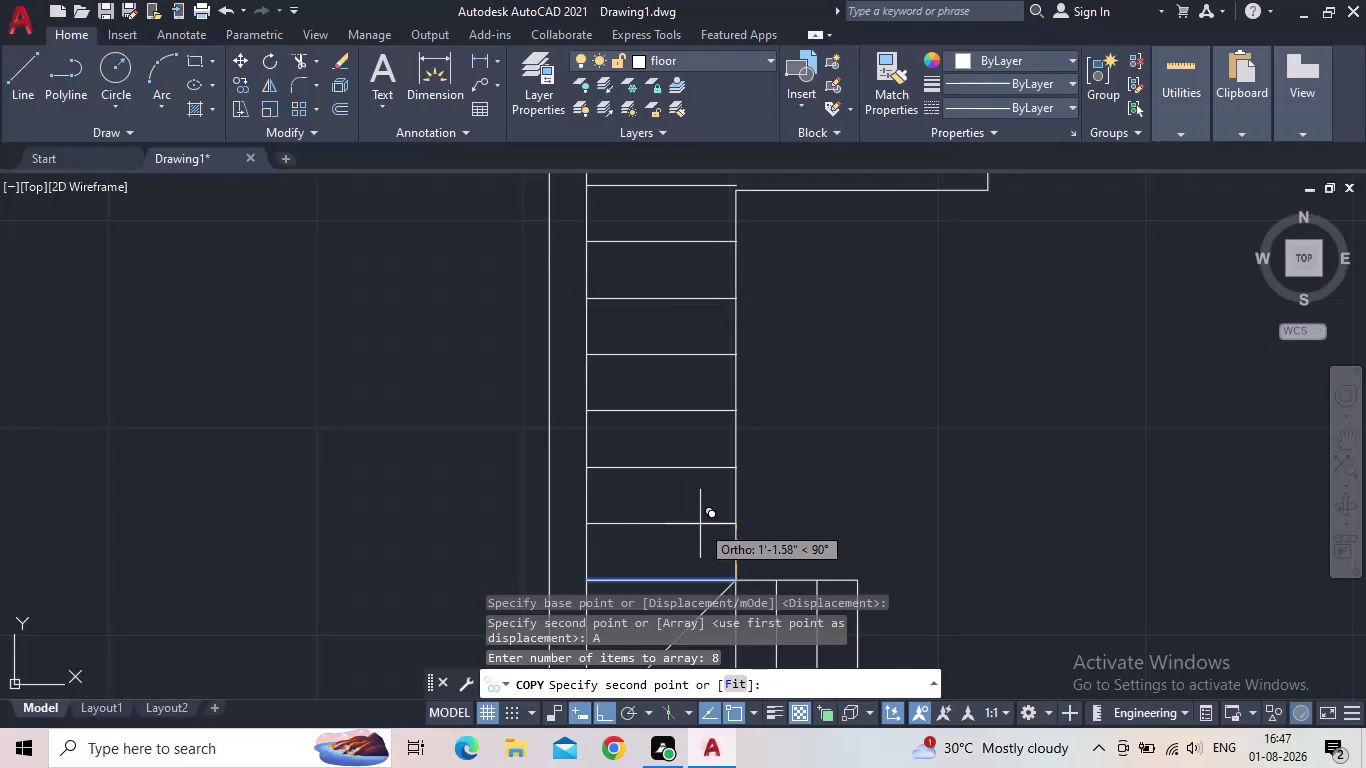
Array-copy the stair tread line into eight evenly spaced treads up the lower flight.
scroll(up, 3)
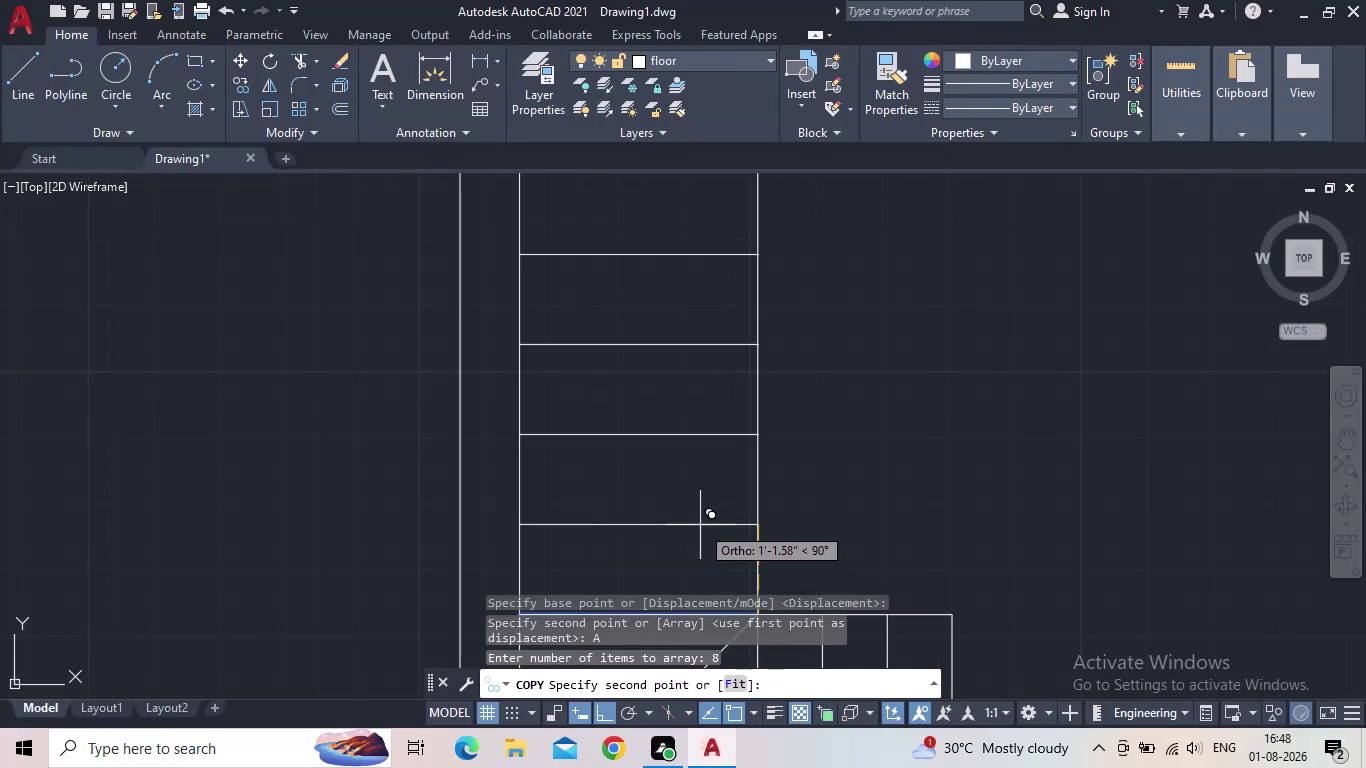
middle_drag(700, 533, 684, 597)
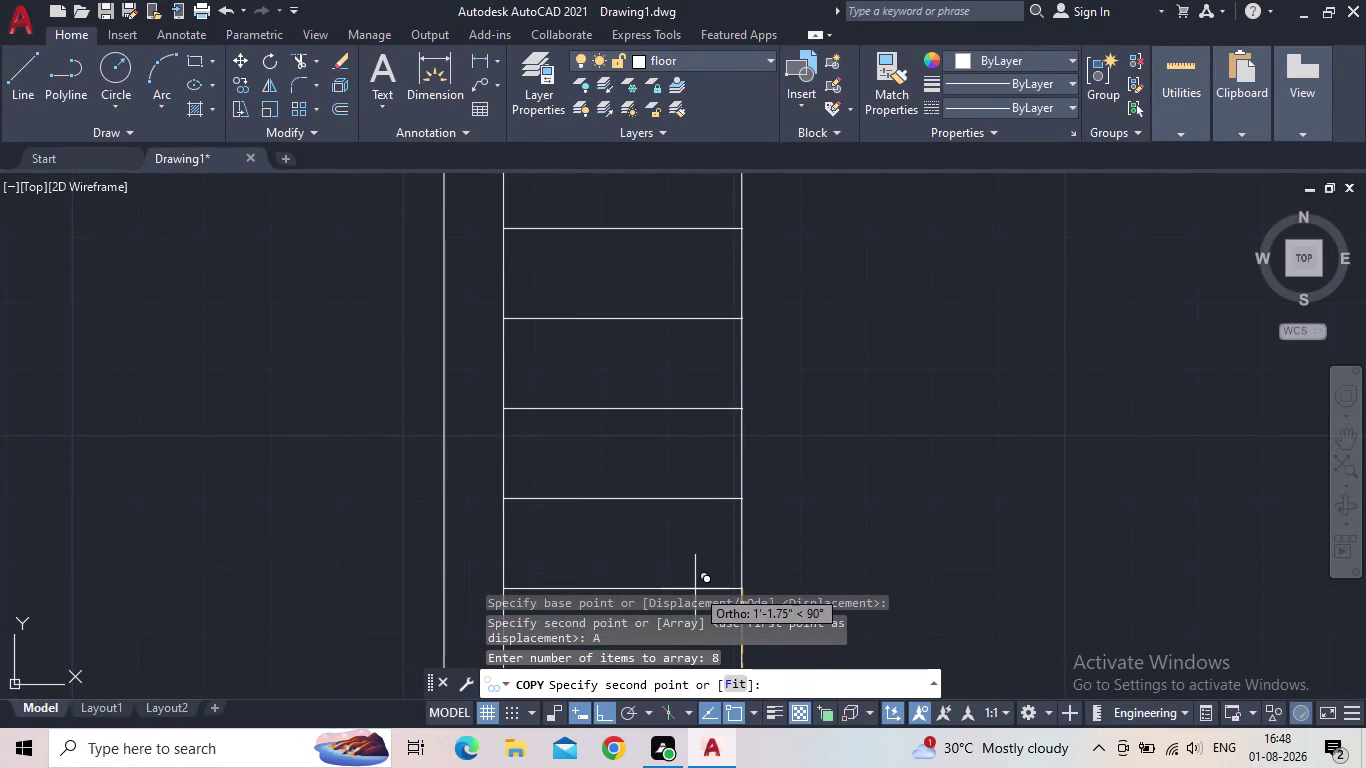
scroll(down, 3)
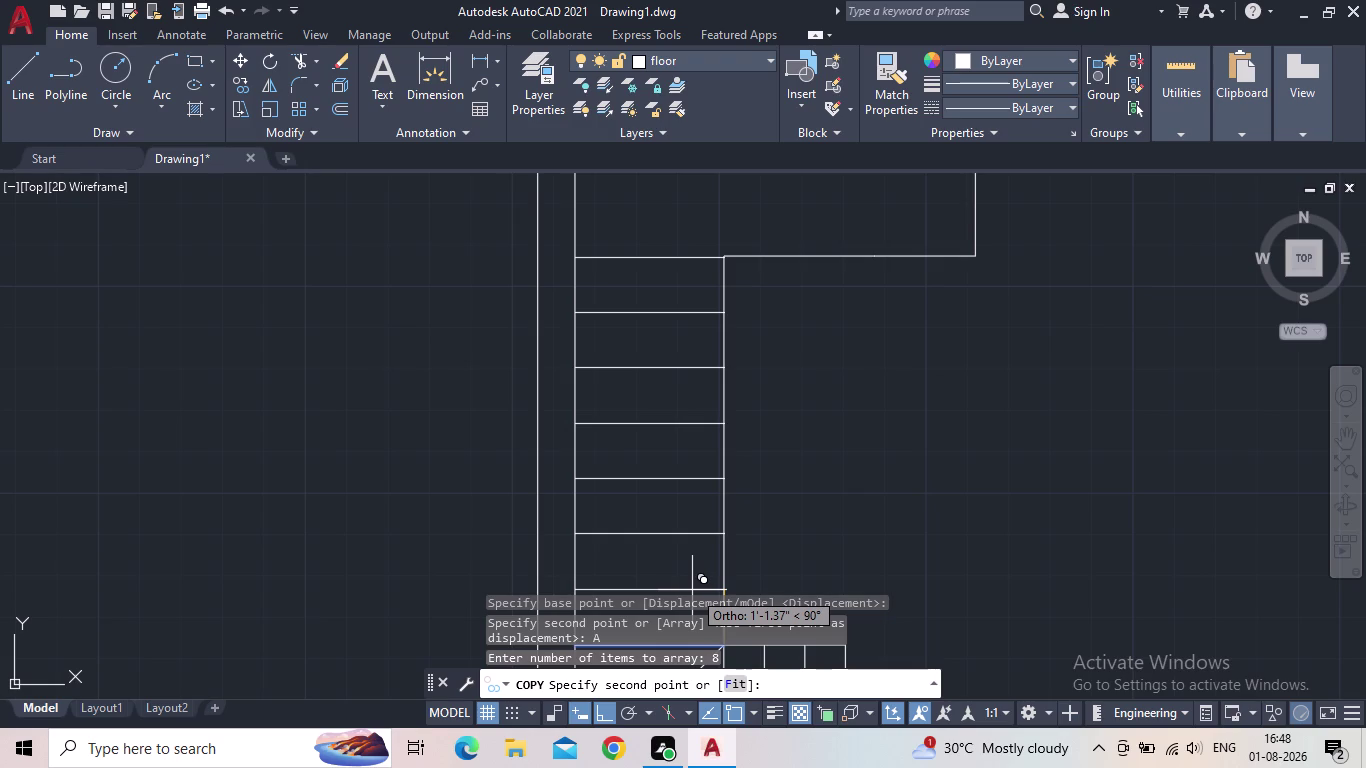
click(691, 590)
scroll(down, 3)
middle_drag(885, 448, 890, 382)
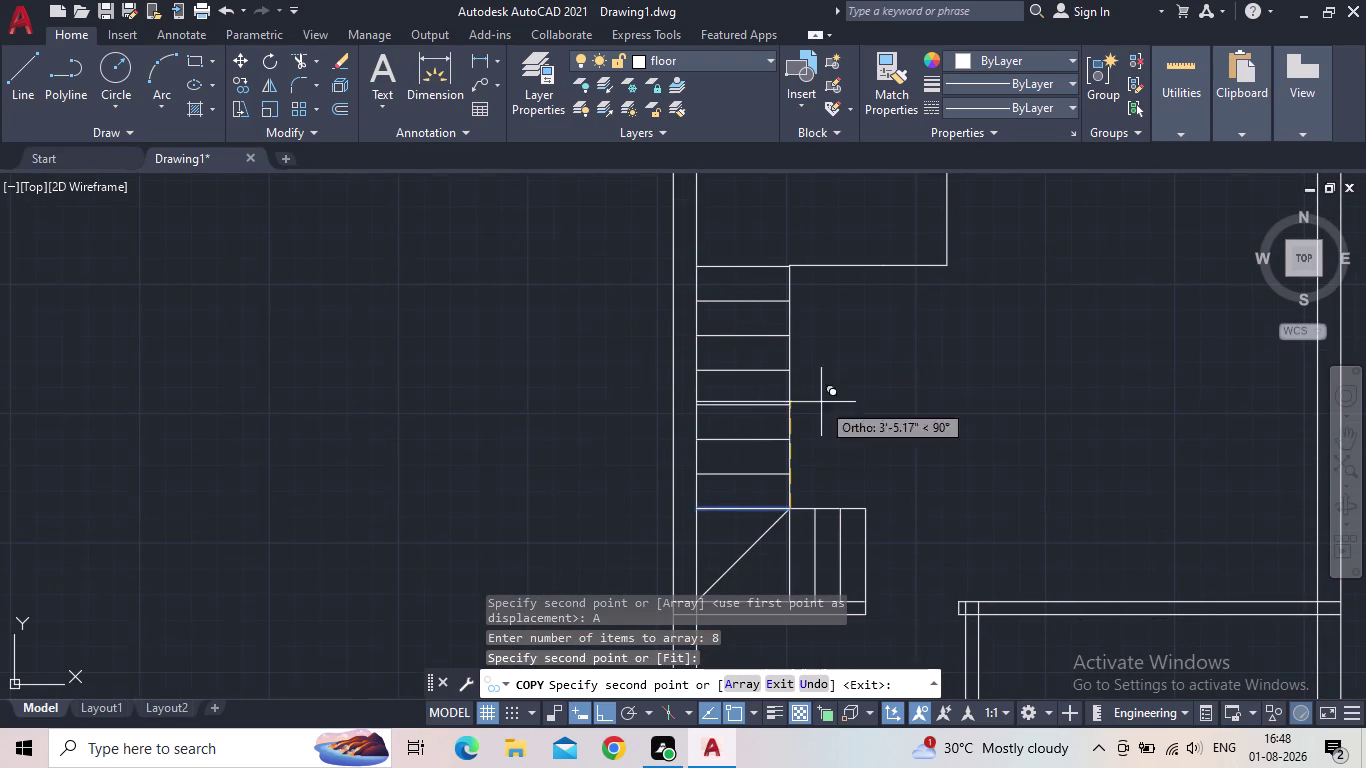
key(Escape)
Window-select the eight new stair tread lines.
scroll(down, 3)
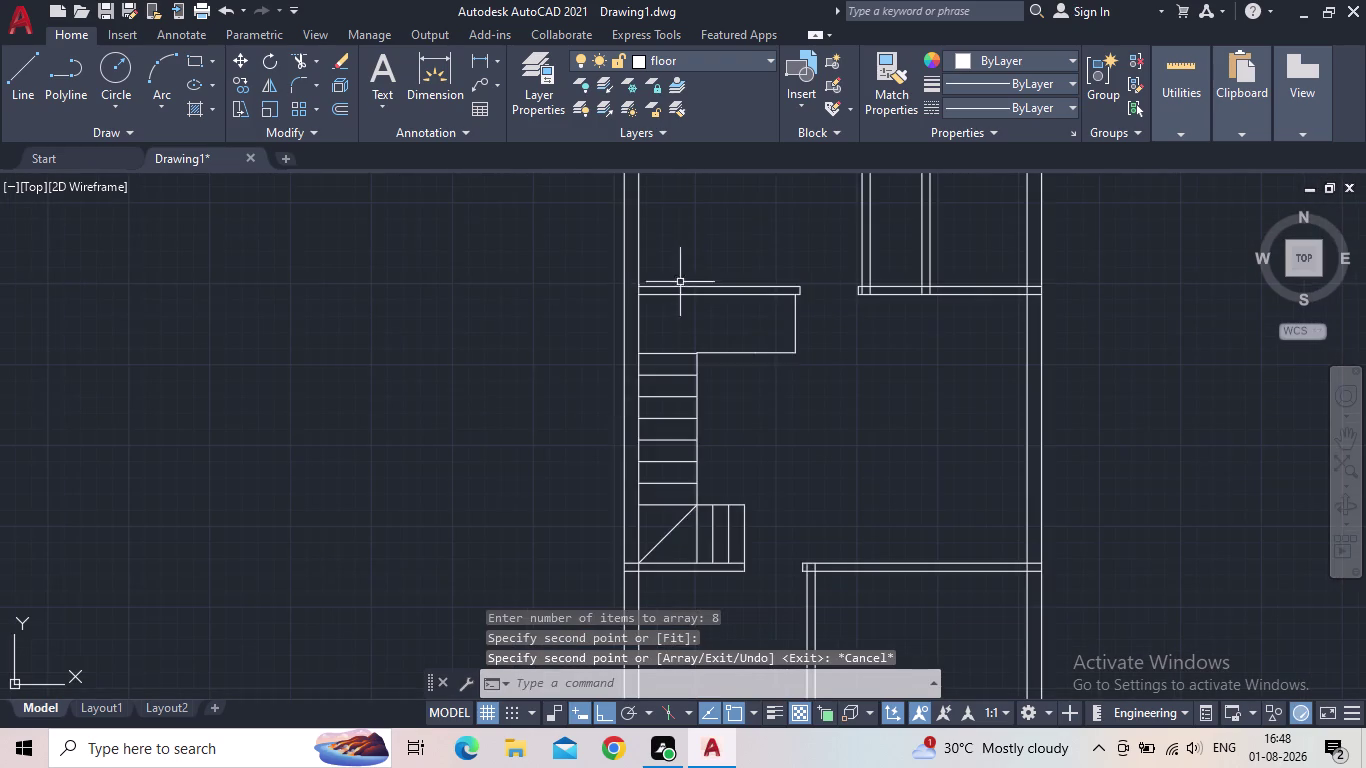
scroll(up, 3)
scroll(up, 3)
scroll(down, 3)
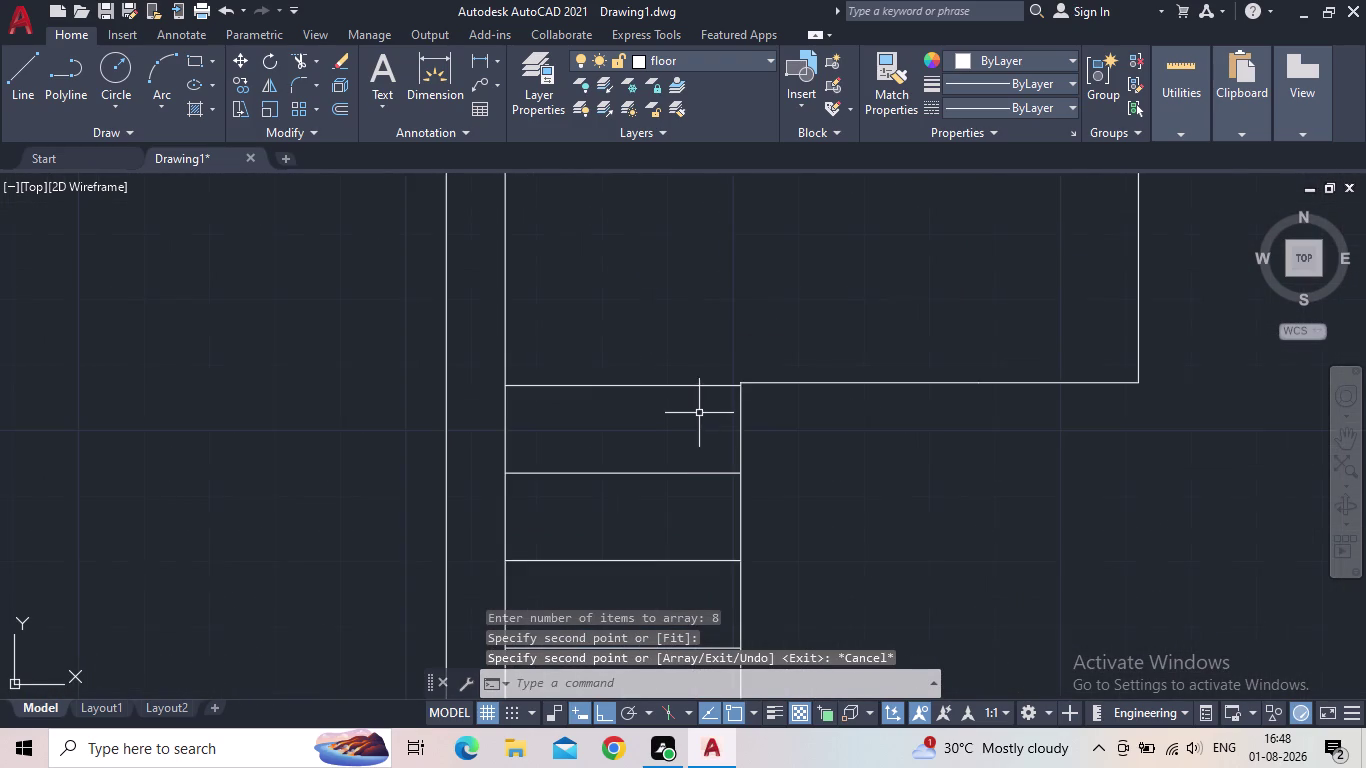
middle_drag(721, 379, 792, 182)
scroll(down, 3)
click(758, 443)
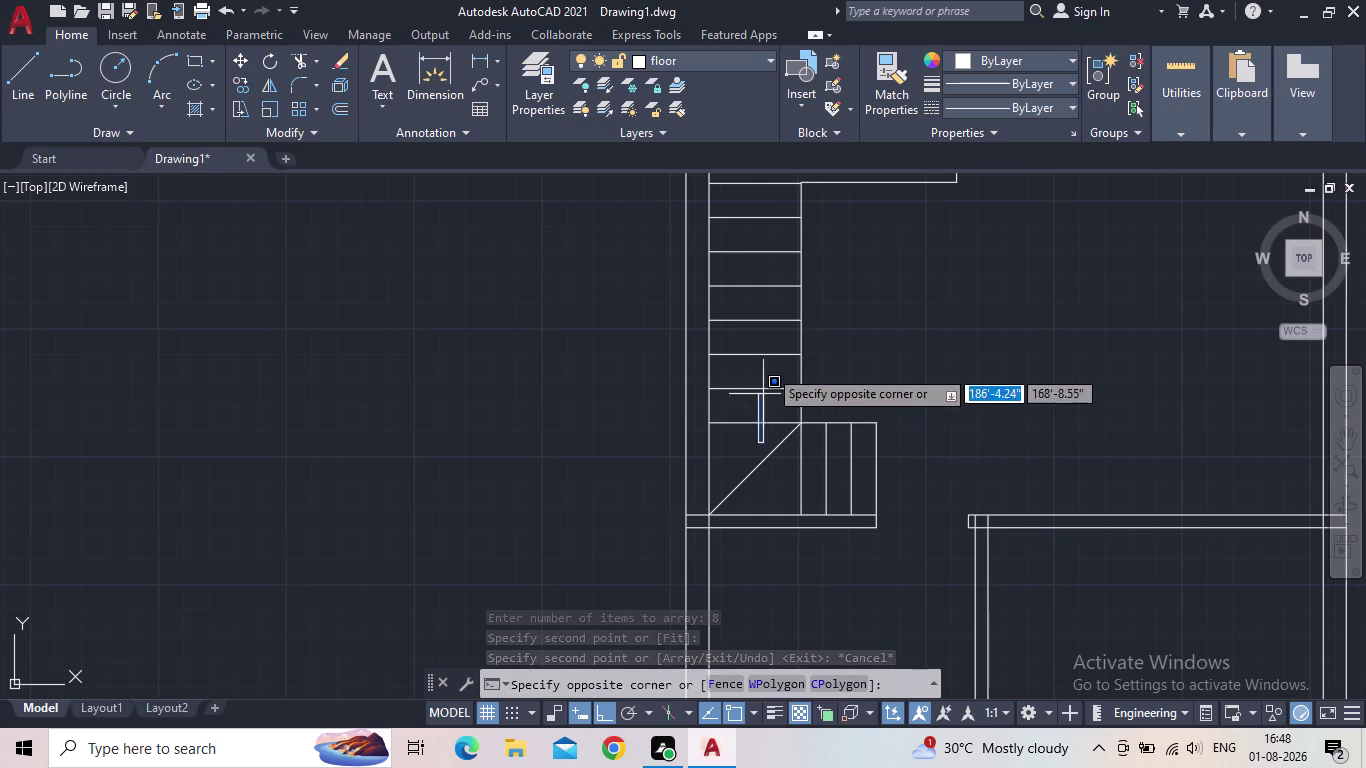
middle_drag(758, 267, 744, 331)
click(724, 234)
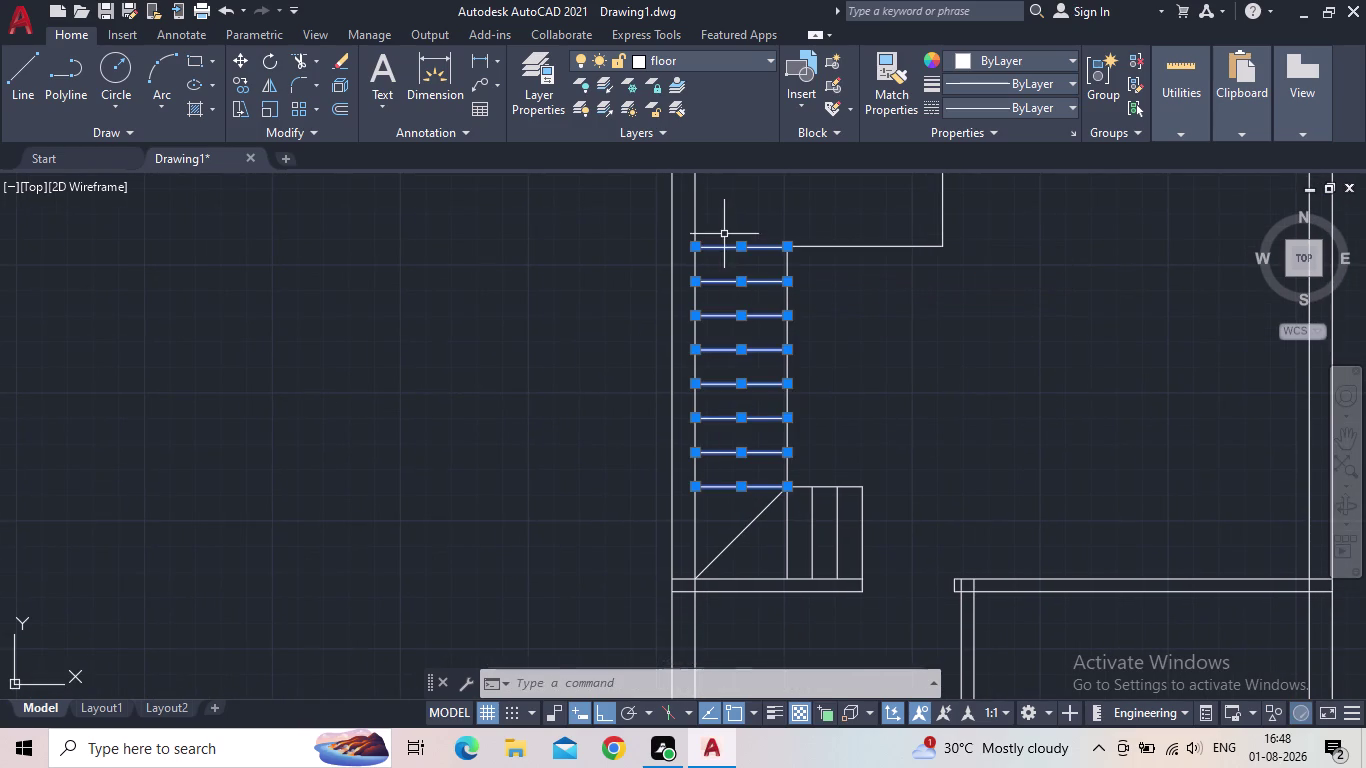
click(237, 58)
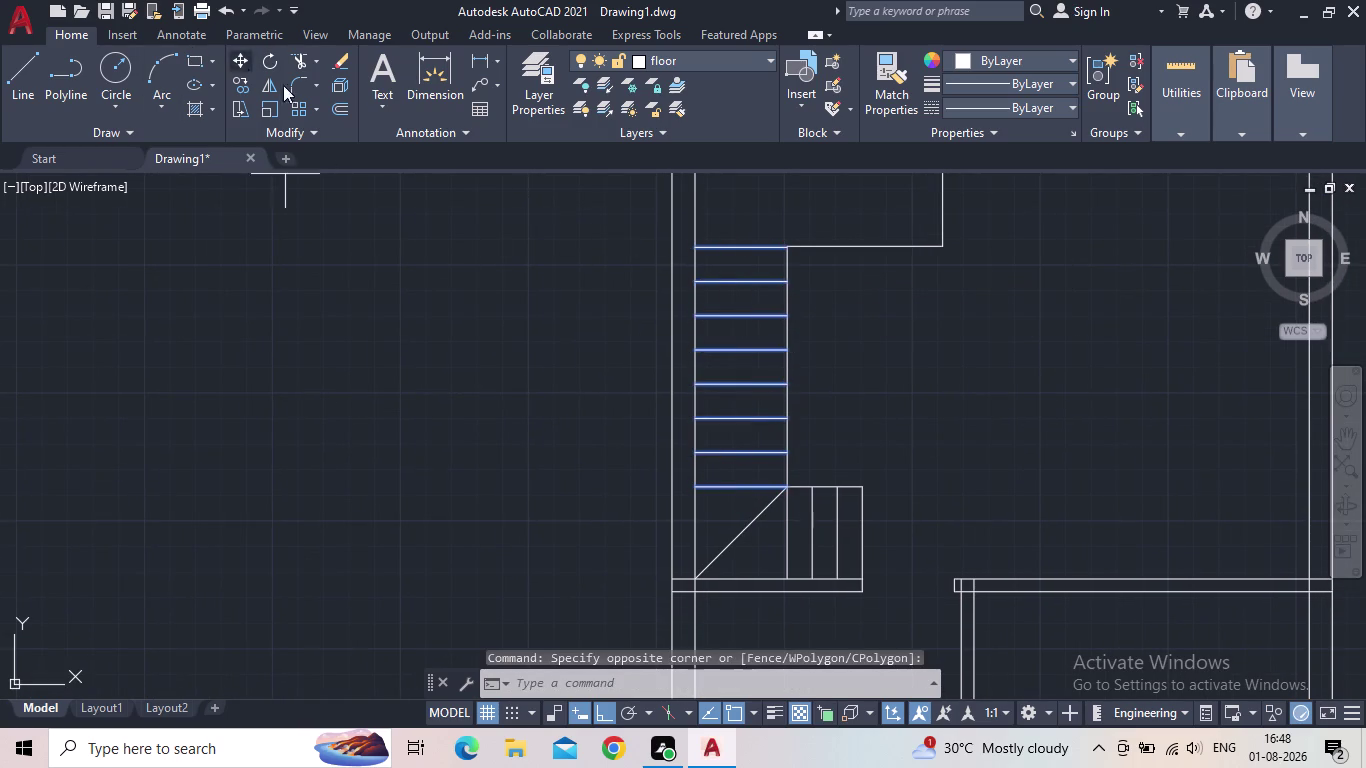
Move the selected stair treads slightly upward into place.
scroll(up, 3)
middle_drag(763, 266, 638, 466)
scroll(up, 3)
click(663, 404)
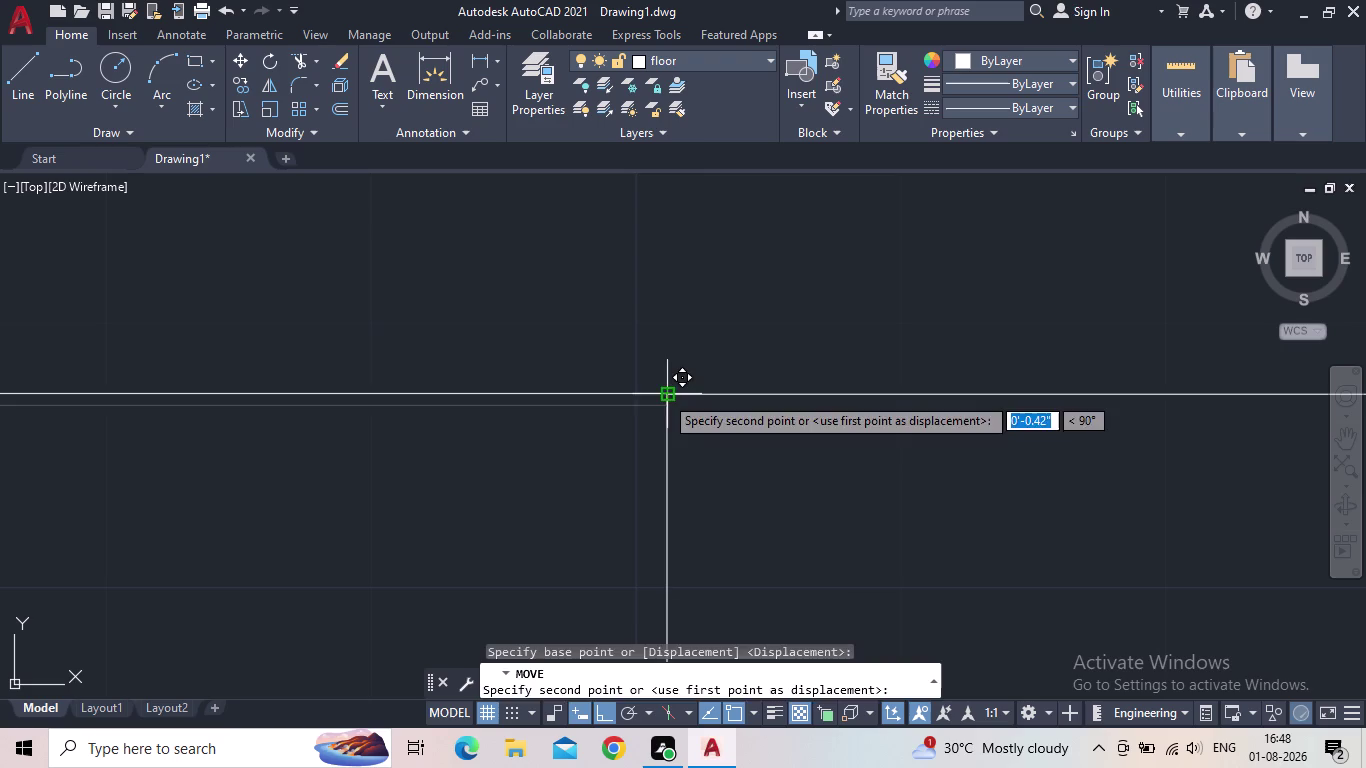
click(664, 395)
scroll(down, 3)
middle_drag(785, 471, 761, 261)
scroll(down, 3)
middle_drag(811, 494, 827, 387)
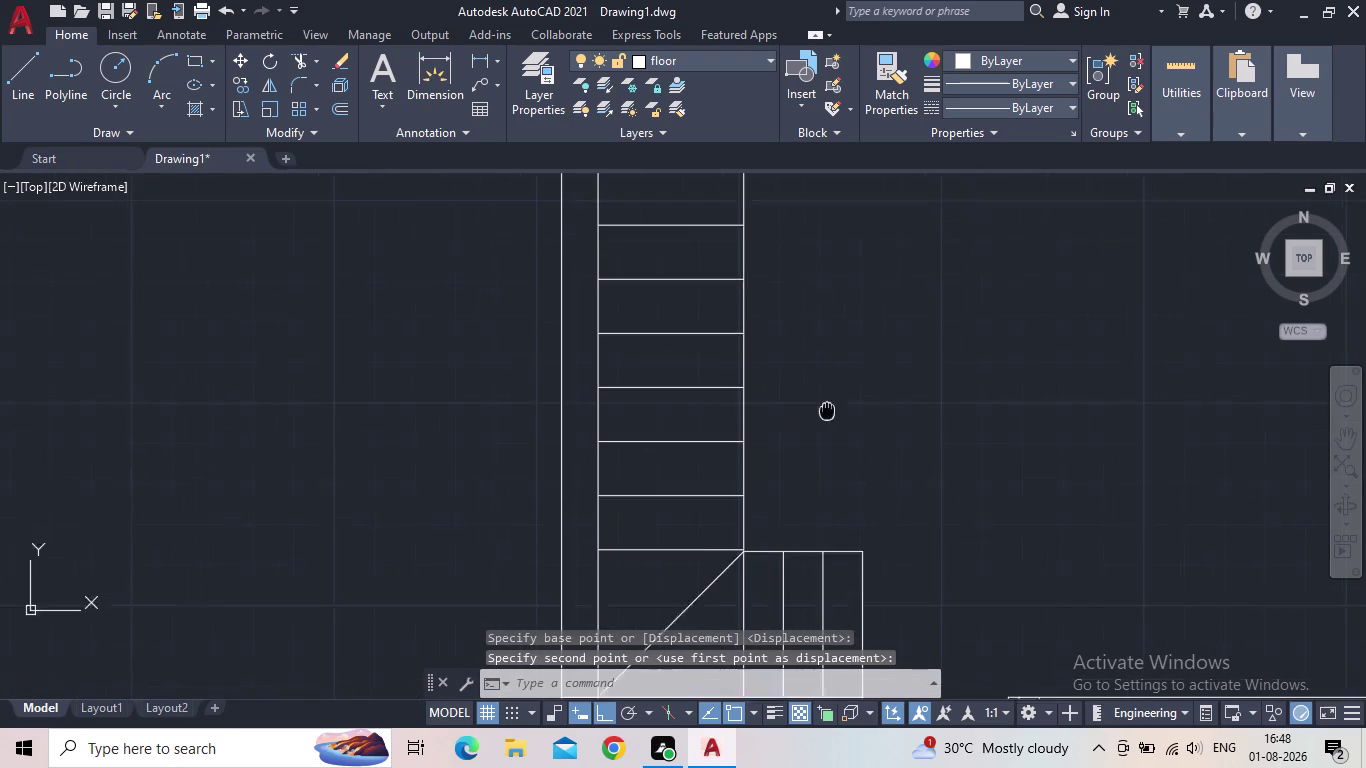
middle_drag(827, 387, 827, 357)
scroll(up, 3)
scroll(down, 3)
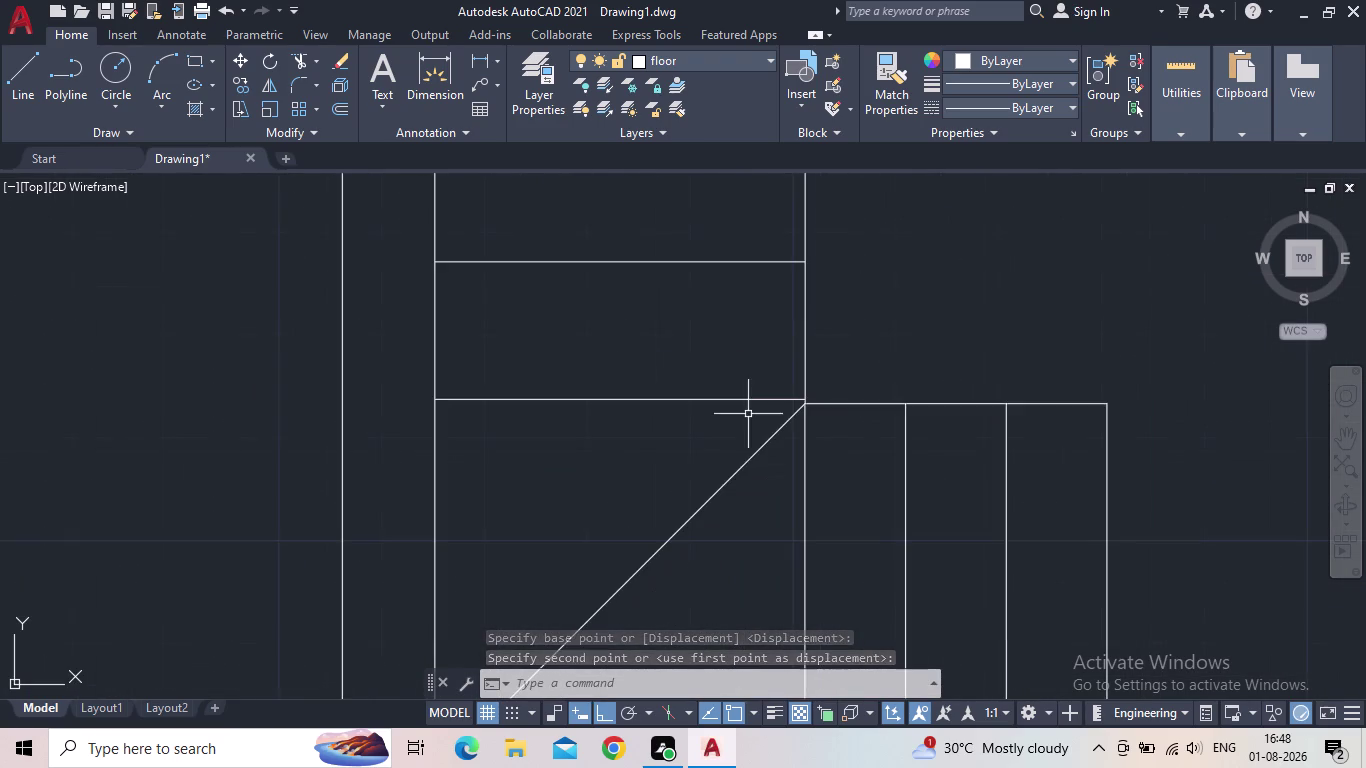
scroll(down, 3)
scroll(down, 3)
scroll(down, 3)
key(Escape)
Draw a vertical line across the landing in line with the flight's inner edge.
middle_drag(778, 381, 714, 440)
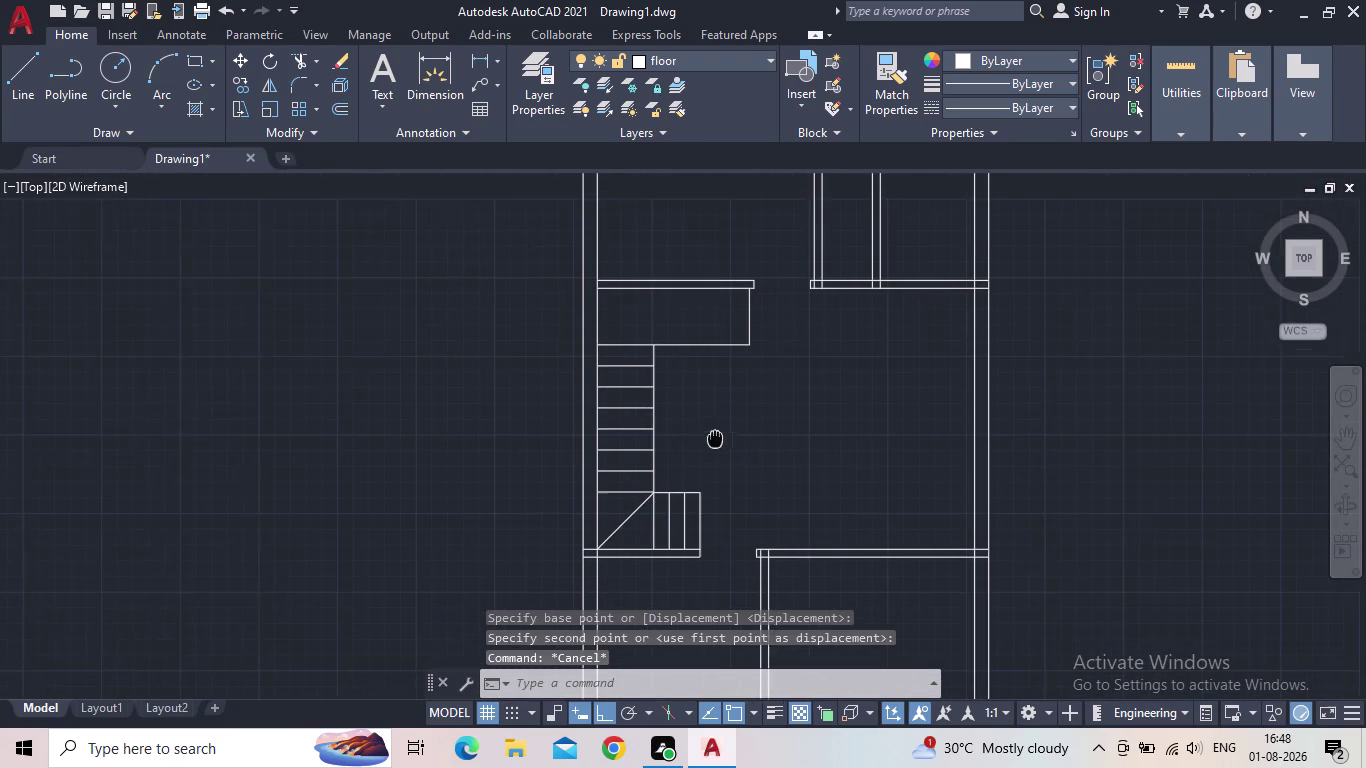
middle_drag(714, 440, 709, 443)
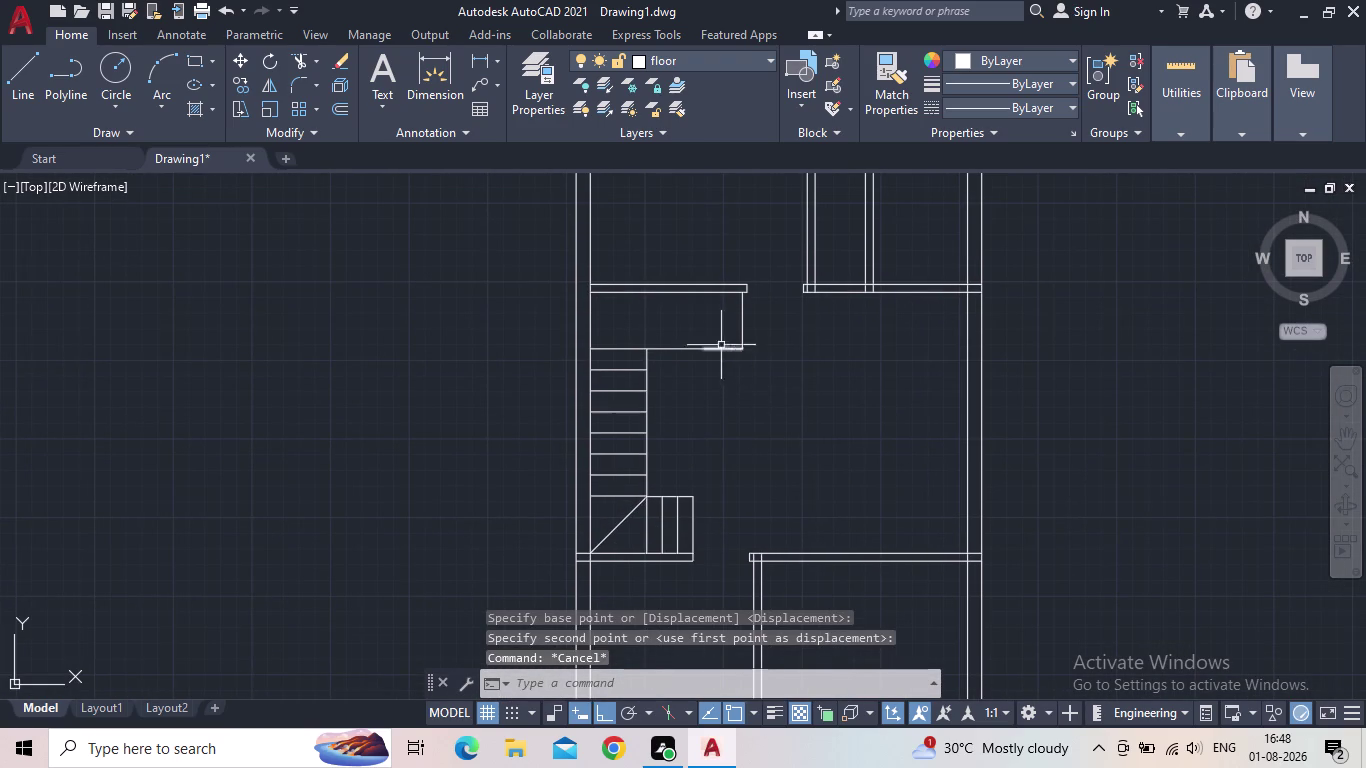
key(space)
scroll(up, 3)
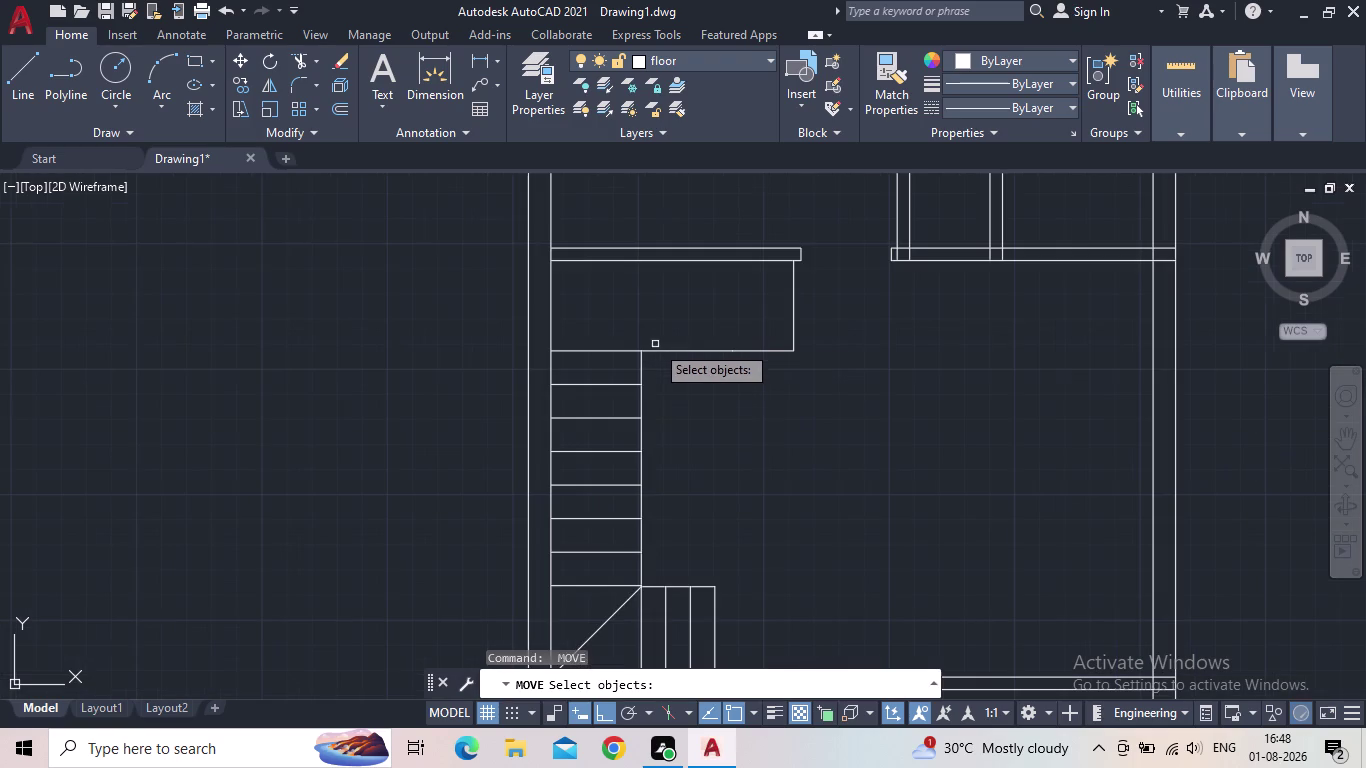
key(Escape)
key(l)
key(space)
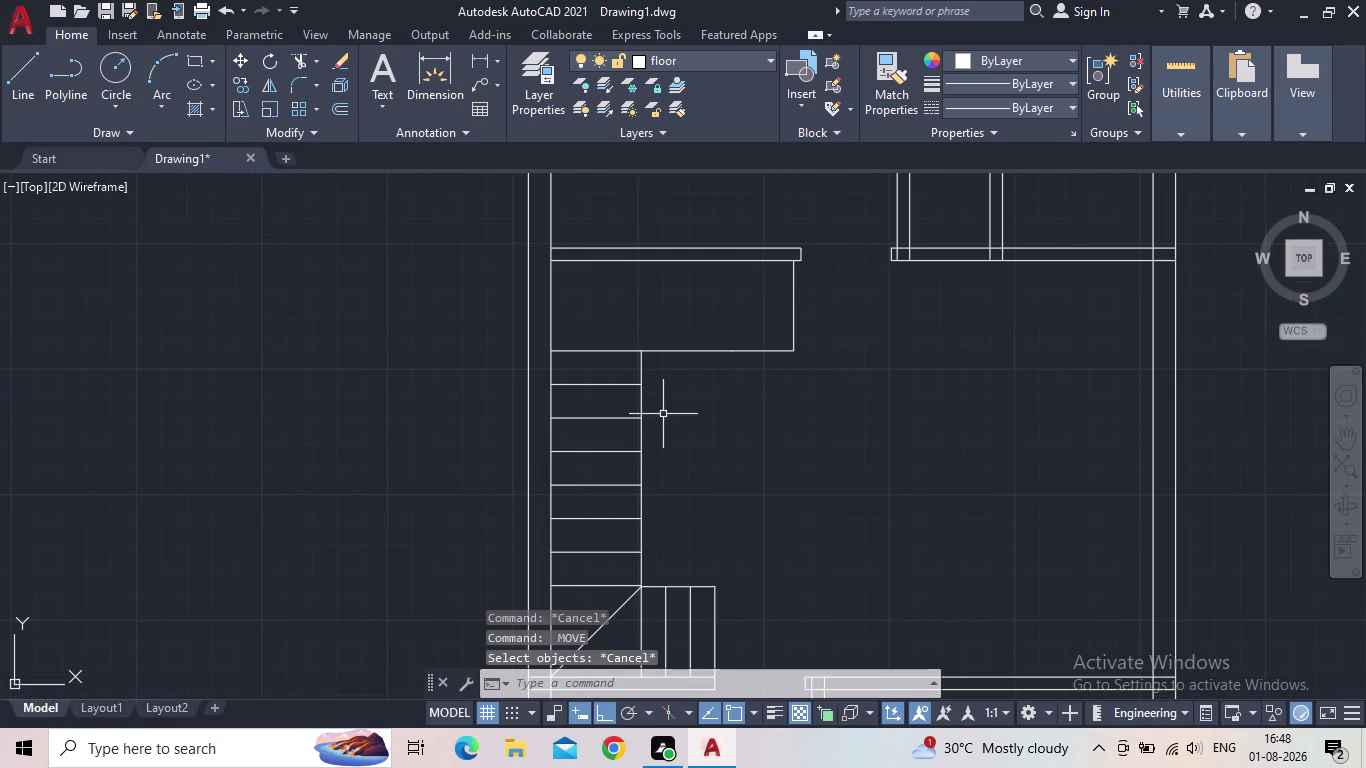
click(640, 357)
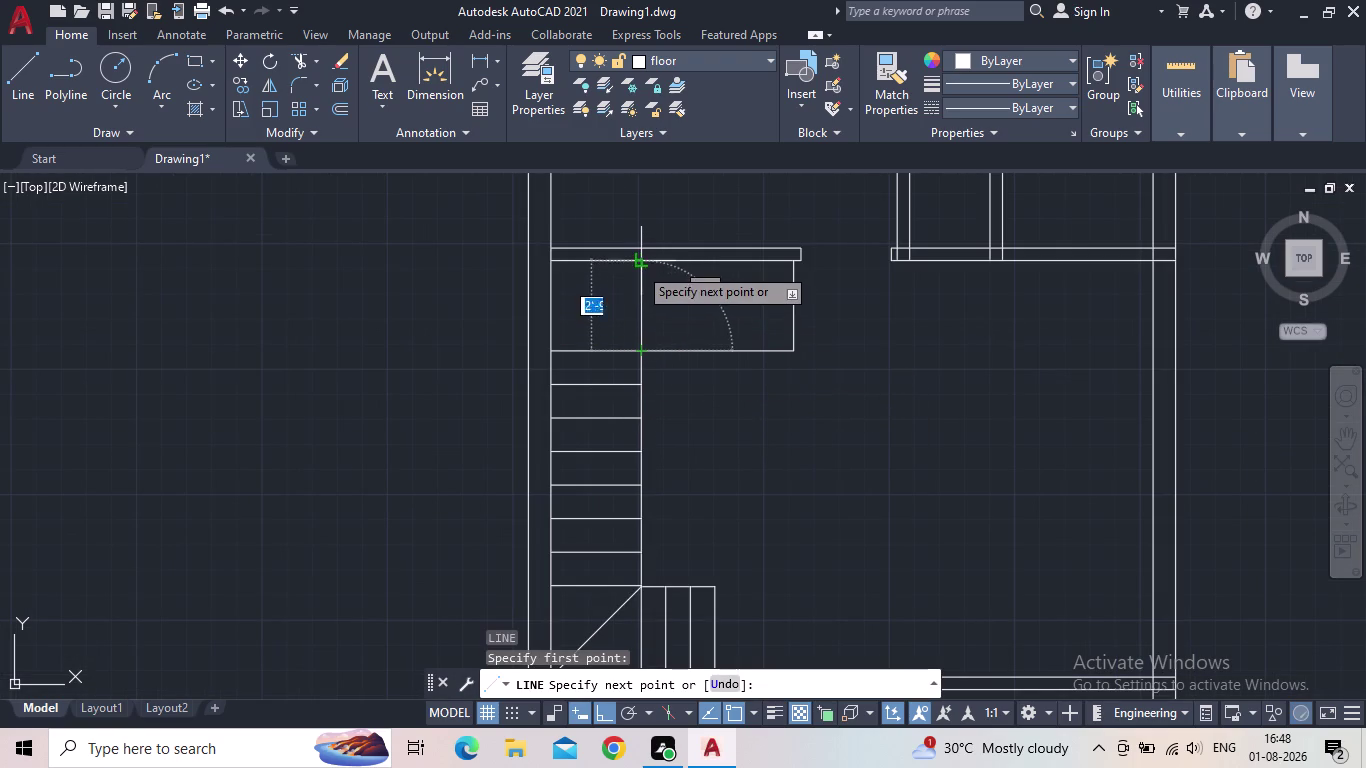
click(638, 265)
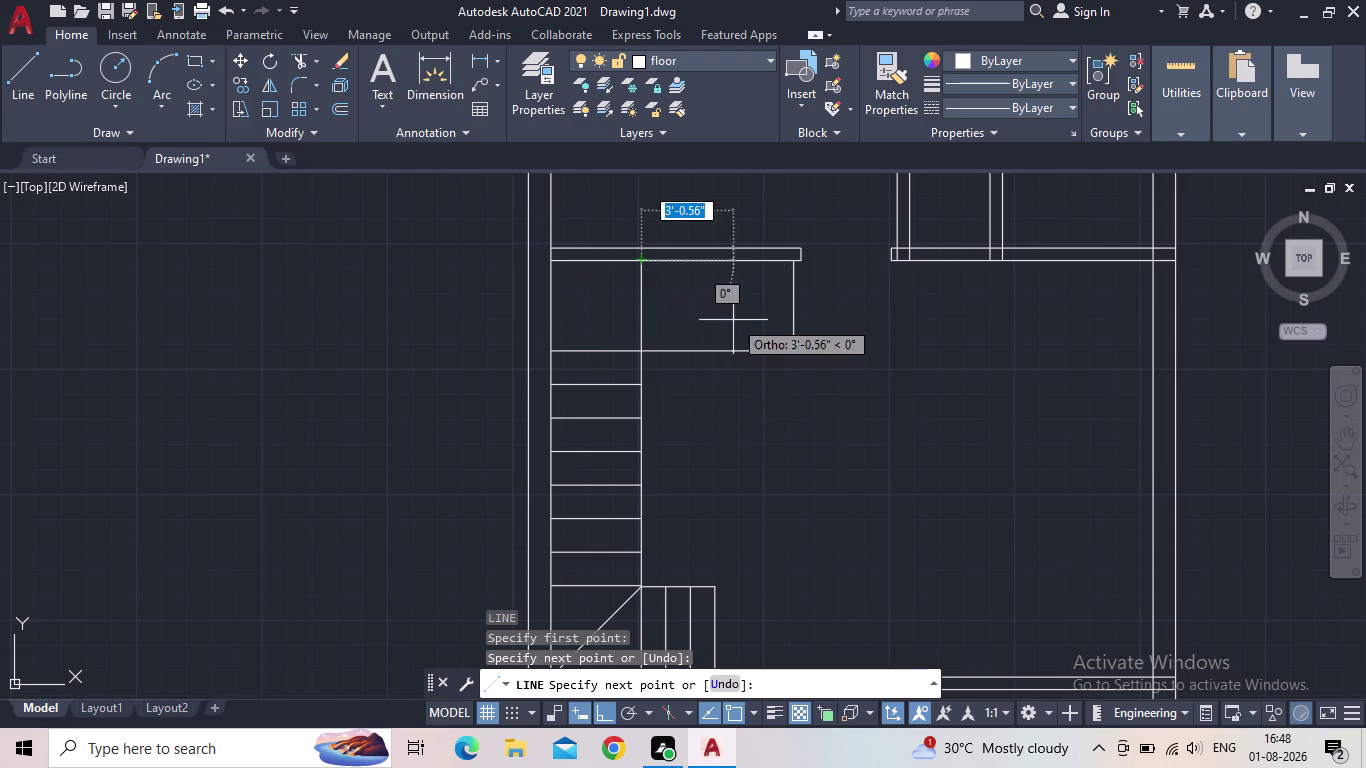
key(Escape)
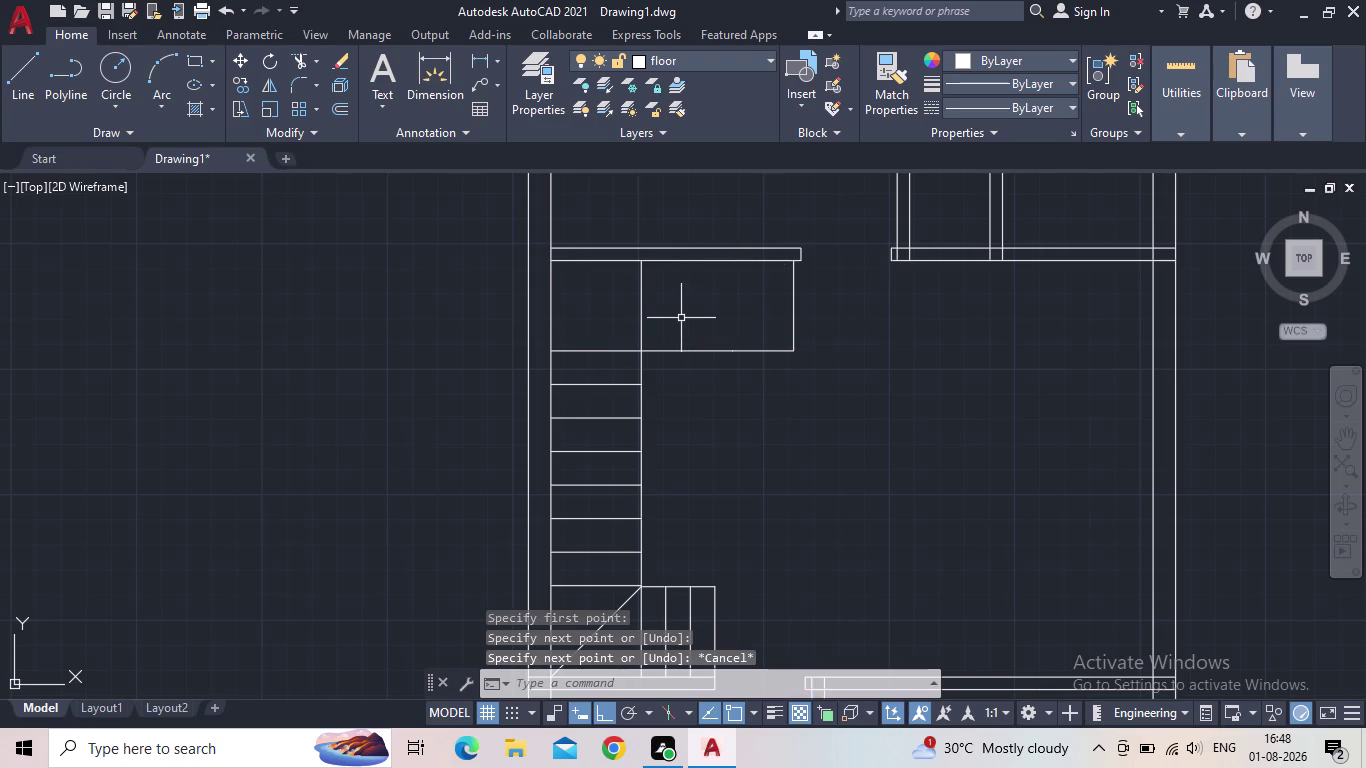
Centre the view on the landing and start the COPY command.
scroll(up, 3)
scroll(up, 3)
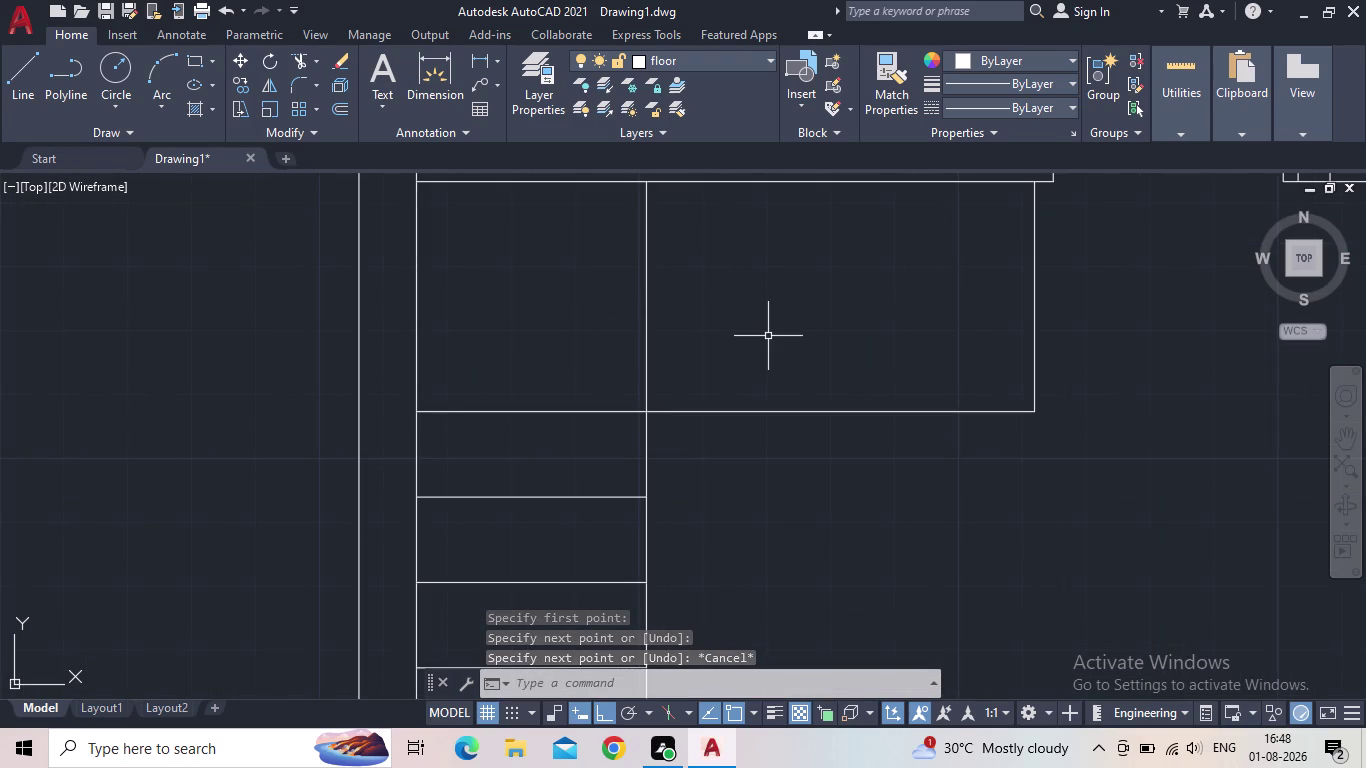
scroll(down, 3)
middle_drag(775, 335, 684, 350)
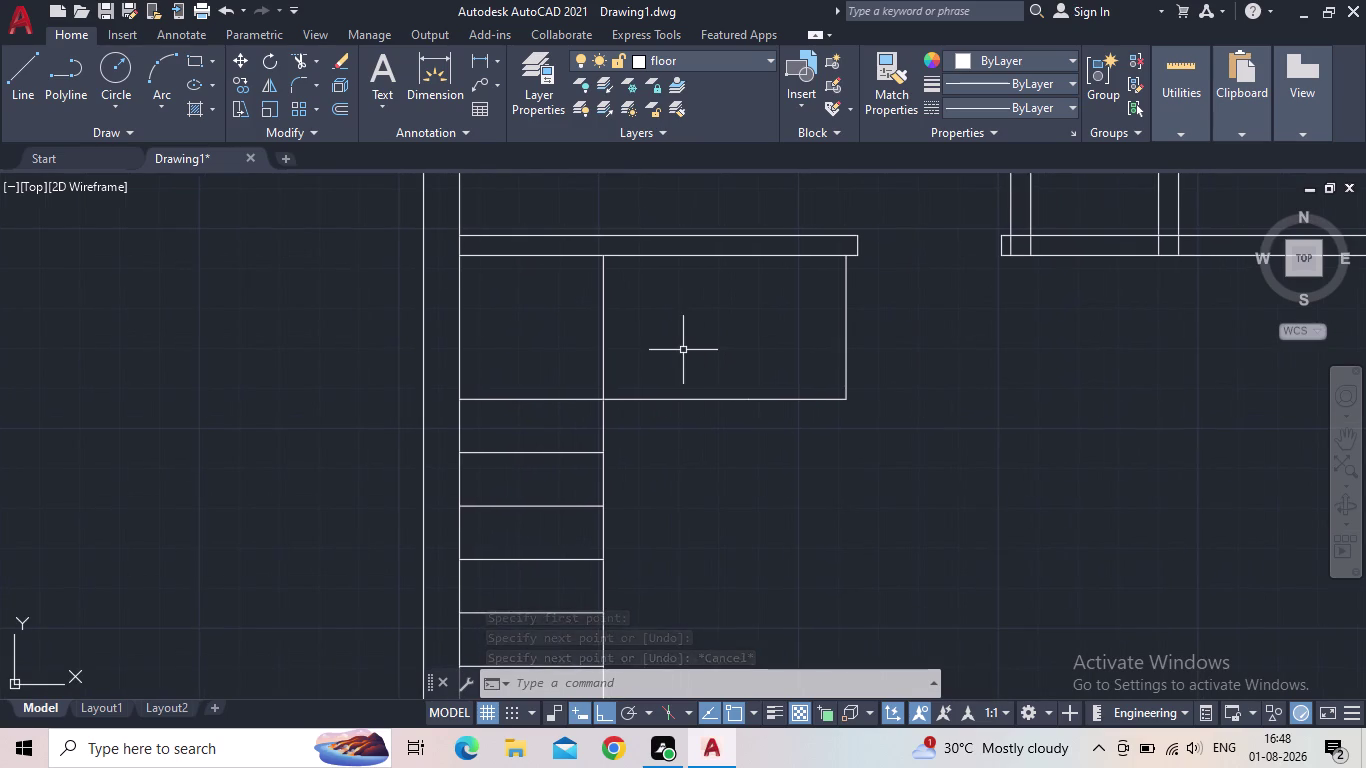
key(c)
key(o)
key(Return)
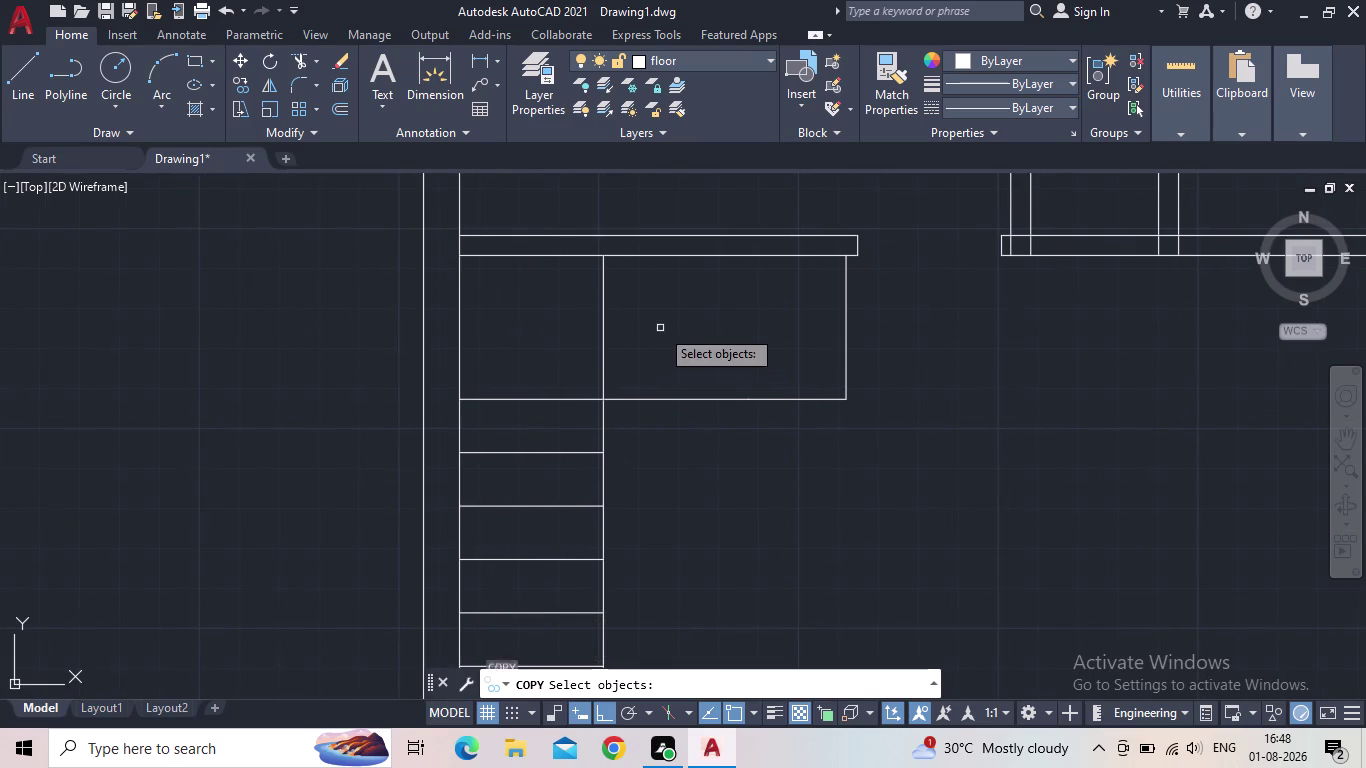
click(603, 369)
key(space)
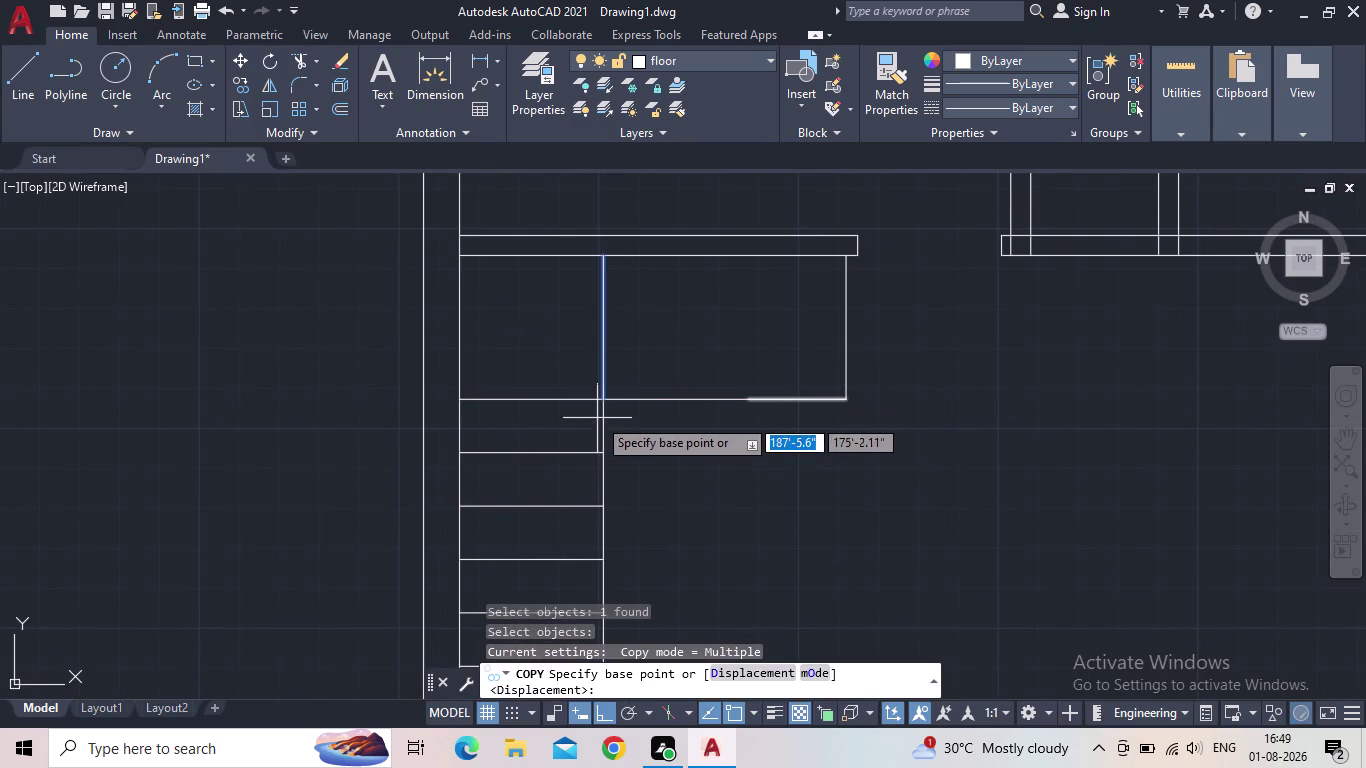
click(605, 404)
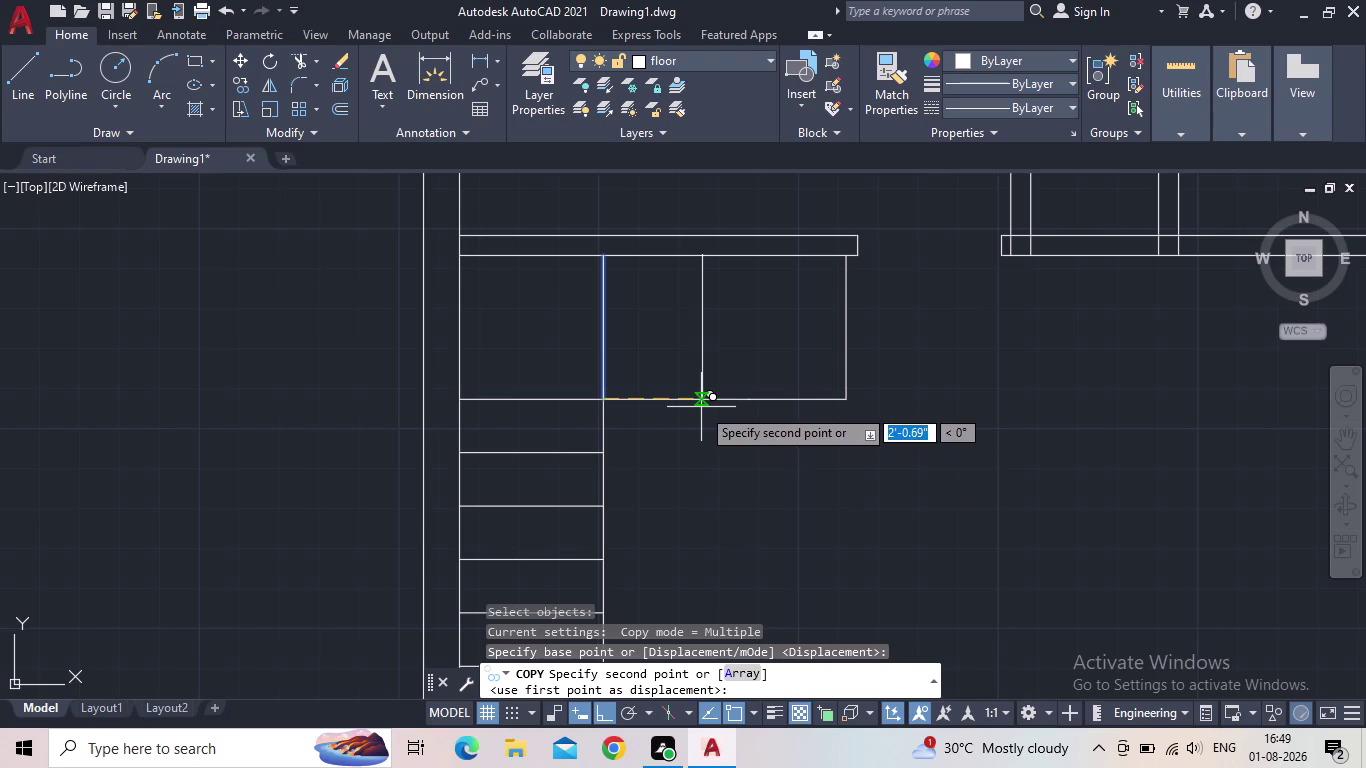
click(743, 672)
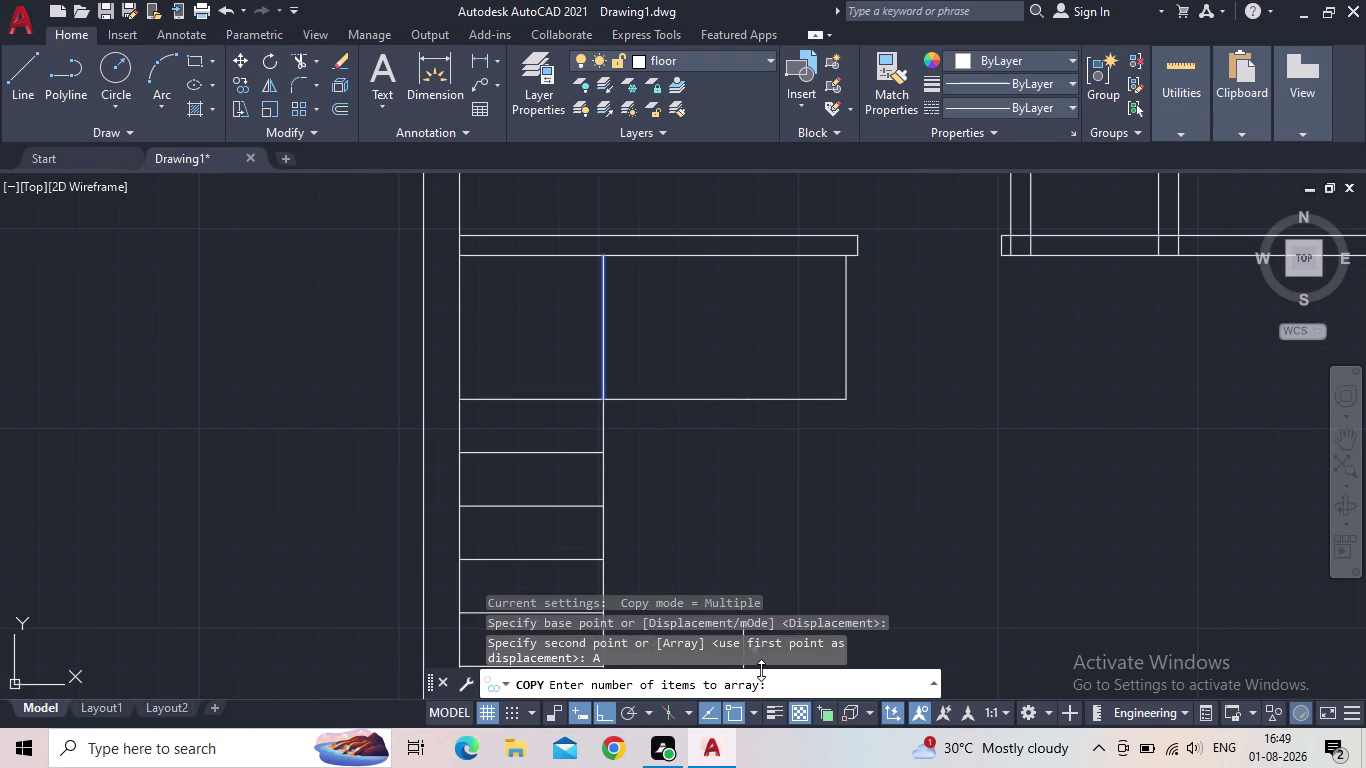
key(5)
key(Return)
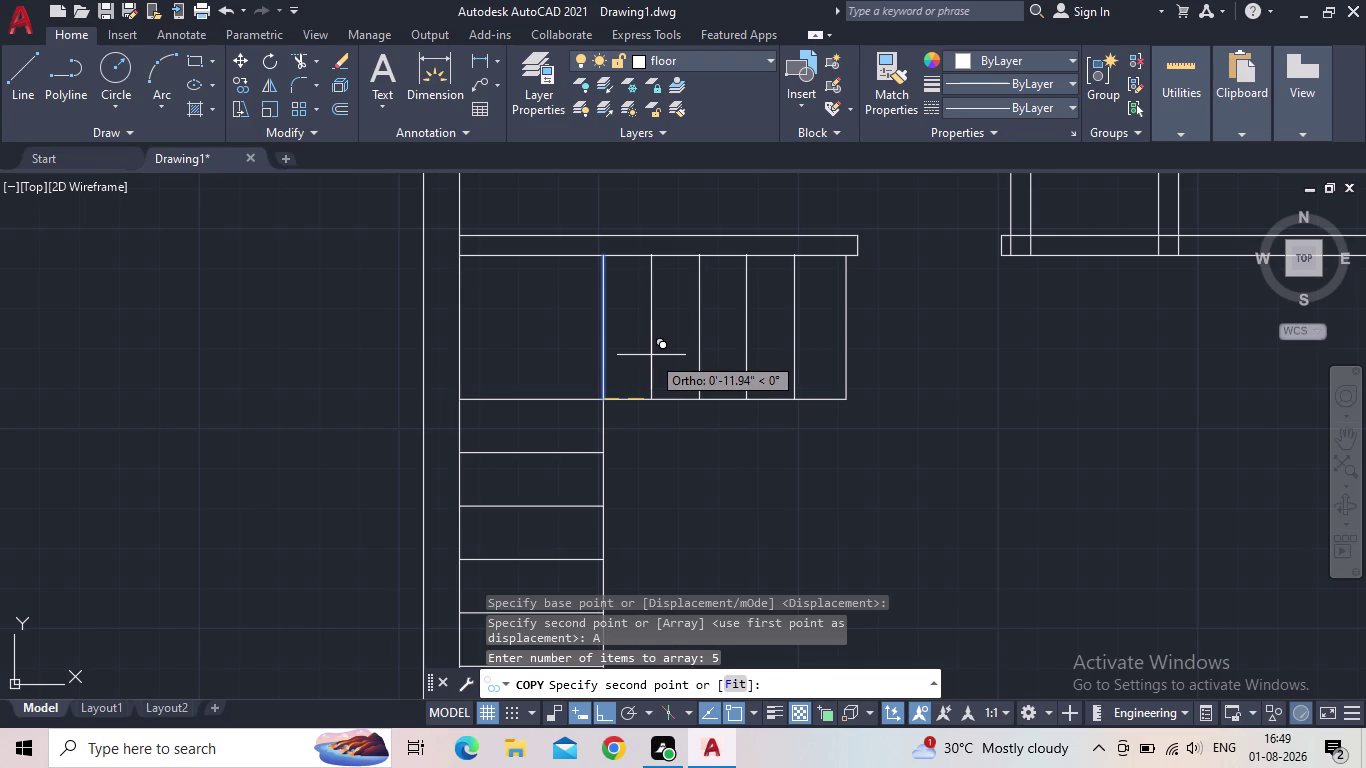
click(651, 355)
key(Escape)
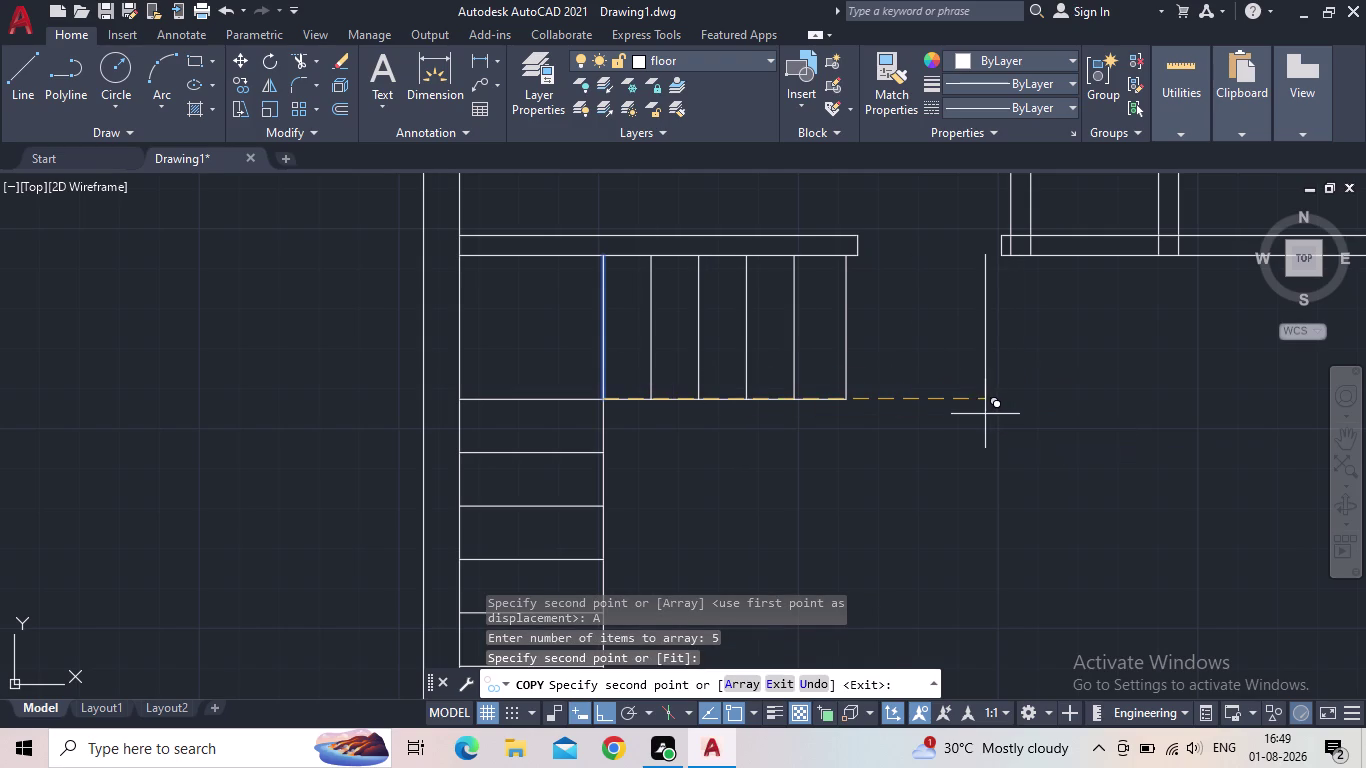
scroll(down, 3)
middle_click(921, 407)
scroll(up, 3)
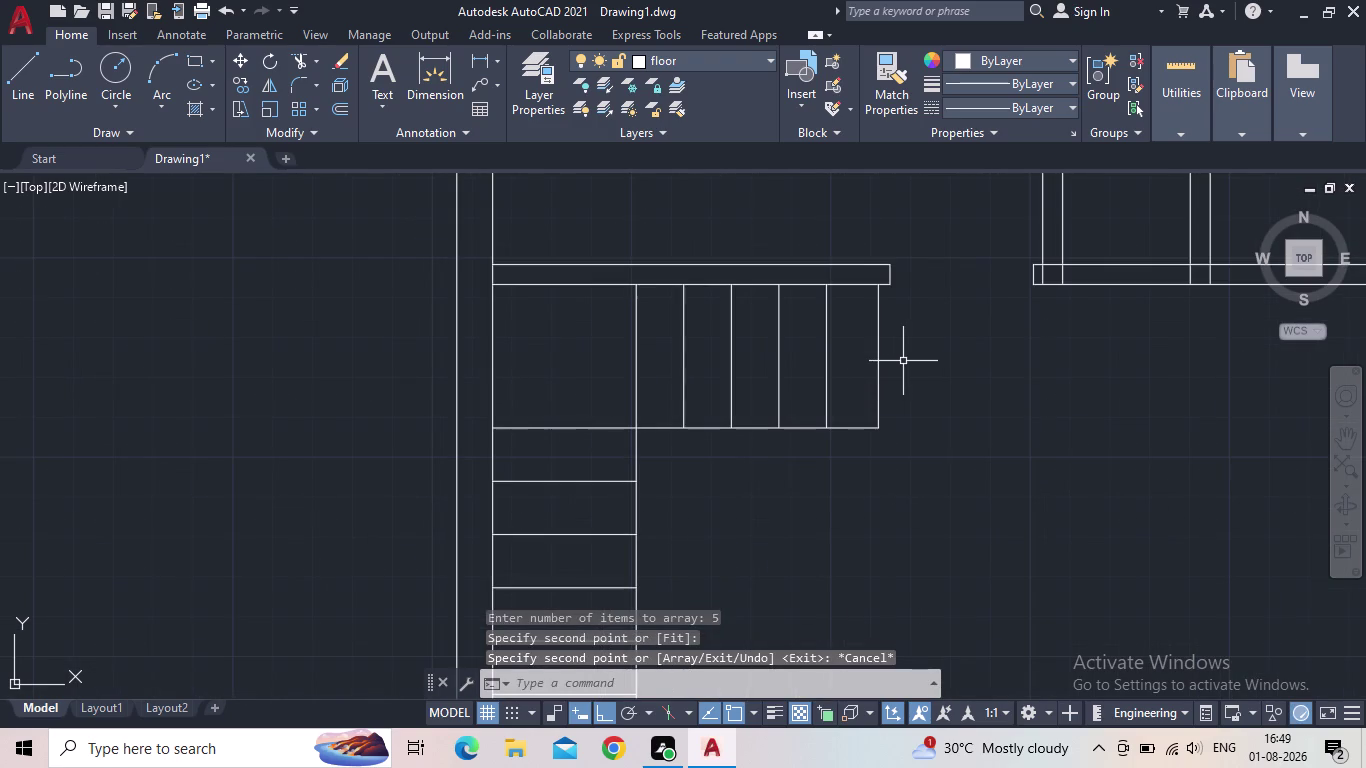
scroll(up, 3)
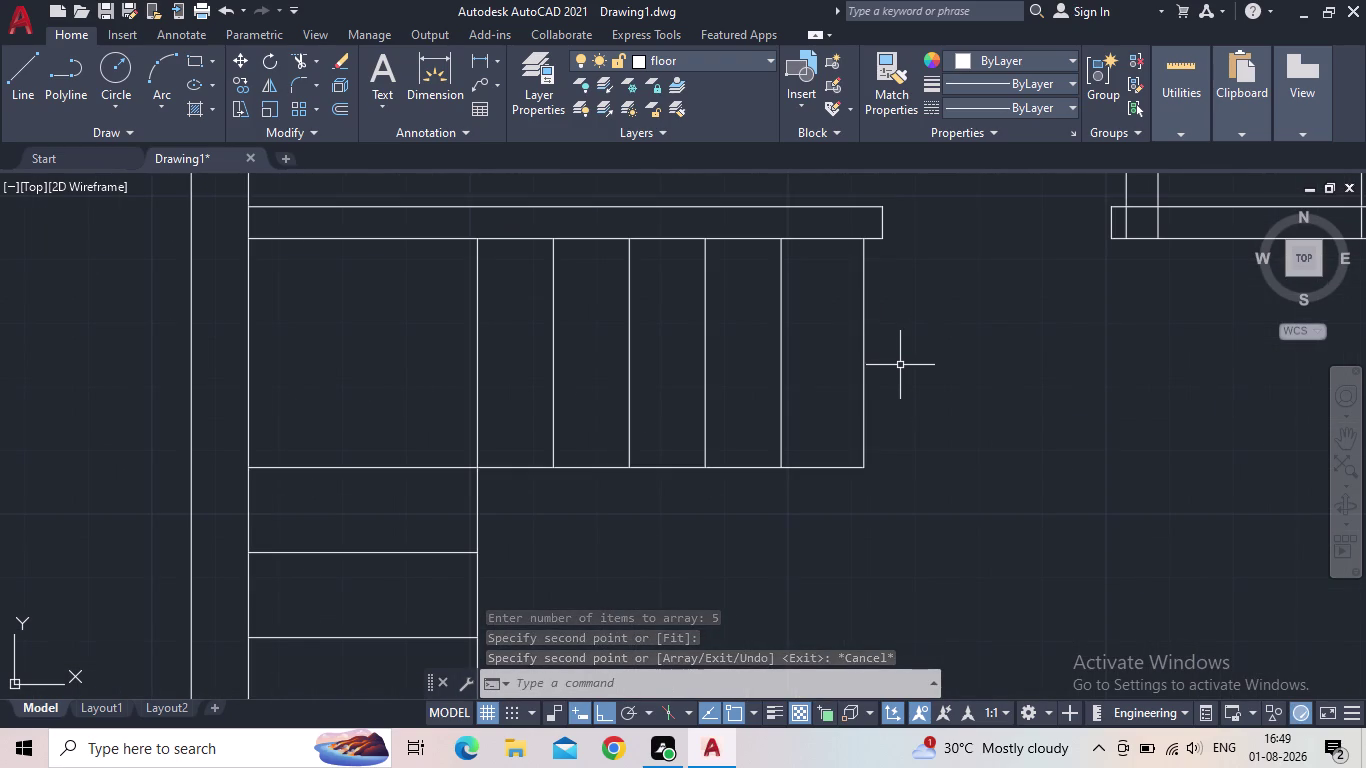
drag(902, 365, 873, 358)
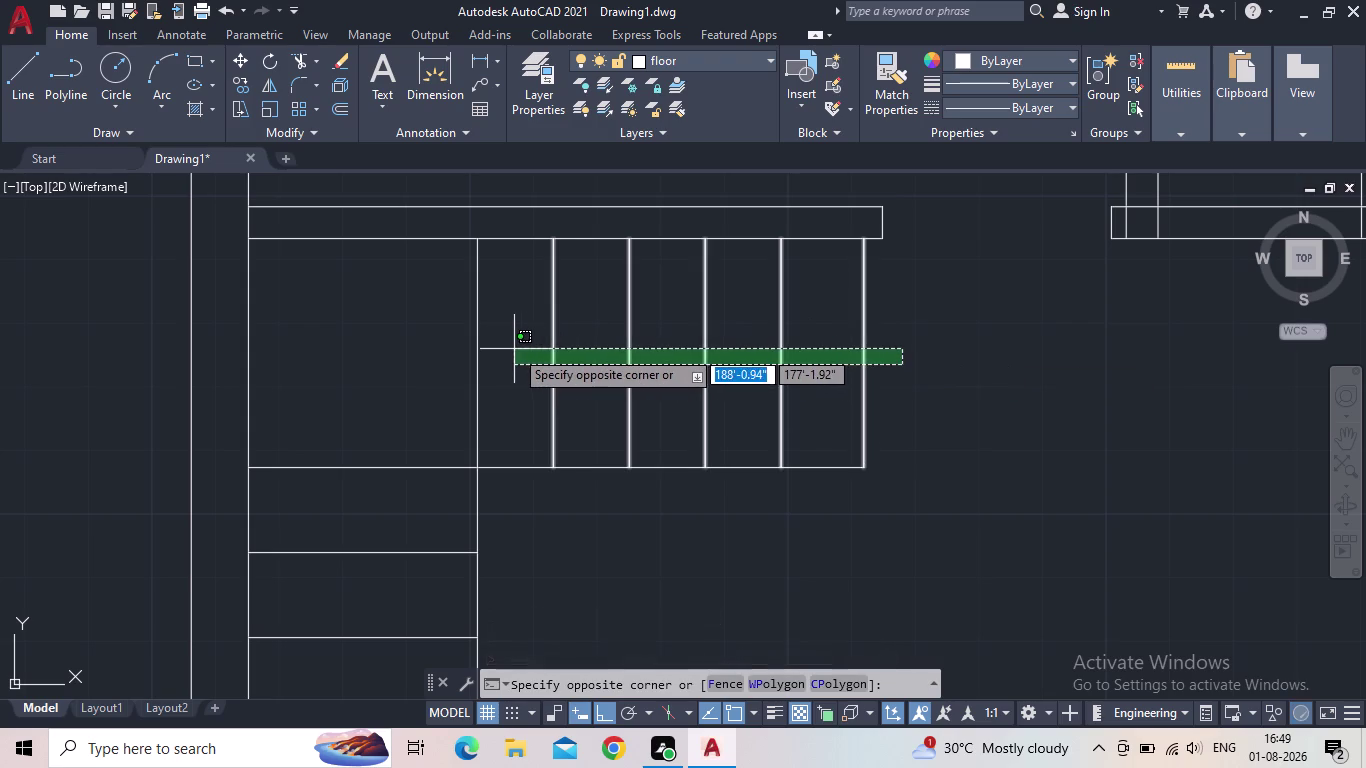
click(514, 349)
scroll(down, 3)
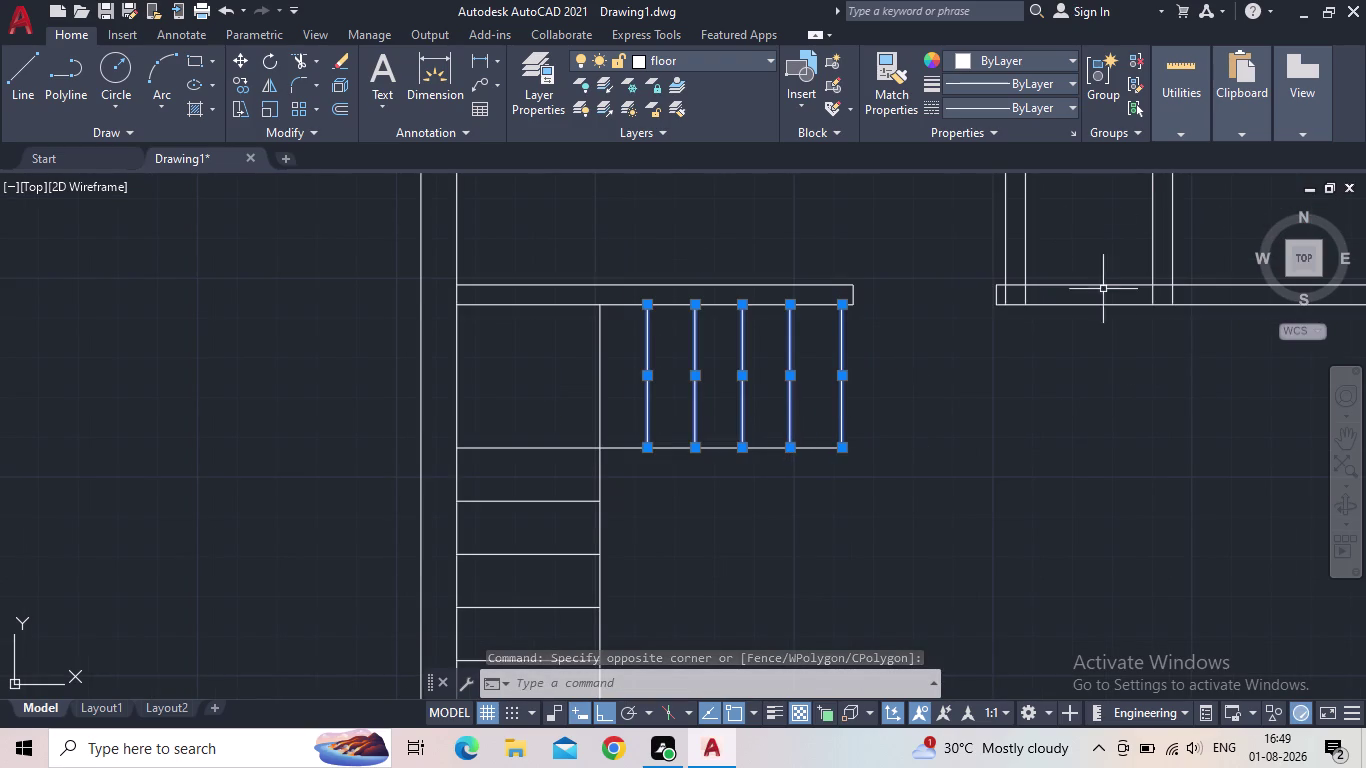
key(Escape)
Load the ACAD_ISO02W100 dash linetype through the Linetype Manager.
click(1062, 108)
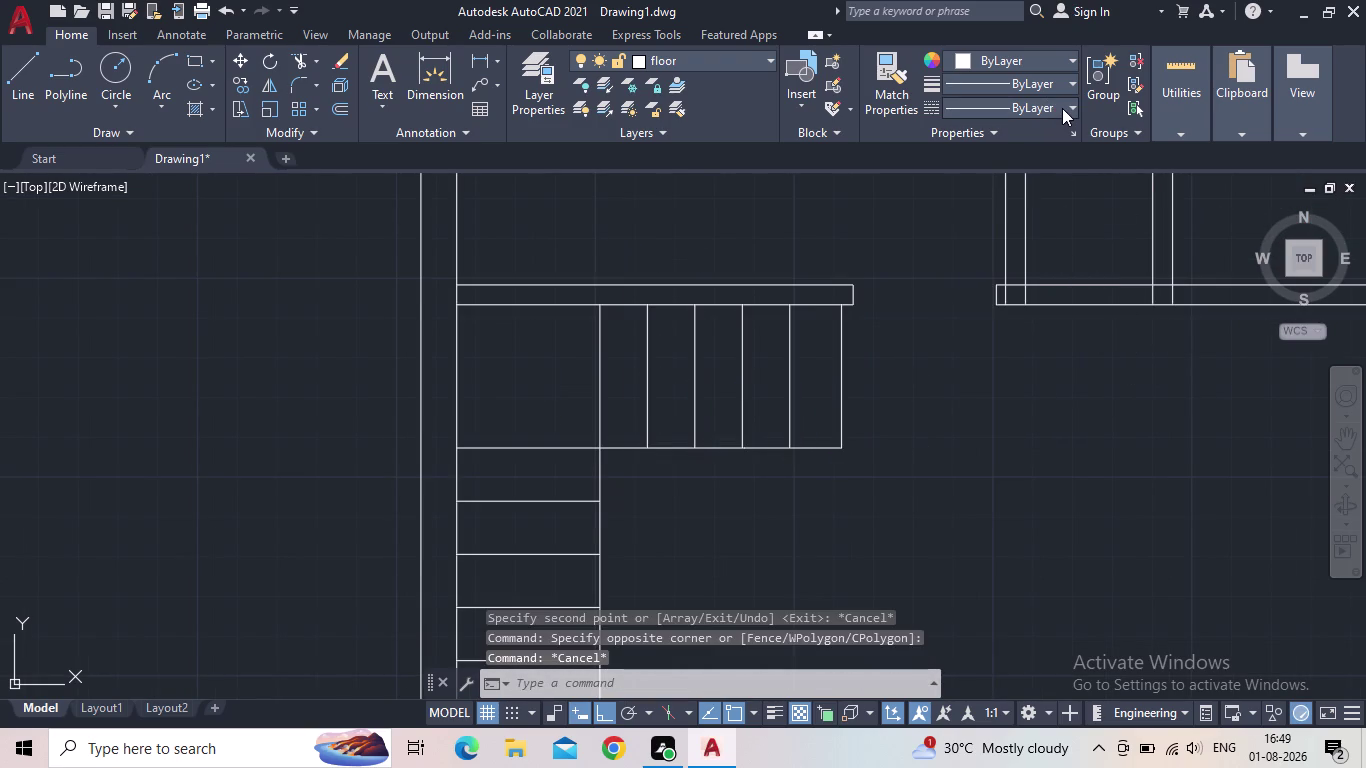
click(998, 208)
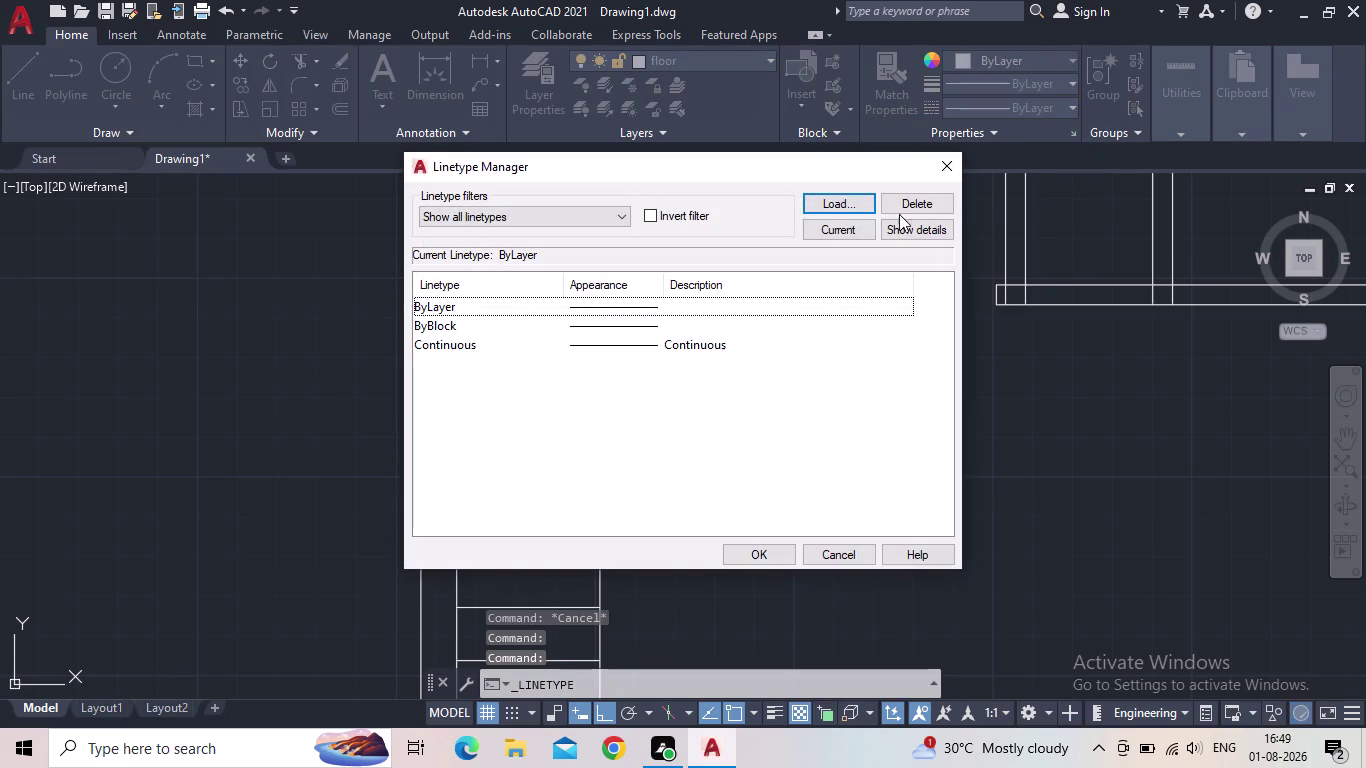
click(829, 200)
click(658, 330)
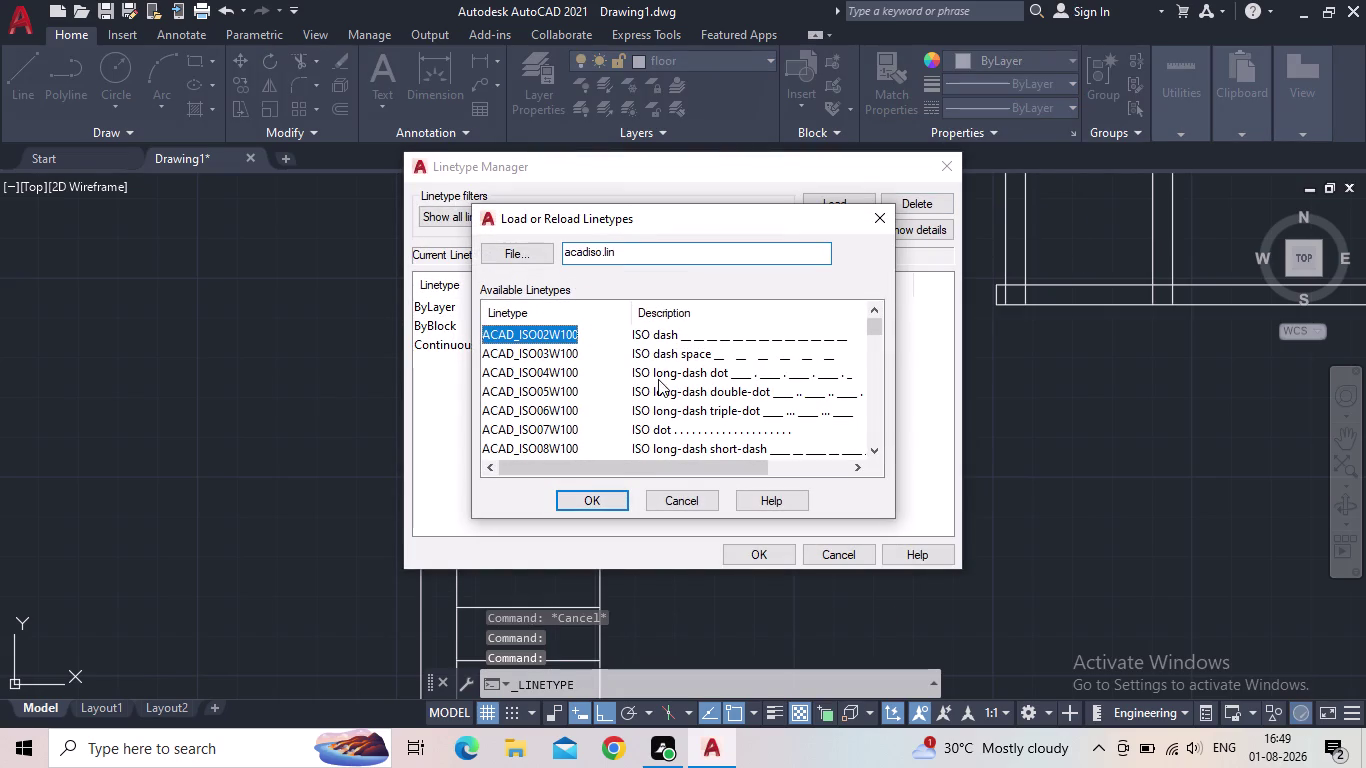
click(598, 498)
click(755, 547)
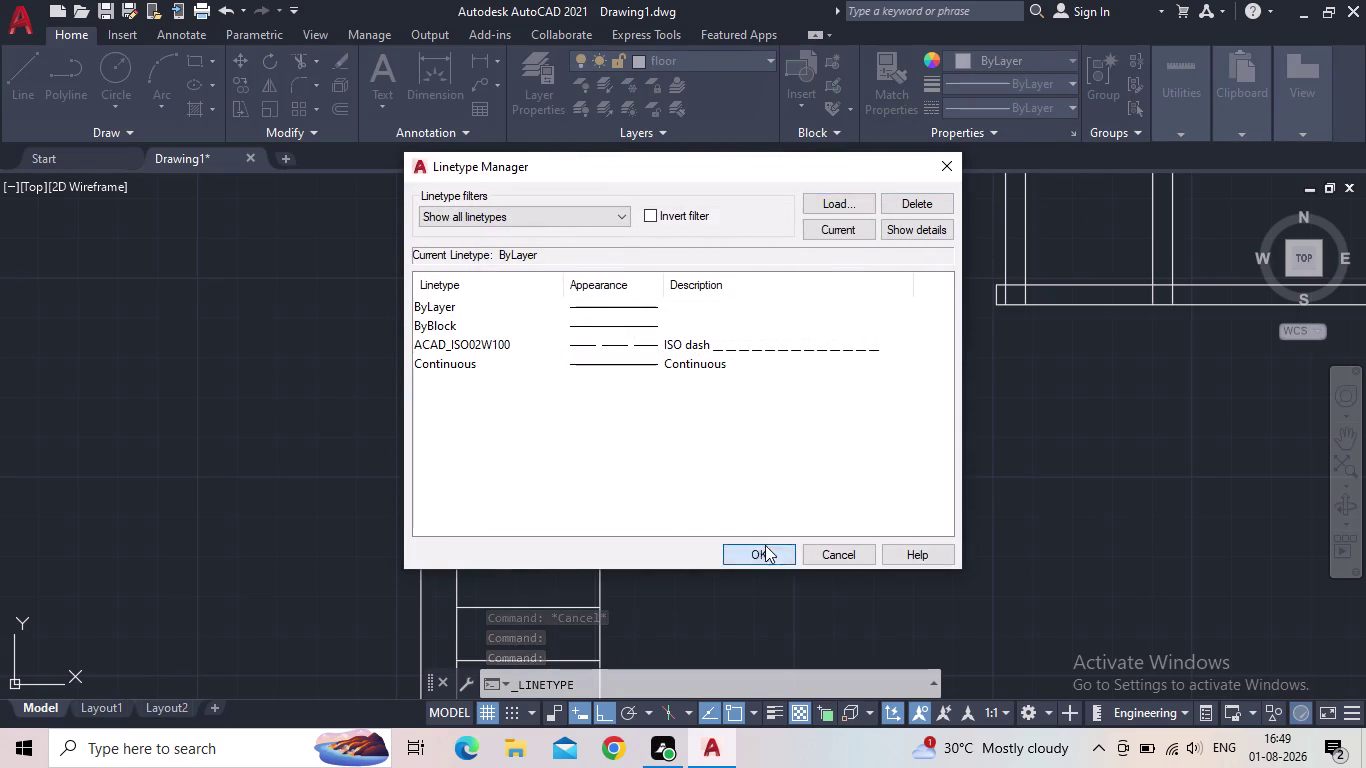
click(893, 399)
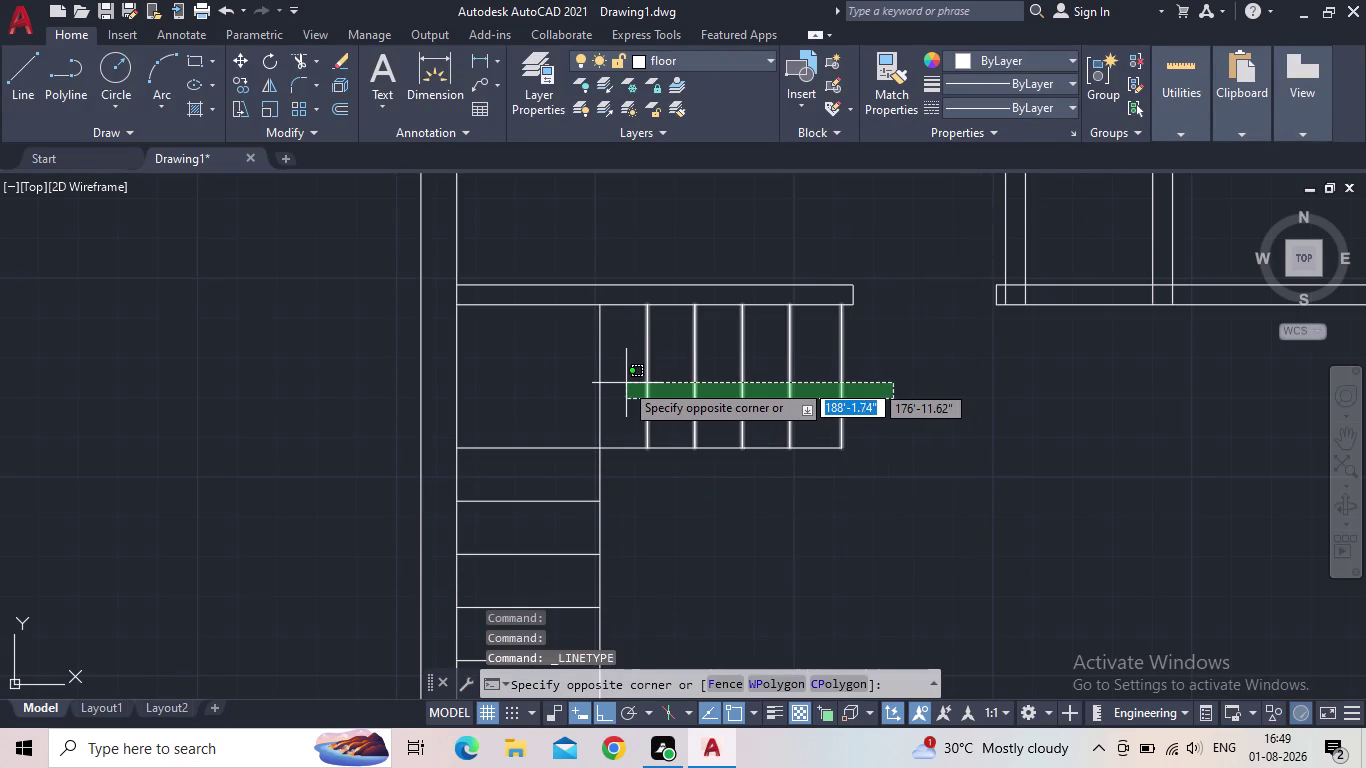
Select the upper stair tread lines, look over the stairs, then clear the selection.
click(624, 382)
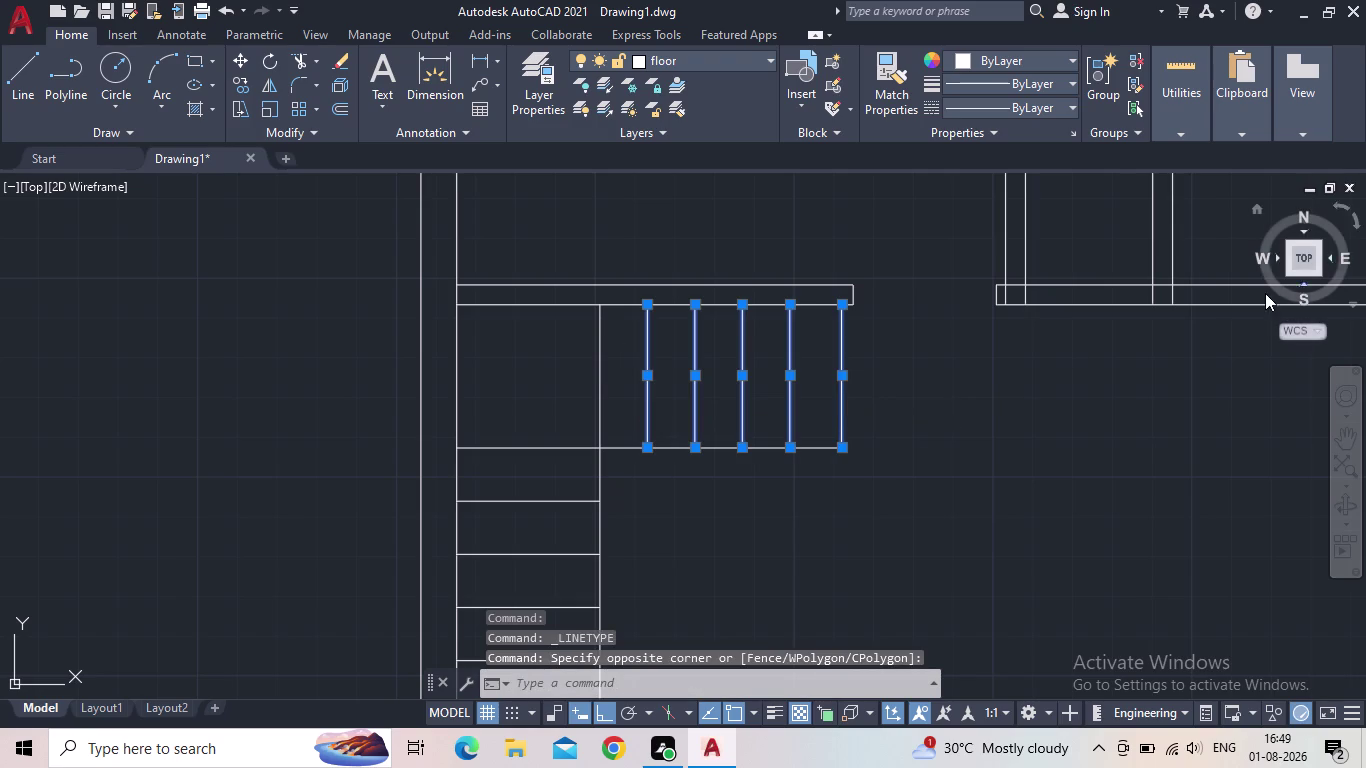
middle_drag(894, 453, 916, 425)
scroll(down, 3)
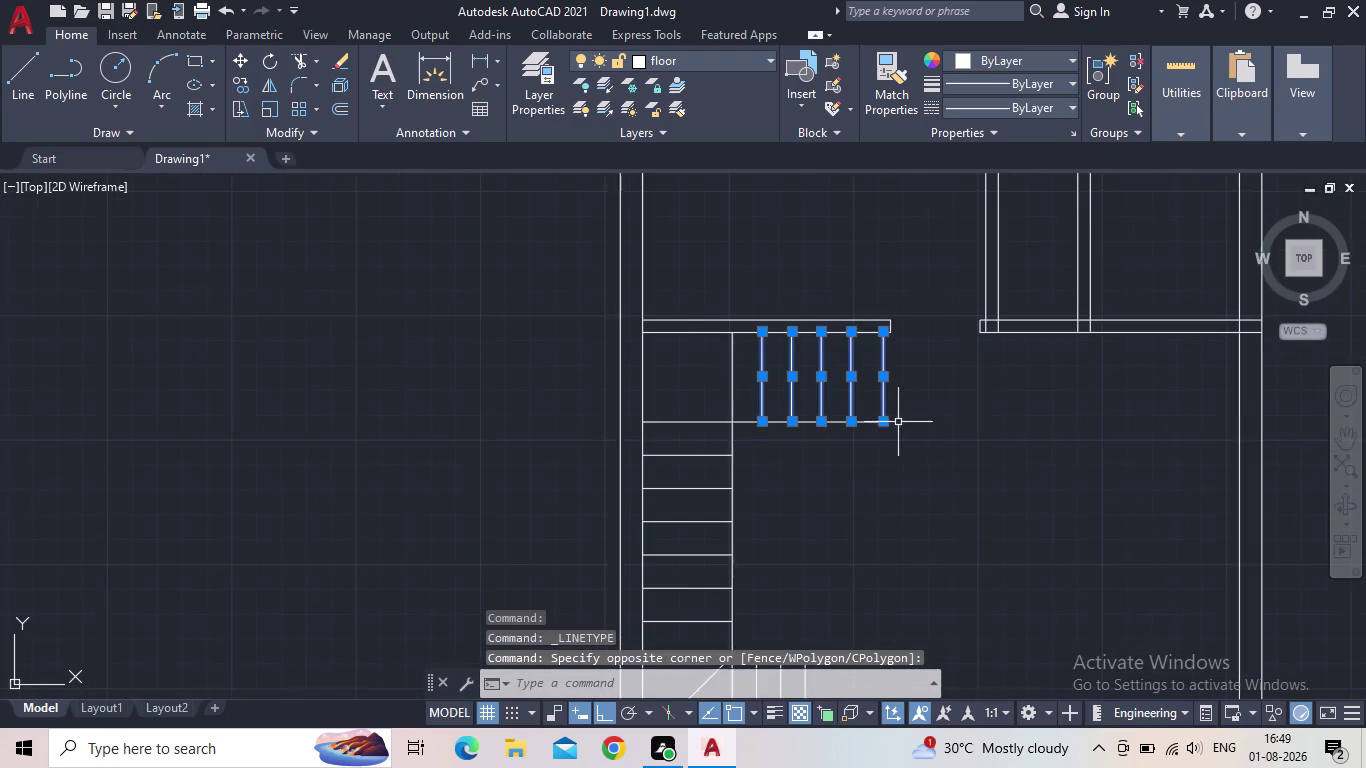
scroll(up, 3)
middle_drag(975, 418, 907, 353)
scroll(down, 3)
middle_drag(874, 451, 885, 346)
middle_drag(868, 362, 829, 476)
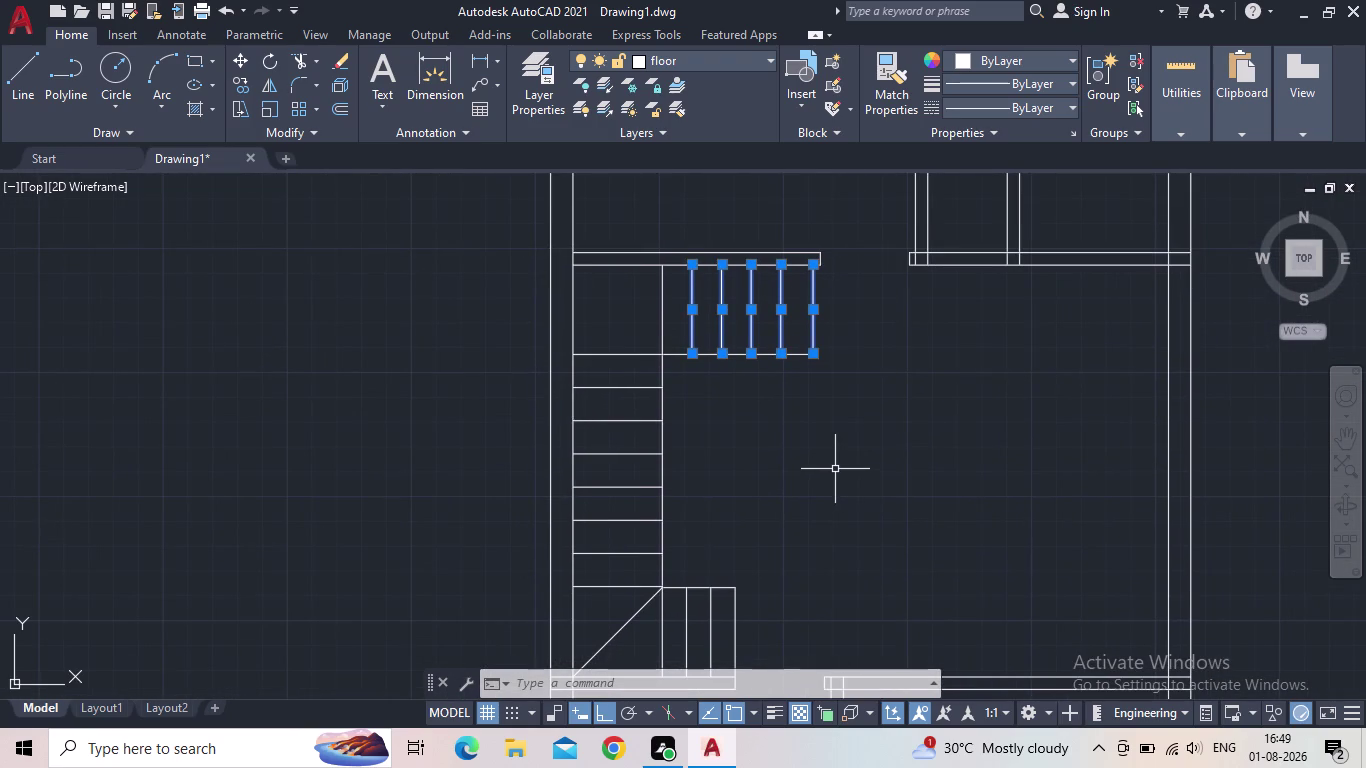
middle_drag(835, 469, 869, 427)
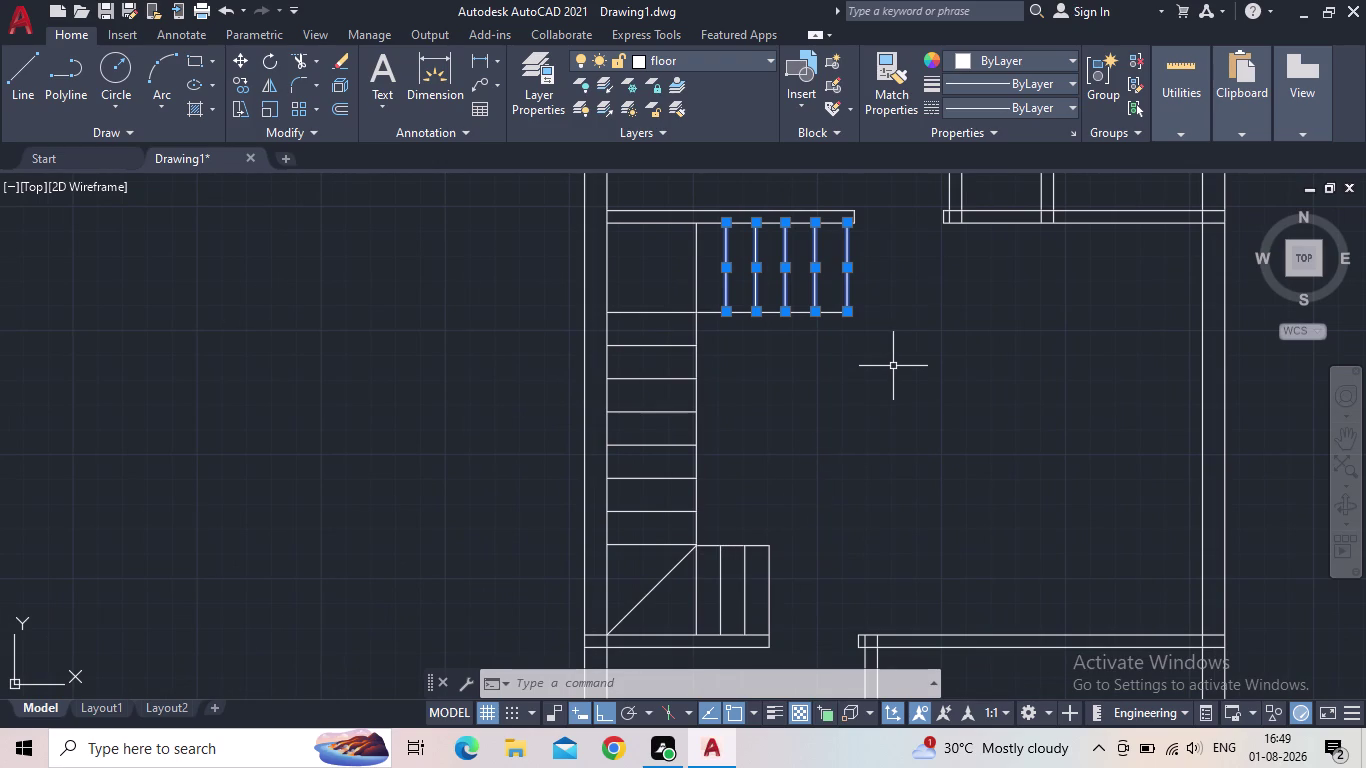
key(Escape)
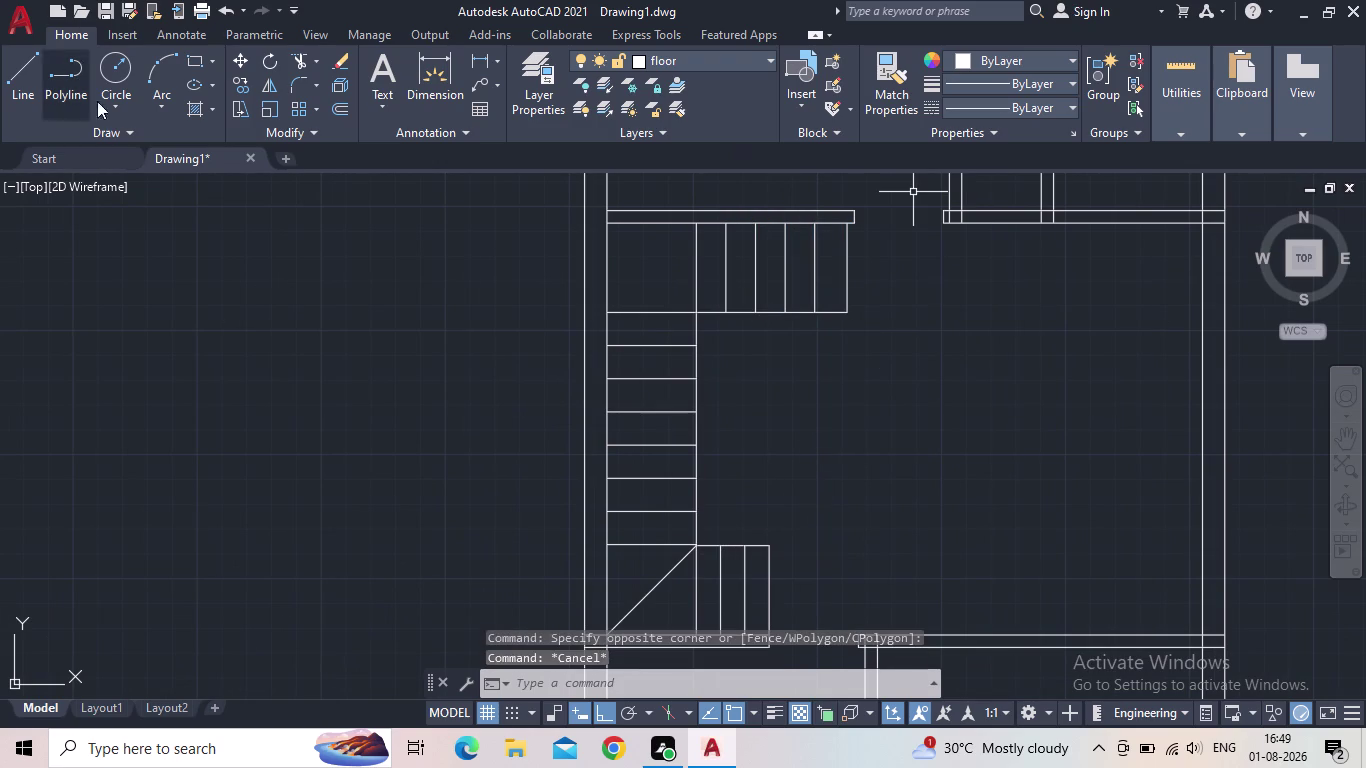
click(487, 65)
middle_drag(575, 391, 649, 215)
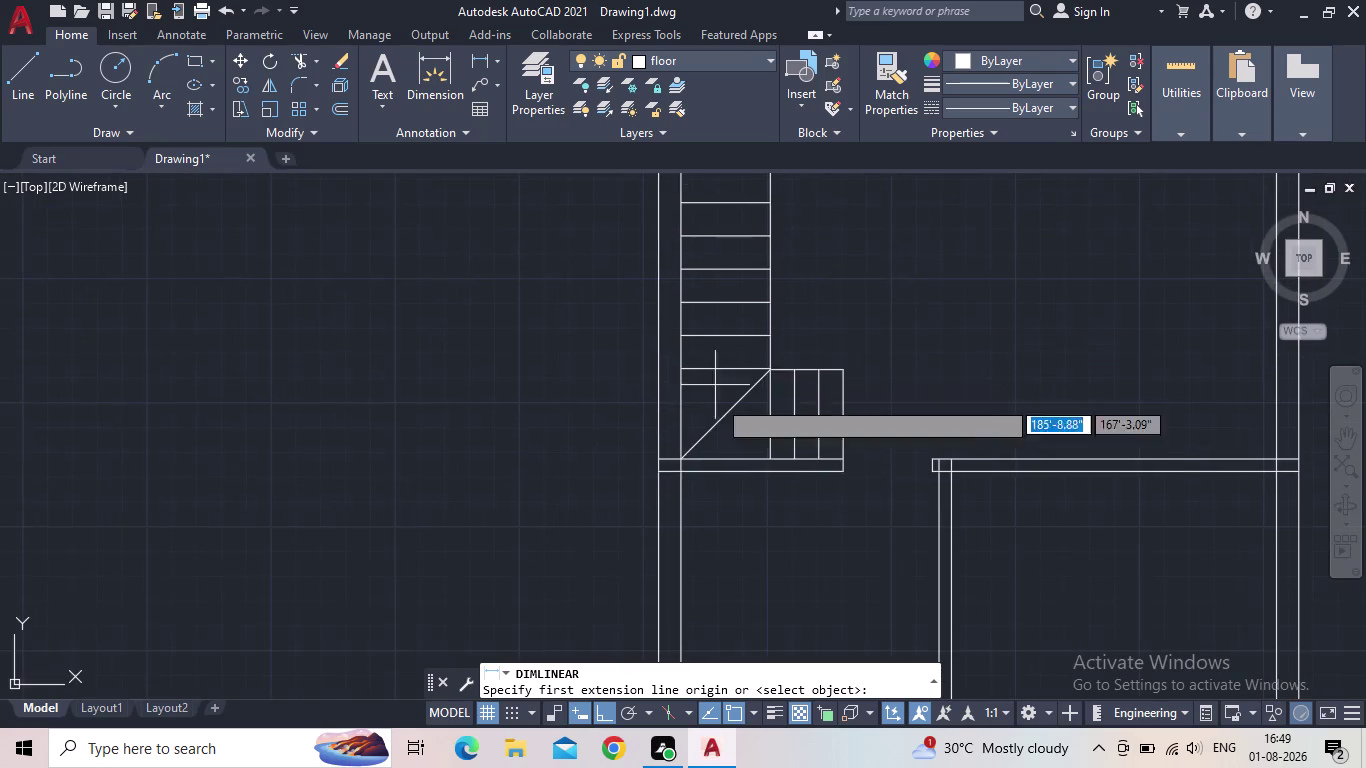
scroll(up, 3)
click(642, 486)
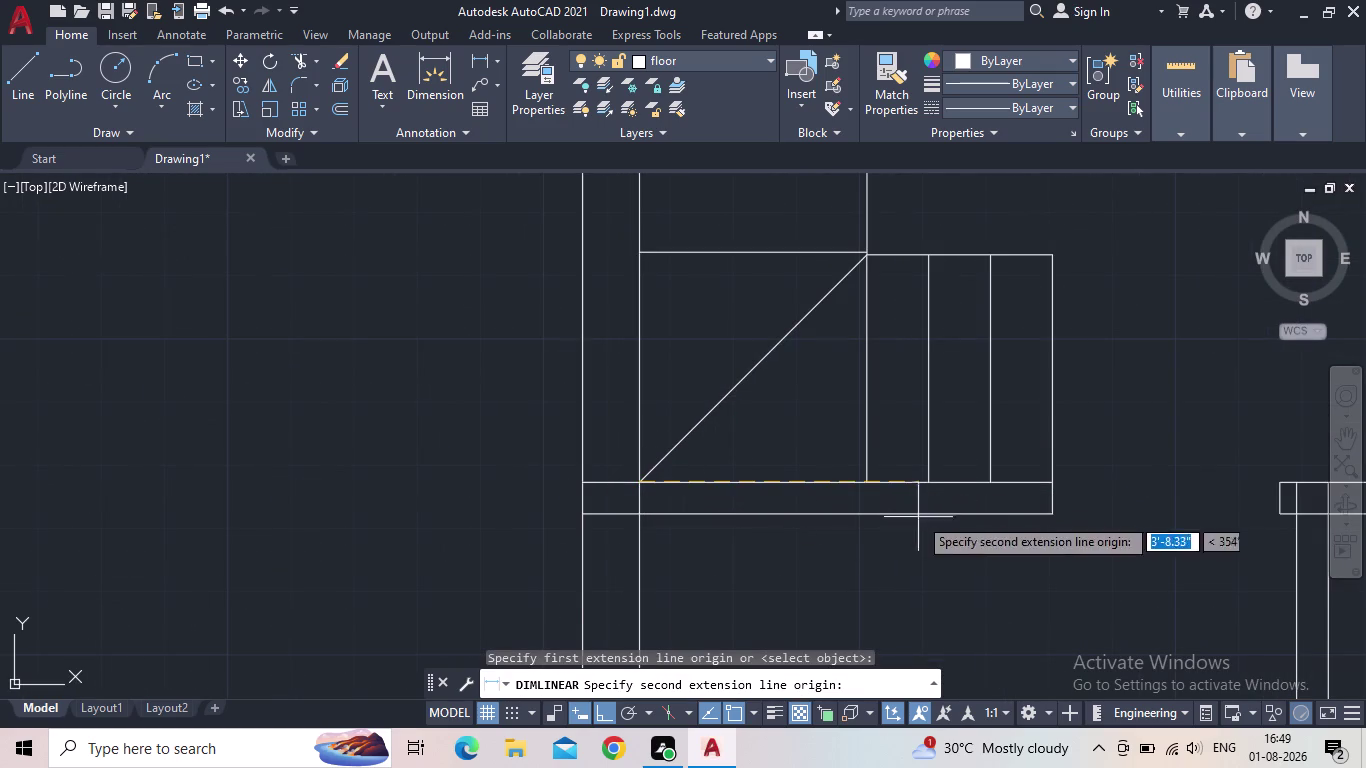
click(864, 487)
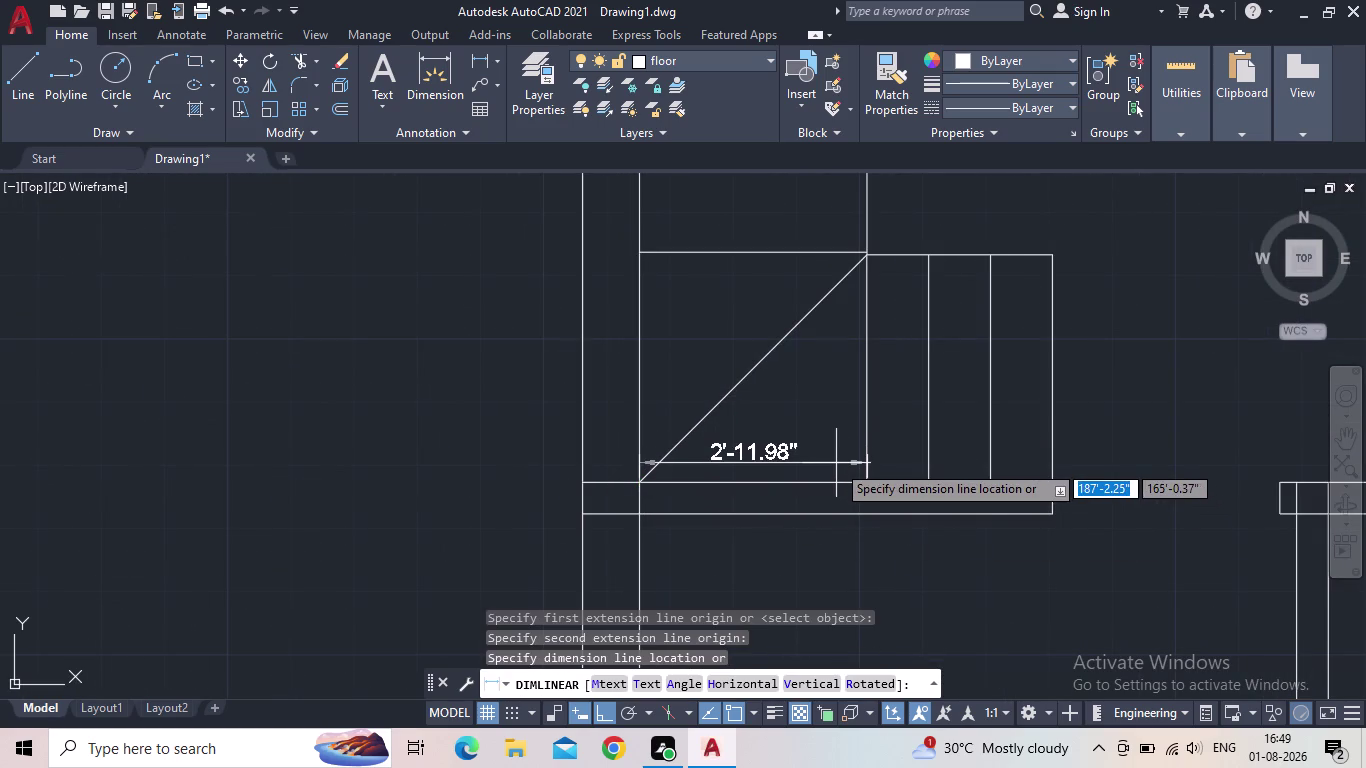
key(Escape)
scroll(down, 3)
middle_drag(682, 397, 522, 439)
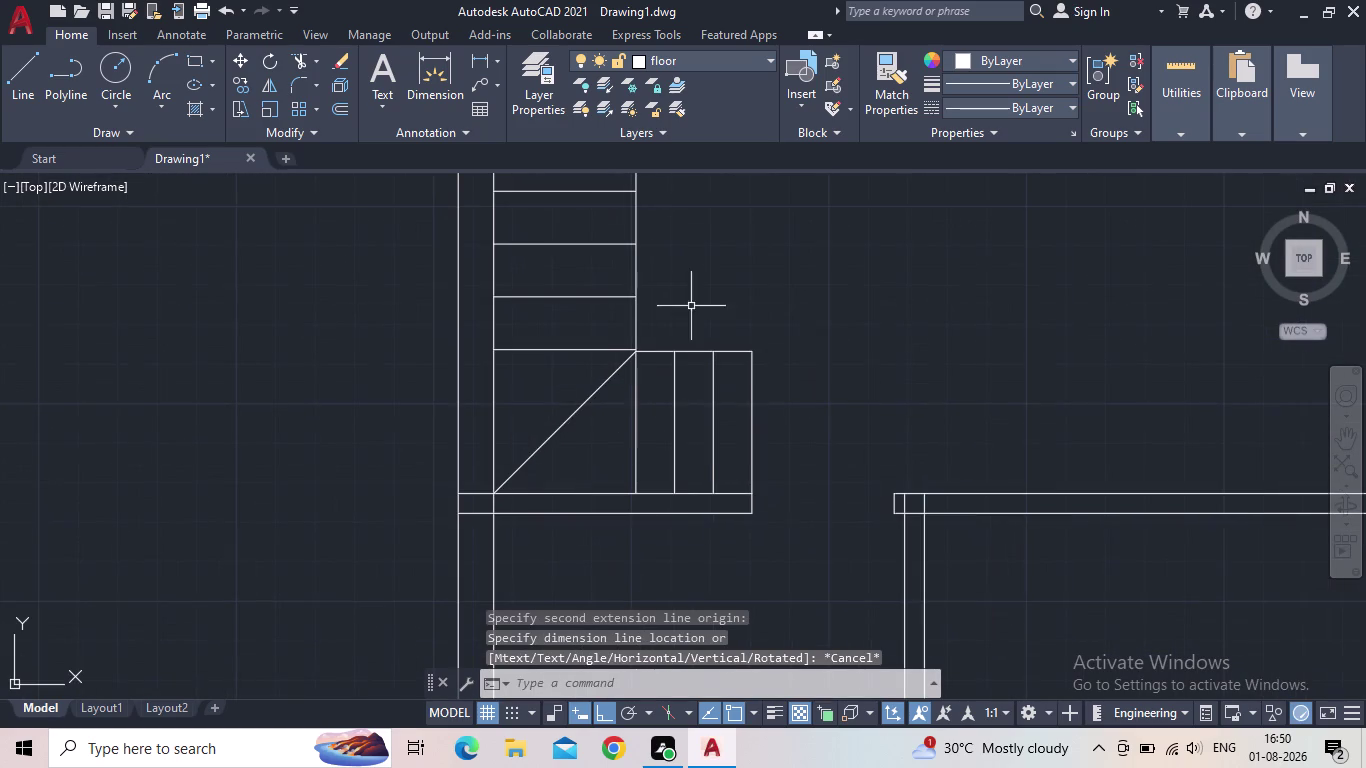
scroll(up, 3)
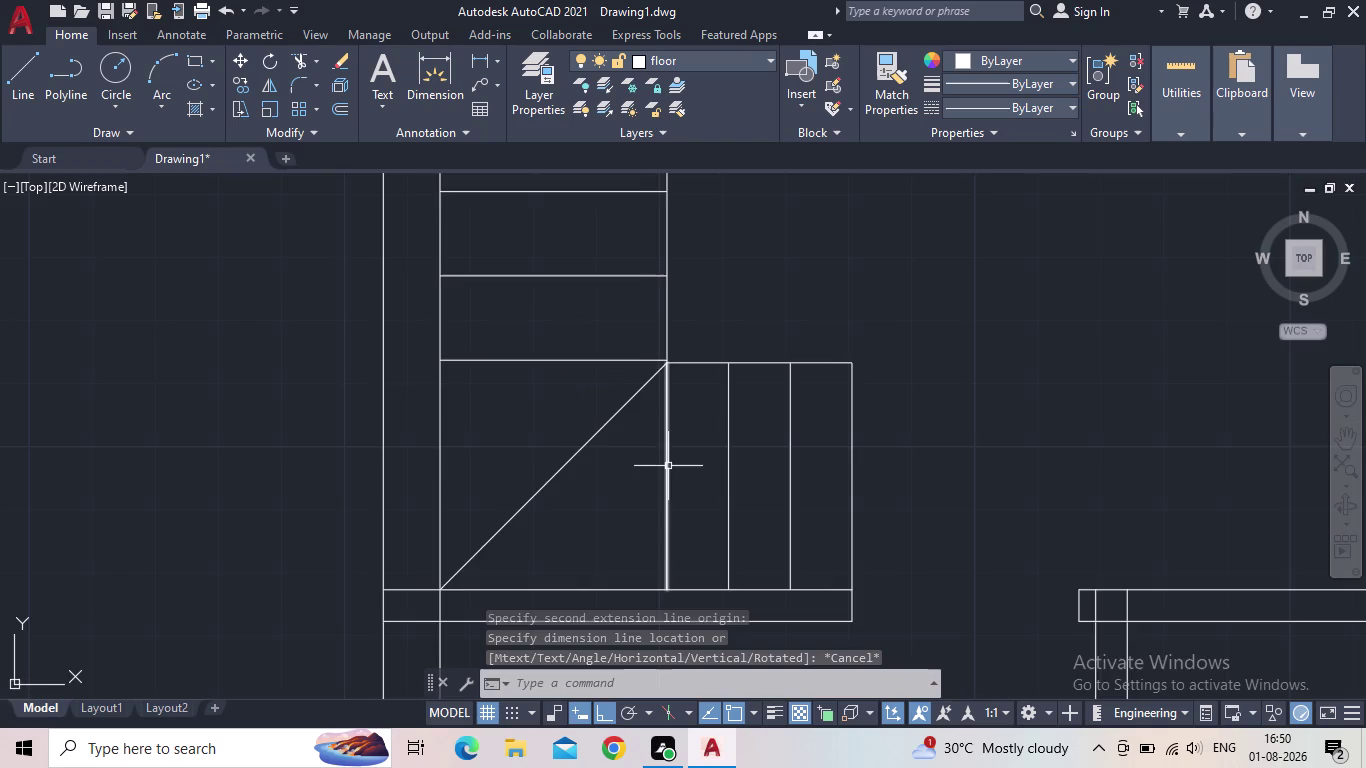
middle_drag(668, 466, 741, 402)
scroll(down, 3)
scroll(down, 3)
middle_drag(859, 303, 720, 370)
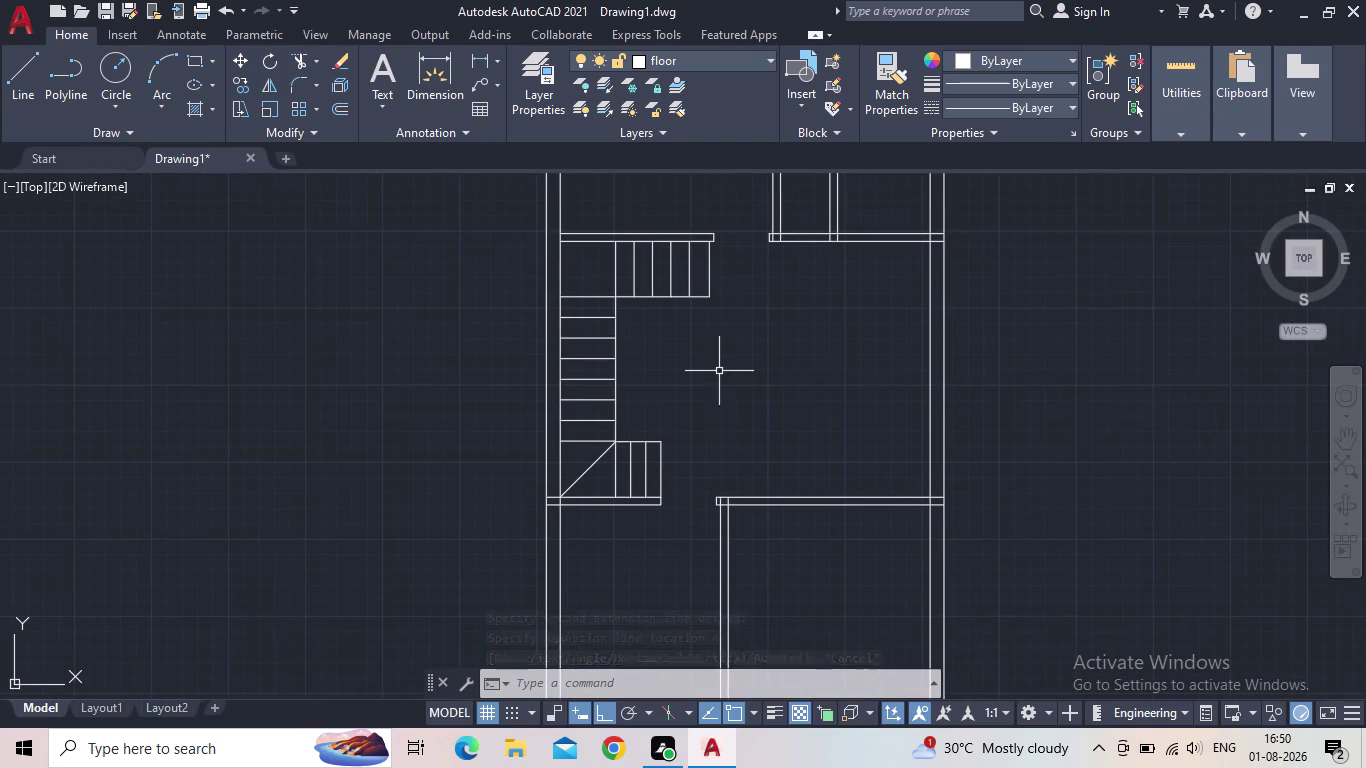
scroll(down, 3)
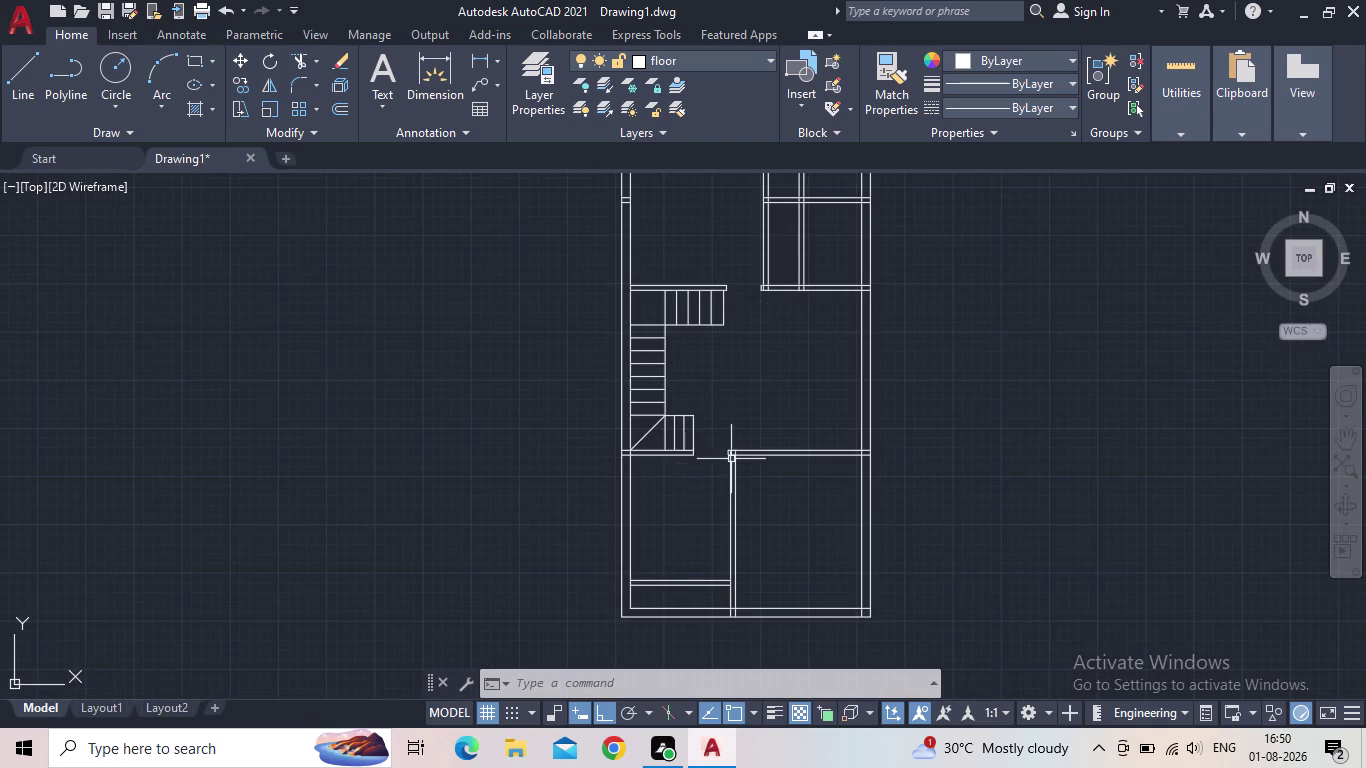
scroll(up, 3)
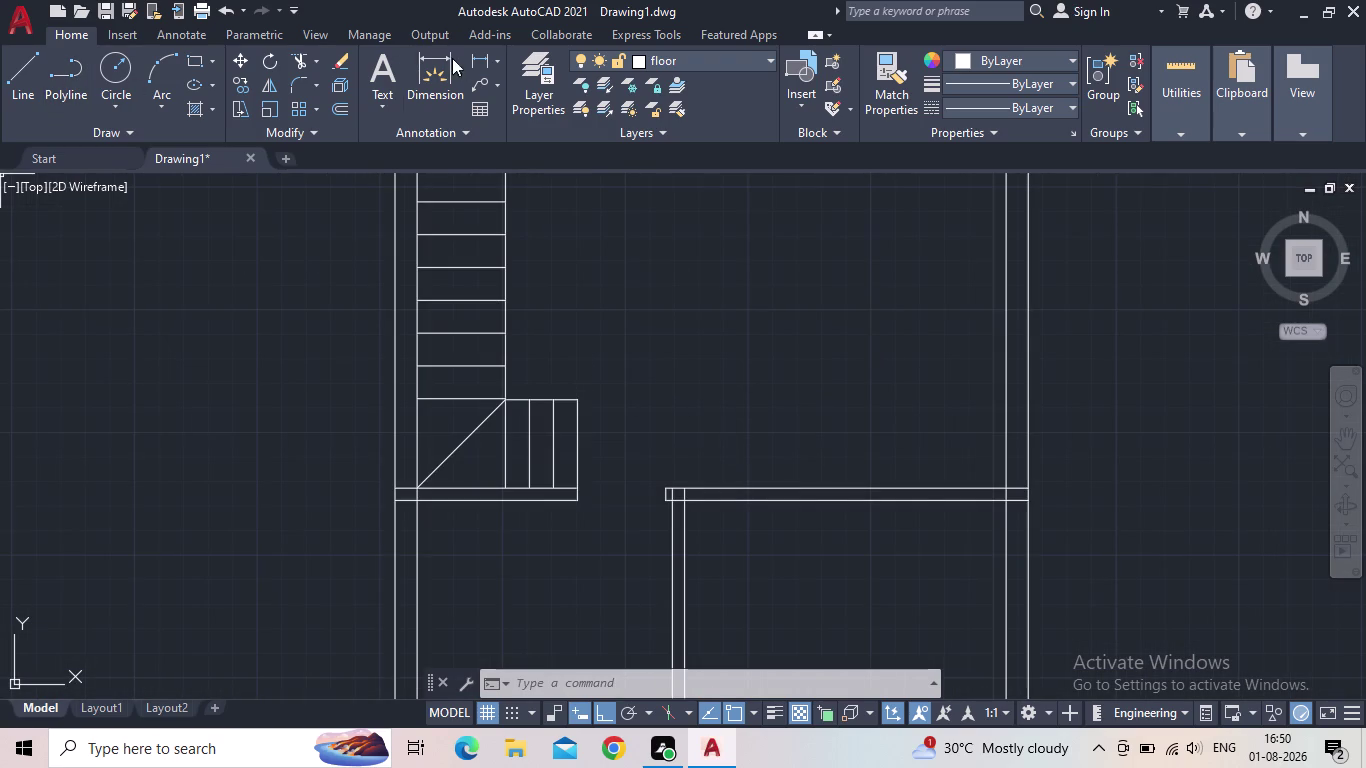
click(471, 64)
click(417, 487)
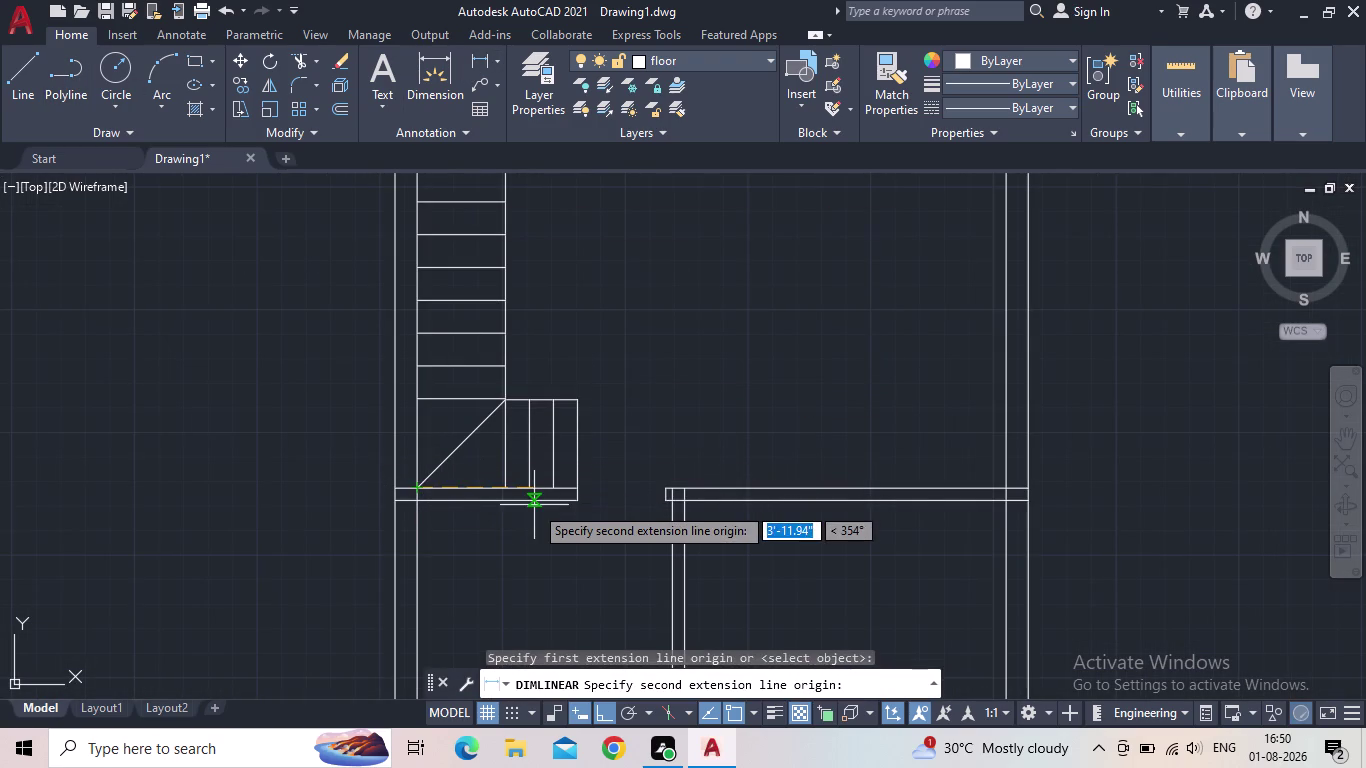
scroll(up, 3)
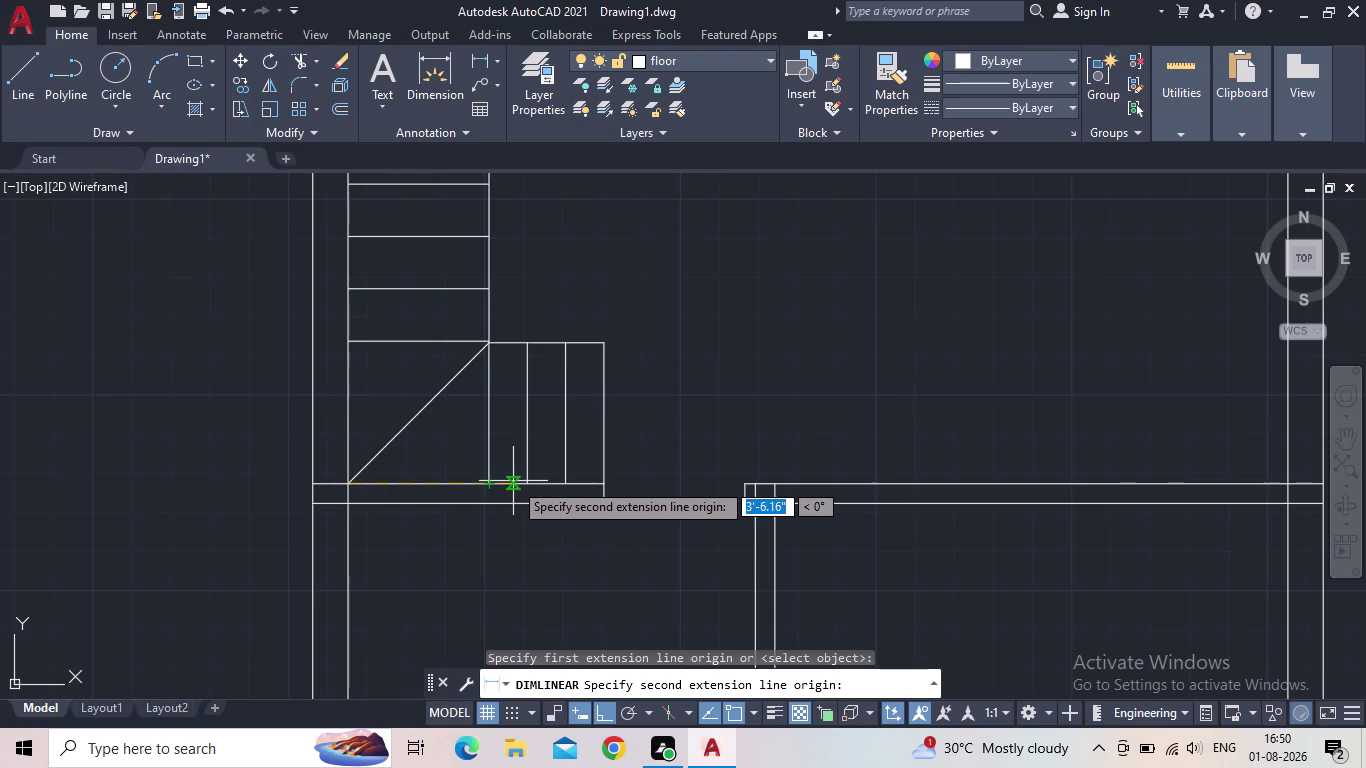
click(515, 481)
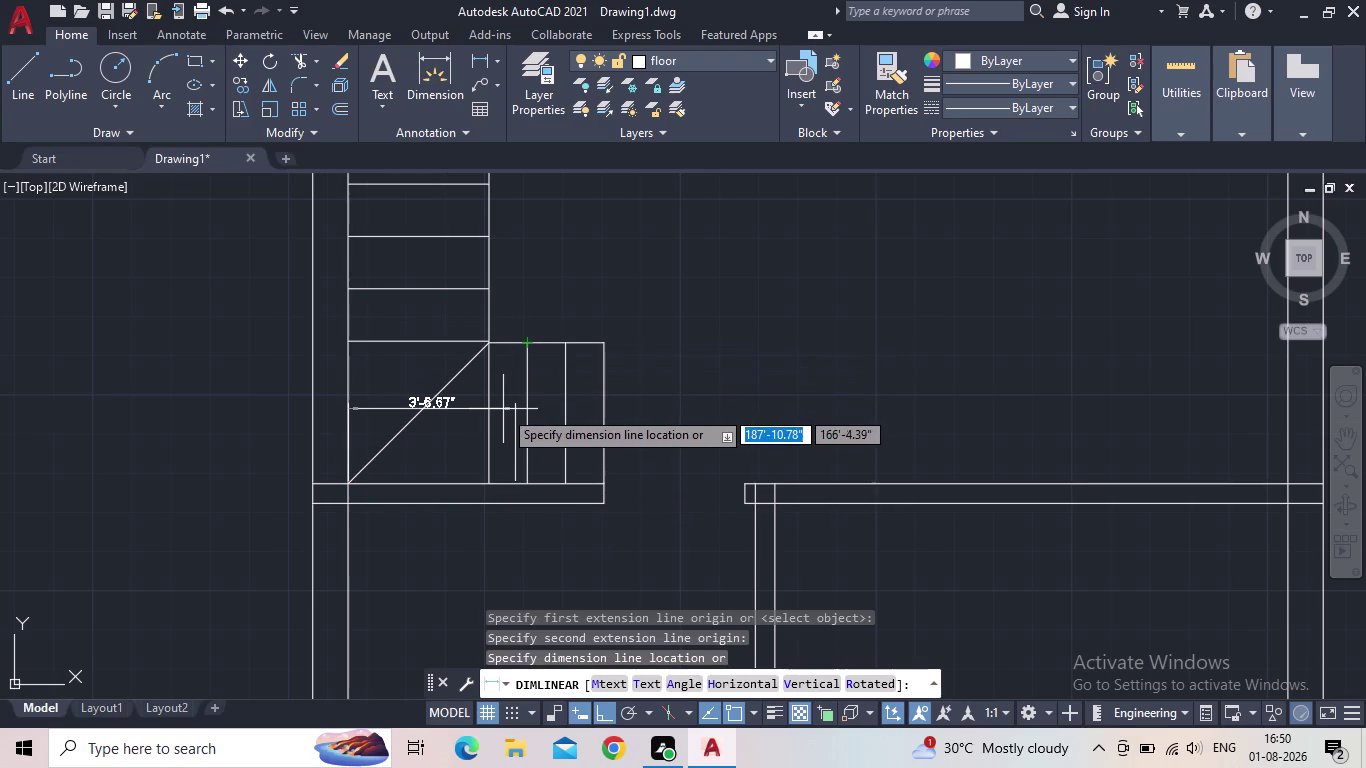
key(Escape)
scroll(down, 3)
middle_click(463, 418)
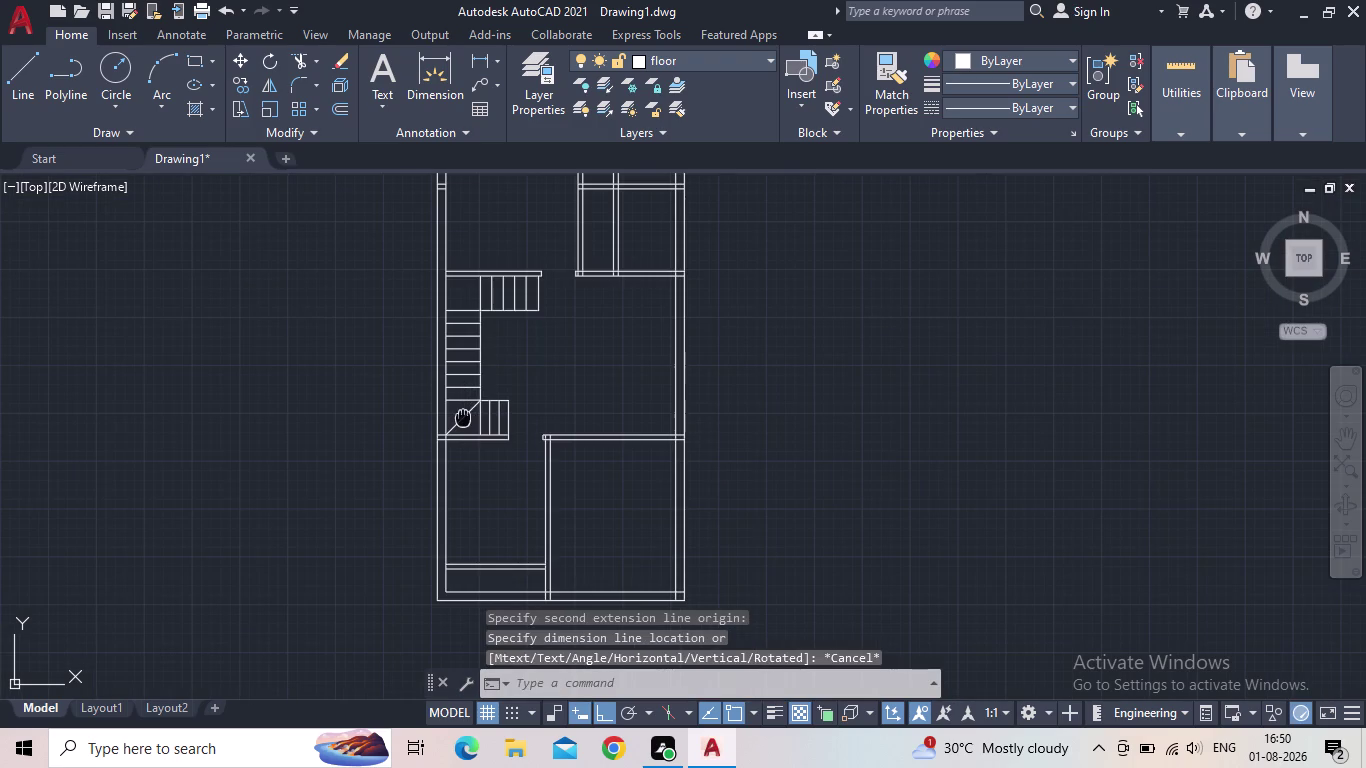
middle_drag(588, 361, 556, 369)
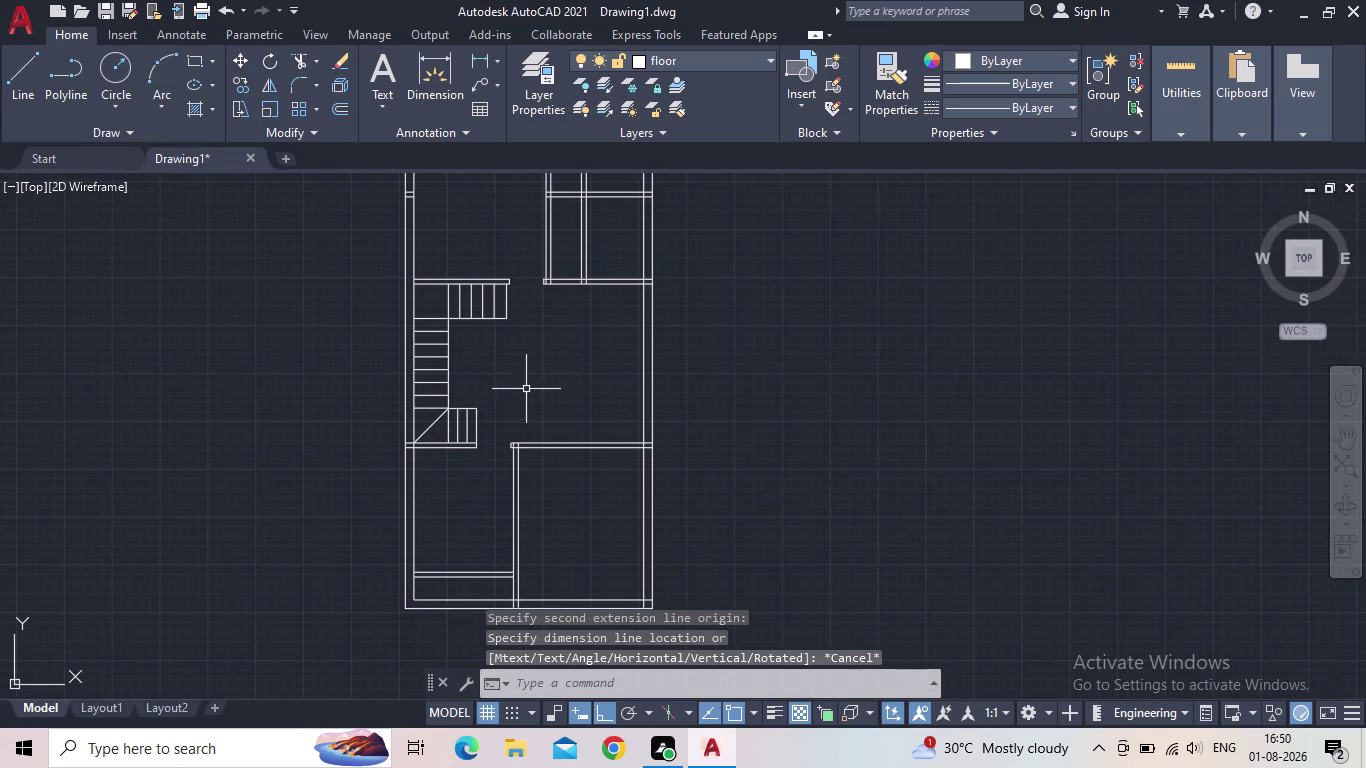
scroll(down, 3)
middle_drag(374, 386, 315, 378)
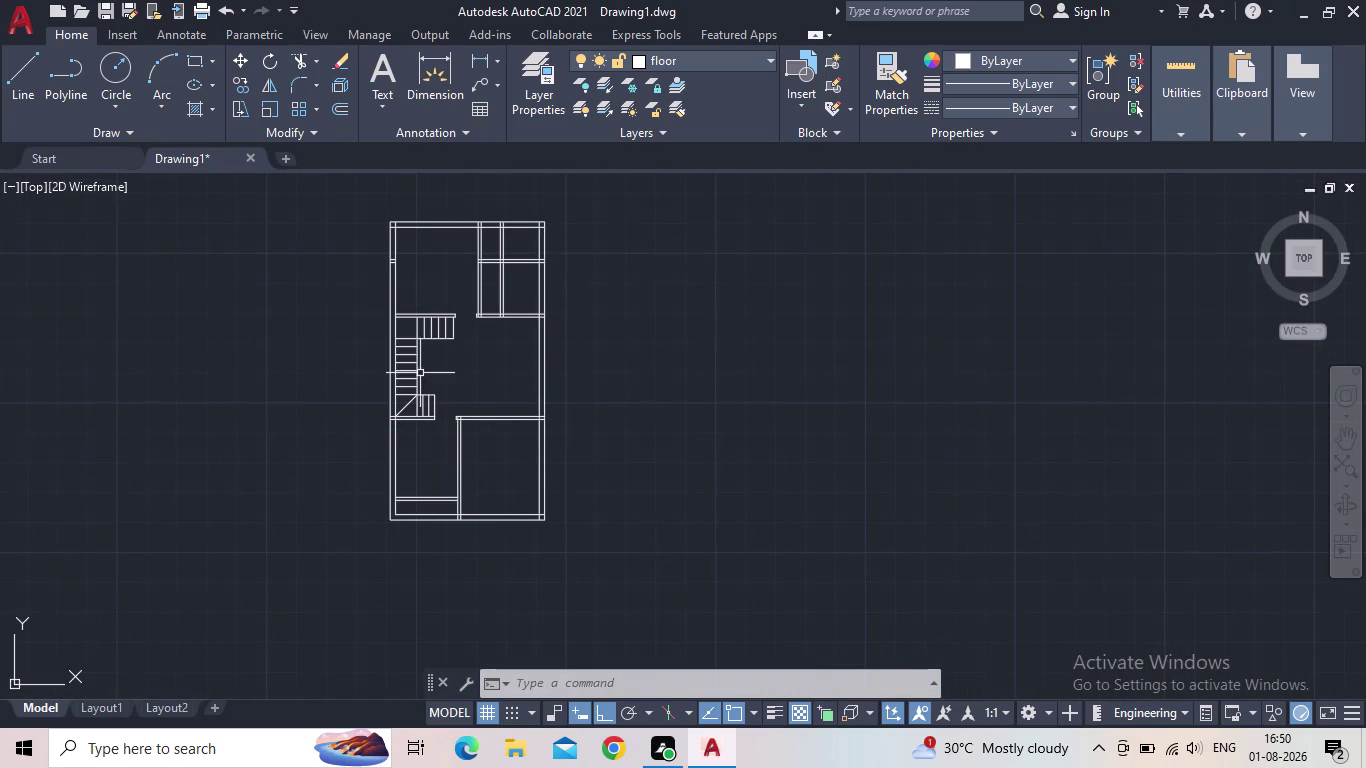
scroll(up, 3)
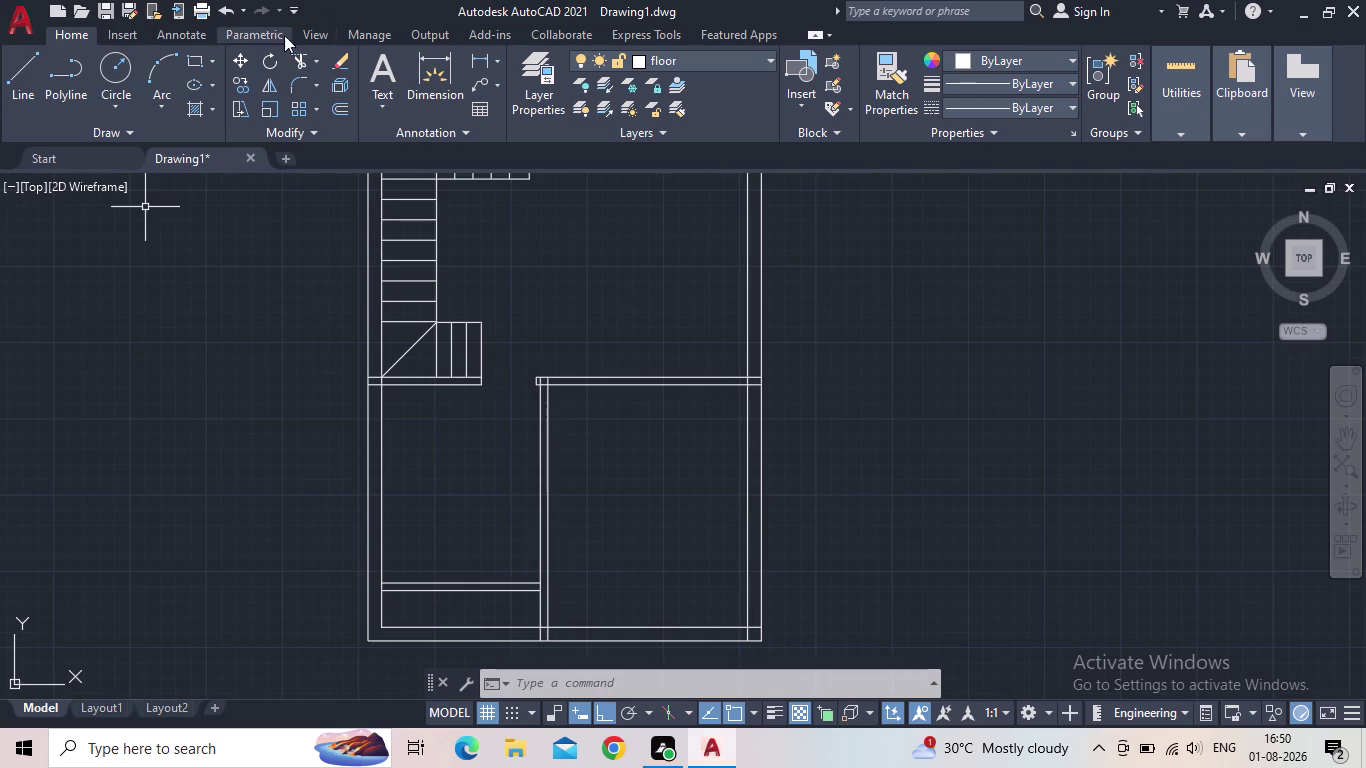
click(471, 66)
scroll(up, 3)
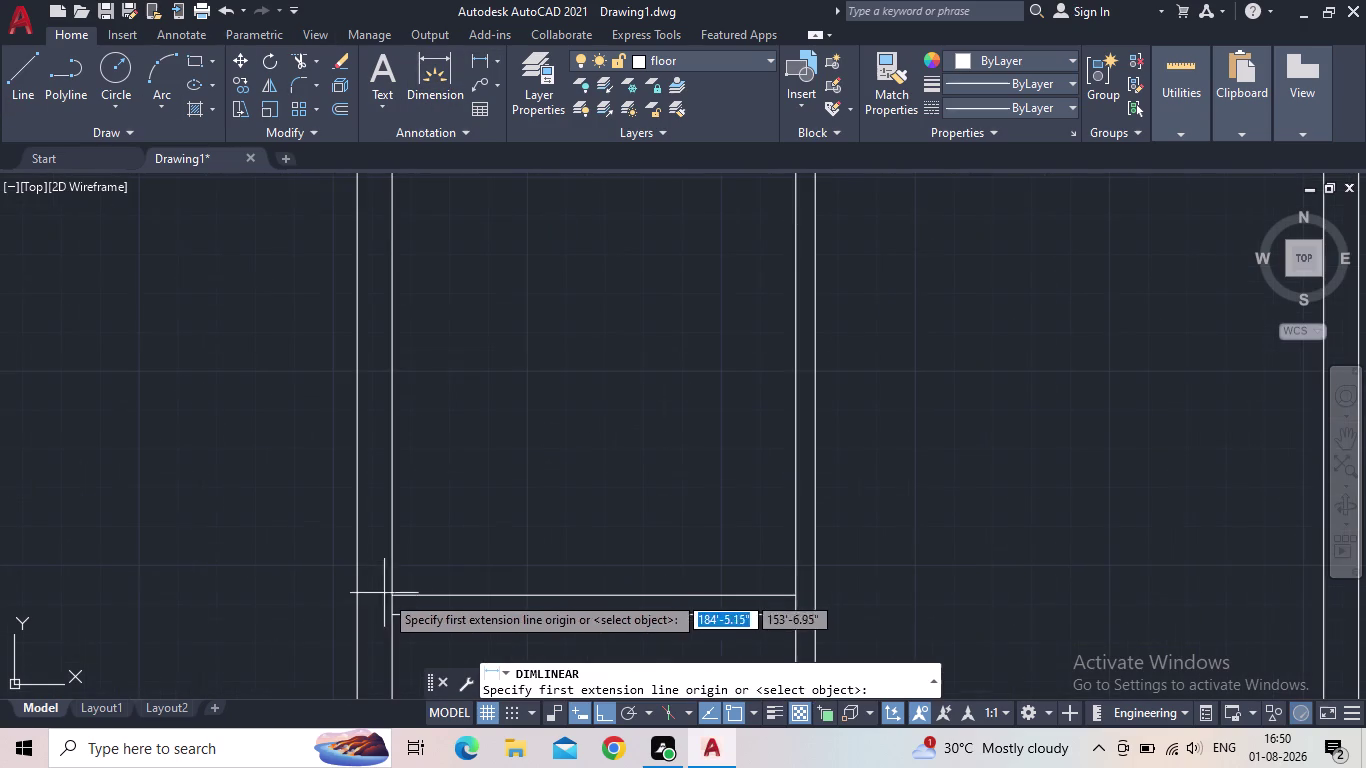
click(355, 593)
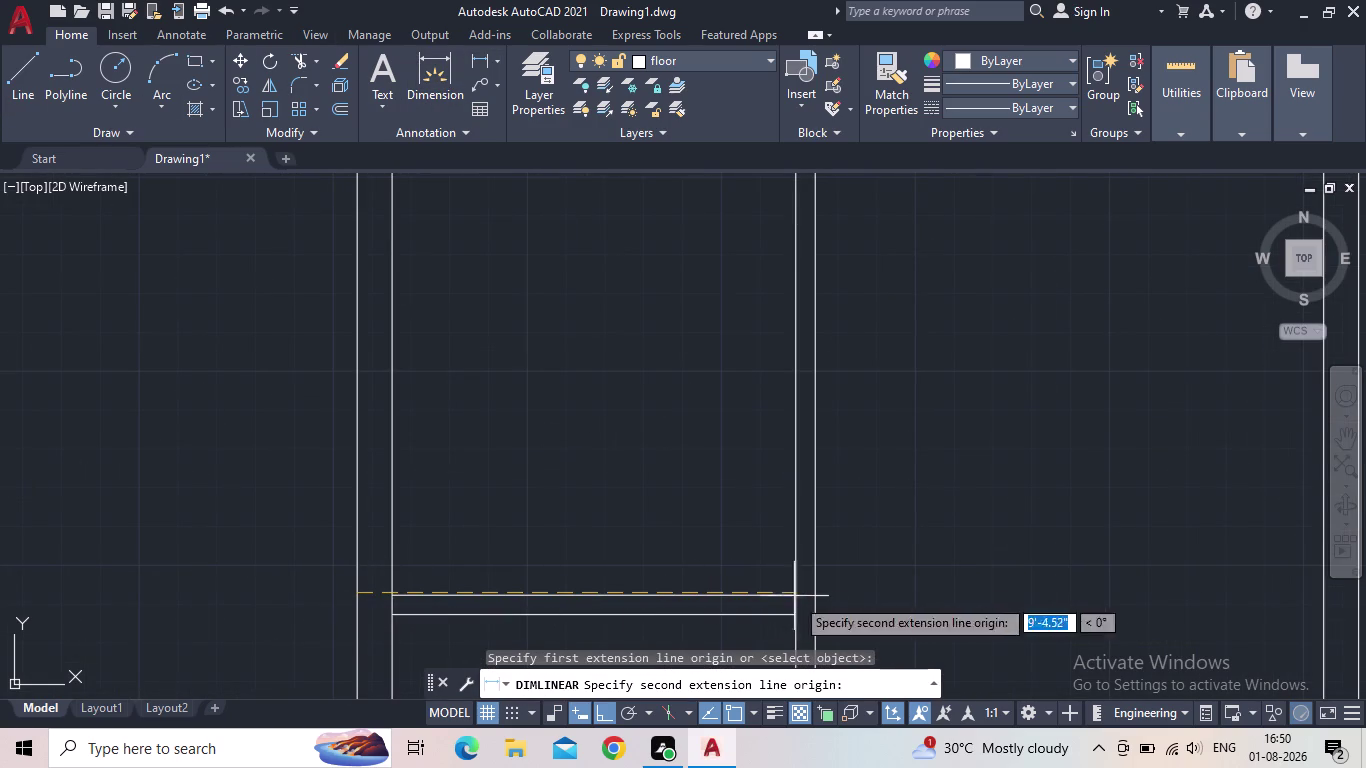
click(815, 598)
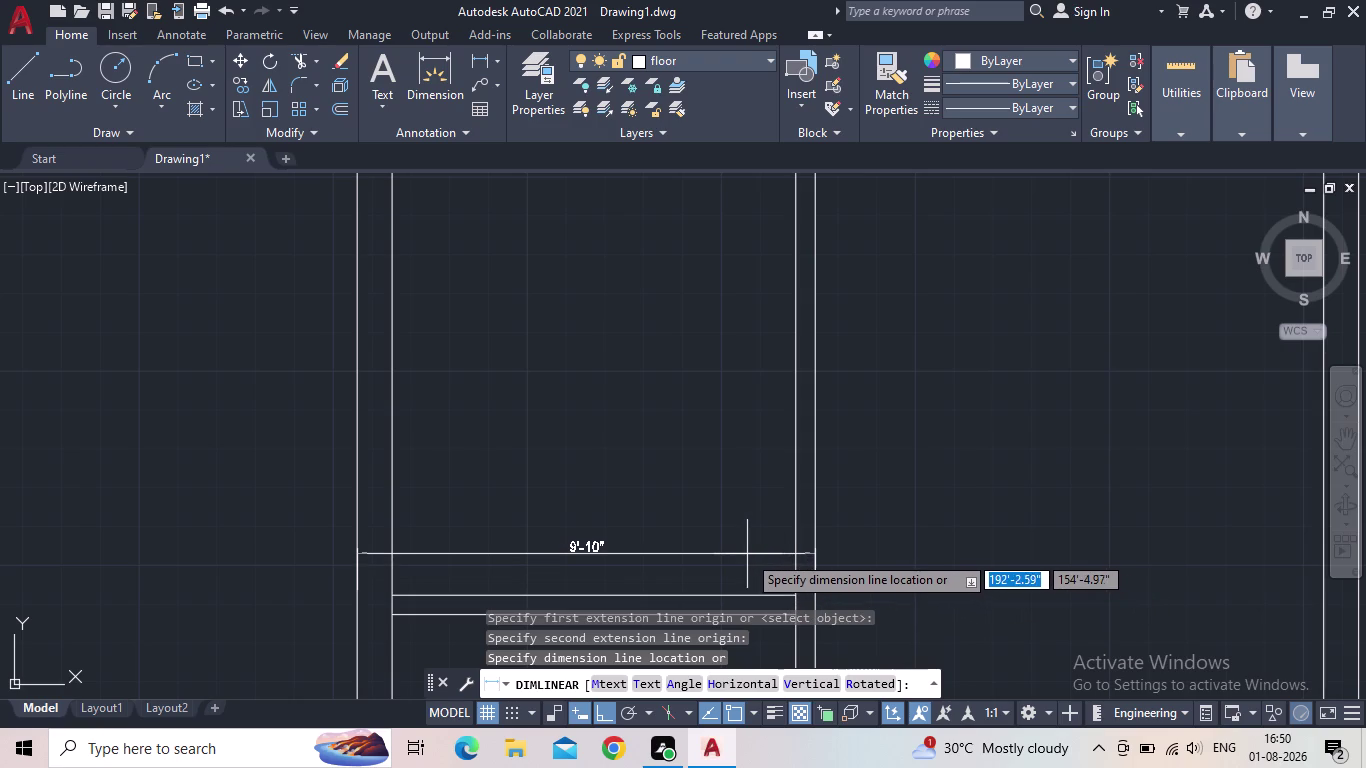
key(Escape)
scroll(down, 3)
middle_drag(594, 296, 577, 390)
middle_drag(617, 307, 643, 393)
scroll(up, 3)
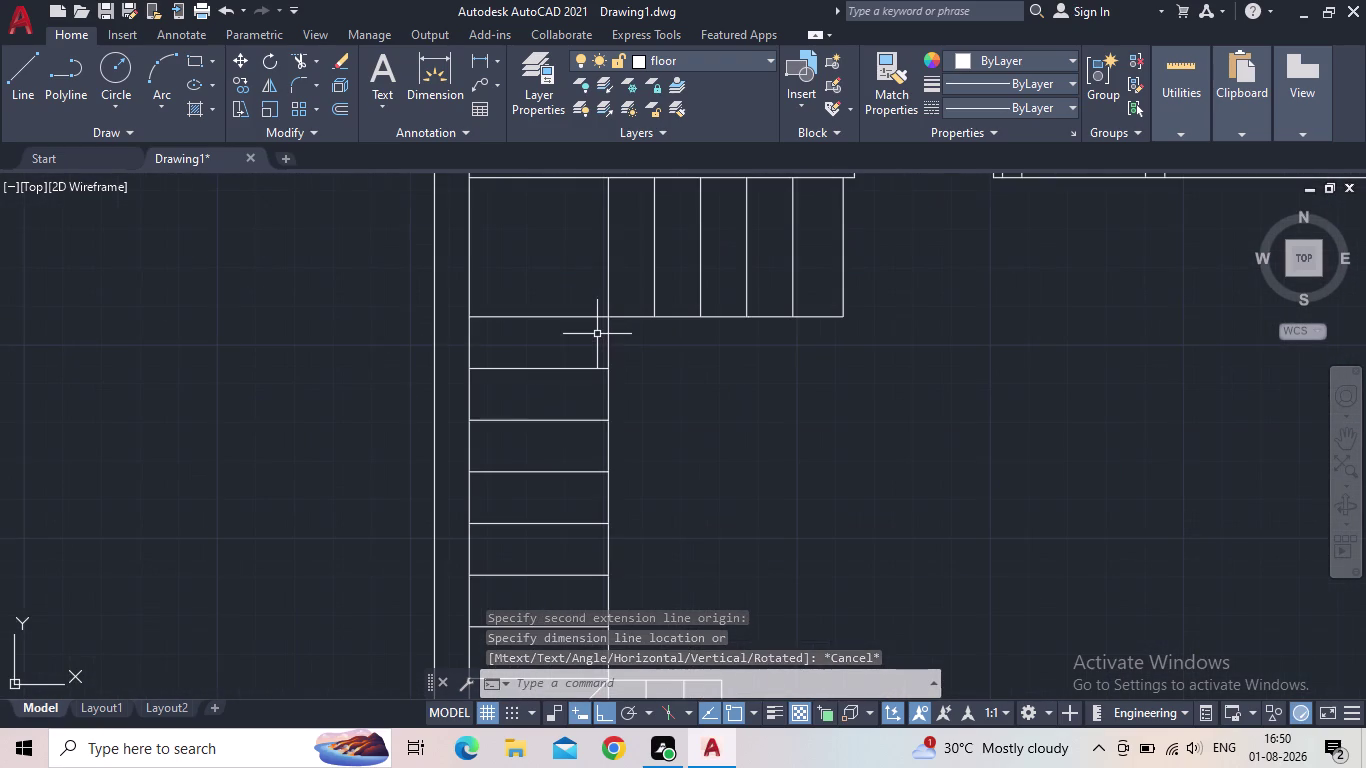
key(l)
key(Return)
click(613, 319)
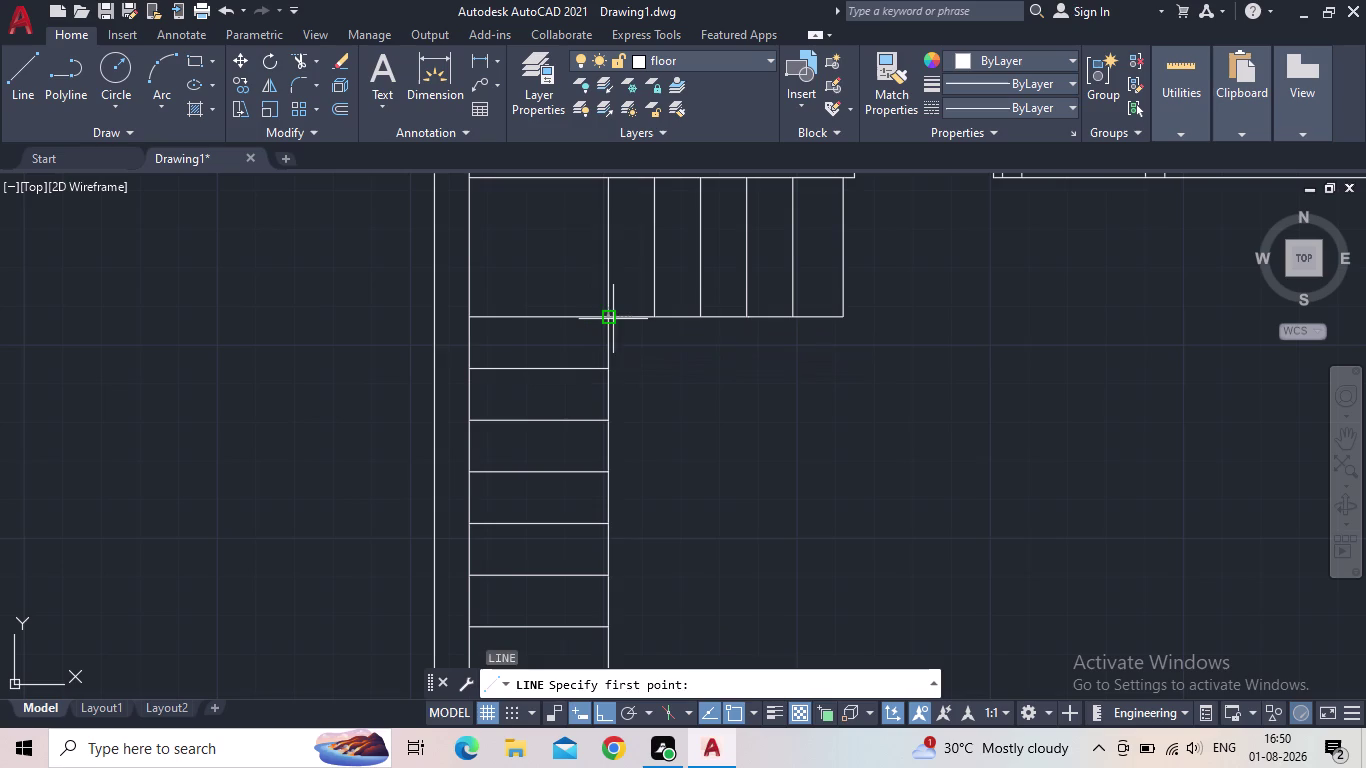
click(465, 176)
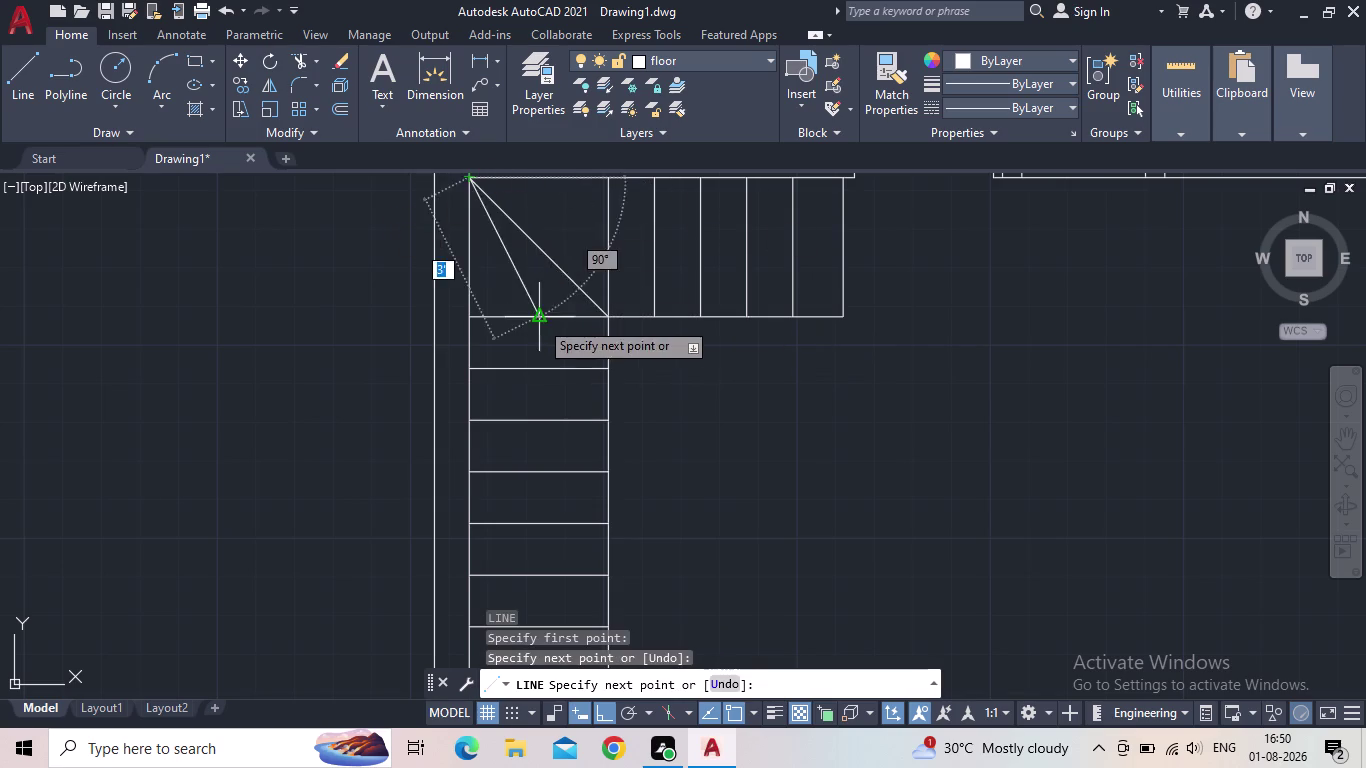
key(Escape)
scroll(down, 3)
middle_drag(587, 321, 499, 338)
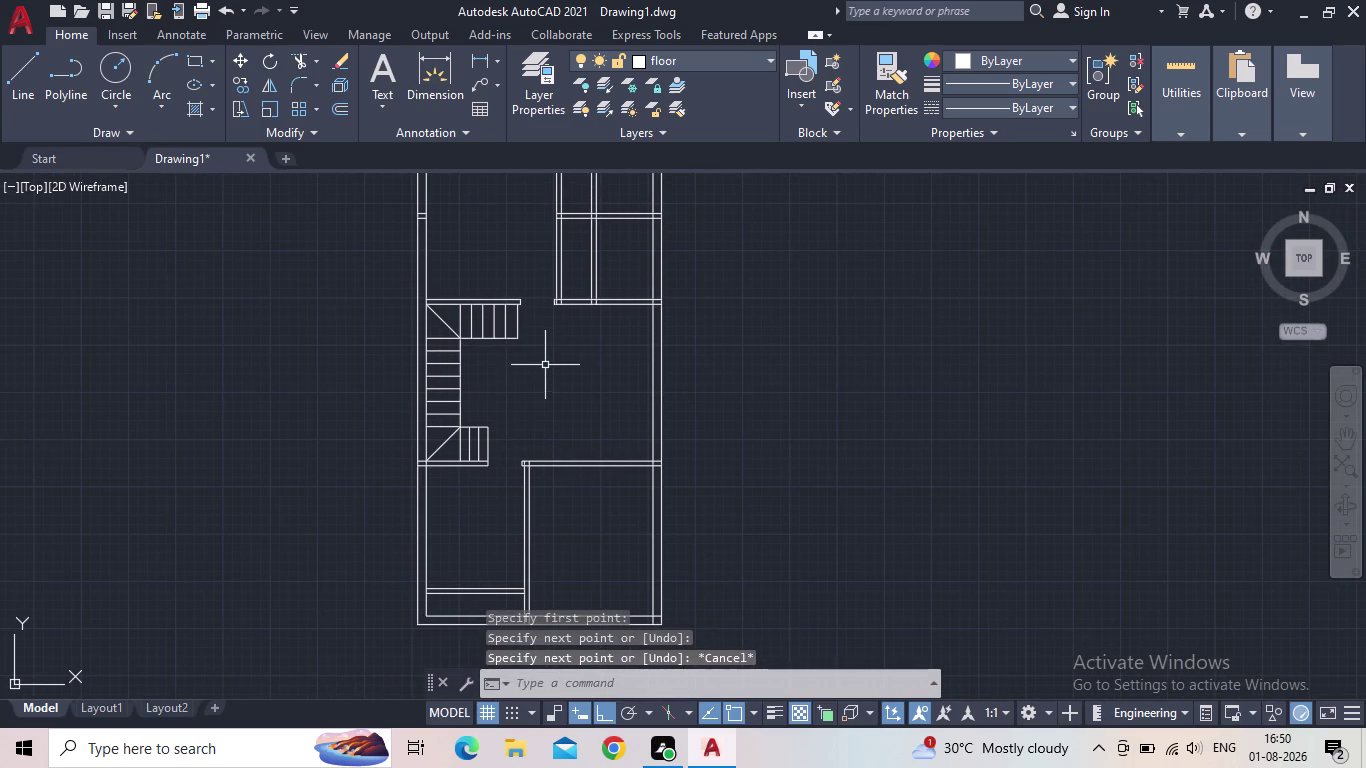
scroll(down, 3)
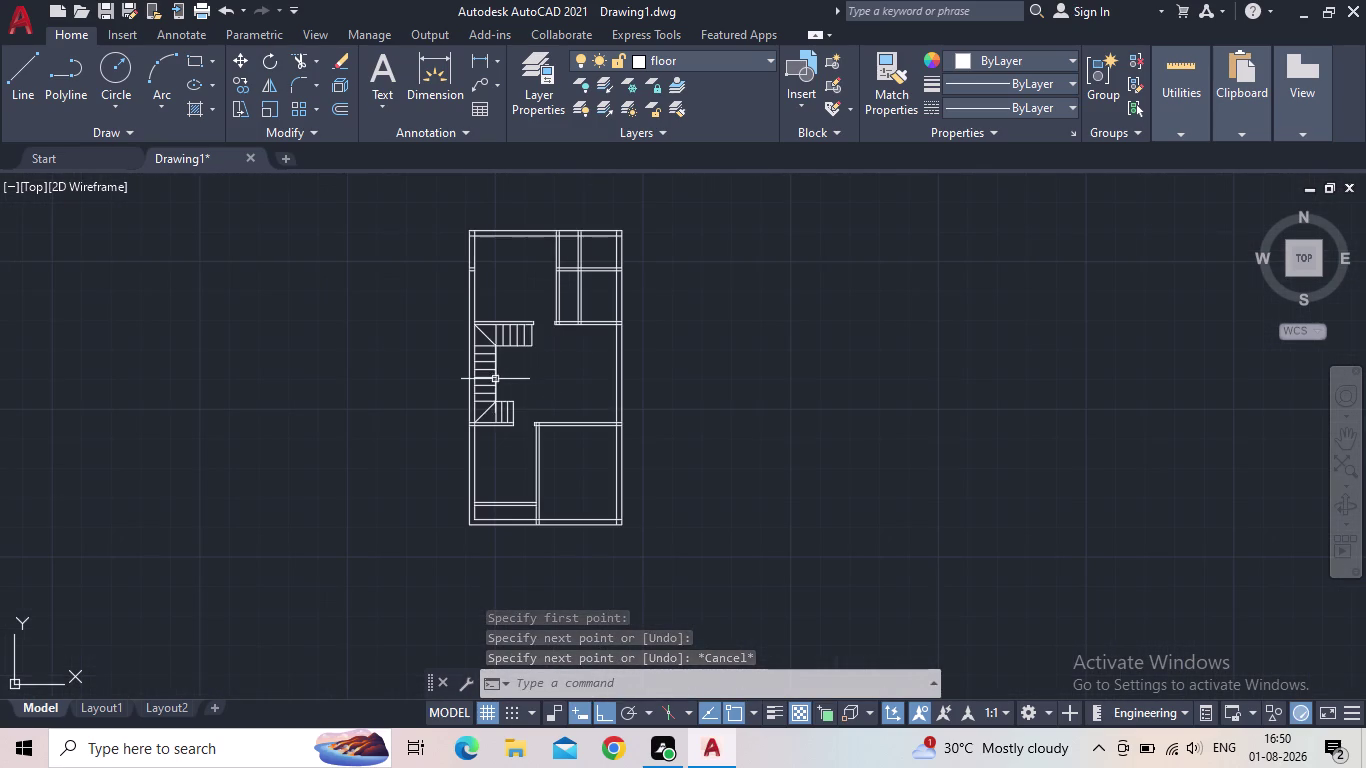
scroll(up, 3)
middle_drag(394, 422, 380, 423)
scroll(up, 3)
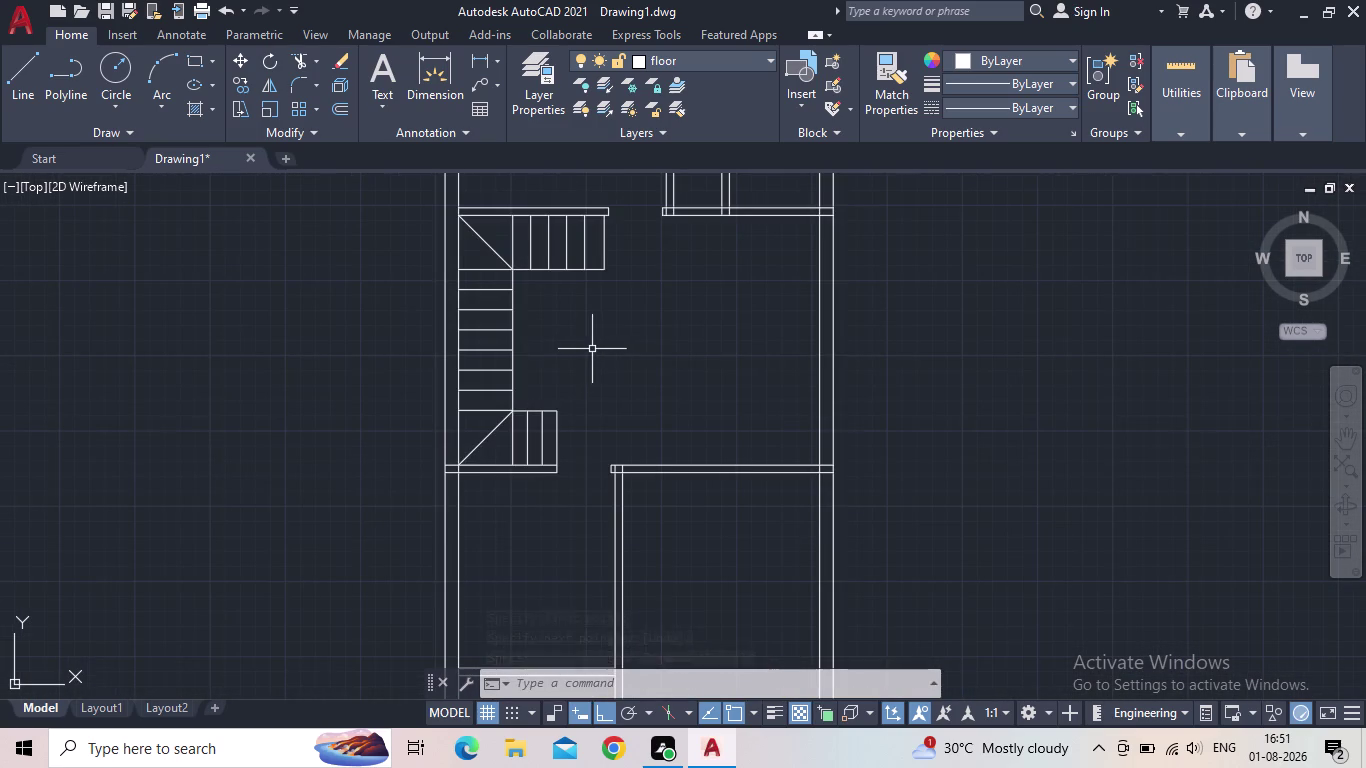
scroll(down, 3)
middle_drag(680, 348, 591, 382)
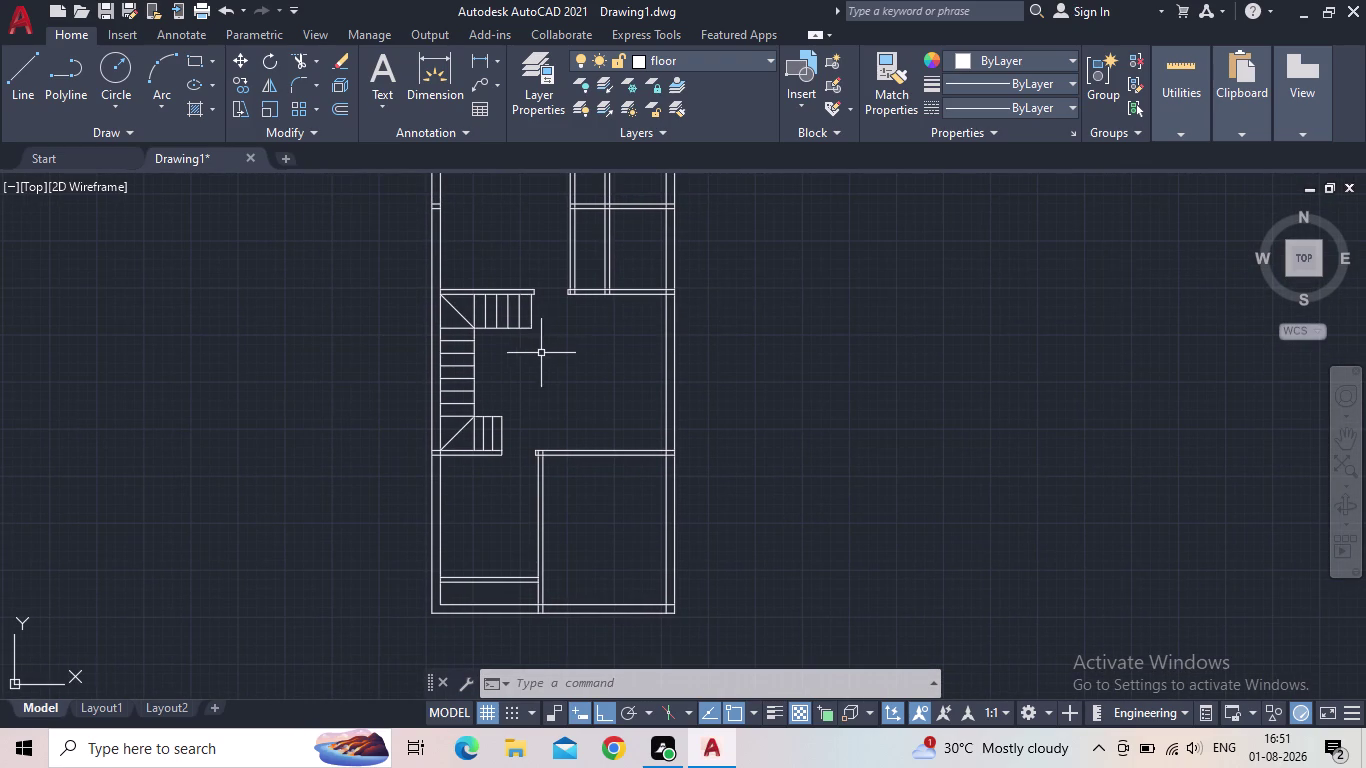
Window-select the staircase lines and check the selection.
scroll(up, 3)
middle_click(523, 425)
scroll(up, 3)
scroll(down, 3)
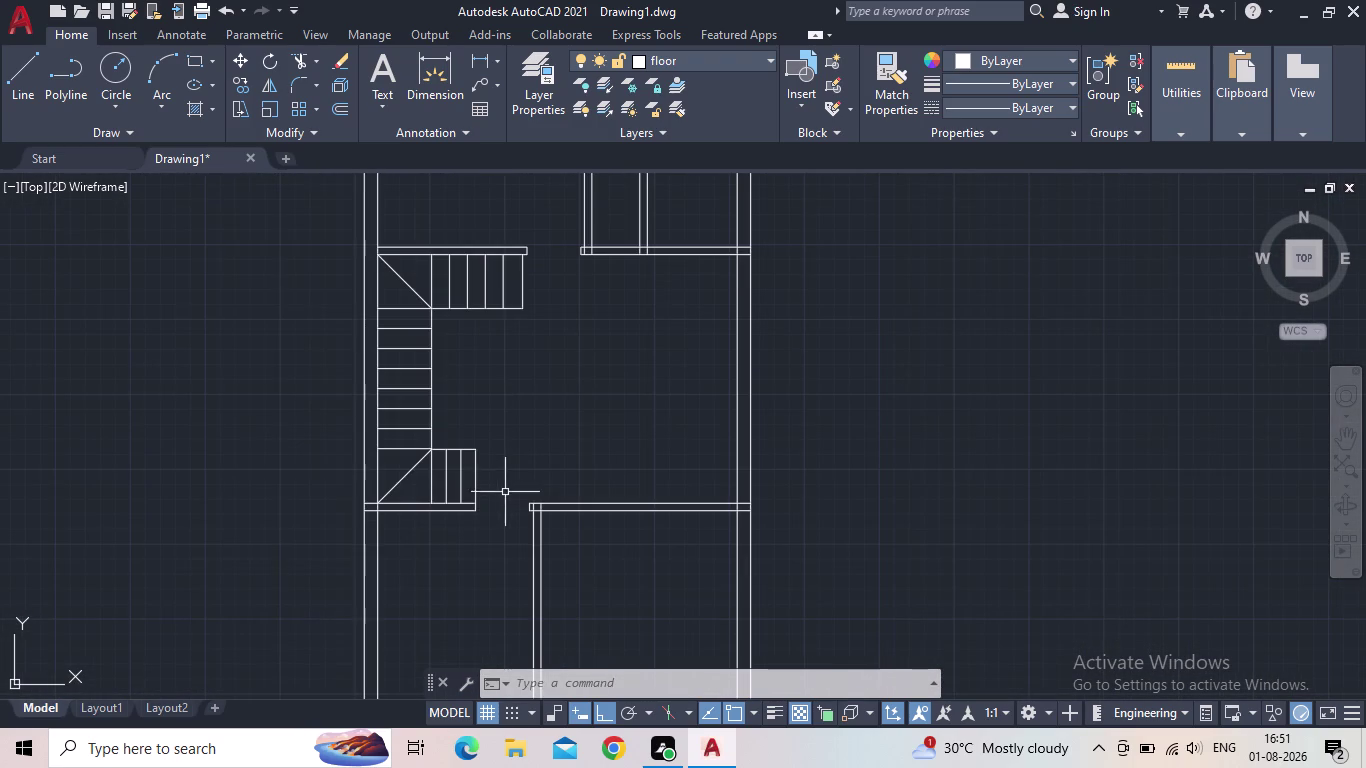
drag(497, 482, 478, 477)
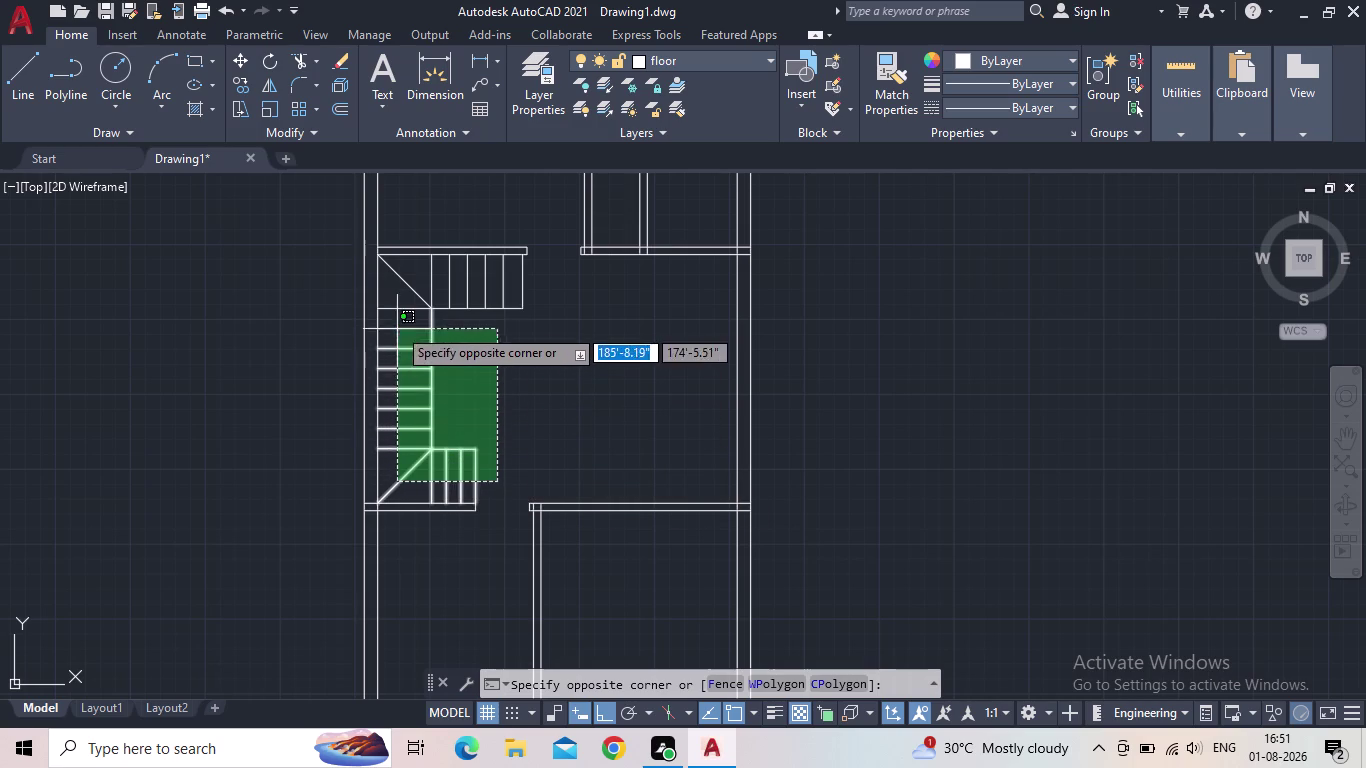
click(391, 280)
scroll(up, 3)
click(587, 286)
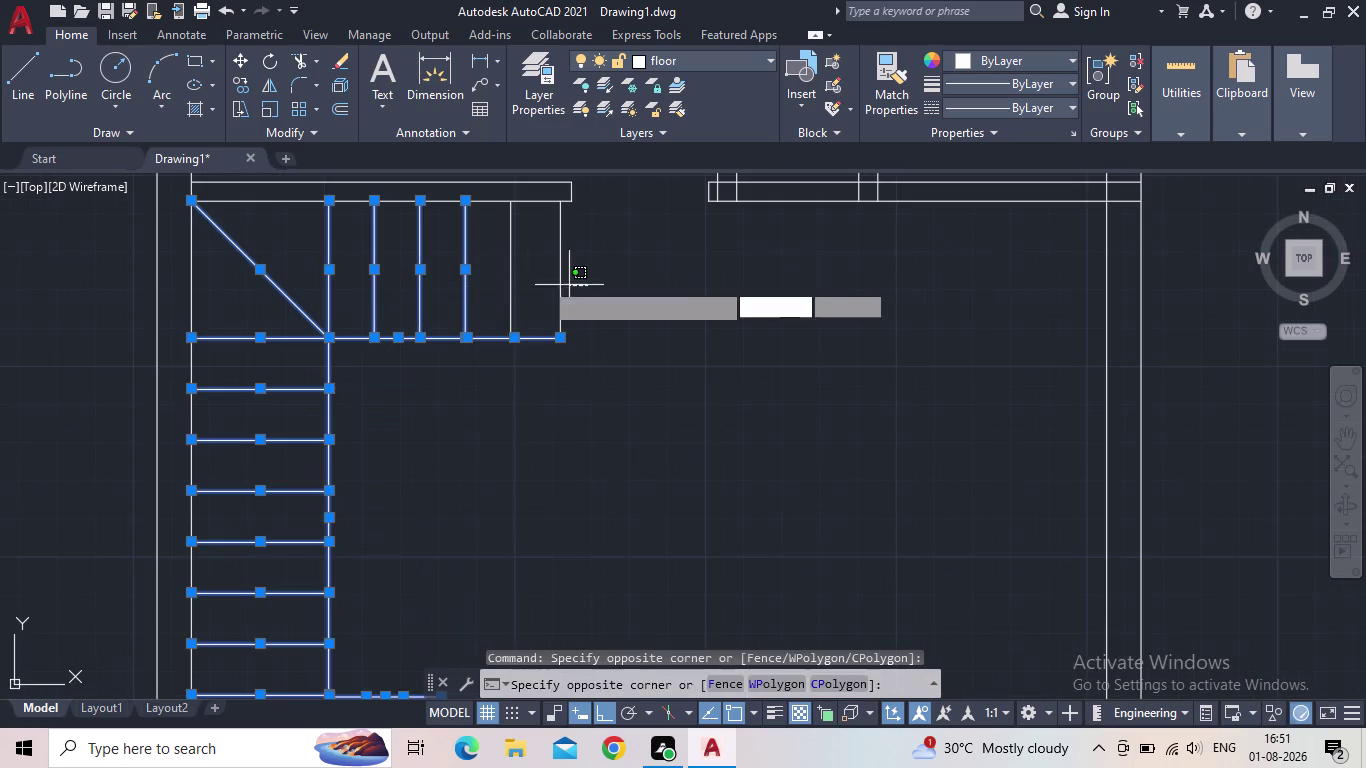
click(486, 270)
scroll(down, 3)
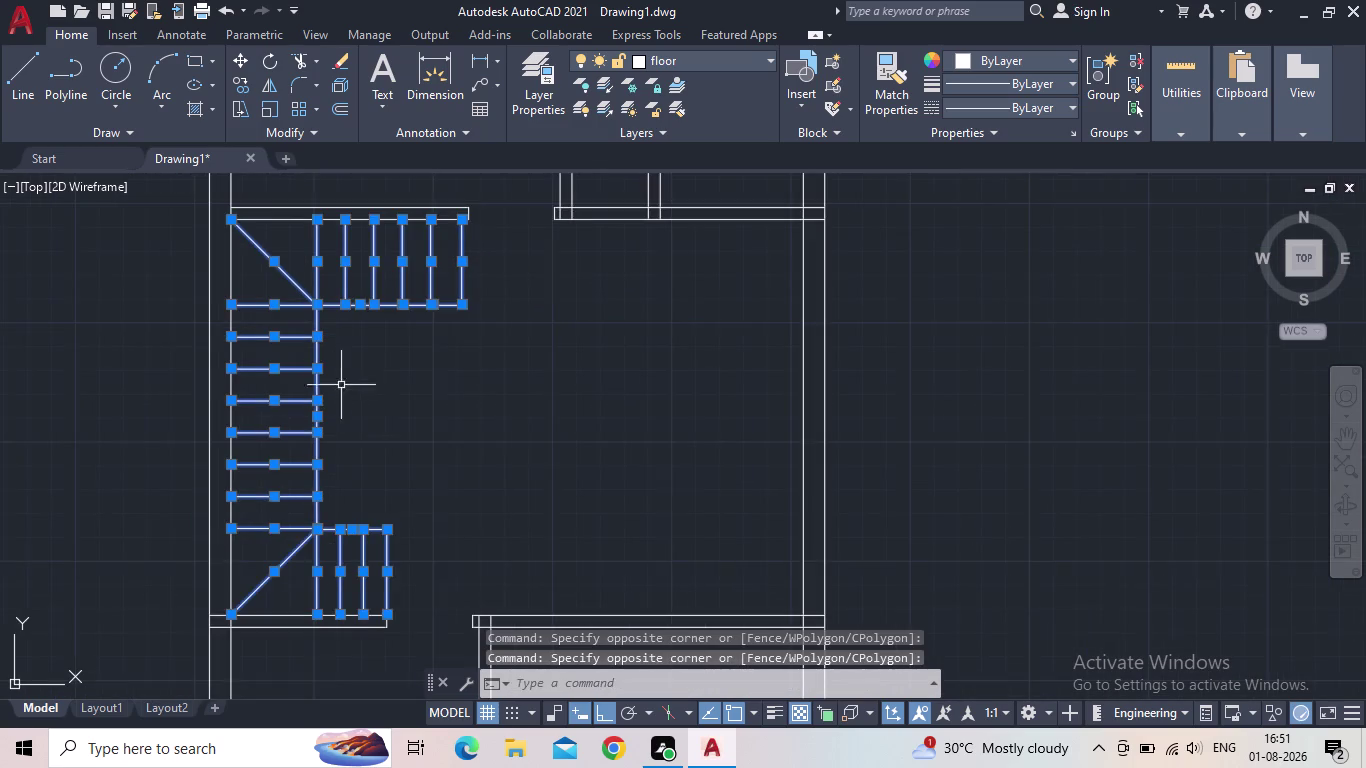
middle_drag(343, 394, 527, 263)
scroll(up, 3)
scroll(down, 3)
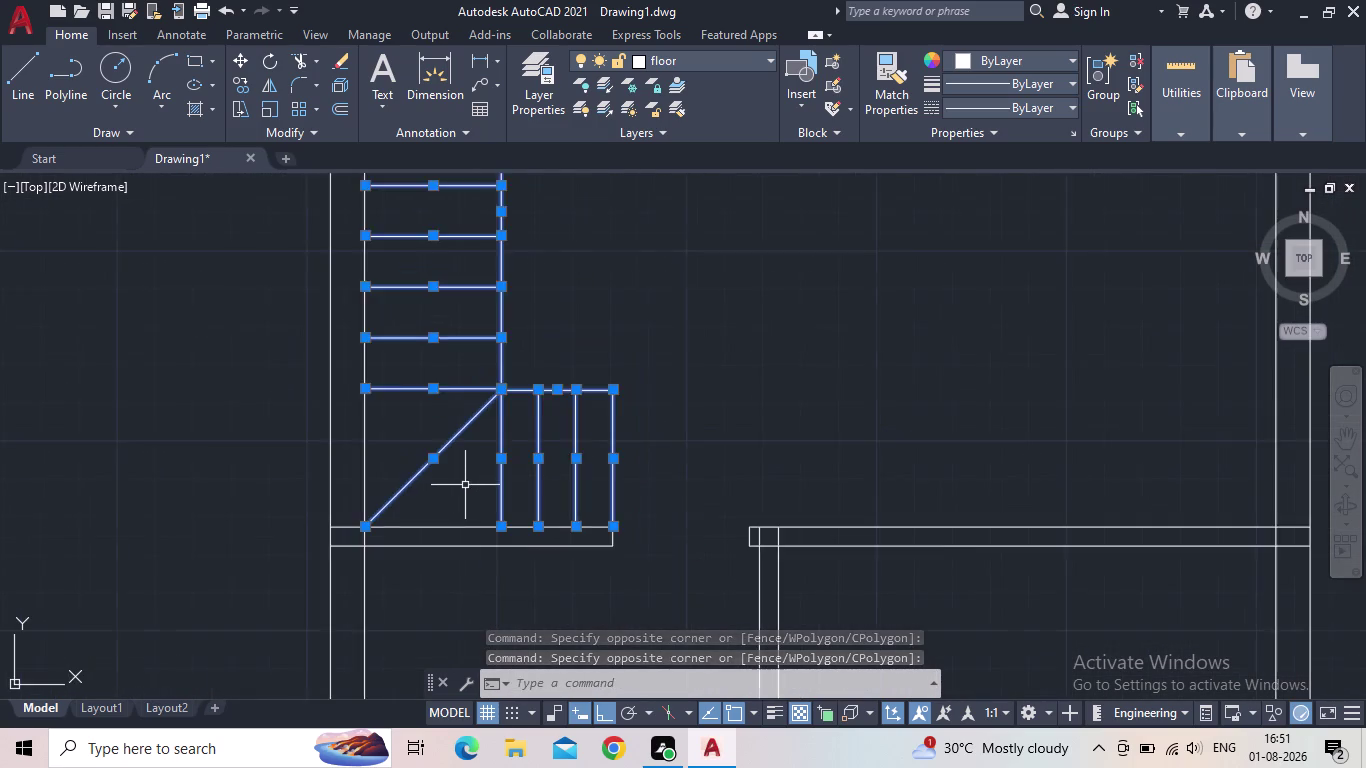
scroll(down, 3)
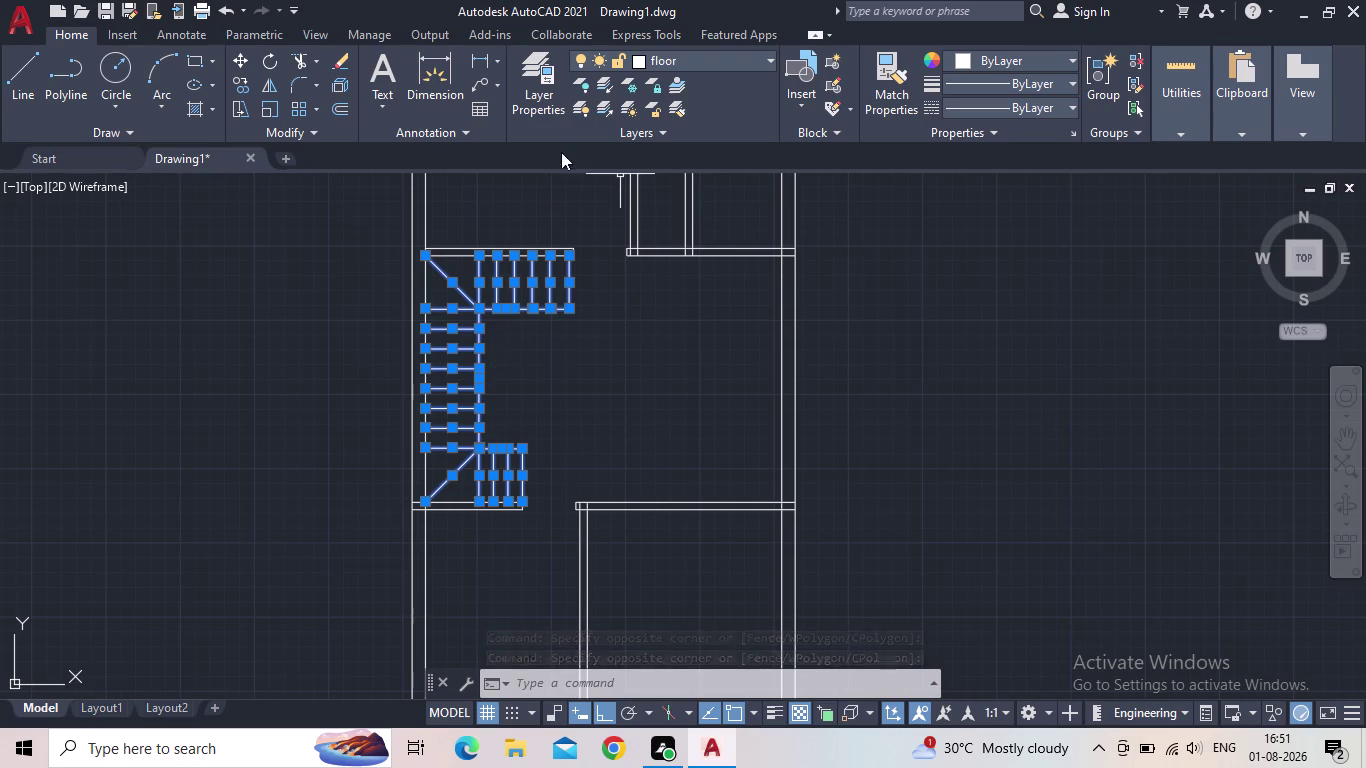
Set stairs as the current layer and give it colour 150.
click(528, 87)
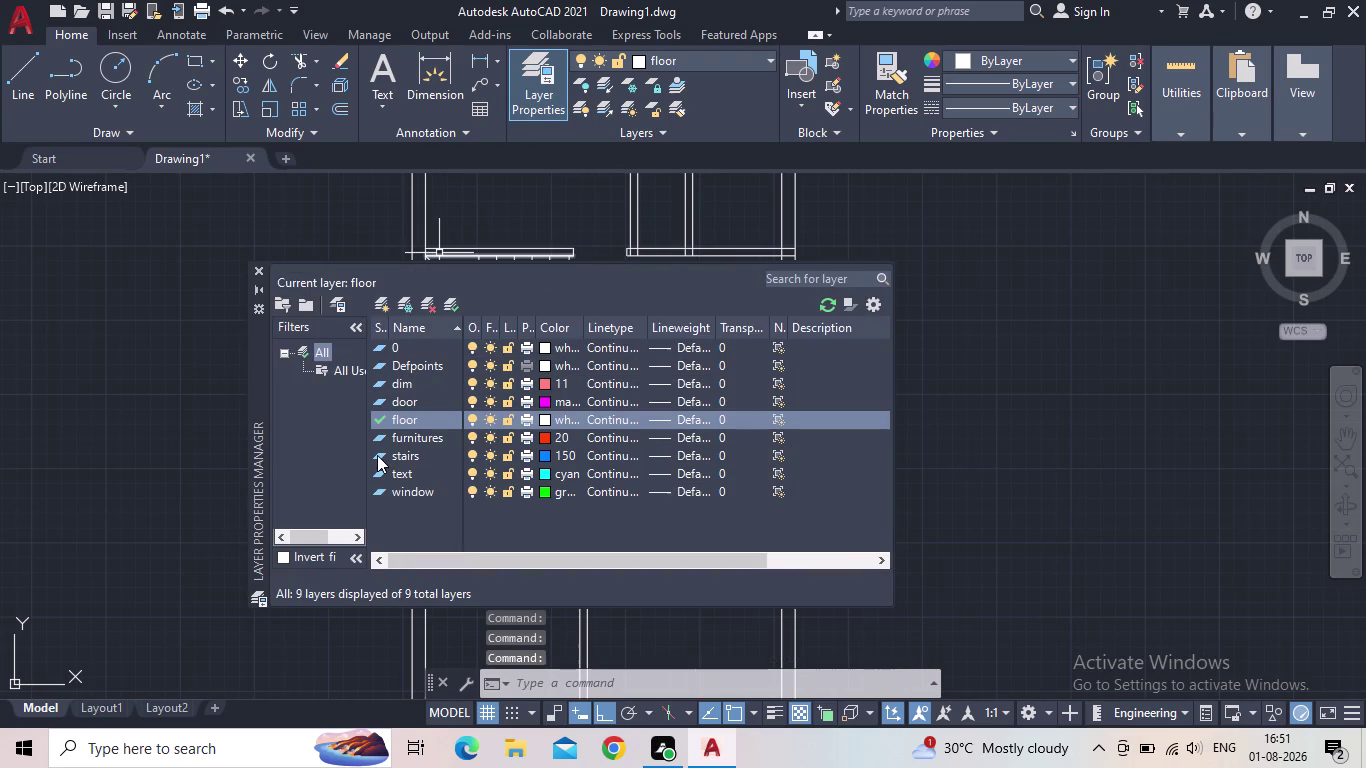
double_click(377, 455)
click(255, 267)
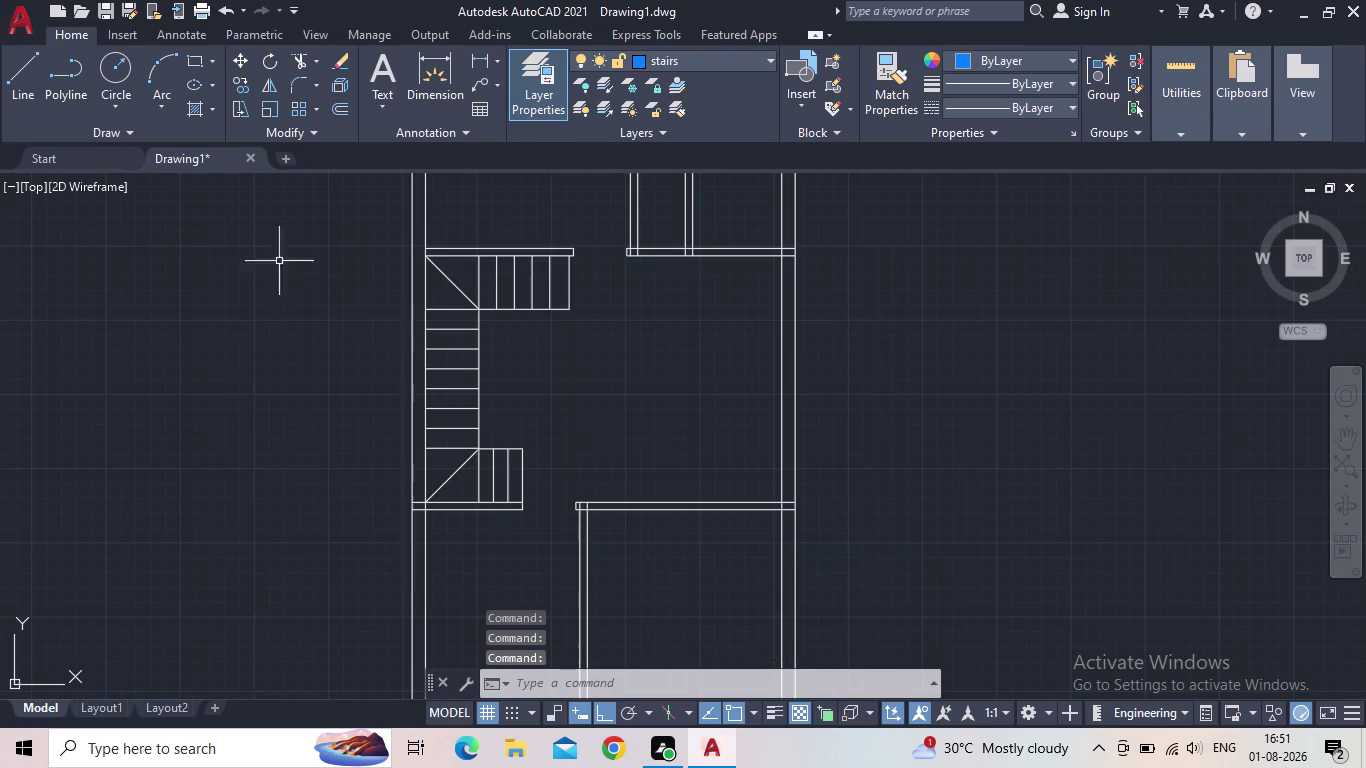
click(696, 60)
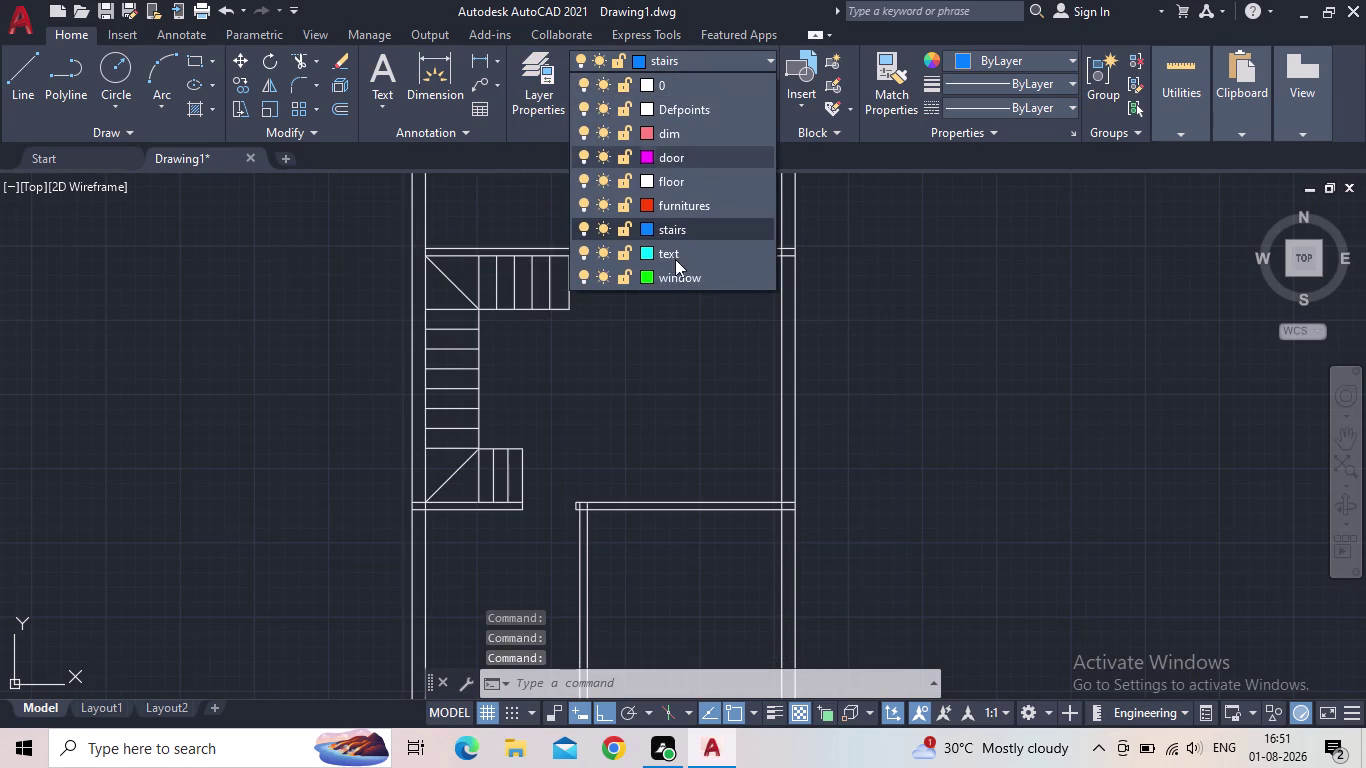
click(652, 223)
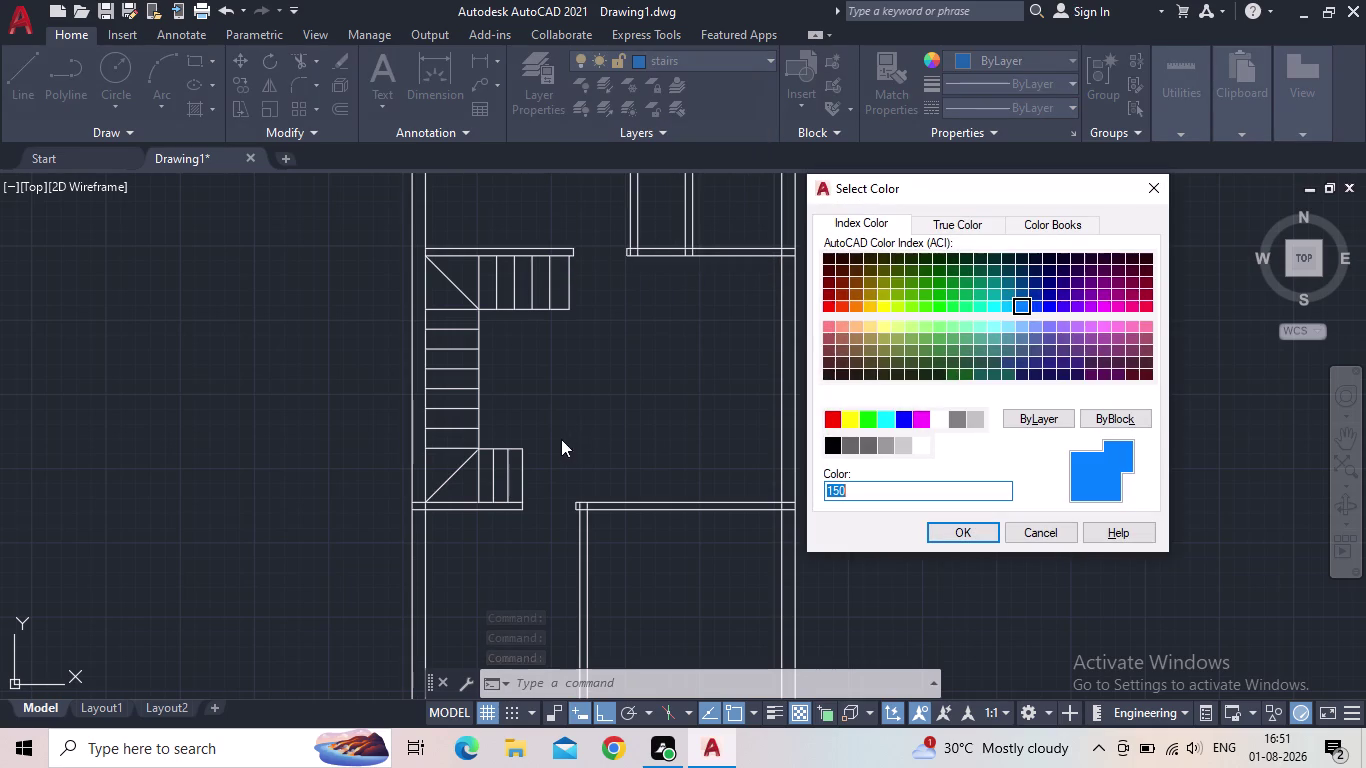
click(972, 532)
scroll(up, 3)
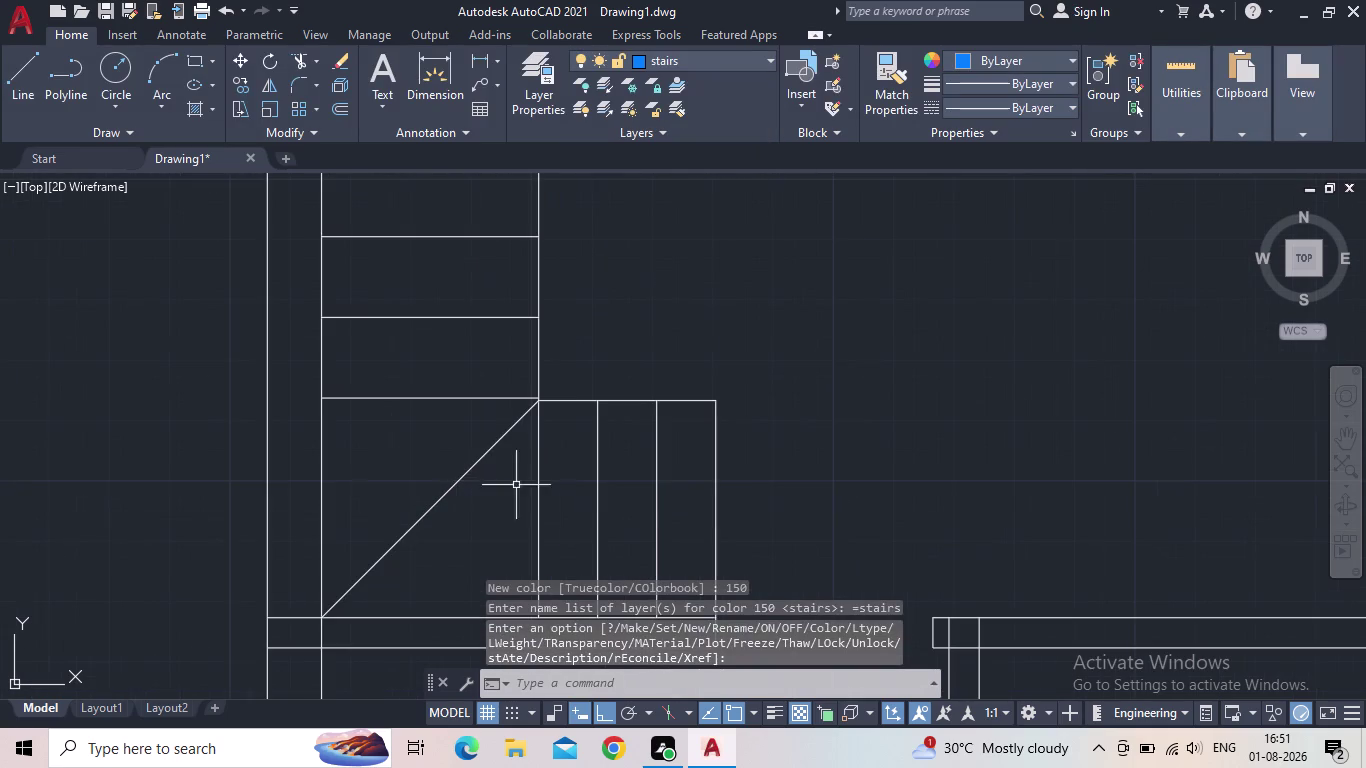
click(777, 519)
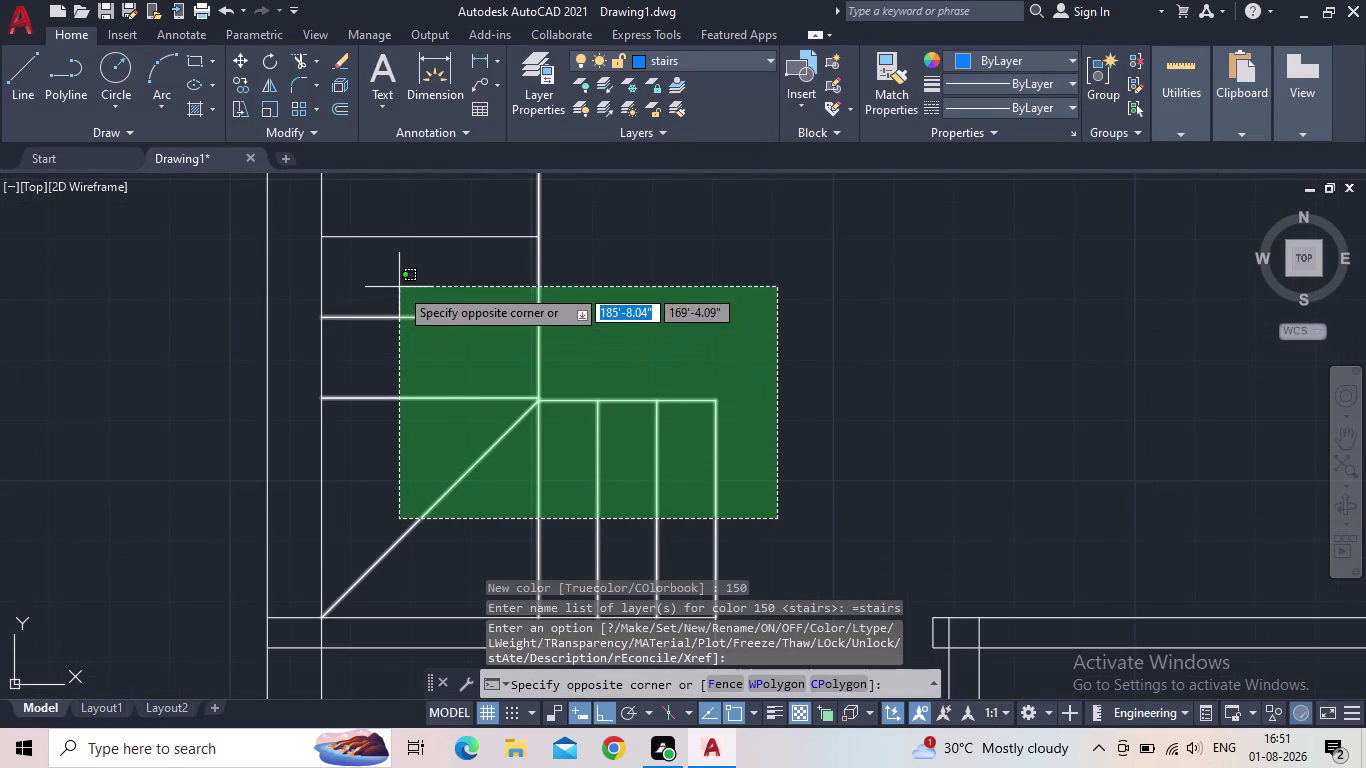
Select all stair lines, including the upper treads, with several windows.
click(399, 287)
middle_drag(436, 284, 515, 476)
drag(528, 473, 519, 446)
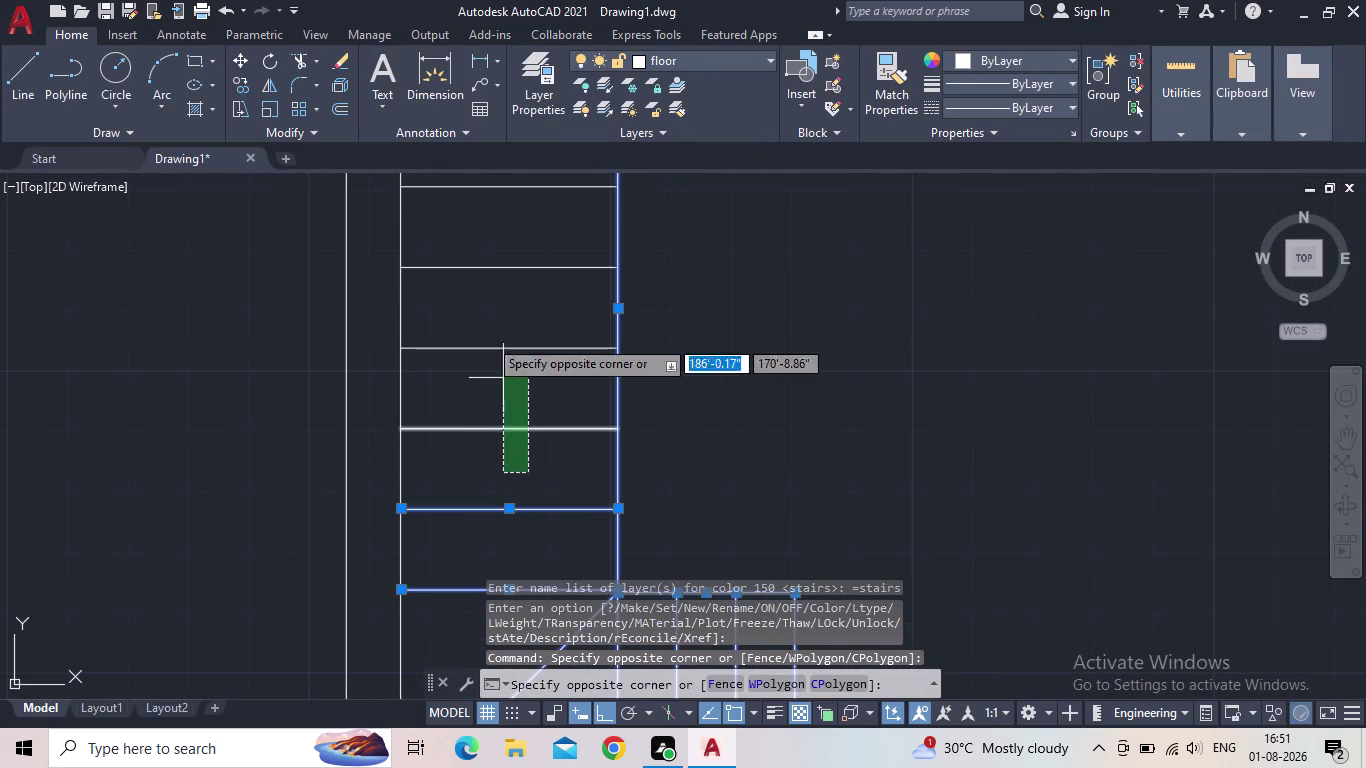
click(465, 233)
middle_drag(506, 279, 526, 574)
click(545, 528)
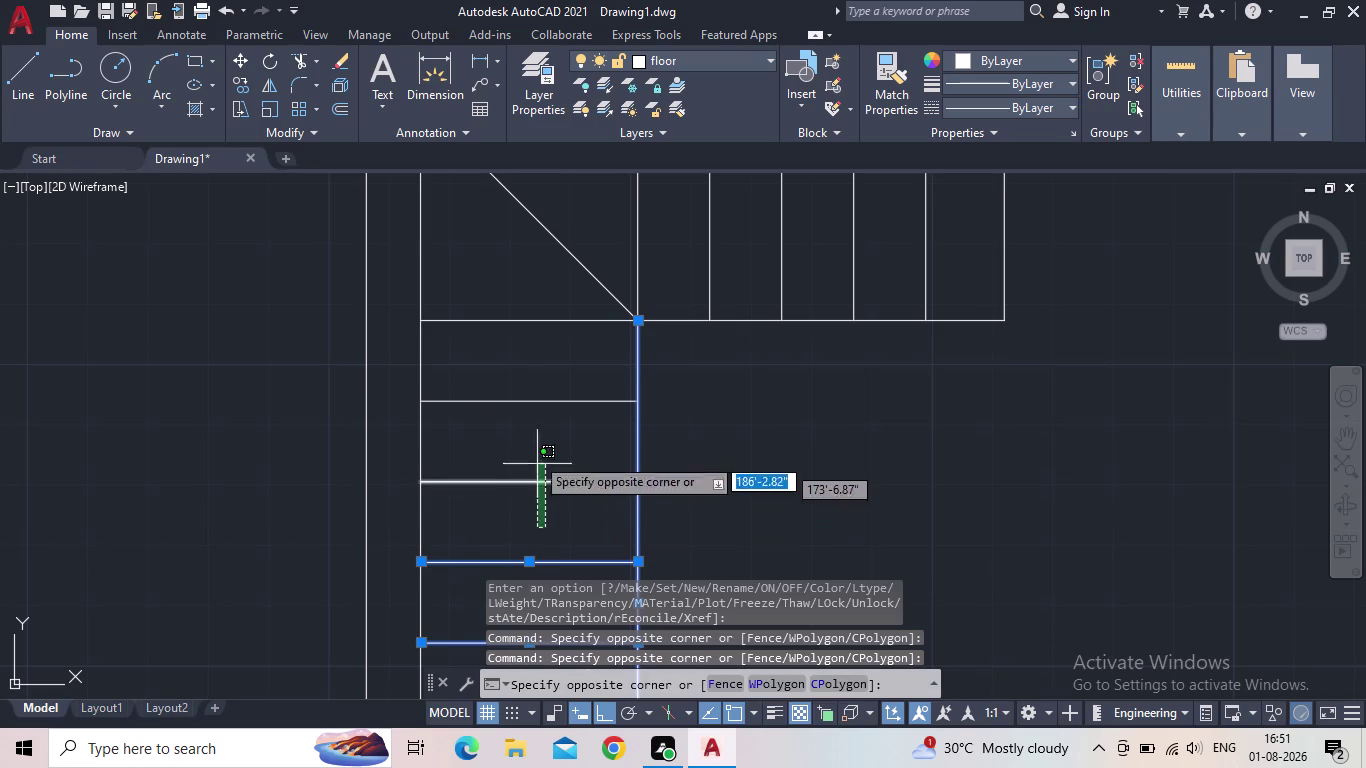
click(521, 198)
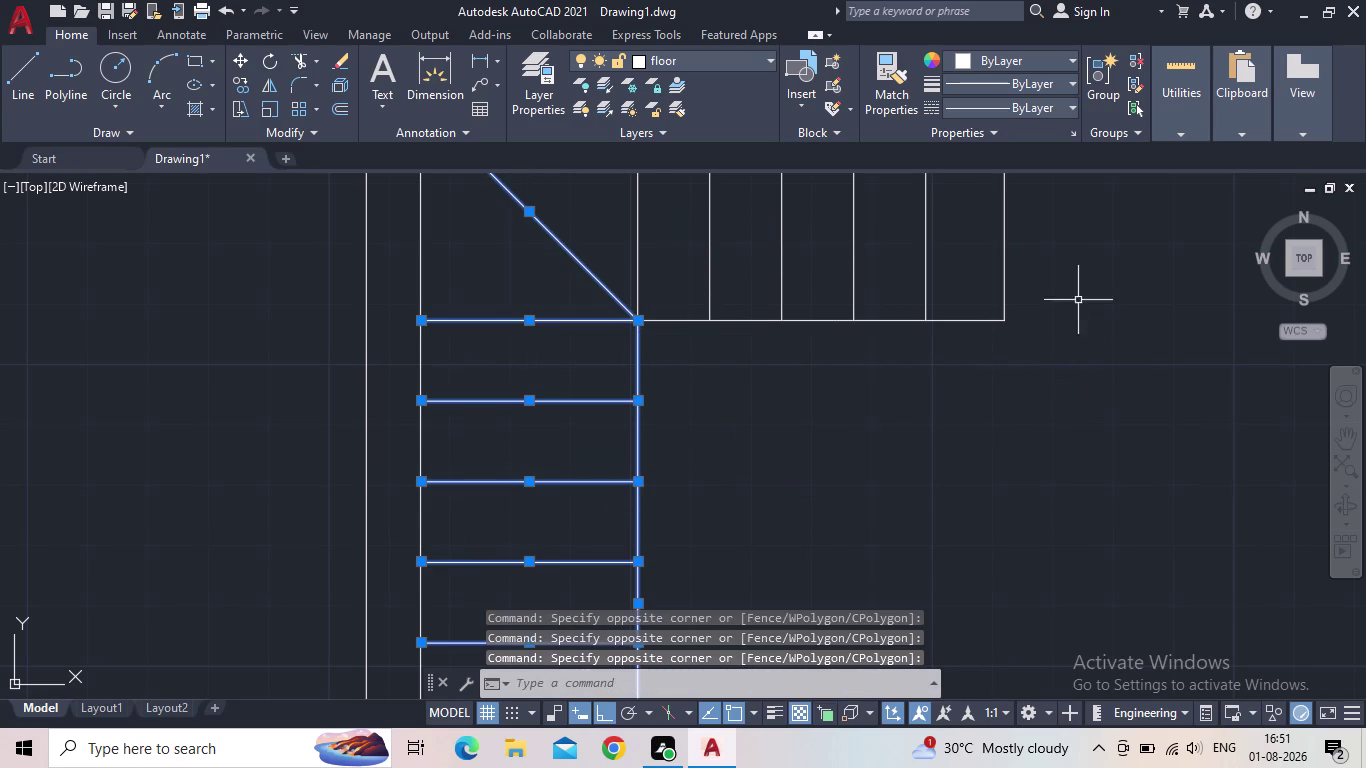
drag(1078, 298, 1039, 298)
click(618, 231)
scroll(up, 3)
drag(1131, 384, 1106, 366)
click(618, 253)
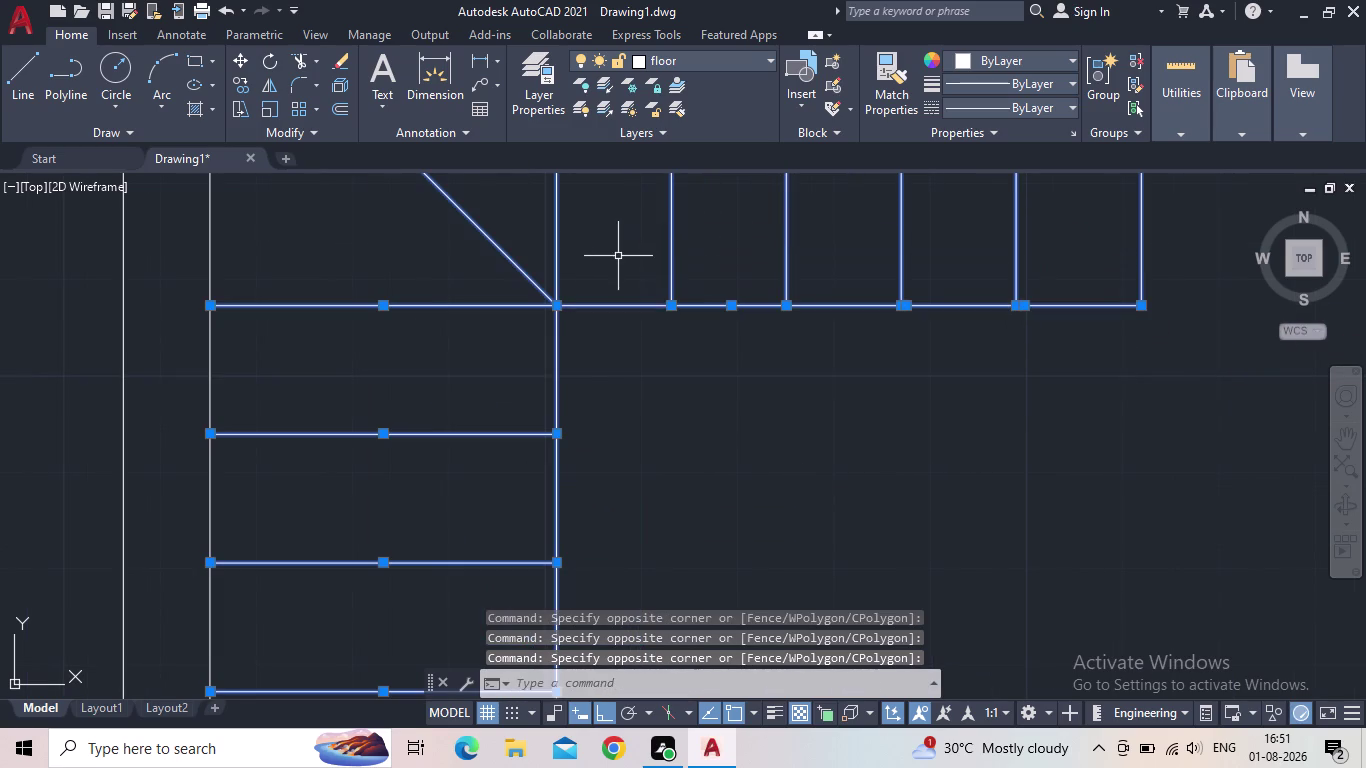
scroll(down, 3)
scroll(down, 3)
scroll(down, 3)
middle_drag(785, 423, 744, 300)
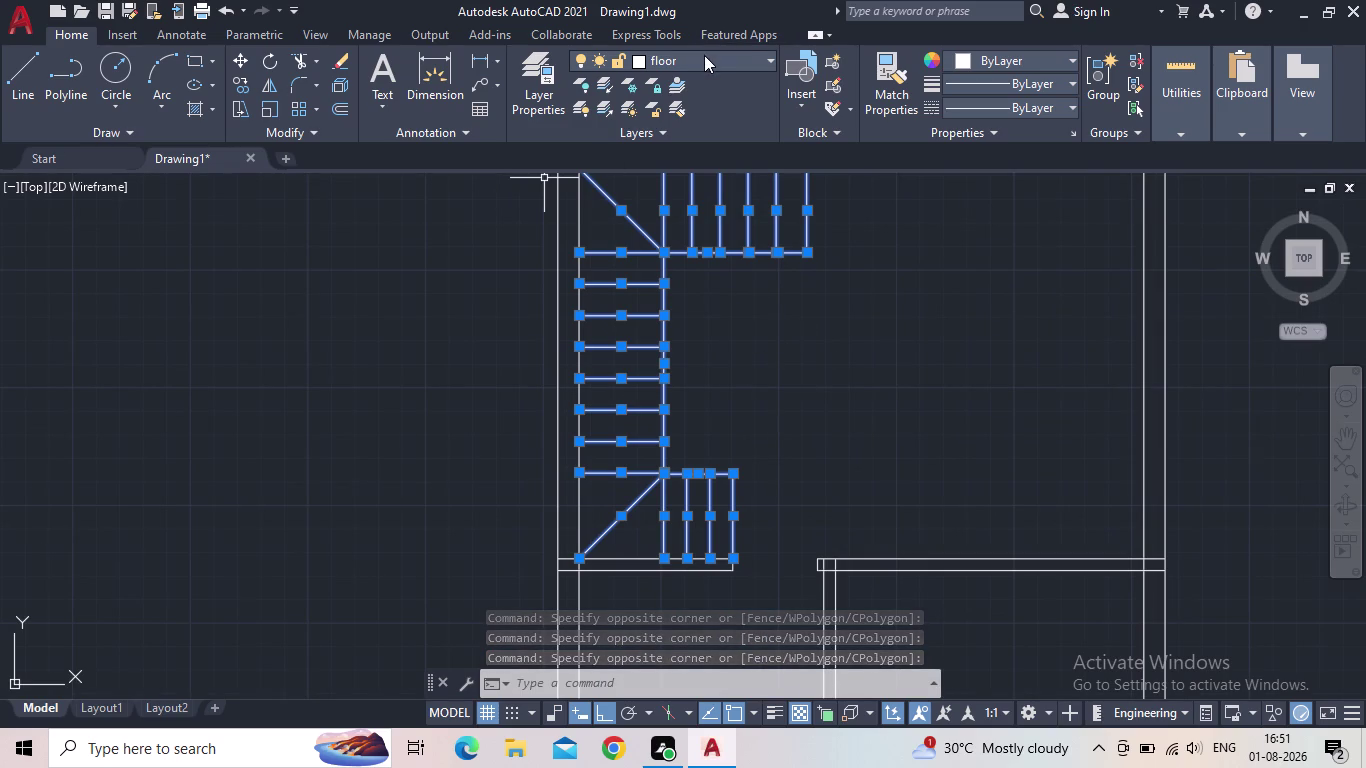
Put the selected stair lines on the stairs layer and deselect them.
click(704, 55)
click(646, 225)
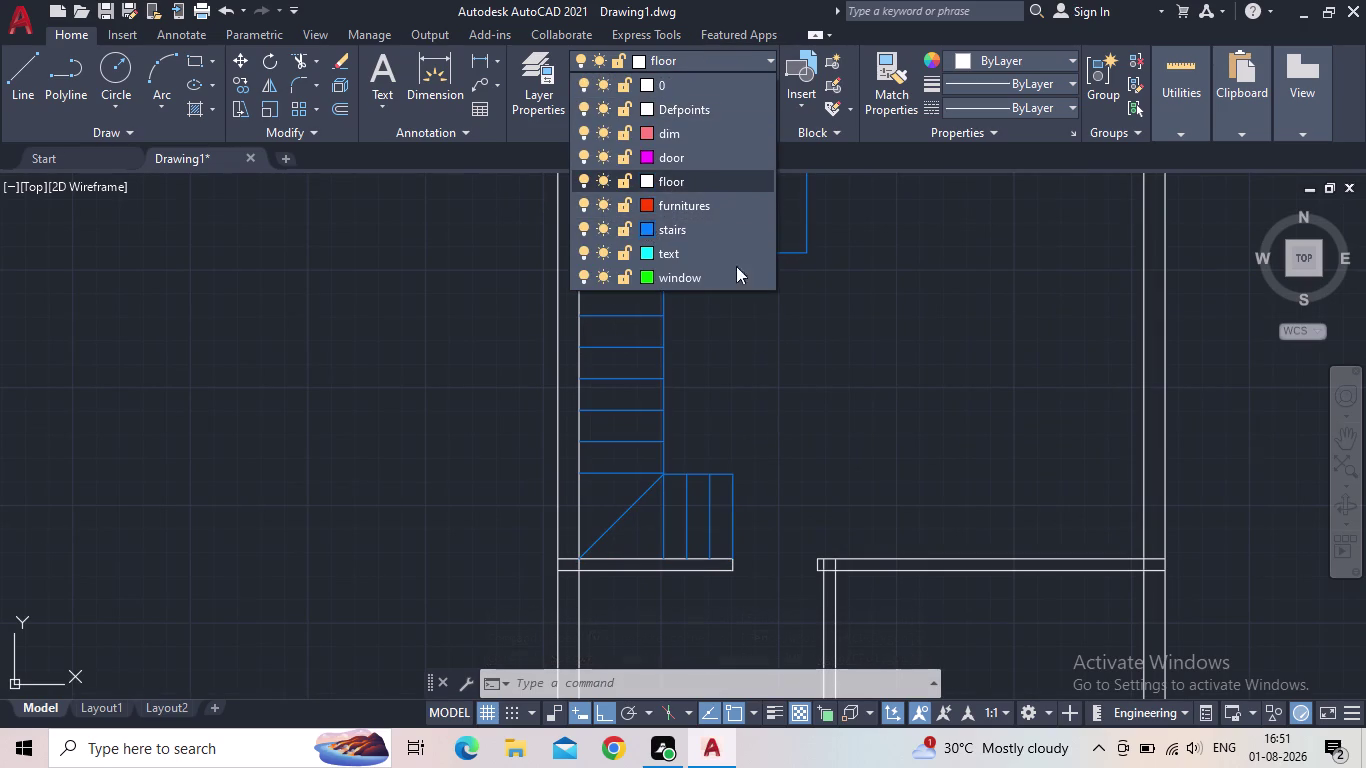
click(954, 530)
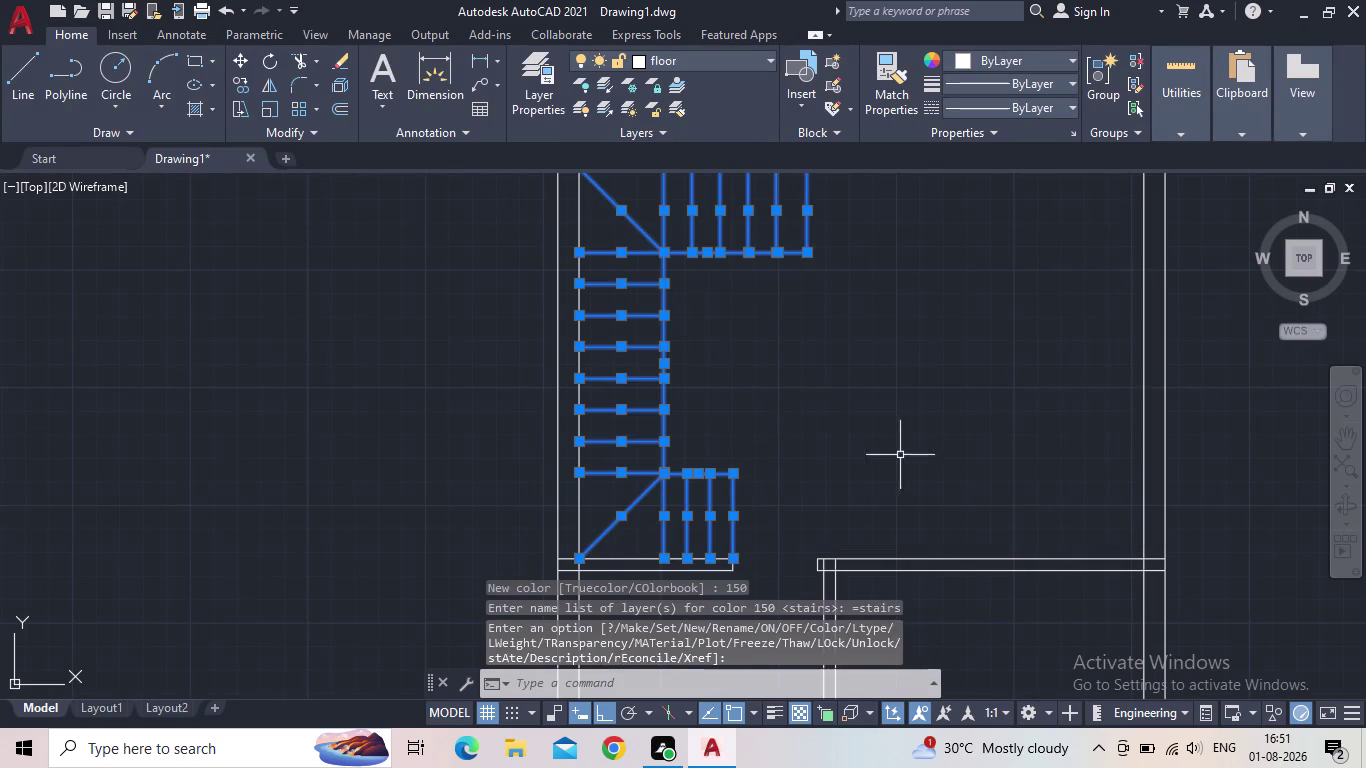
key(Escape)
middle_click(803, 400)
scroll(down, 3)
middle_drag(815, 387, 692, 409)
scroll(up, 3)
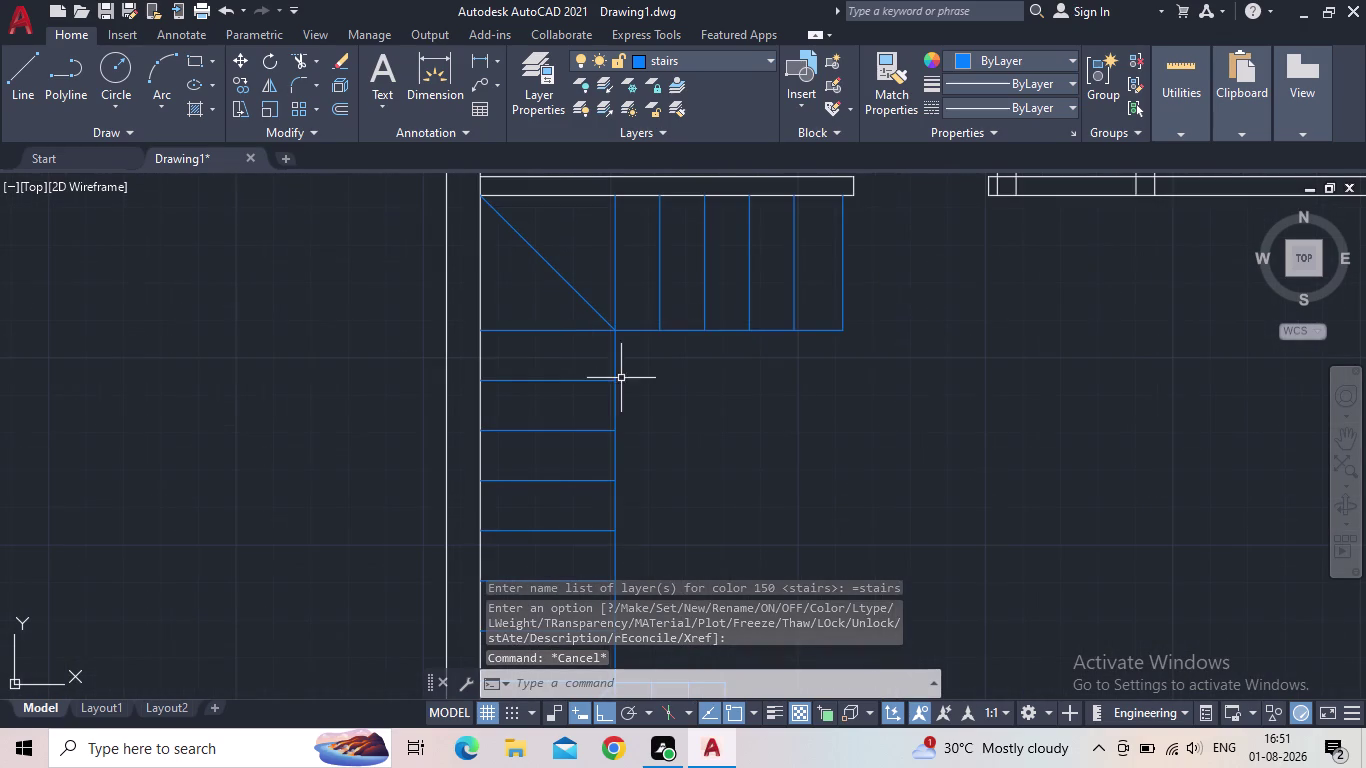
Offset the landing's horizontal edges and vertical edge outward by 1".
key(o)
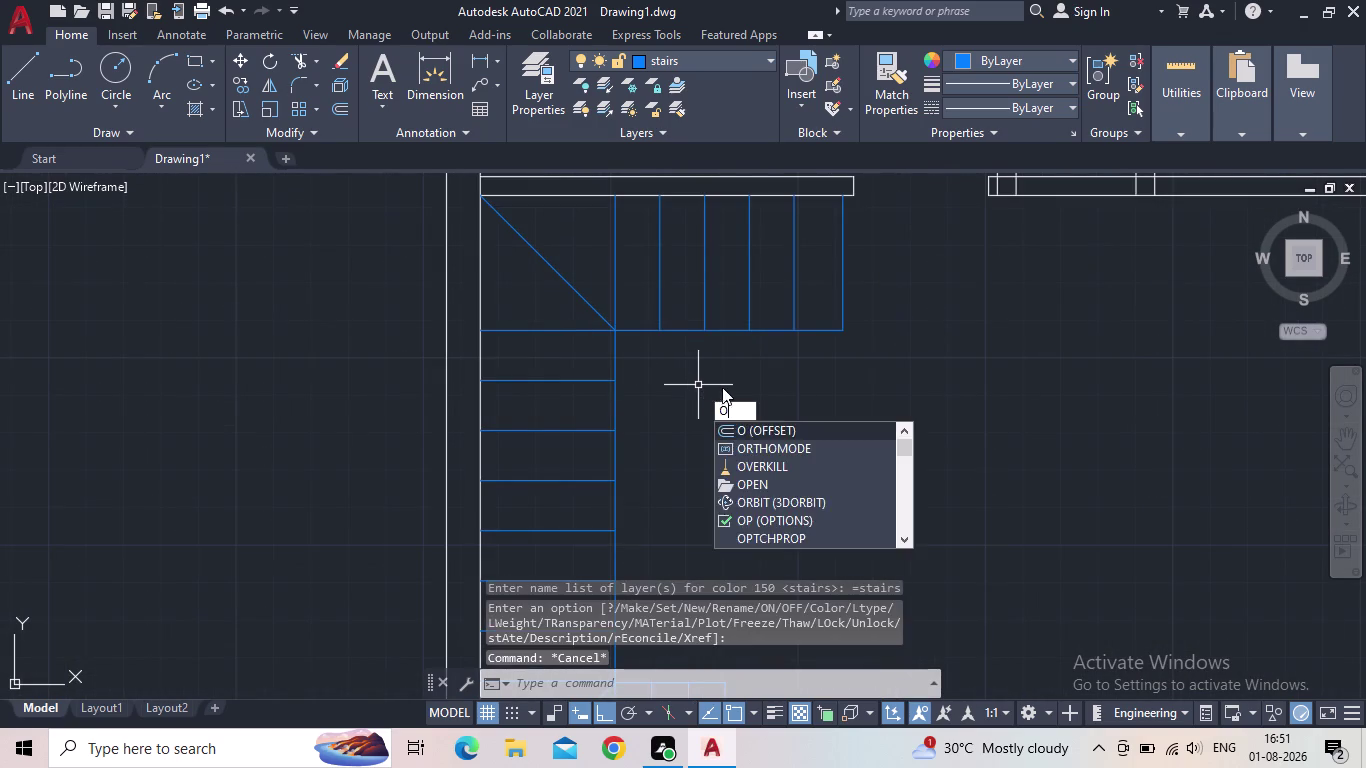
key(Return)
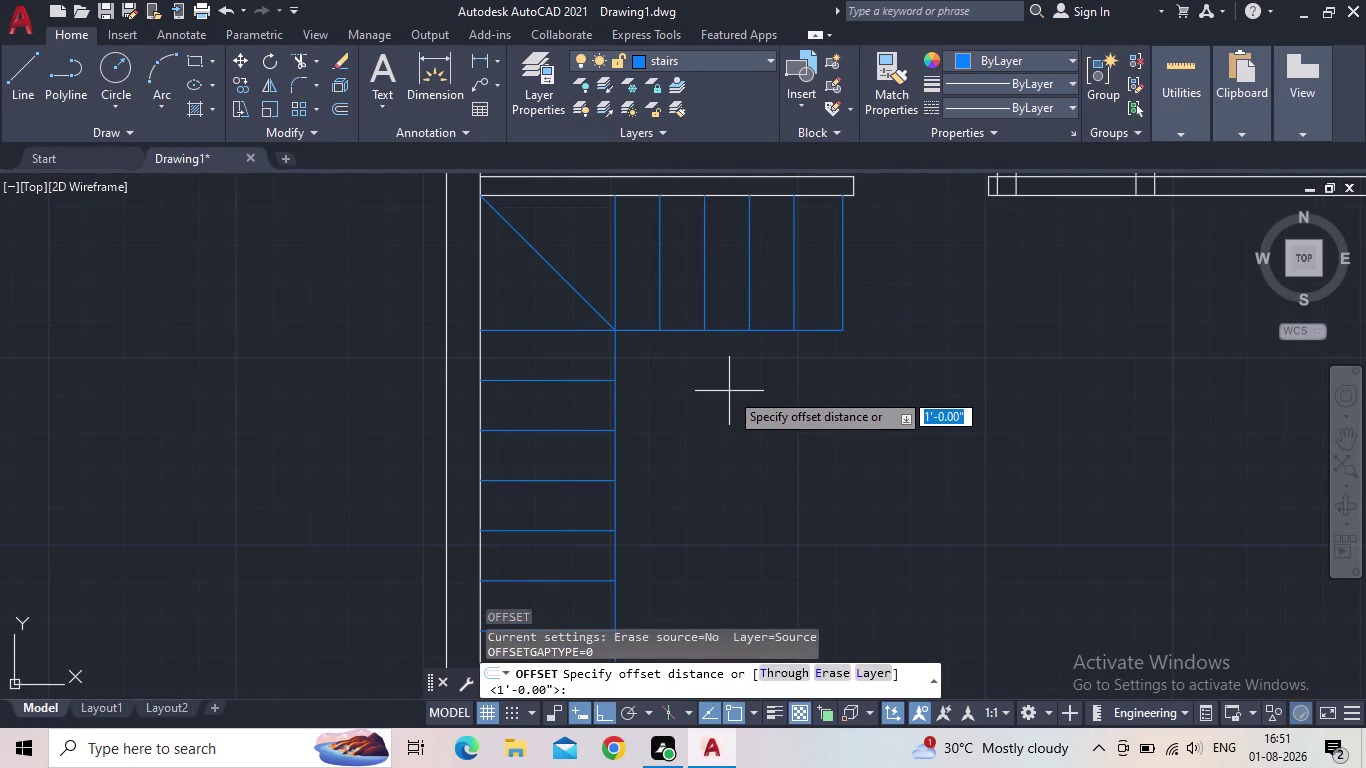
text(1")
key(Return)
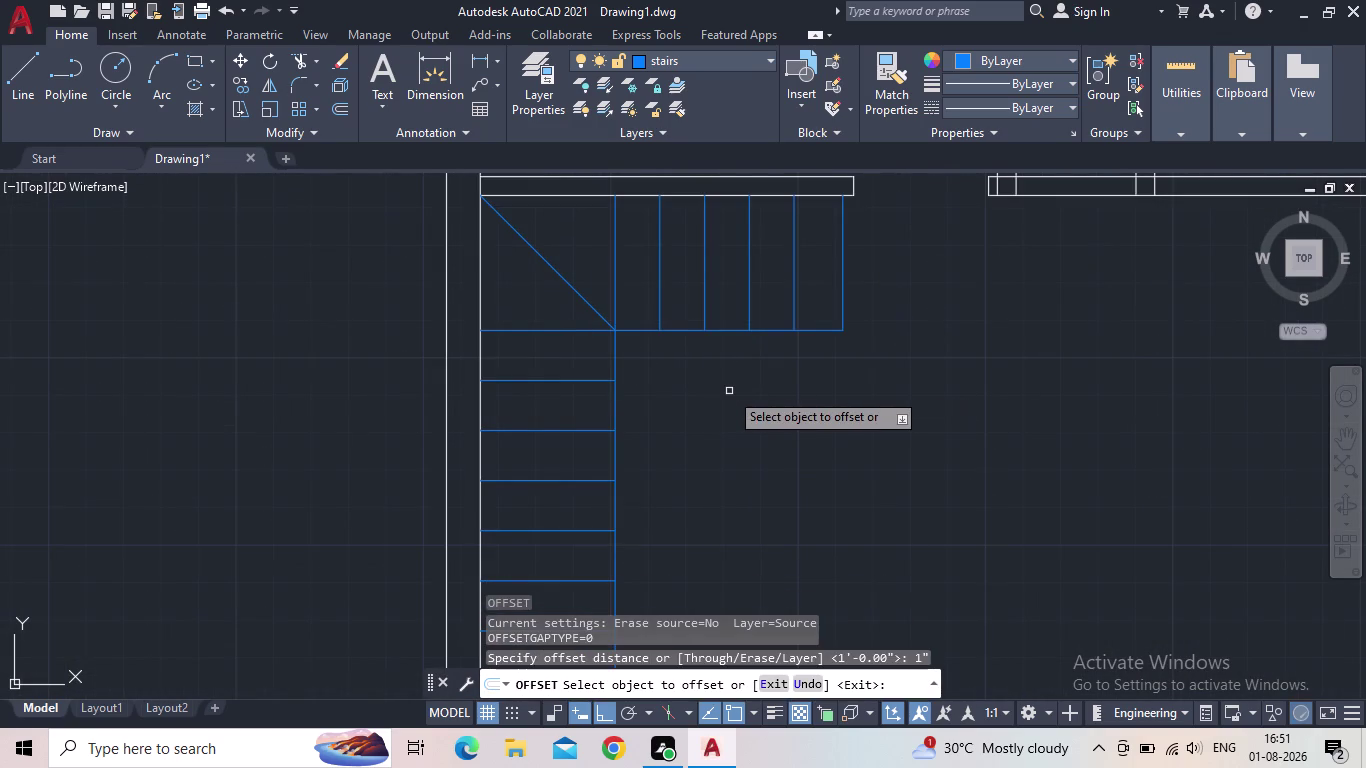
scroll(up, 3)
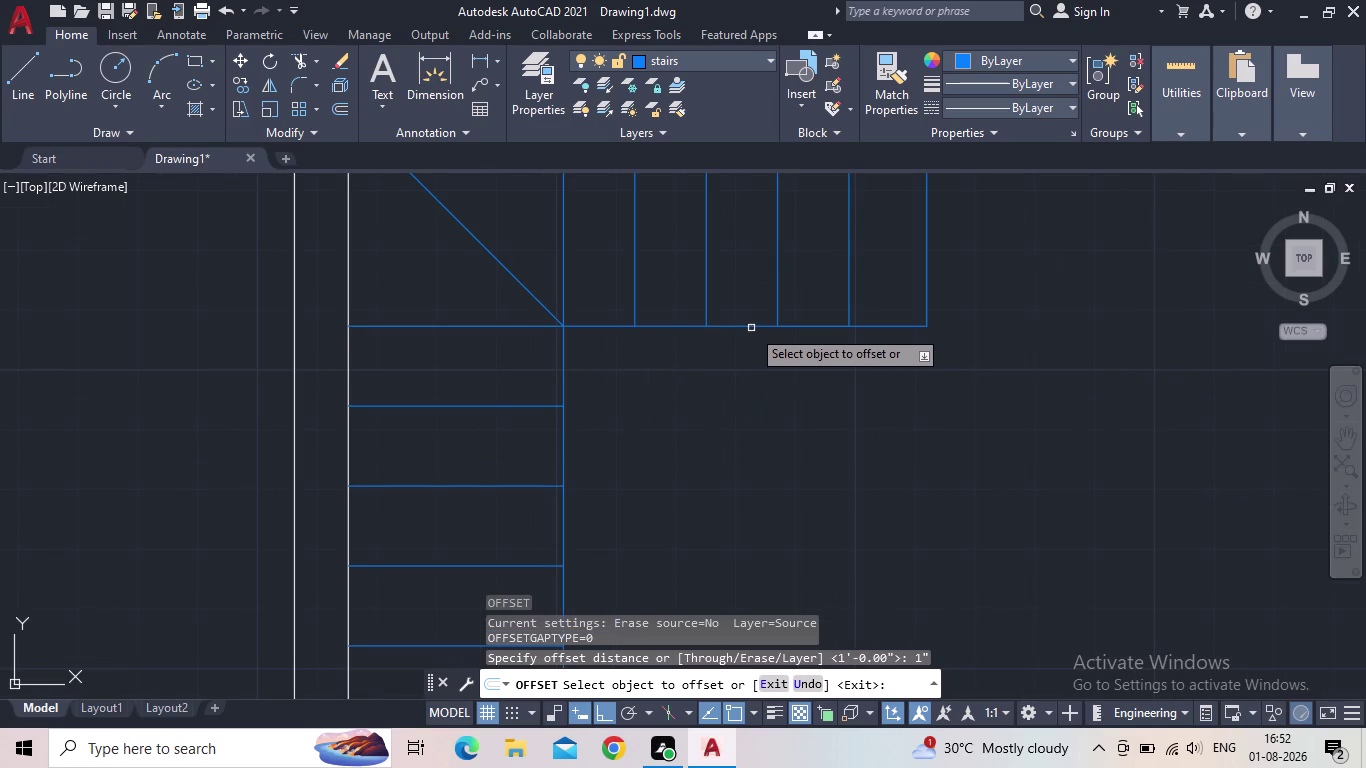
click(752, 328)
click(738, 361)
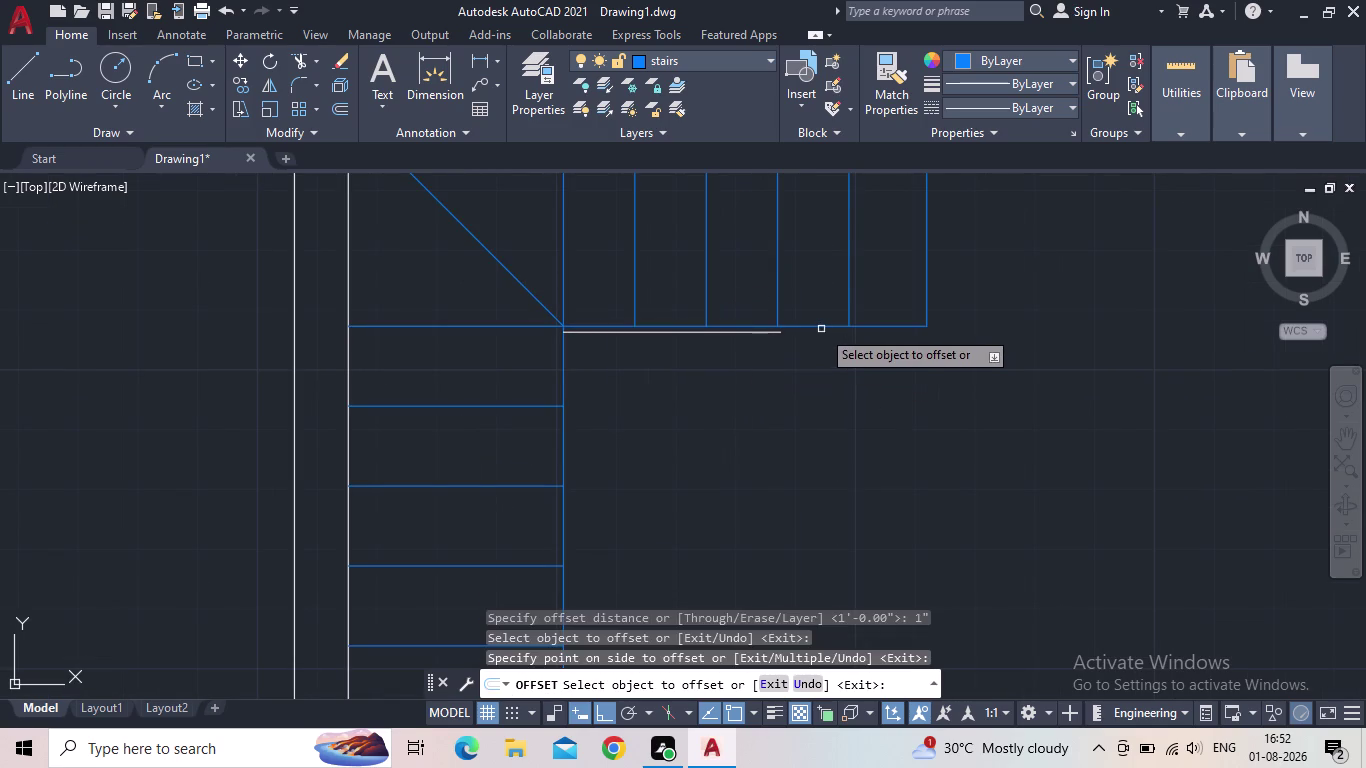
click(821, 328)
click(812, 355)
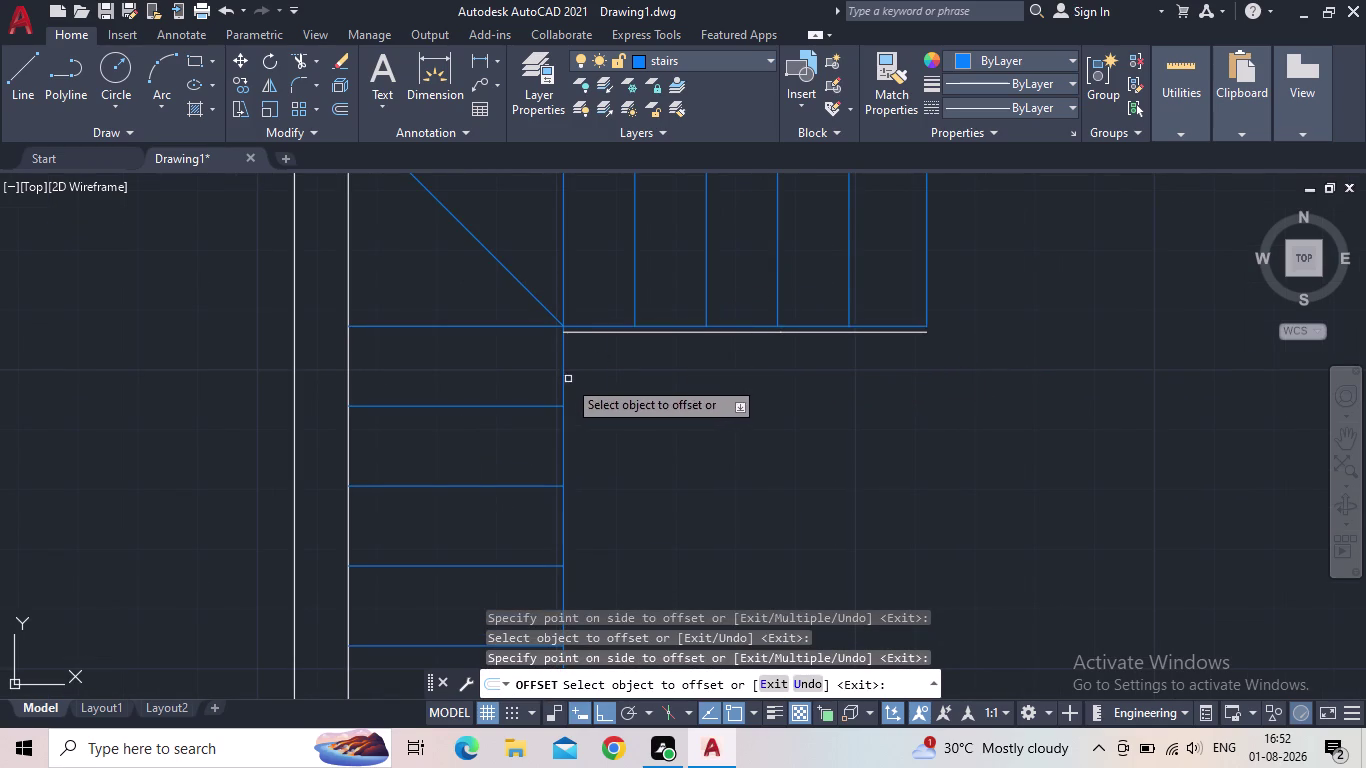
click(565, 380)
click(605, 380)
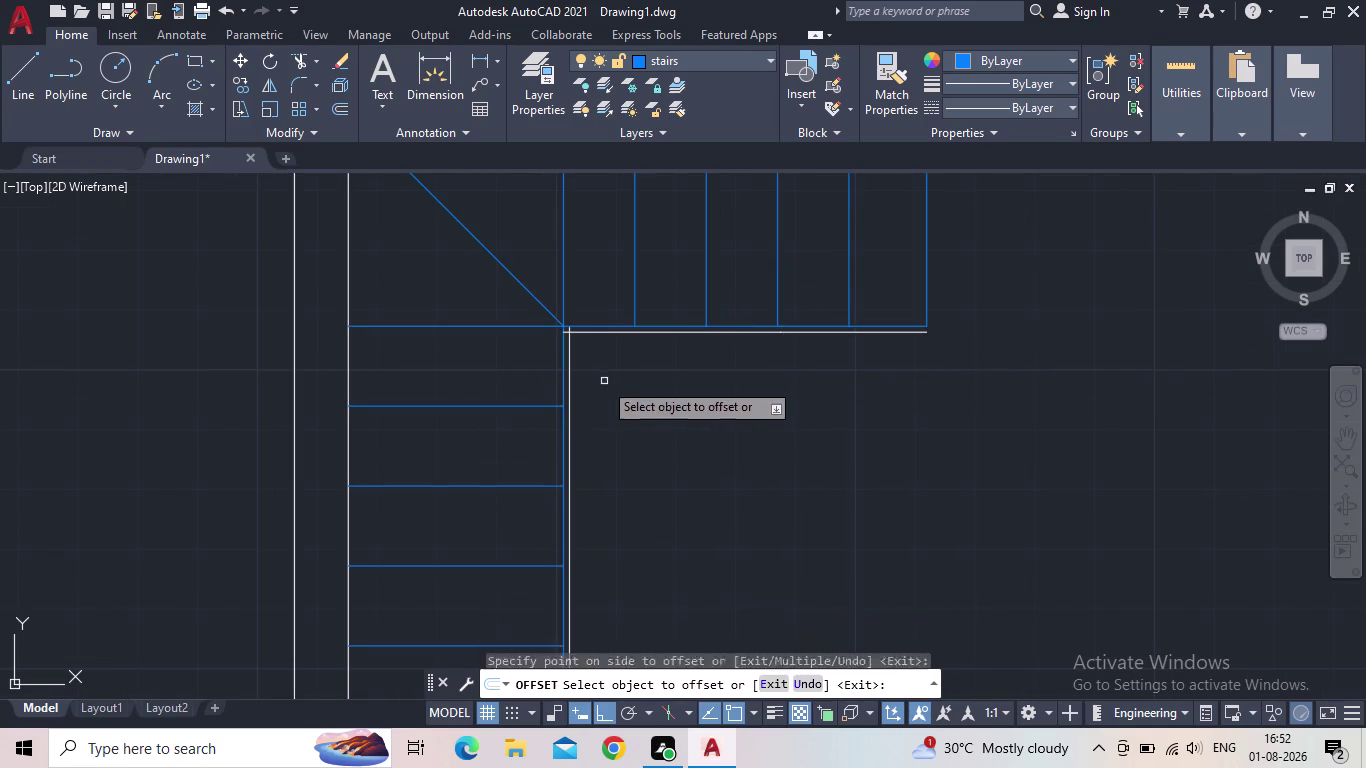
Offset one more stair flight edge 1" outside the stairs.
middle_drag(583, 408, 655, 99)
scroll(down, 3)
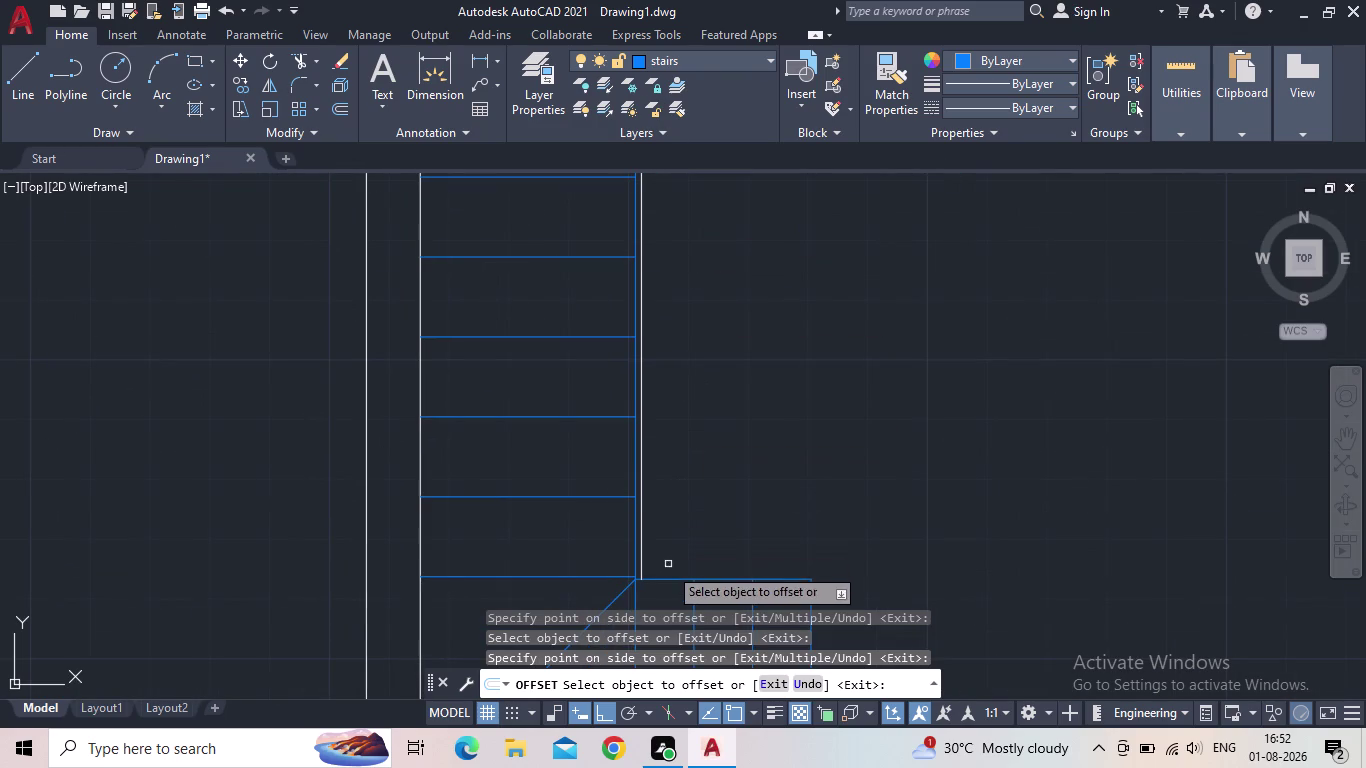
click(673, 580)
click(697, 527)
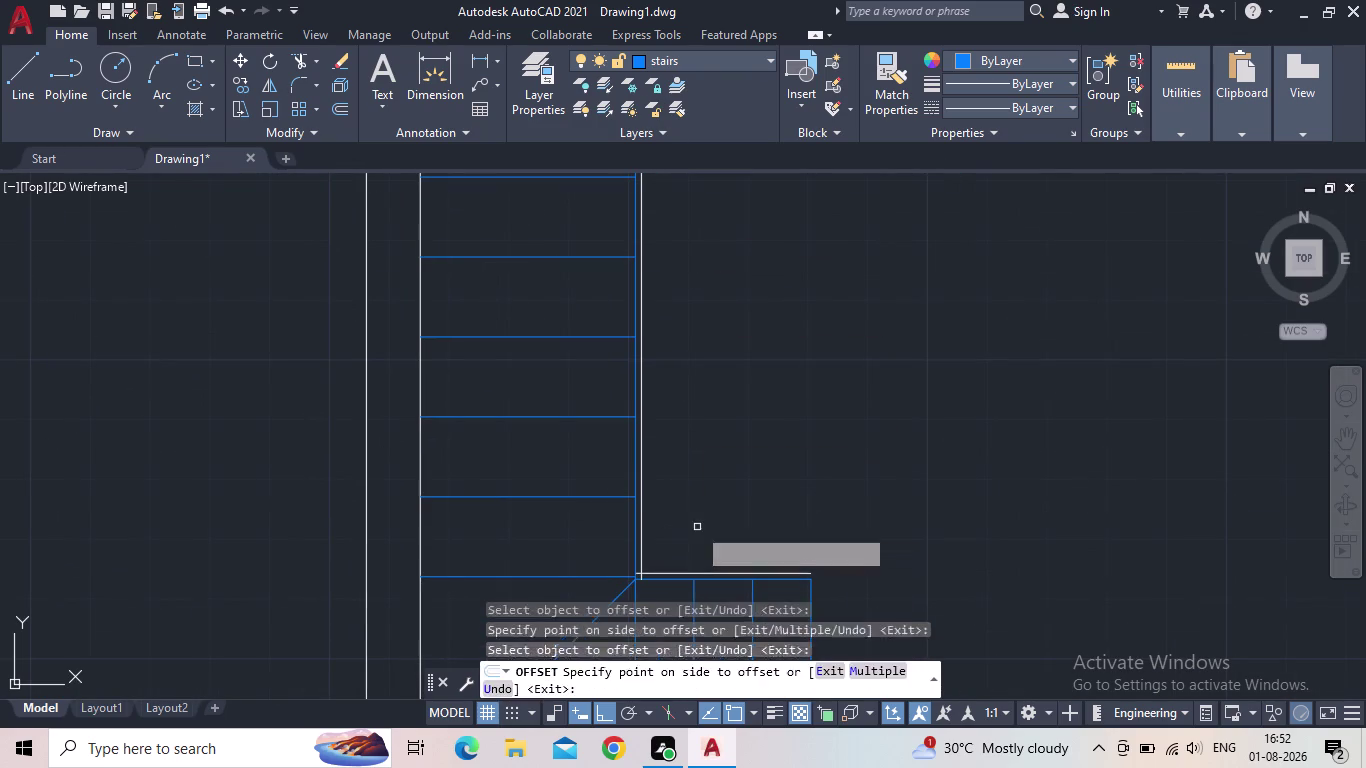
key(Escape)
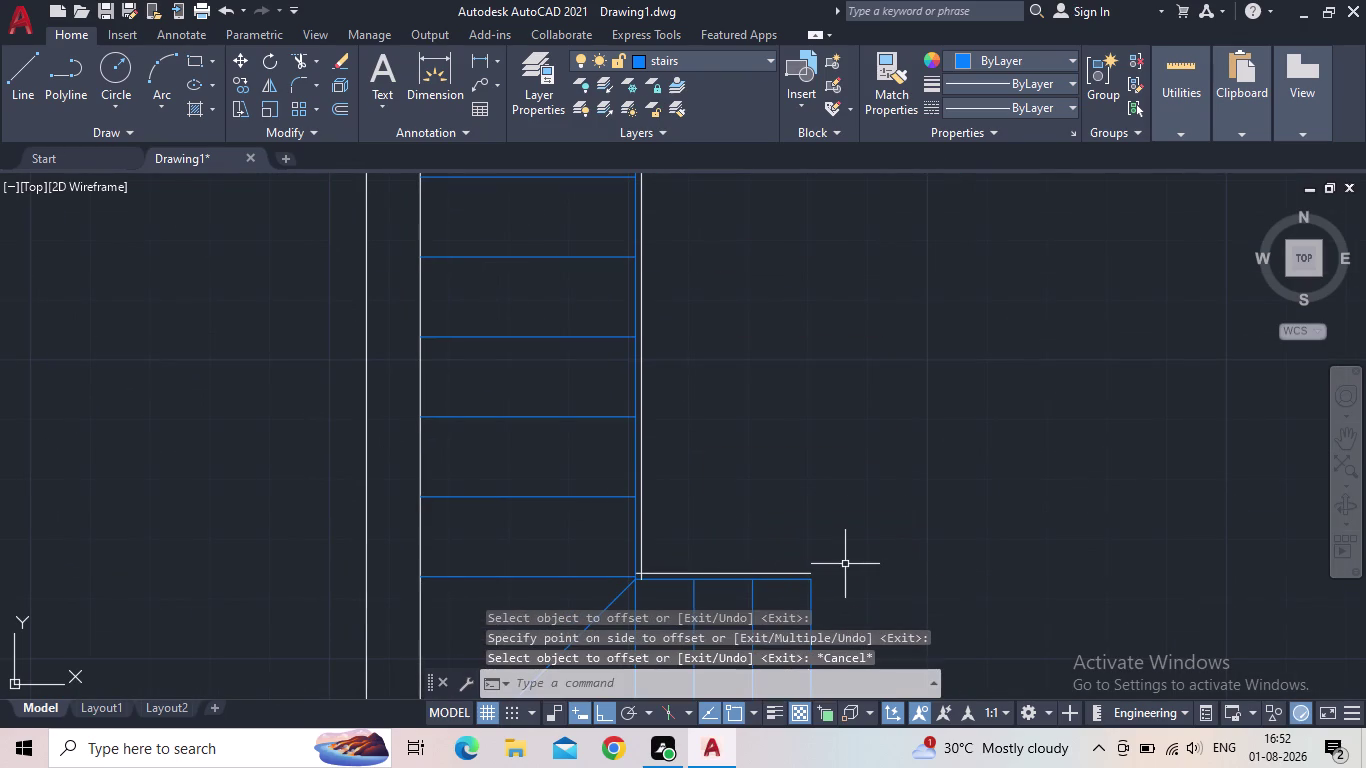
middle_drag(840, 565, 759, 431)
scroll(up, 3)
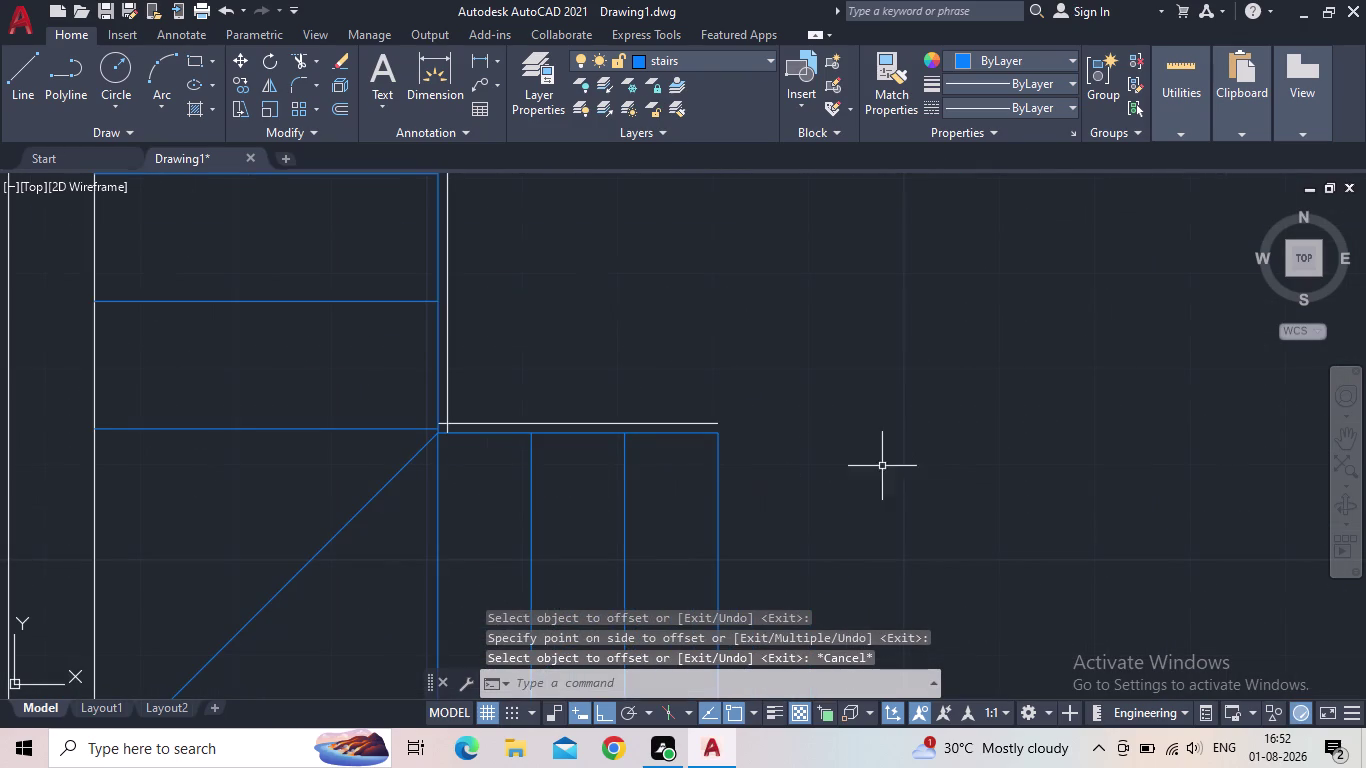
key(space)
key(Escape)
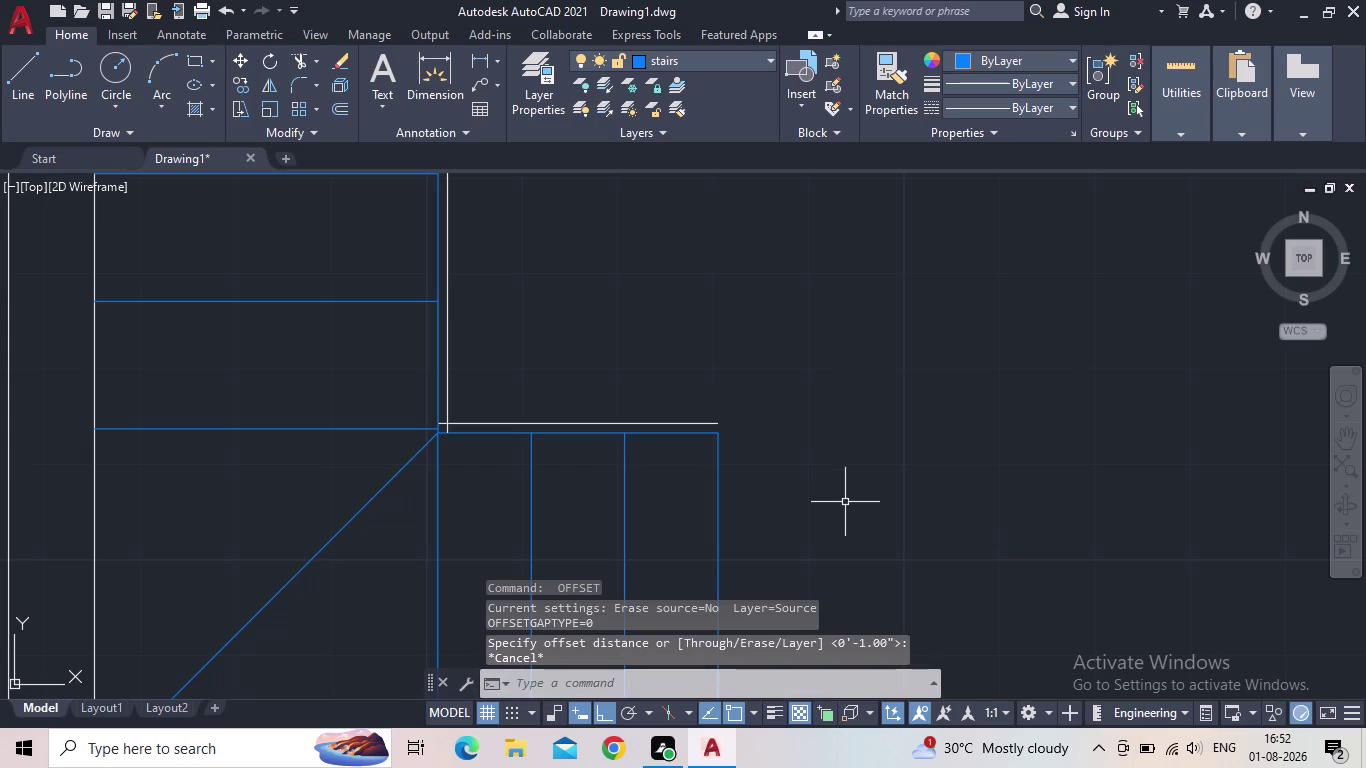
key(l)
key(Return)
scroll(up, 3)
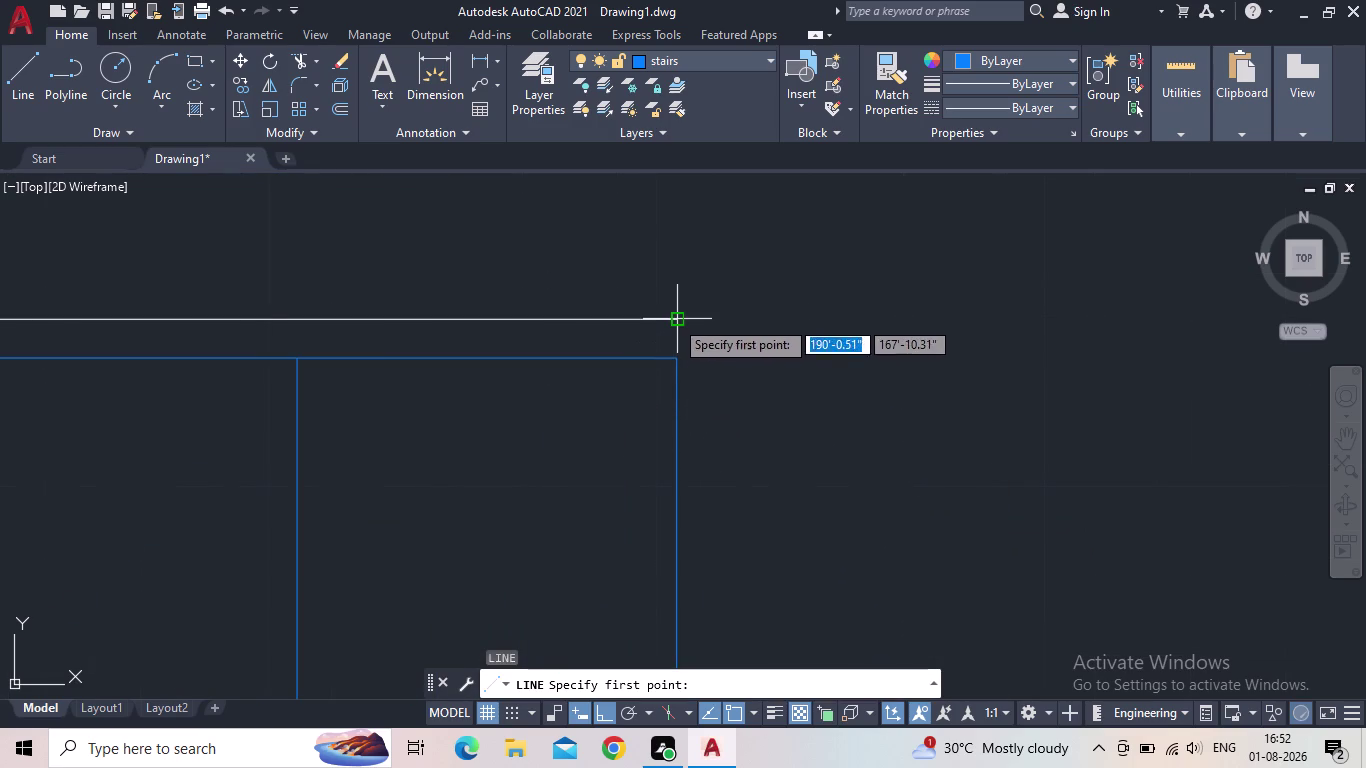
click(674, 319)
click(674, 364)
key(Escape)
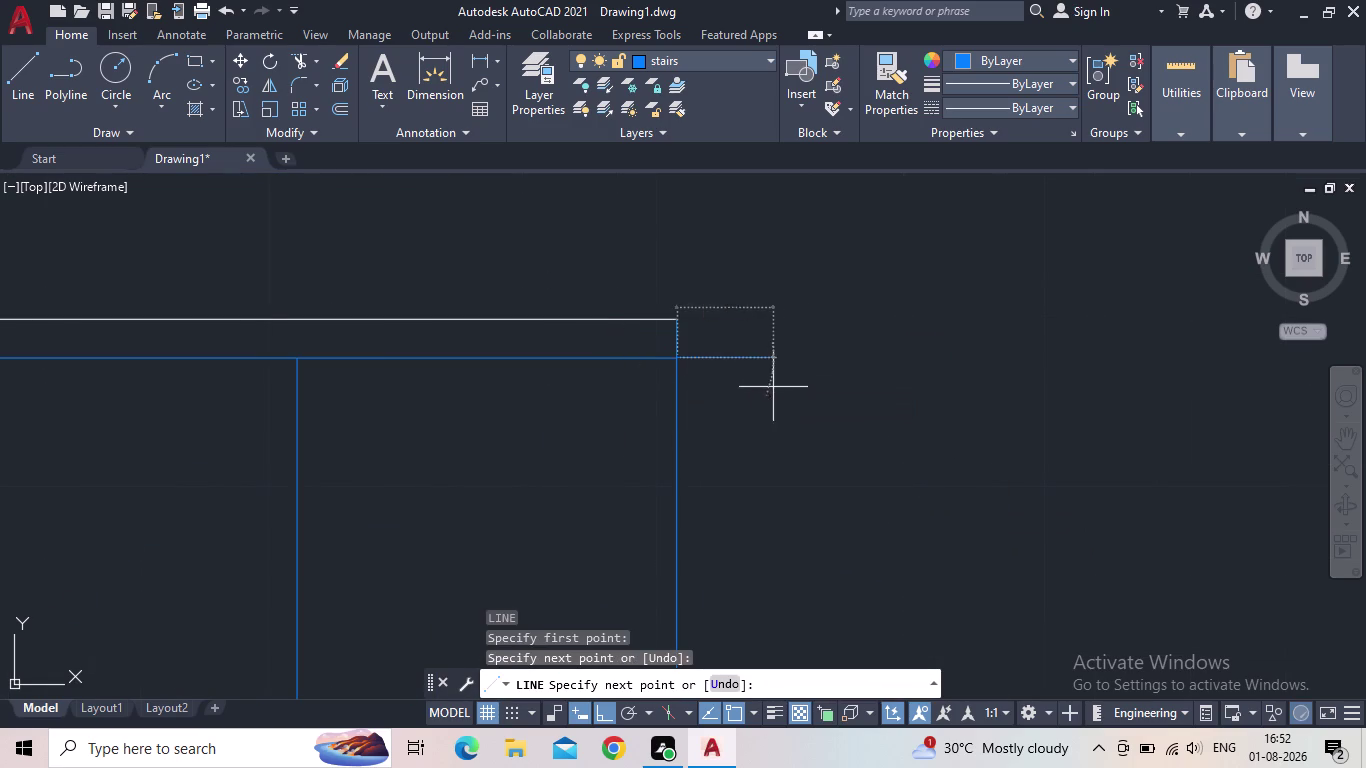
scroll(down, 3)
middle_drag(553, 330, 583, 588)
middle_drag(646, 360, 564, 466)
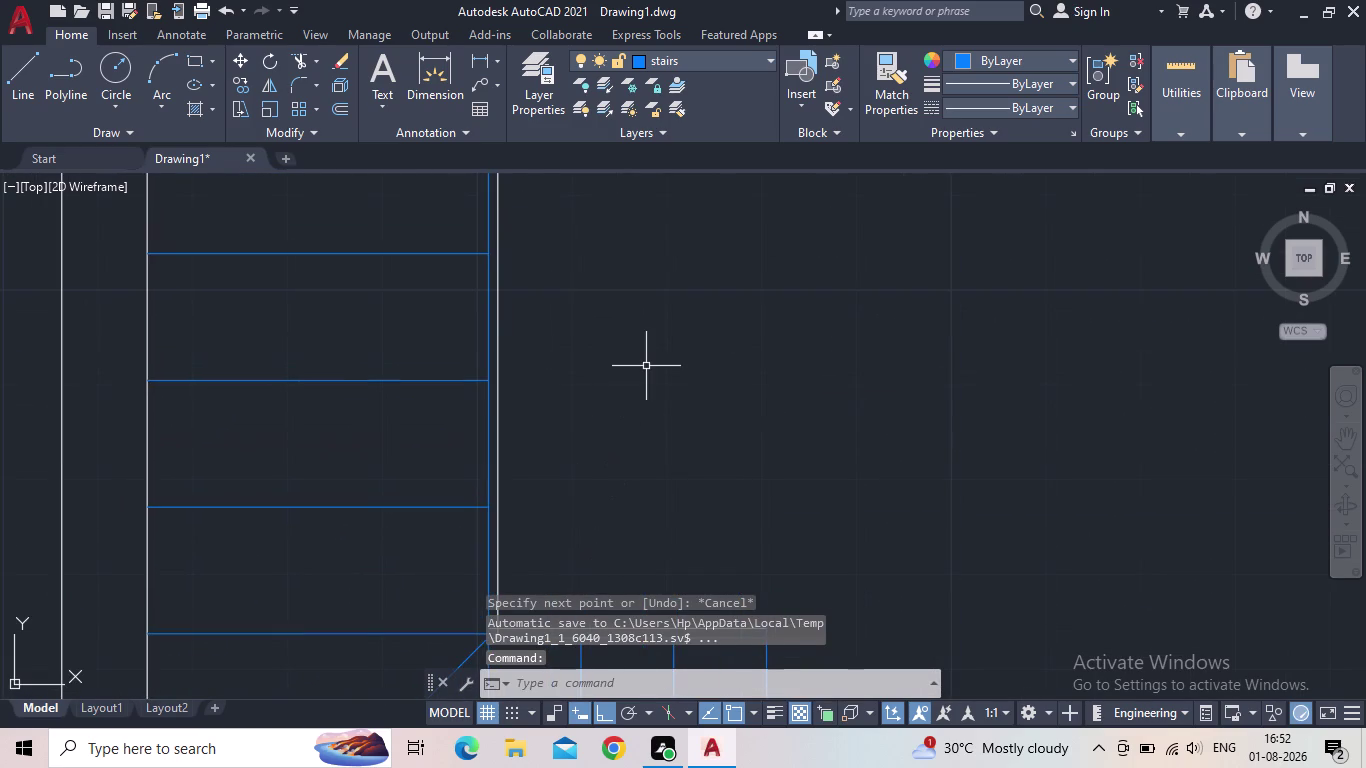
middle_drag(564, 466, 431, 686)
scroll(down, 3)
middle_drag(595, 395, 434, 619)
scroll(up, 3)
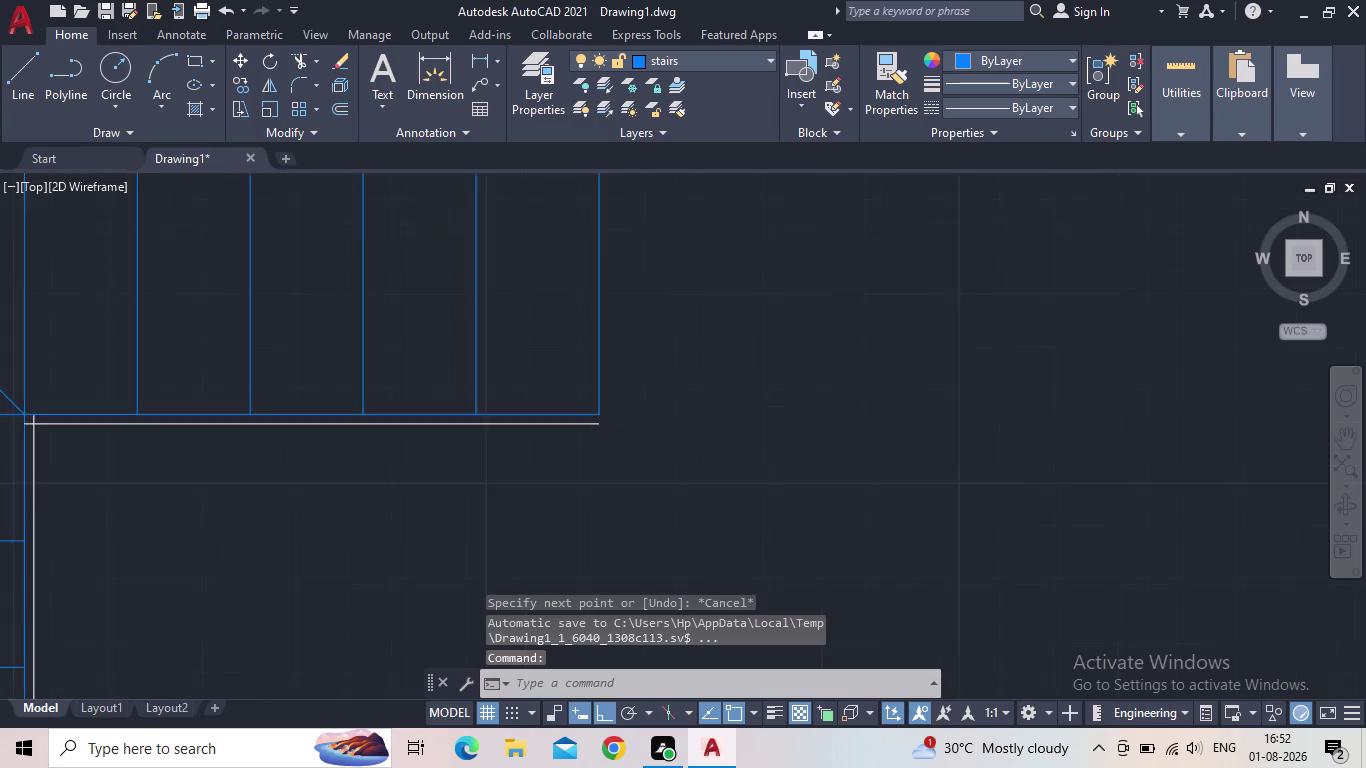
scroll(up, 3)
key(space)
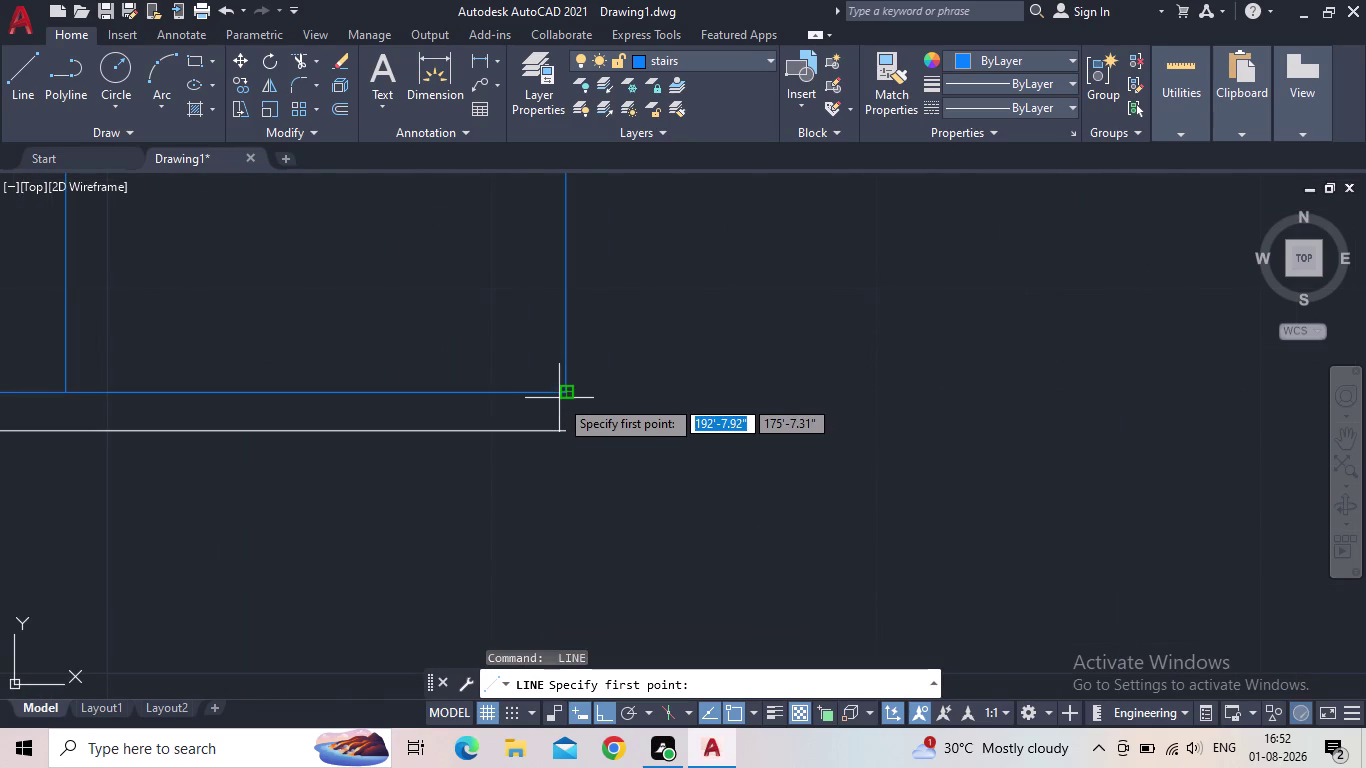
click(573, 389)
click(566, 435)
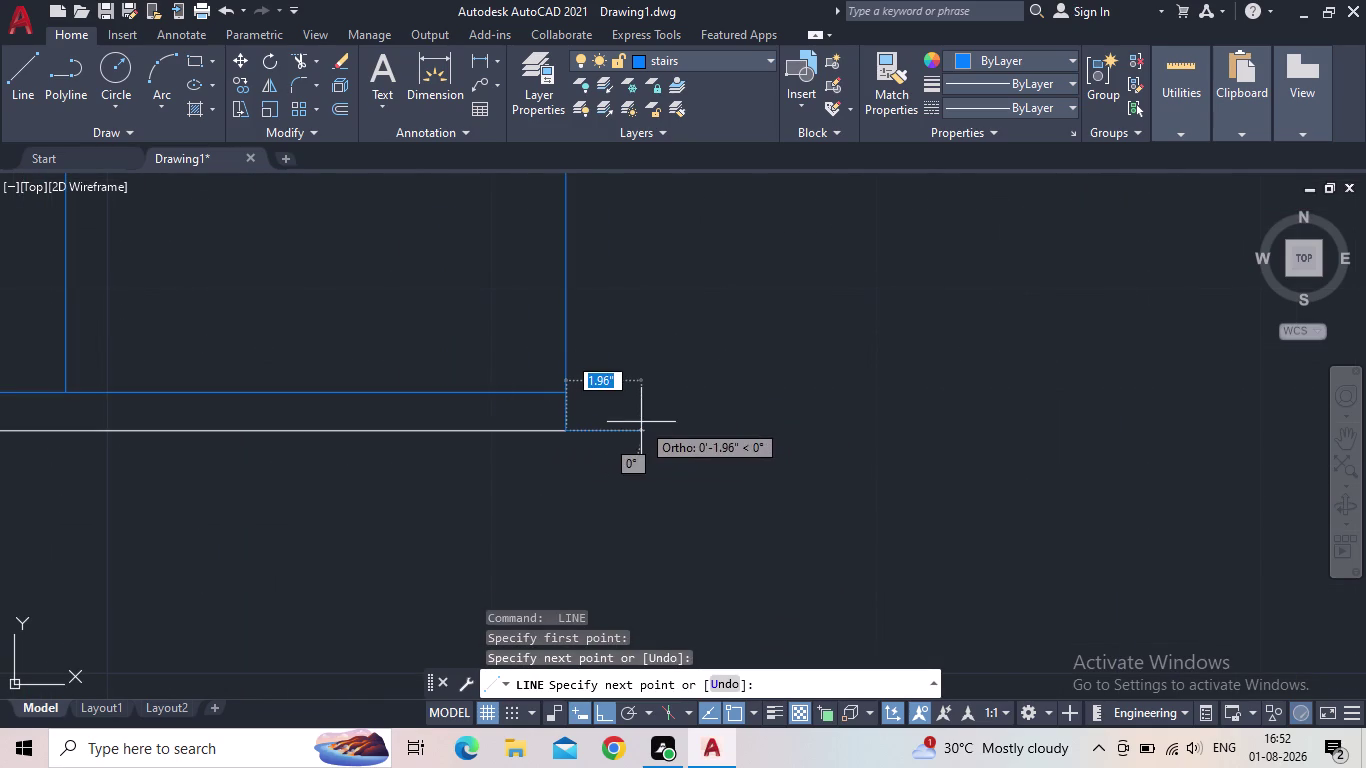
key(Escape)
scroll(down, 3)
click(387, 457)
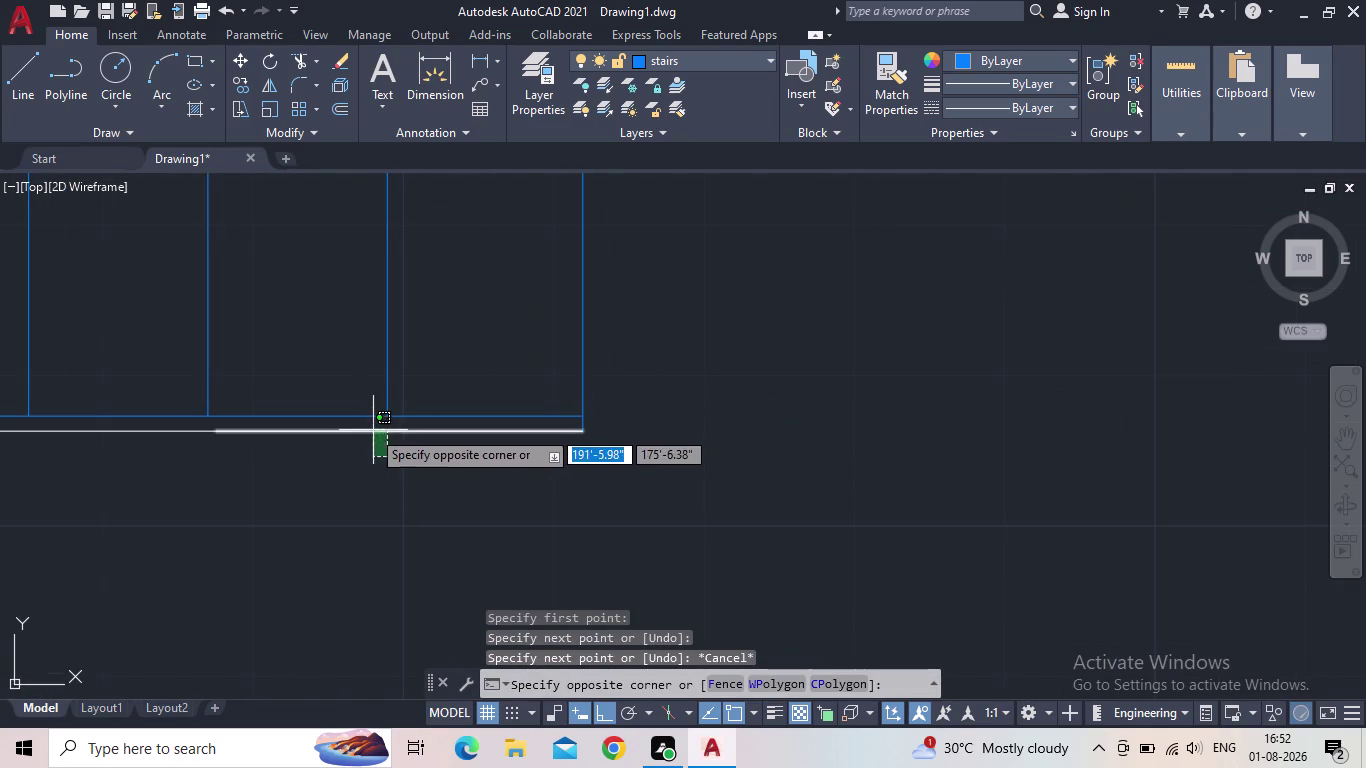
click(358, 422)
middle_drag(261, 488, 802, 575)
scroll(down, 3)
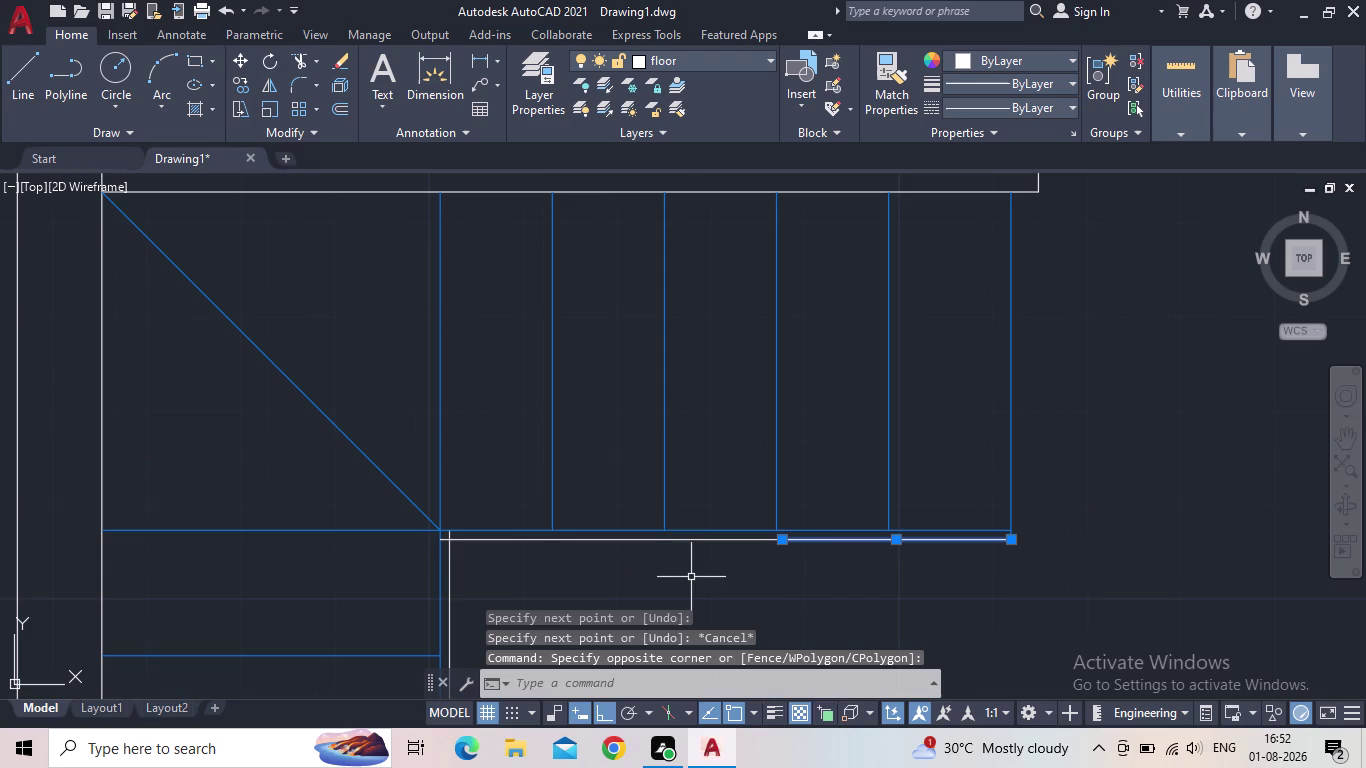
drag(690, 576, 681, 564)
click(628, 538)
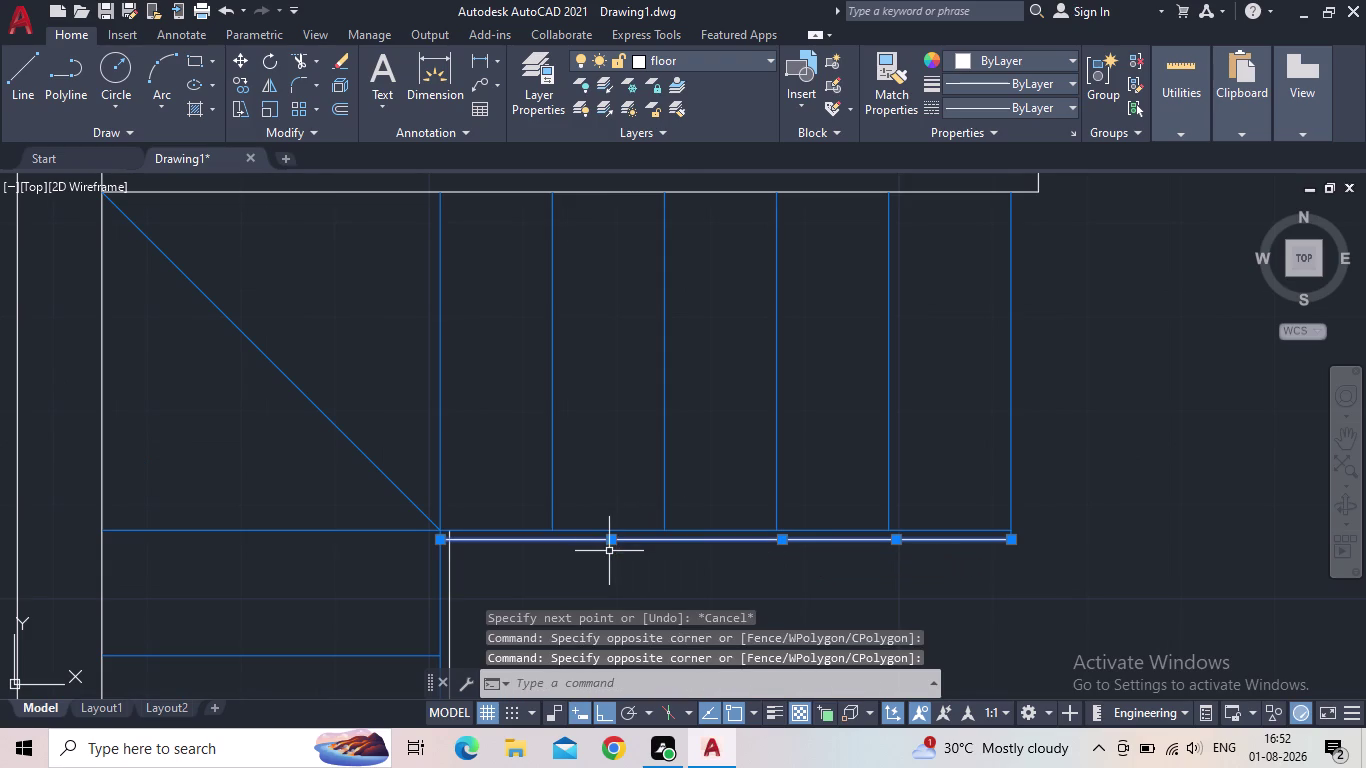
key(Escape)
key(t)
key(r)
key(space)
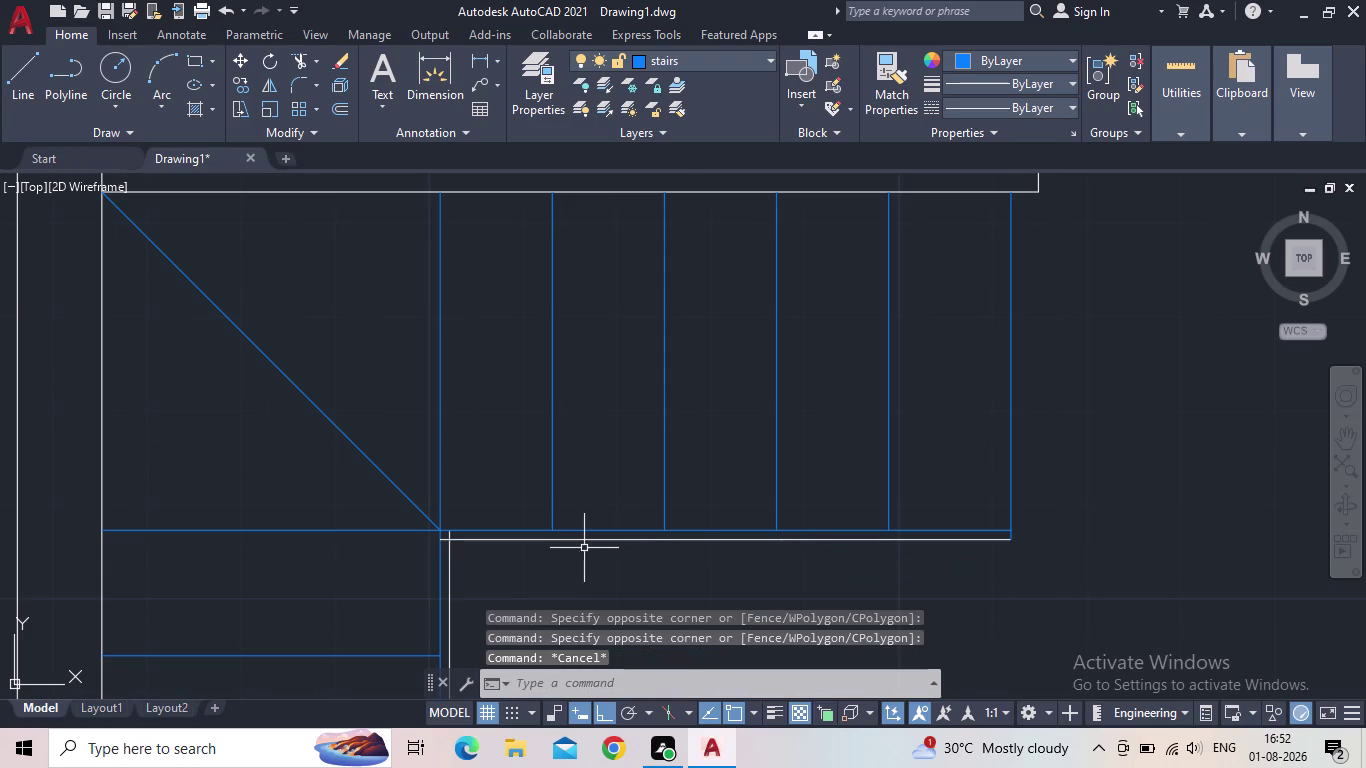
scroll(up, 3)
scroll(up, 3)
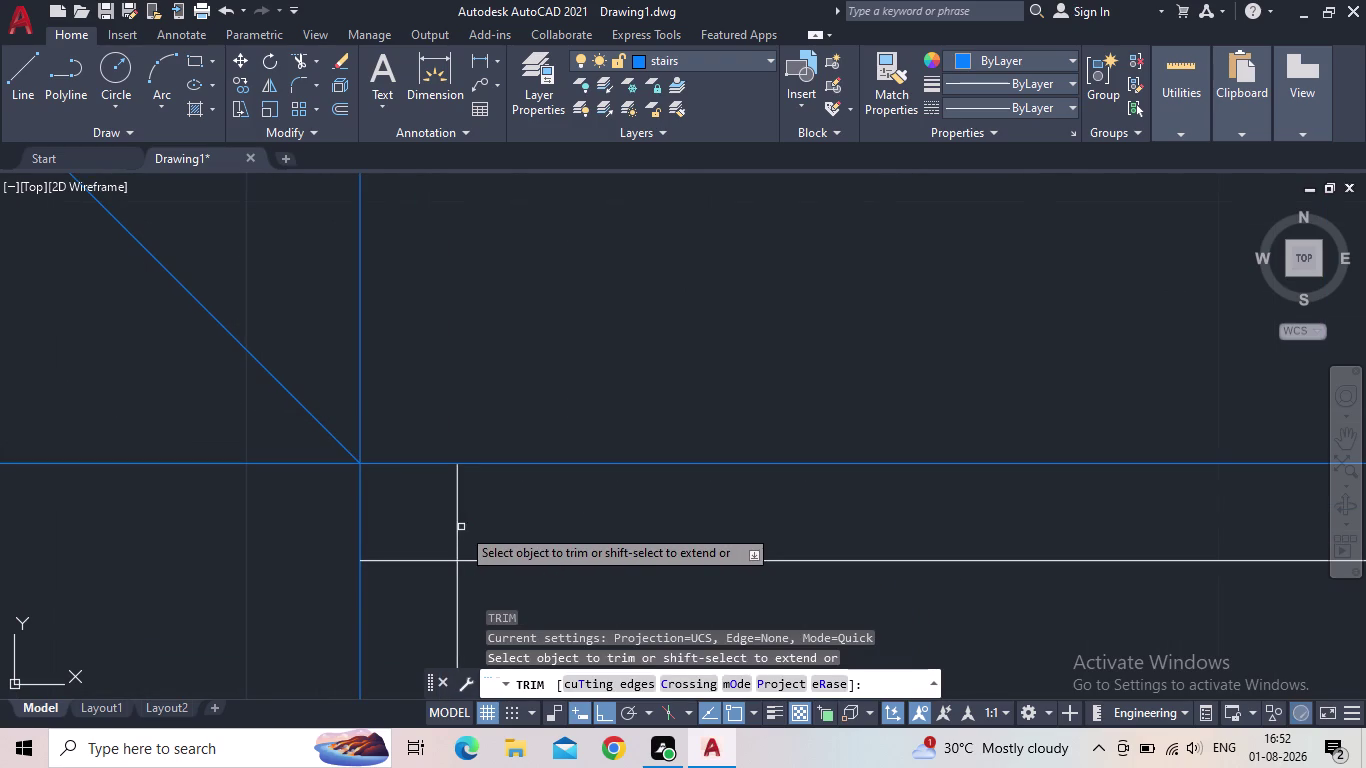
Trim the overhanging offset line ends at the first stair corner.
click(461, 527)
click(449, 527)
drag(431, 546, 424, 555)
click(397, 594)
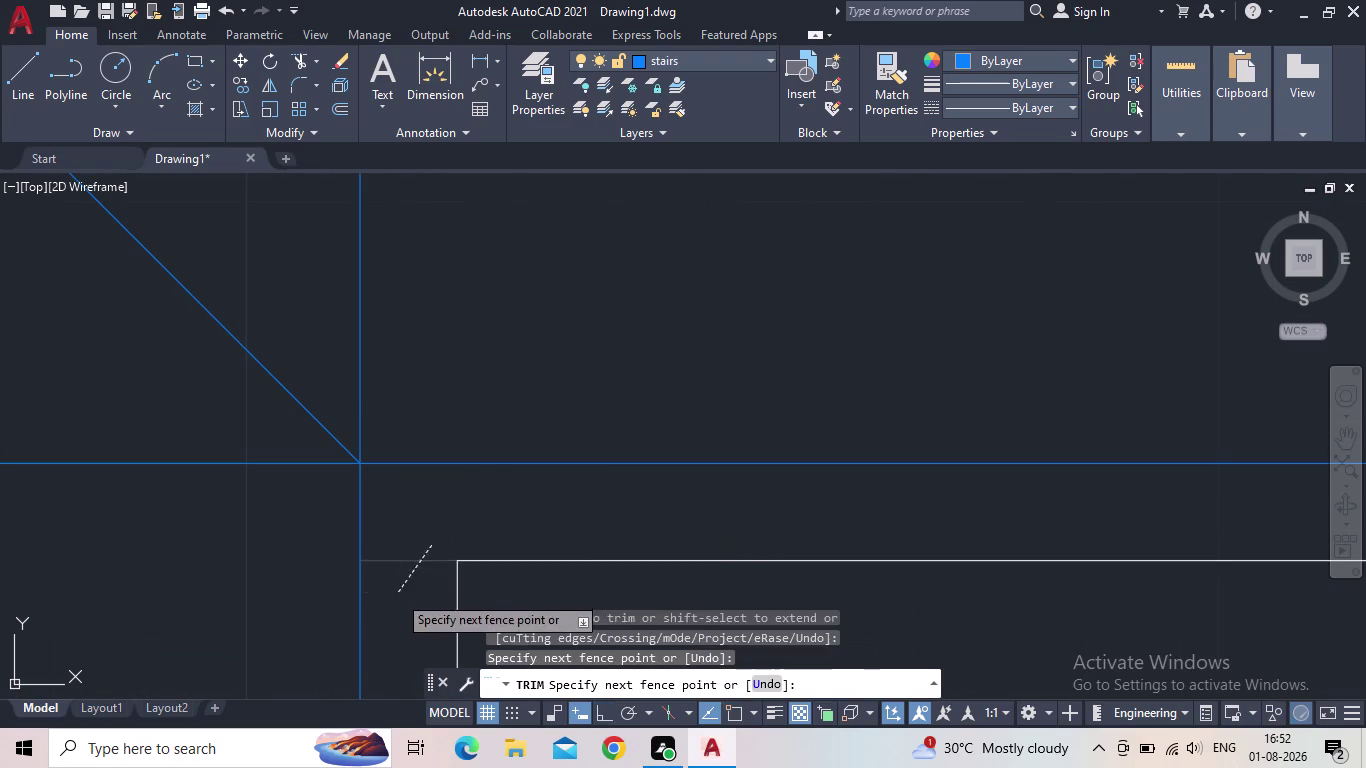
Trim the stubs overhanging the next corner past the horizontal line.
scroll(down, 3)
scroll(down, 3)
middle_drag(962, 641, 893, 293)
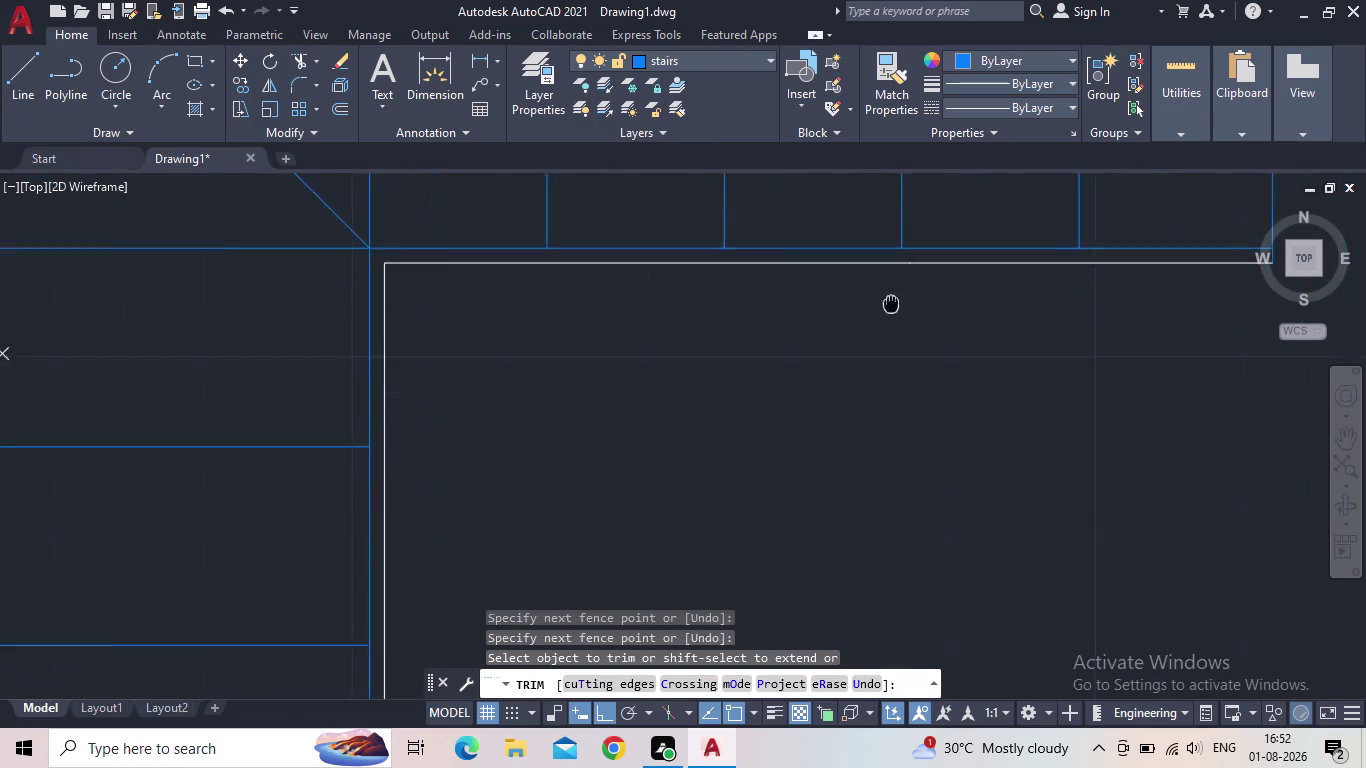
middle_drag(893, 293, 939, 200)
scroll(down, 3)
scroll(down, 3)
middle_drag(873, 415, 803, 95)
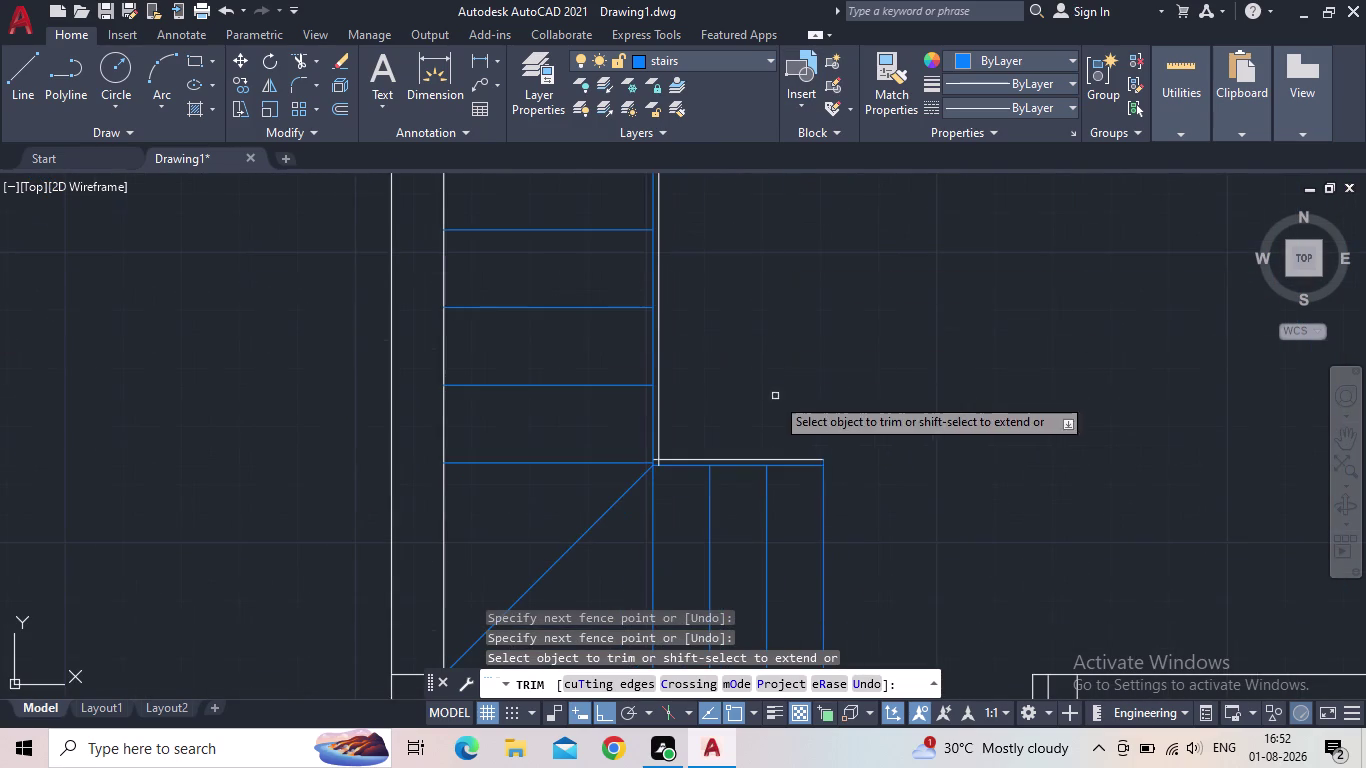
scroll(up, 3)
scroll(up, 3)
drag(653, 475, 635, 472)
click(584, 461)
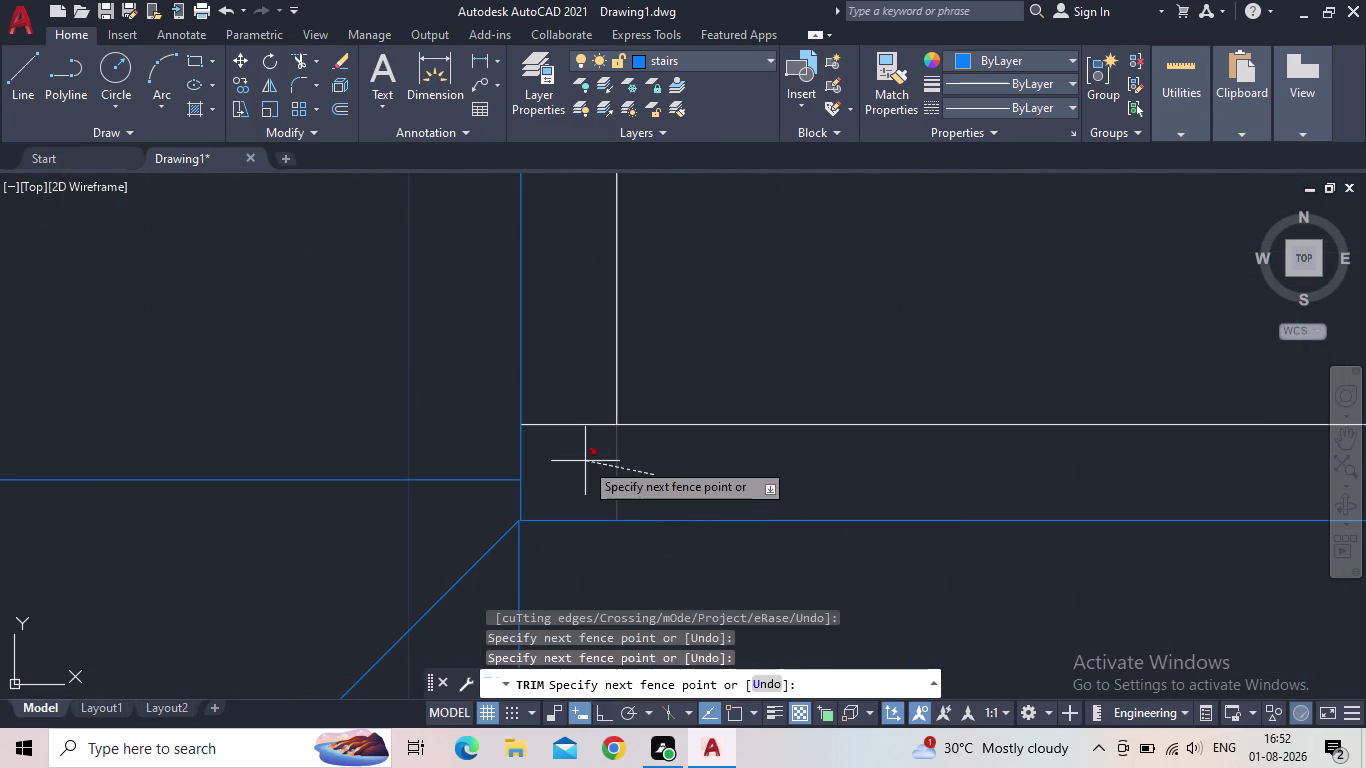
drag(580, 451, 578, 429)
click(578, 393)
drag(578, 413, 576, 441)
drag(576, 441, 575, 400)
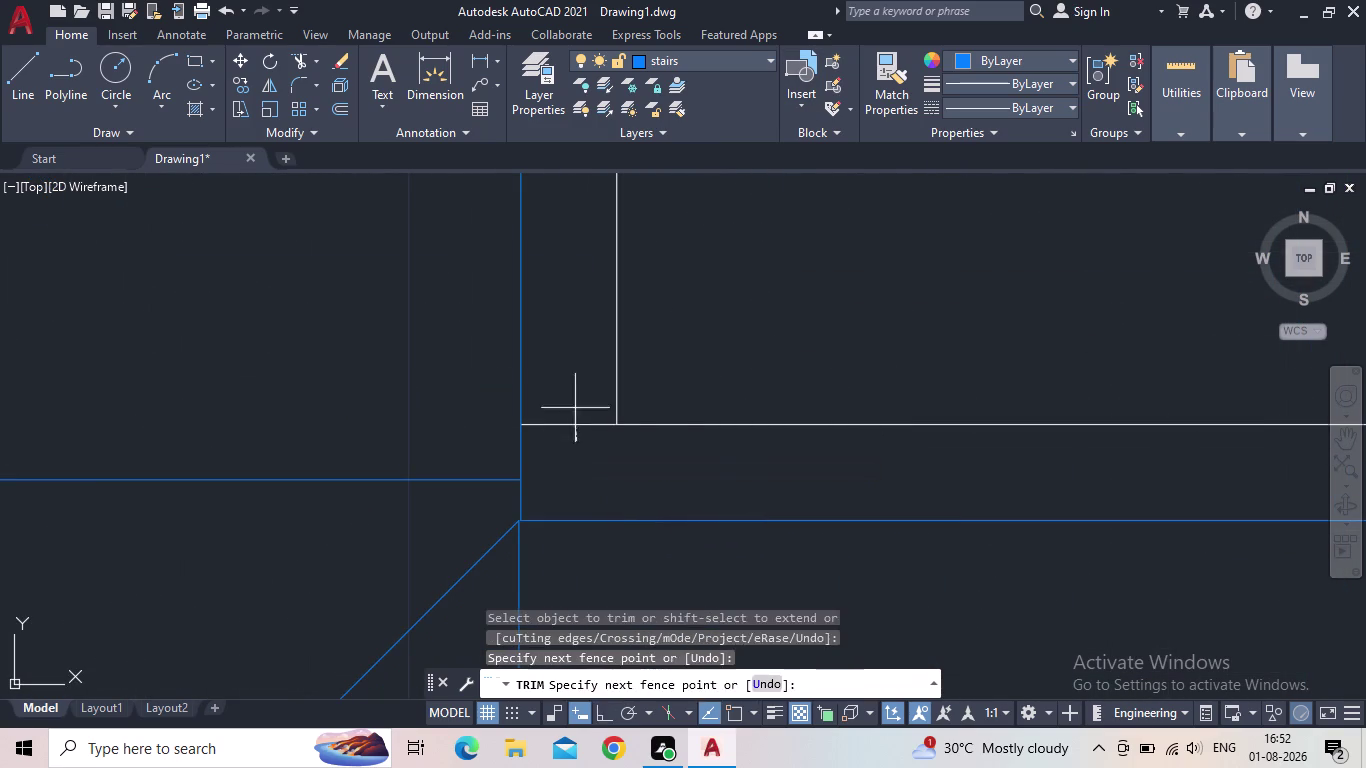
drag(575, 400, 575, 393)
Pan around the stairs to inspect the trimmed corners, then select at the outline corner.
scroll(down, 3)
scroll(down, 3)
middle_drag(760, 335, 524, 477)
scroll(down, 3)
middle_drag(770, 378, 761, 396)
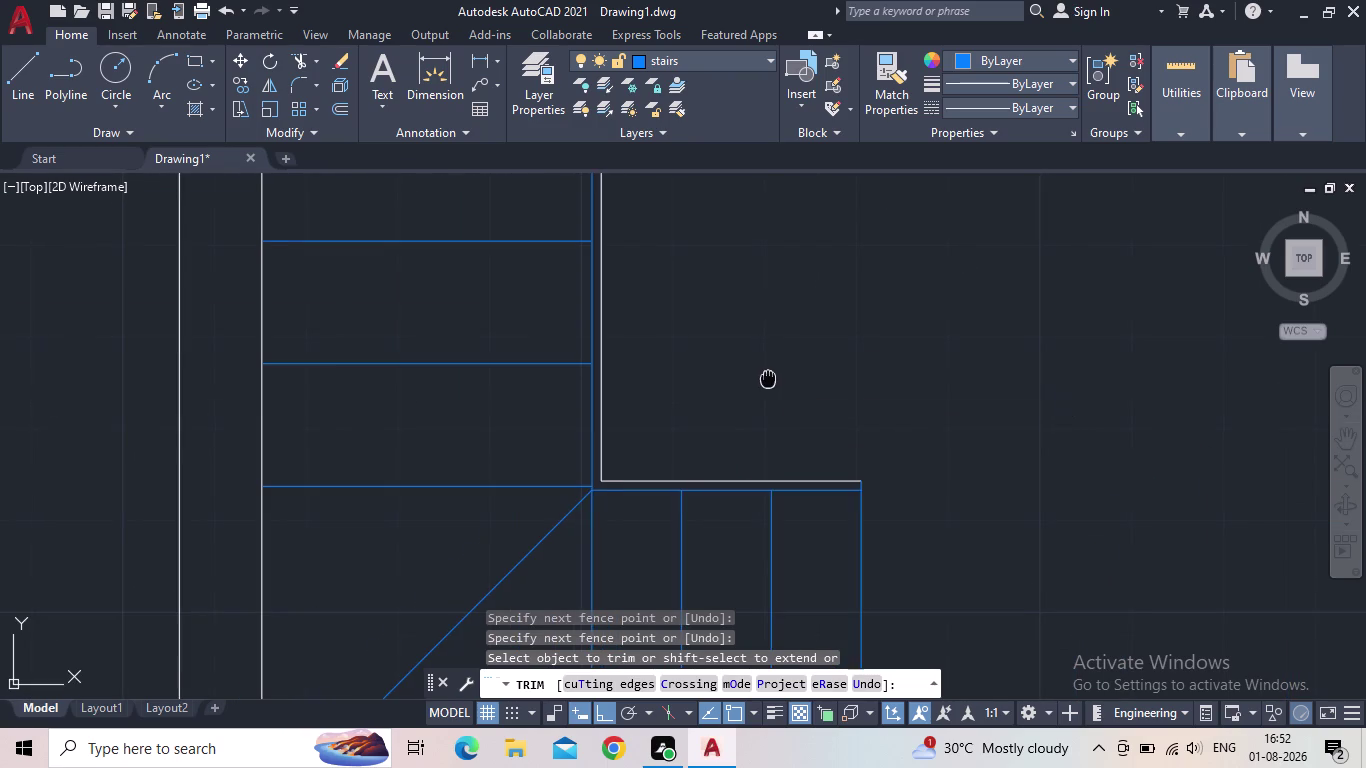
middle_drag(761, 396, 651, 613)
scroll(down, 3)
scroll(down, 3)
scroll(up, 3)
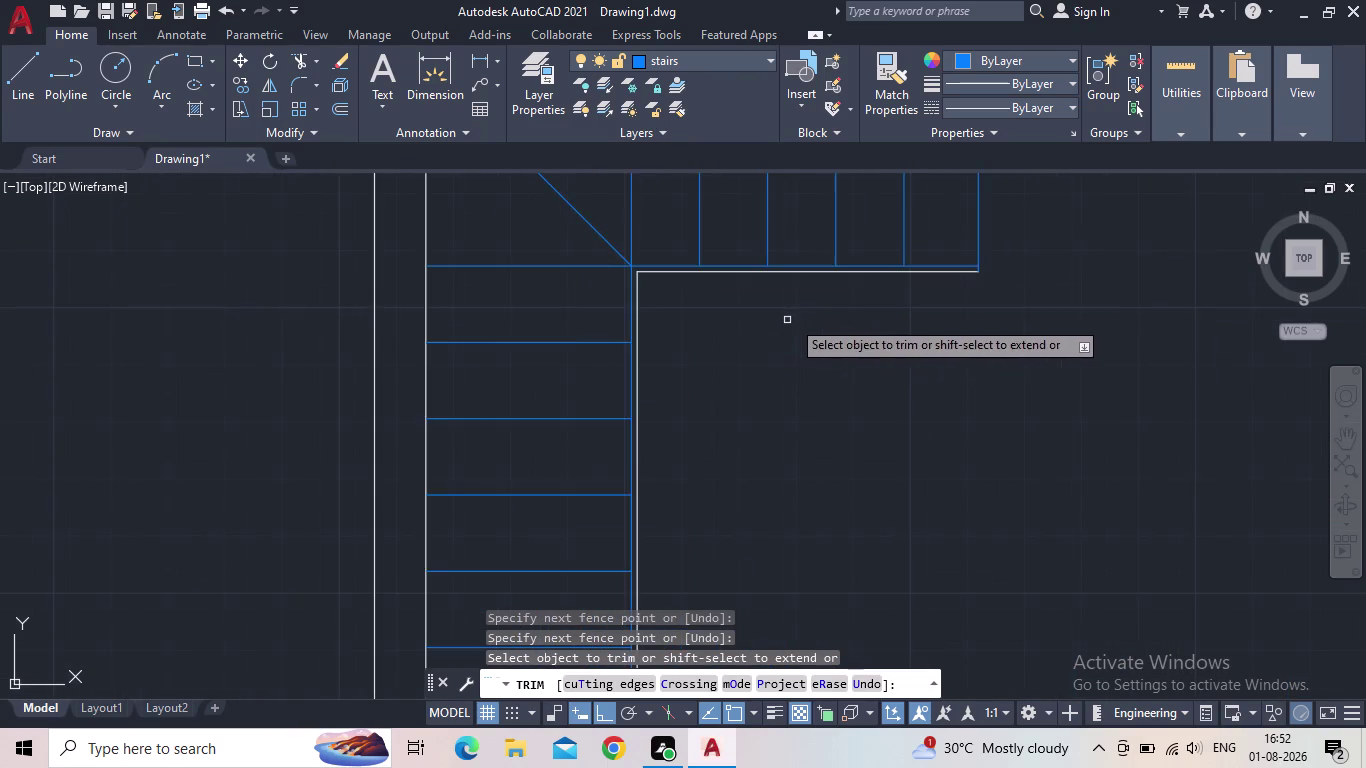
middle_drag(809, 305, 481, 370)
scroll(up, 3)
scroll(down, 3)
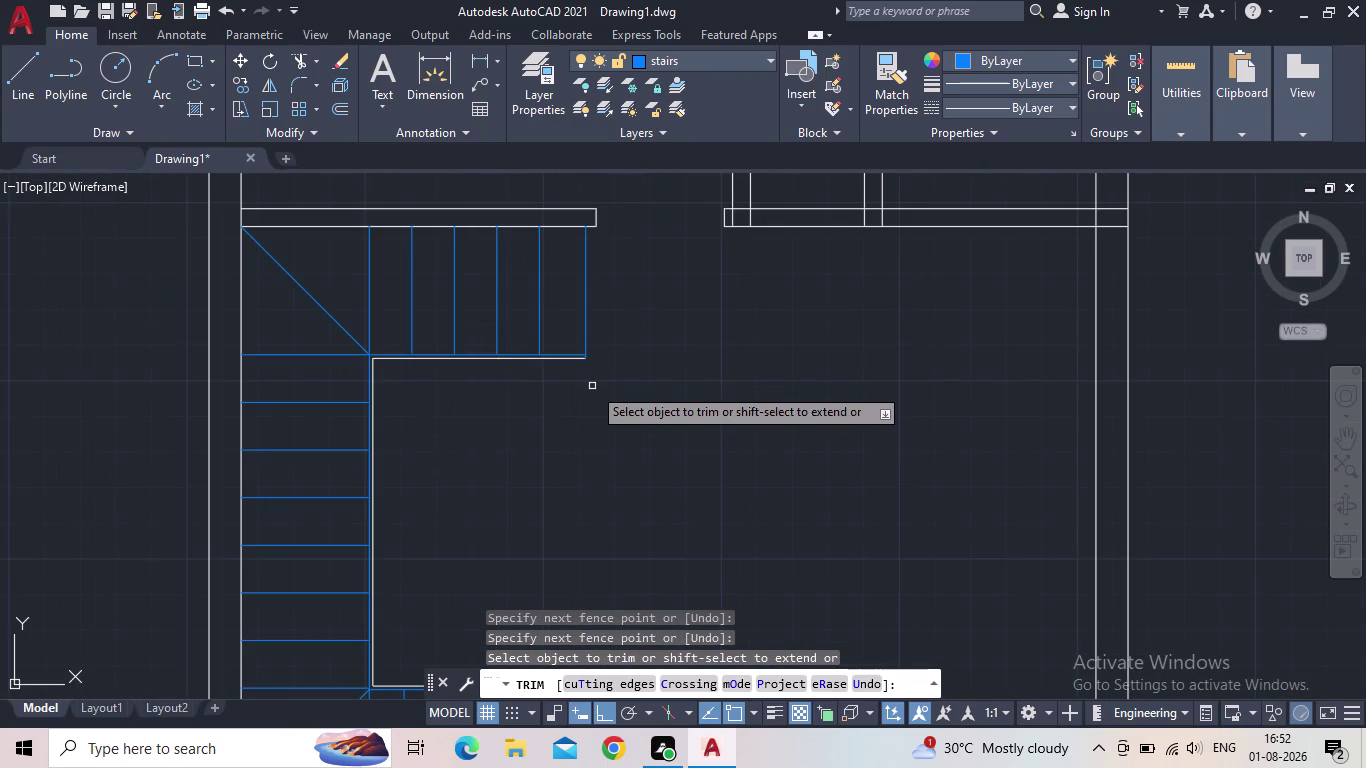
scroll(up, 3)
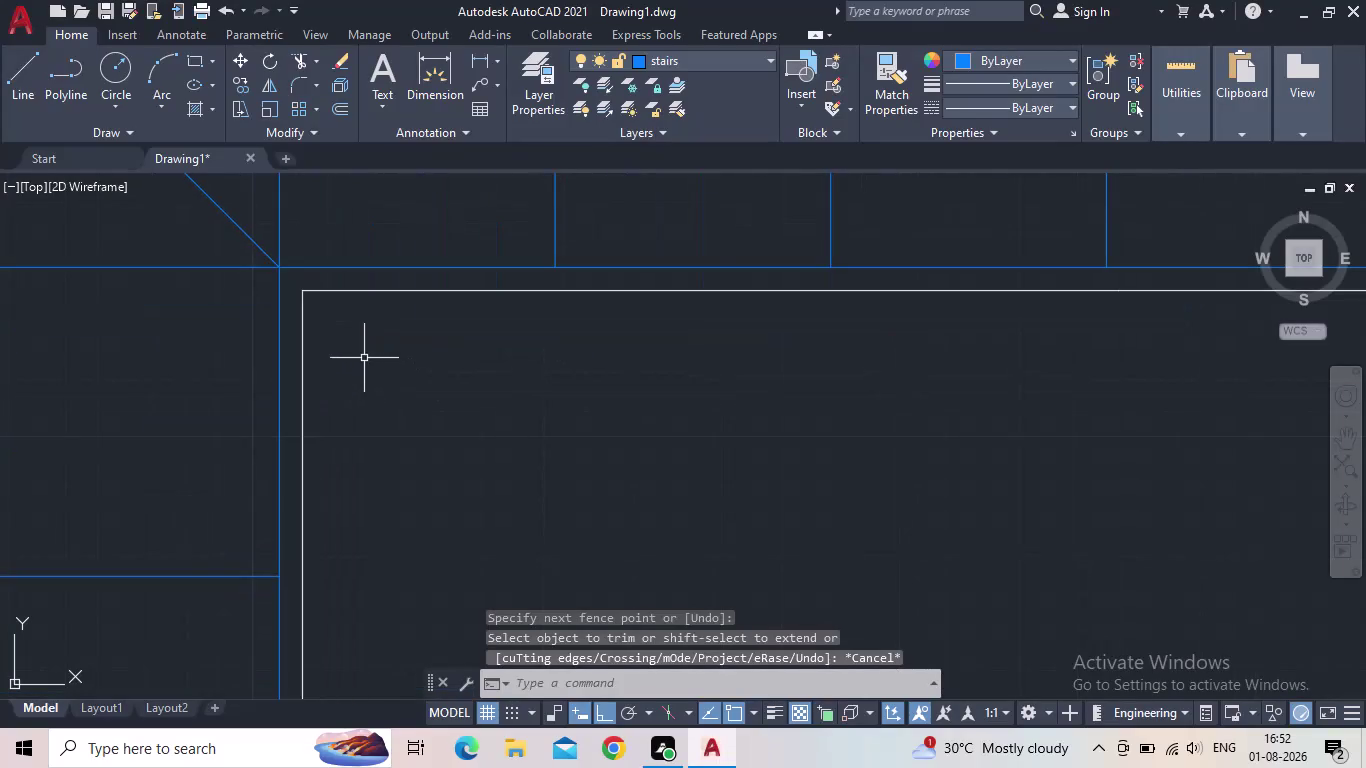
drag(363, 358, 339, 352)
click(299, 343)
Select the remaining white stair edge lines, including the upper landing edge.
drag(487, 334, 481, 323)
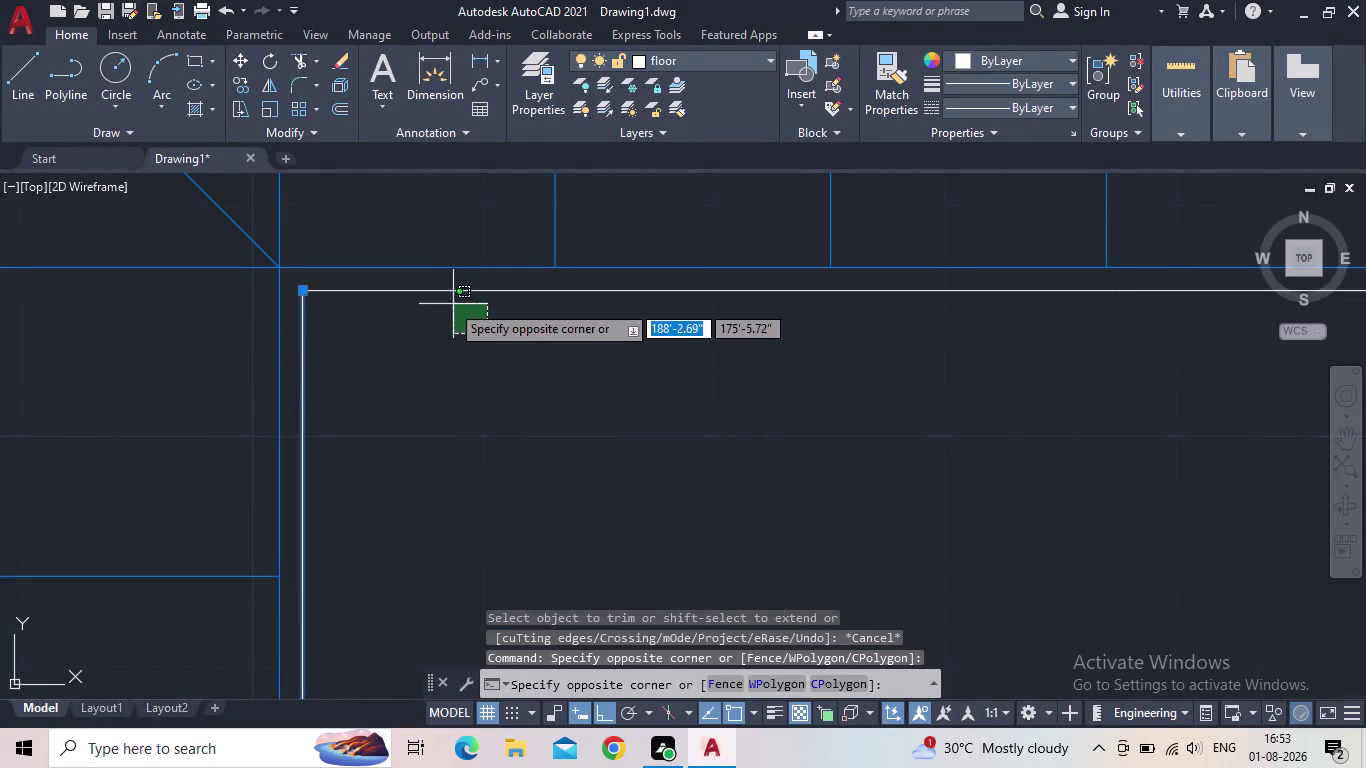
click(442, 283)
middle_drag(1013, 413, 438, 474)
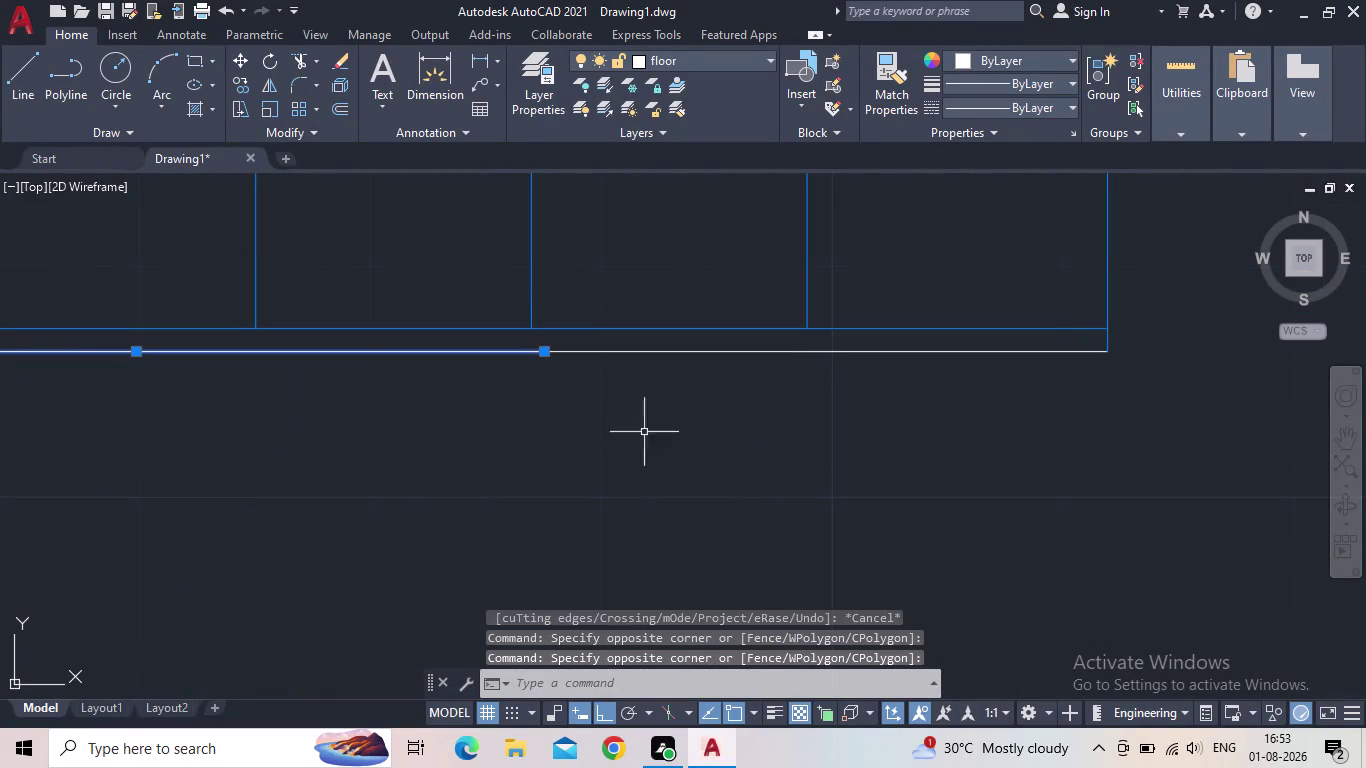
drag(827, 401, 805, 386)
click(728, 346)
scroll(down, 3)
middle_drag(667, 452, 876, 359)
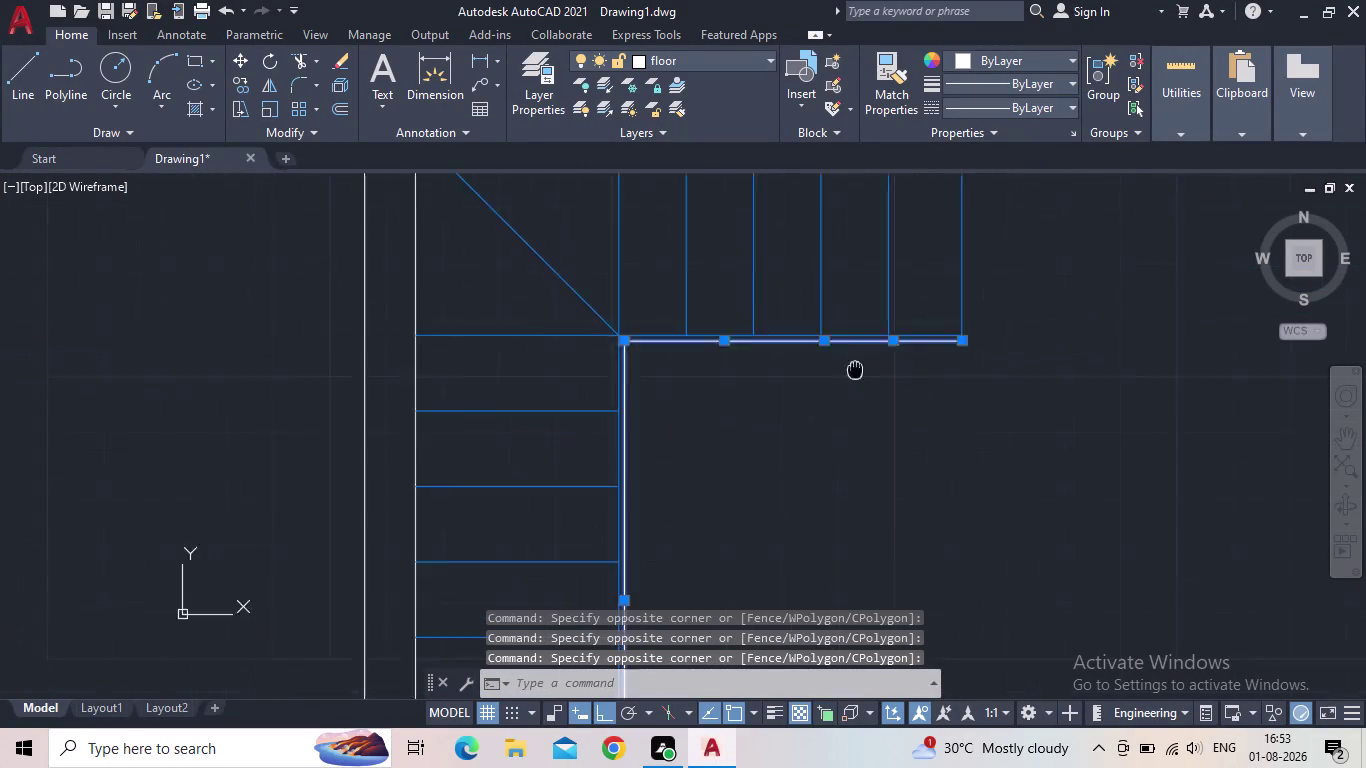
middle_drag(876, 359, 918, 338)
scroll(down, 3)
middle_drag(900, 495, 776, 245)
scroll(up, 3)
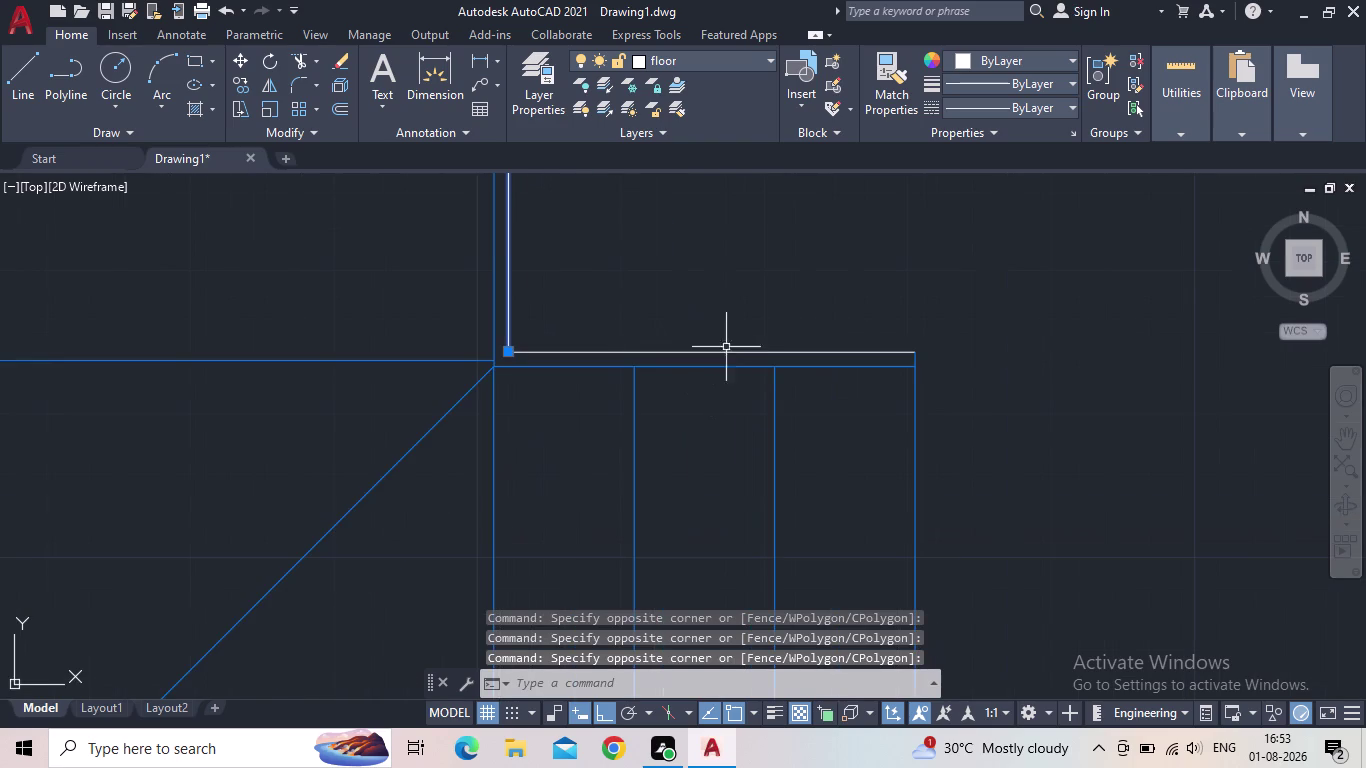
drag(732, 334, 713, 341)
click(673, 353)
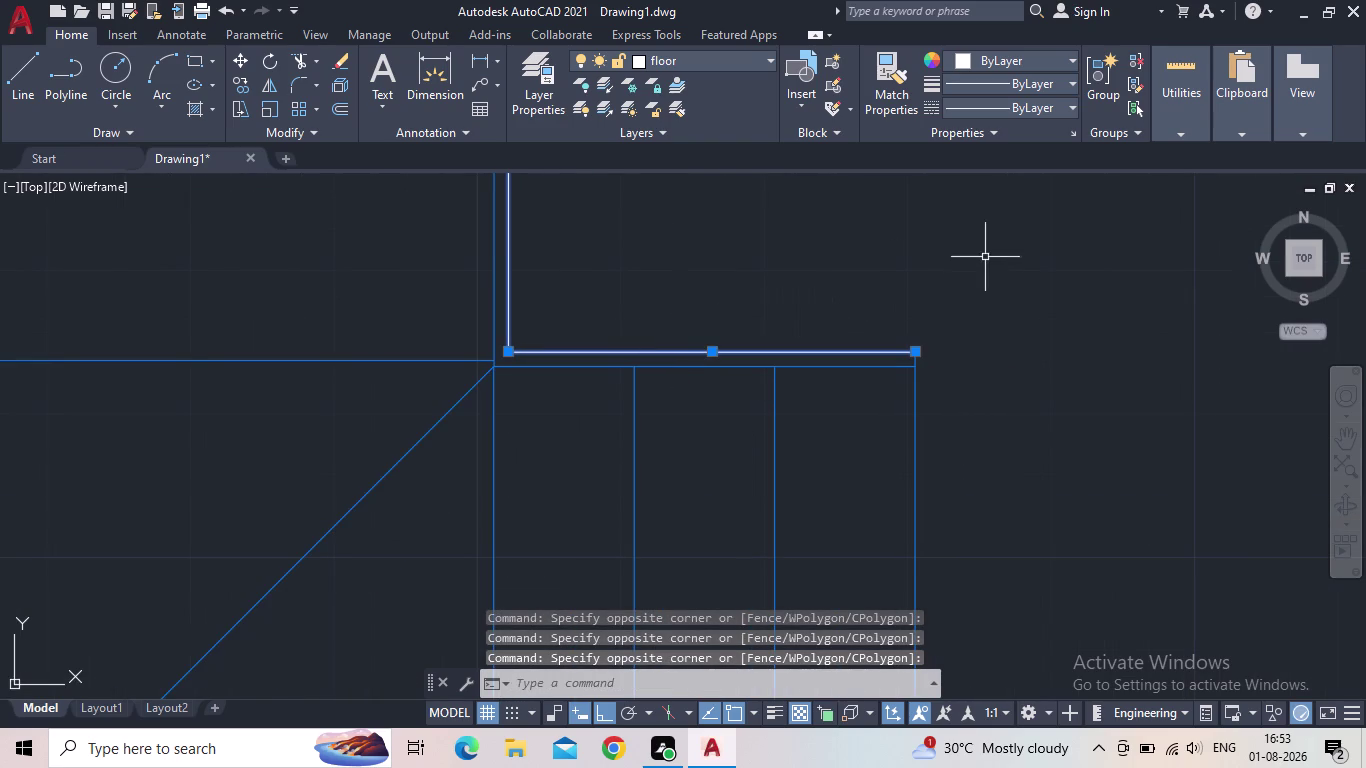
Put the selected edge lines on the blue stairs layer and deselect.
click(708, 60)
click(646, 224)
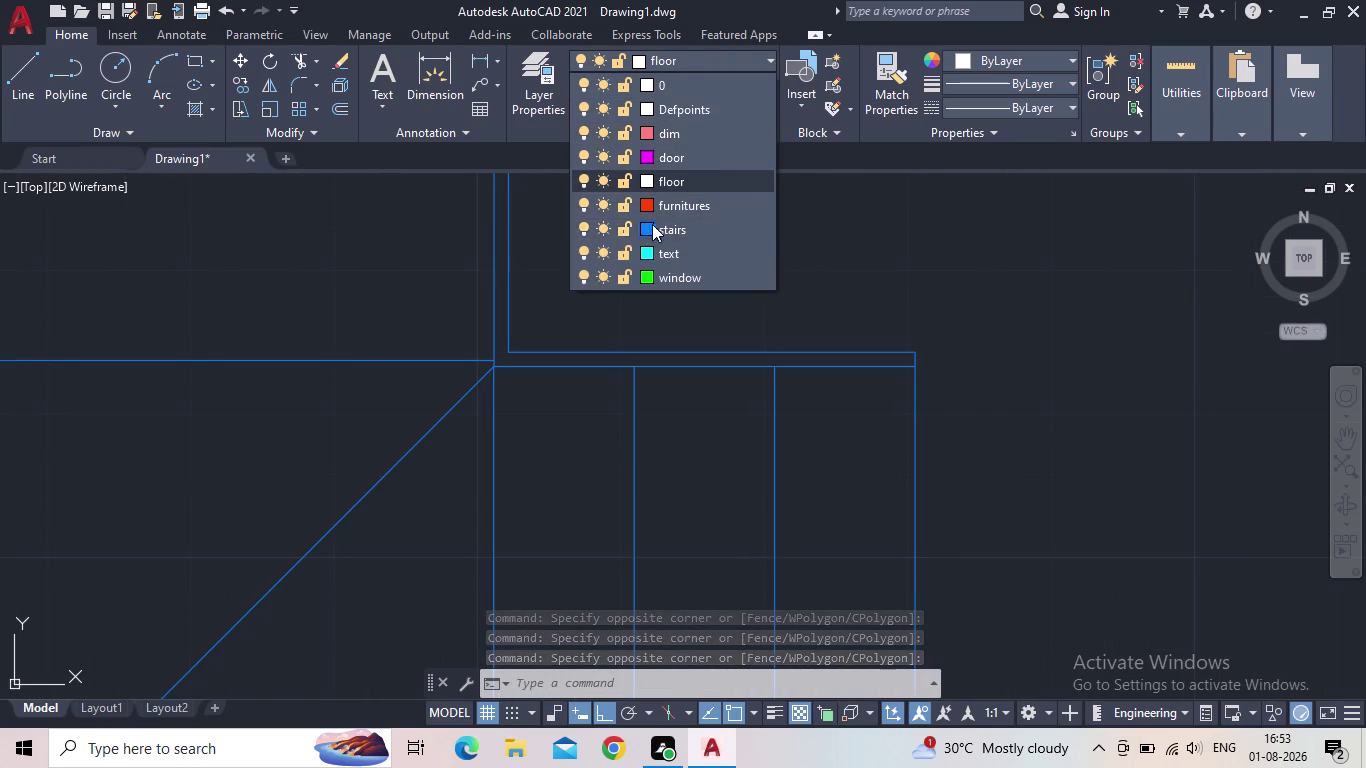
click(948, 528)
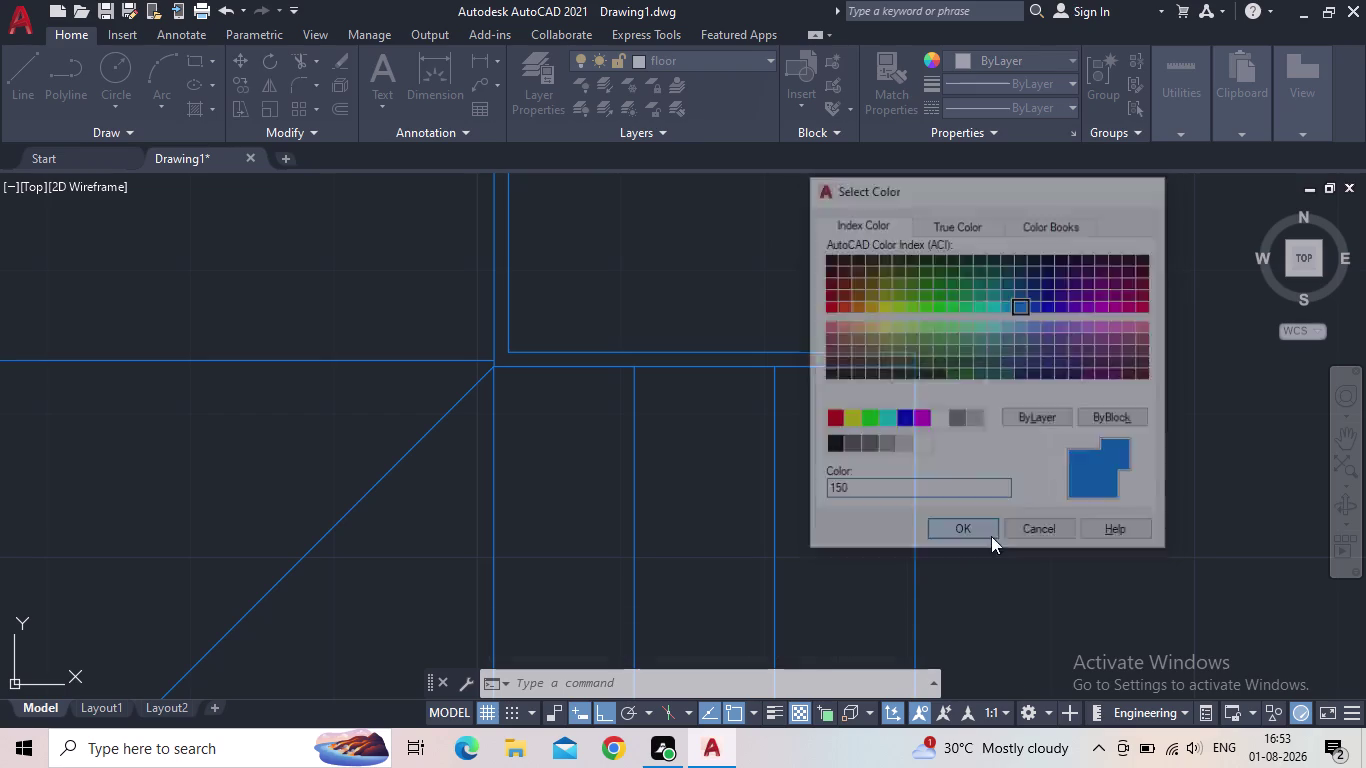
scroll(down, 3)
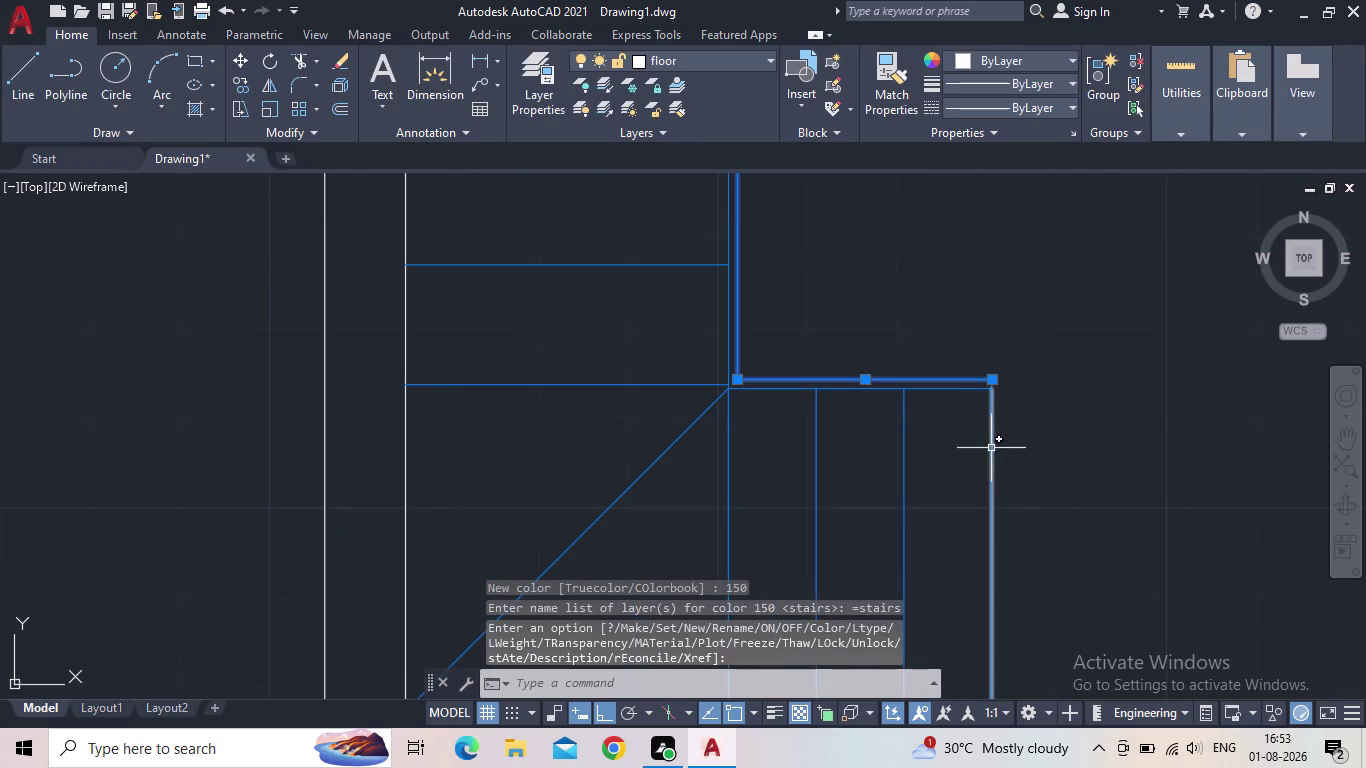
key(Escape)
scroll(down, 3)
middle_drag(901, 326, 828, 583)
scroll(down, 3)
scroll(down, 3)
middle_drag(865, 523, 837, 383)
scroll(down, 3)
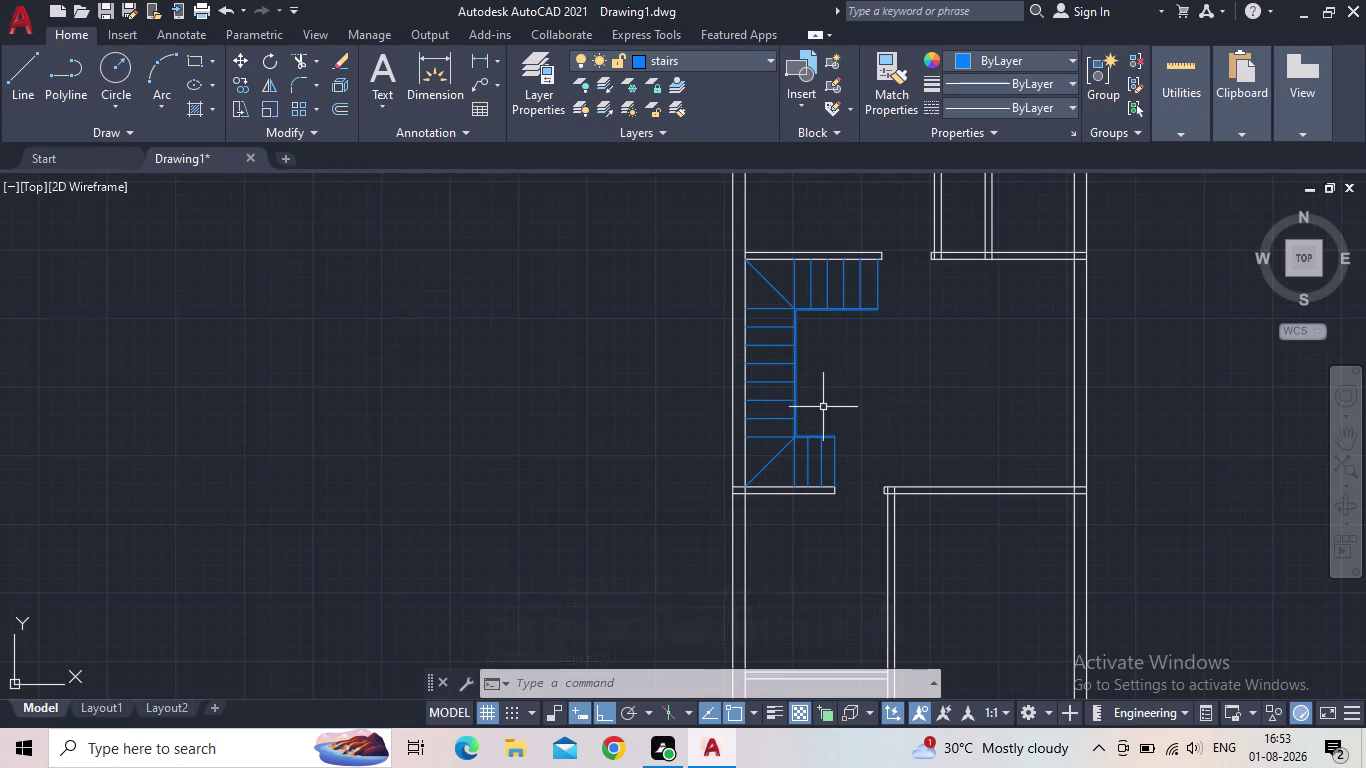
middle_drag(923, 395, 758, 469)
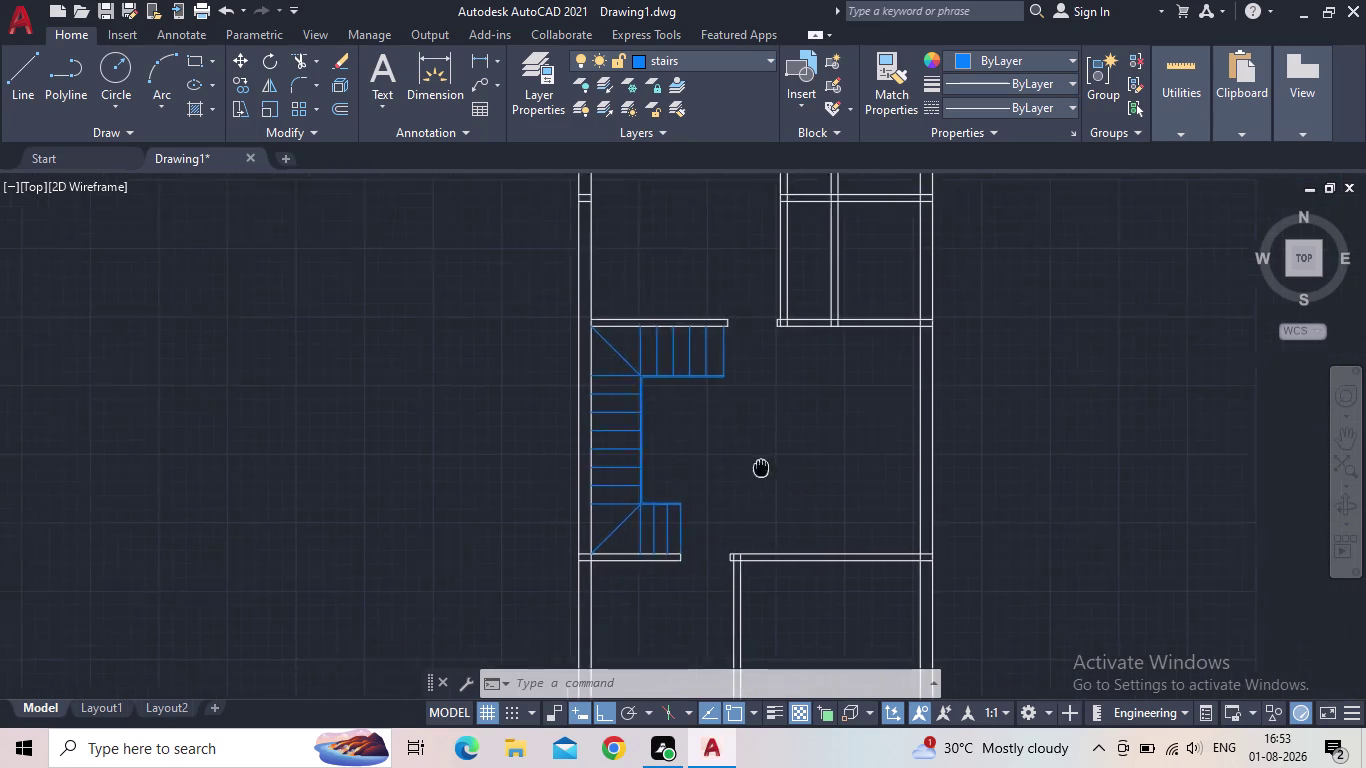
scroll(down, 3)
scroll(up, 3)
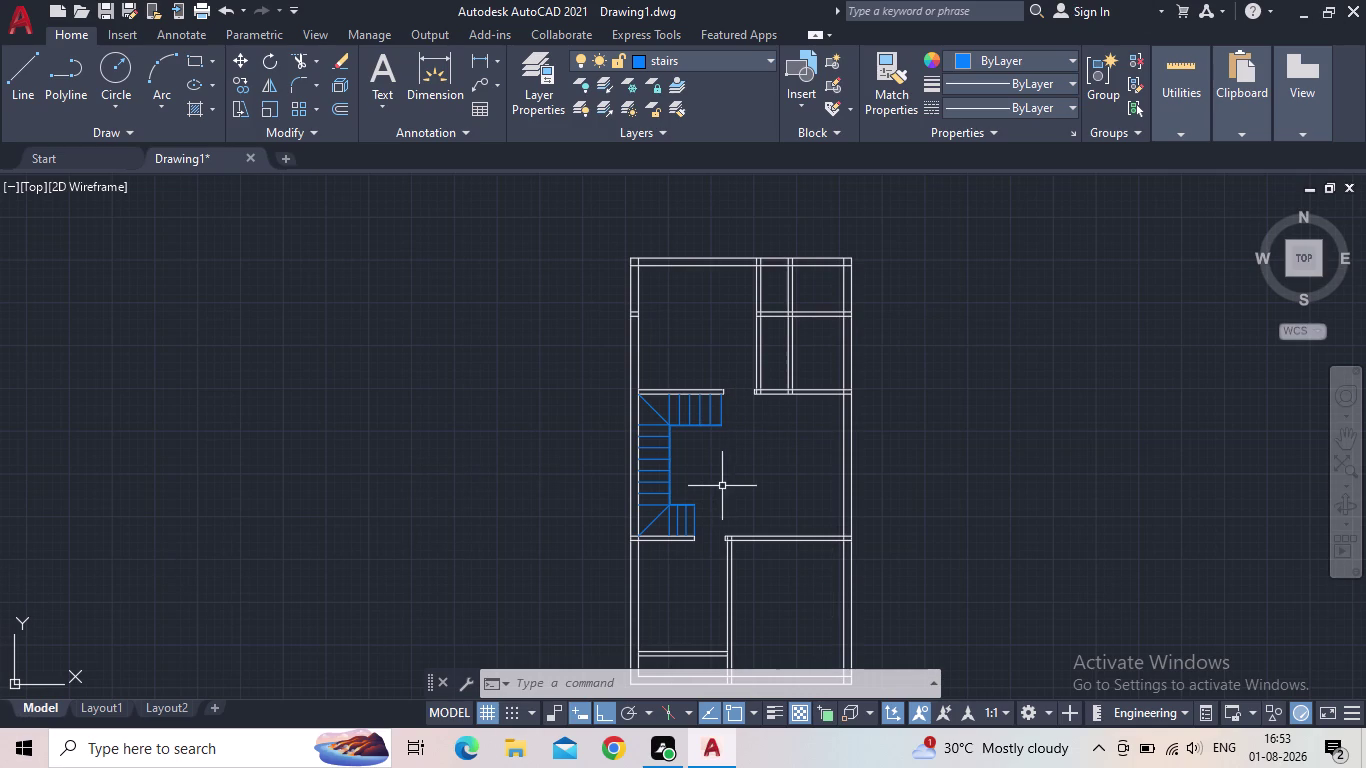
middle_drag(740, 479, 657, 445)
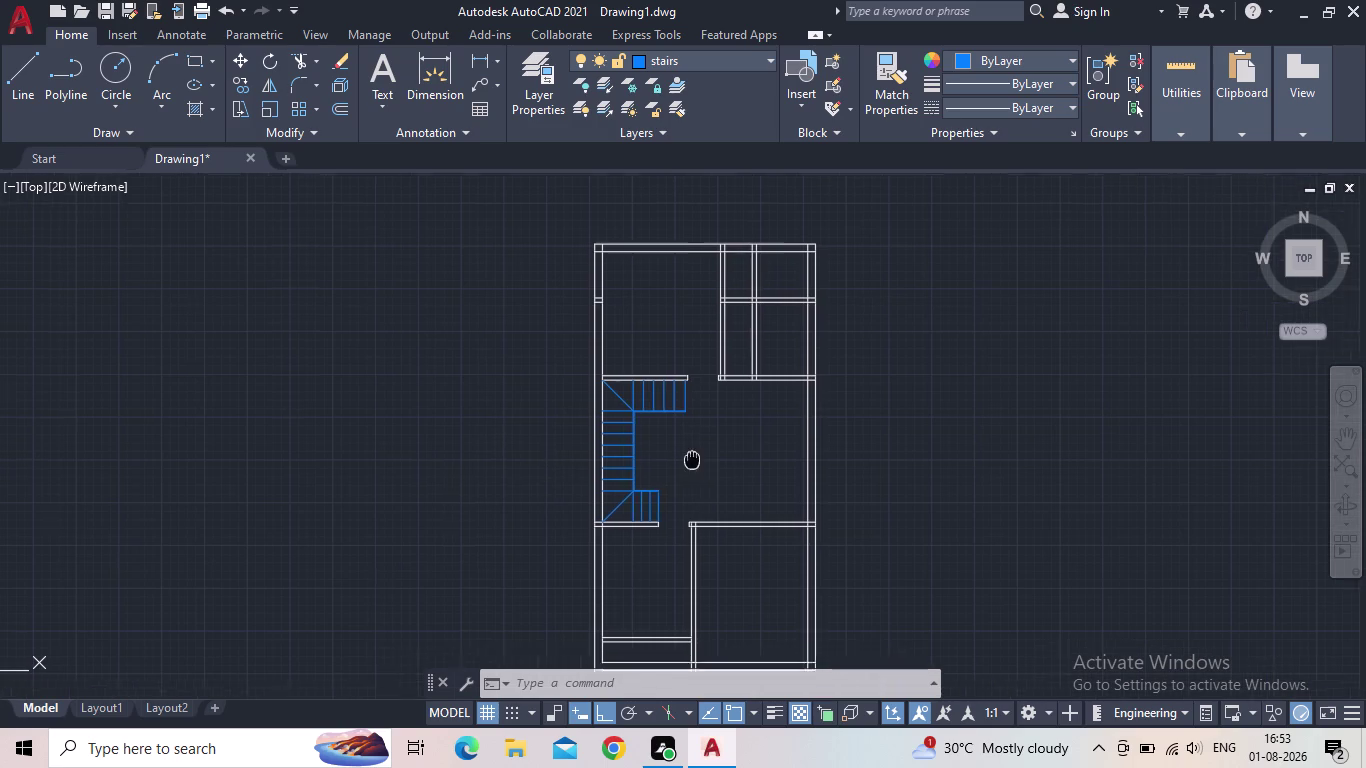
middle_drag(657, 445, 603, 418)
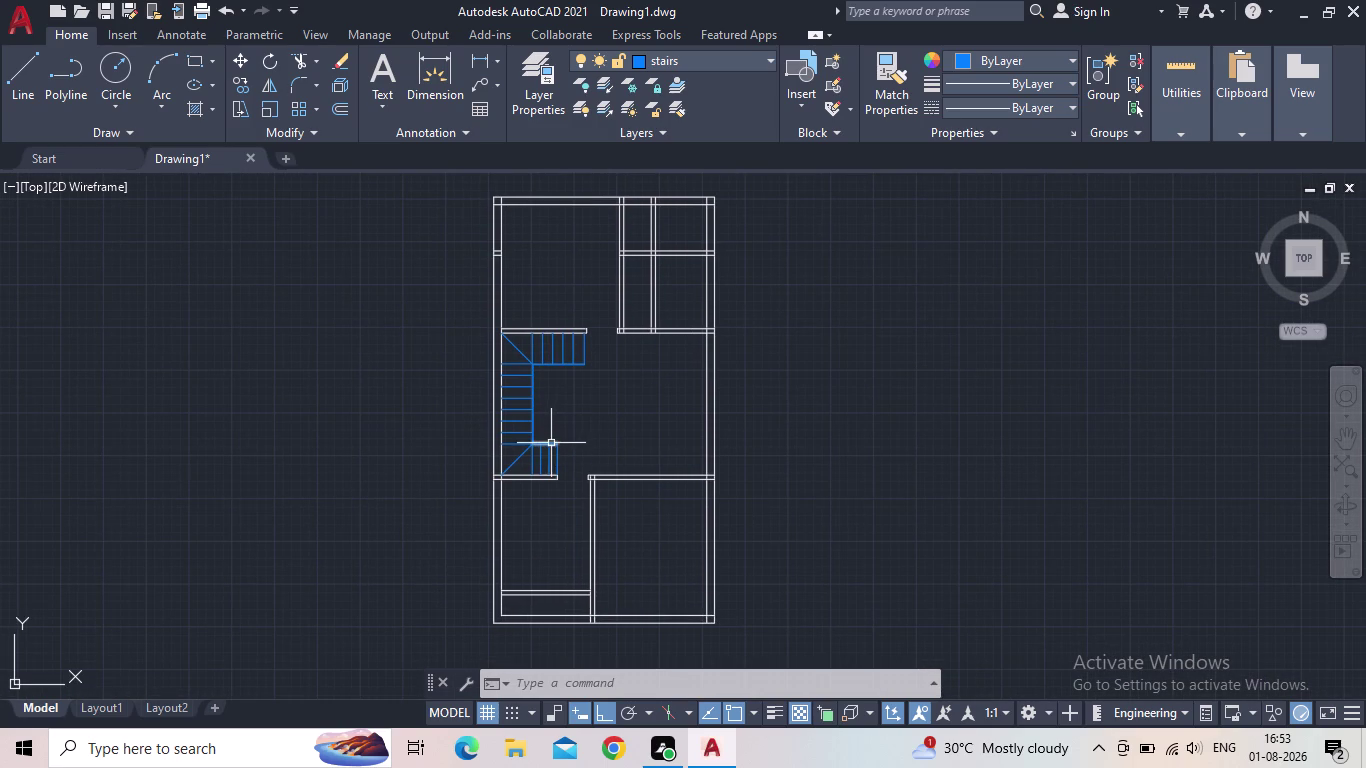
scroll(up, 3)
scroll(up, 3)
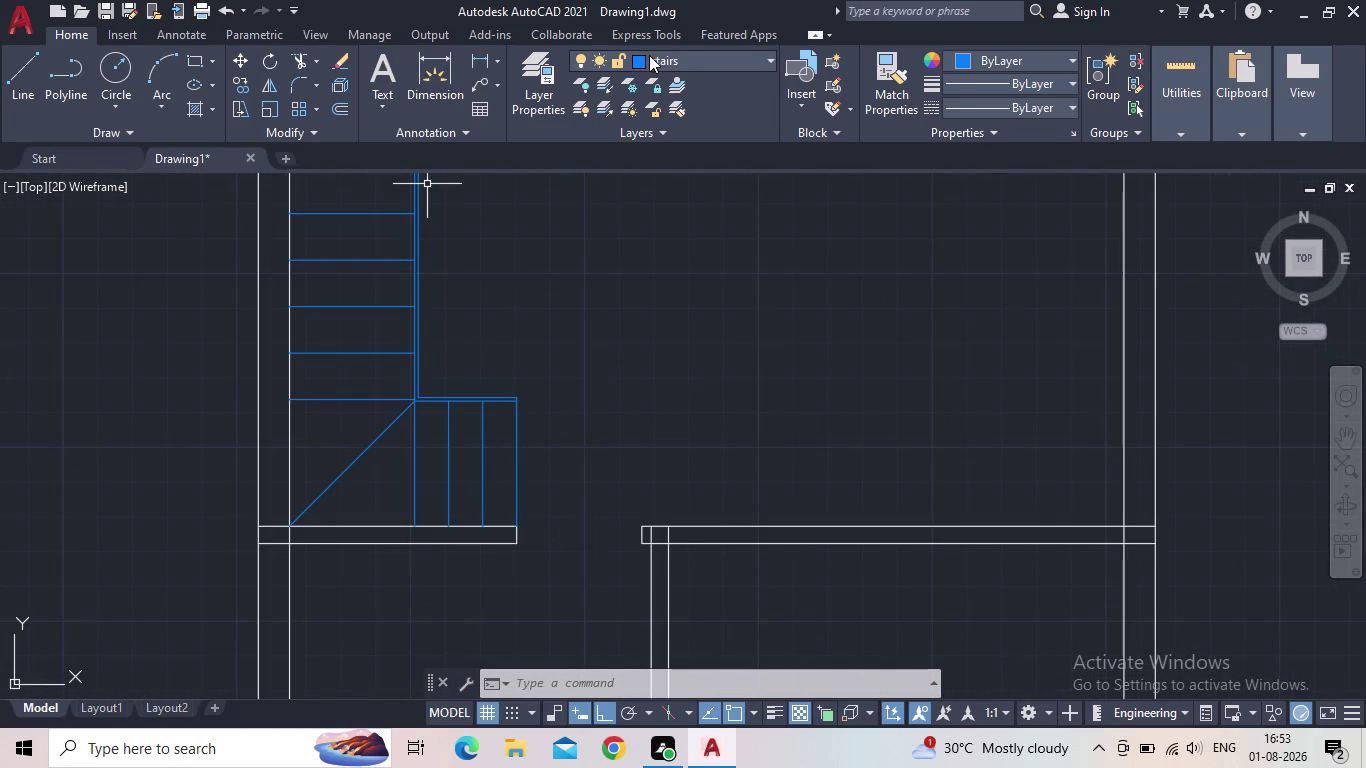
scroll(down, 3)
middle_drag(543, 363, 543, 429)
key(Escape)
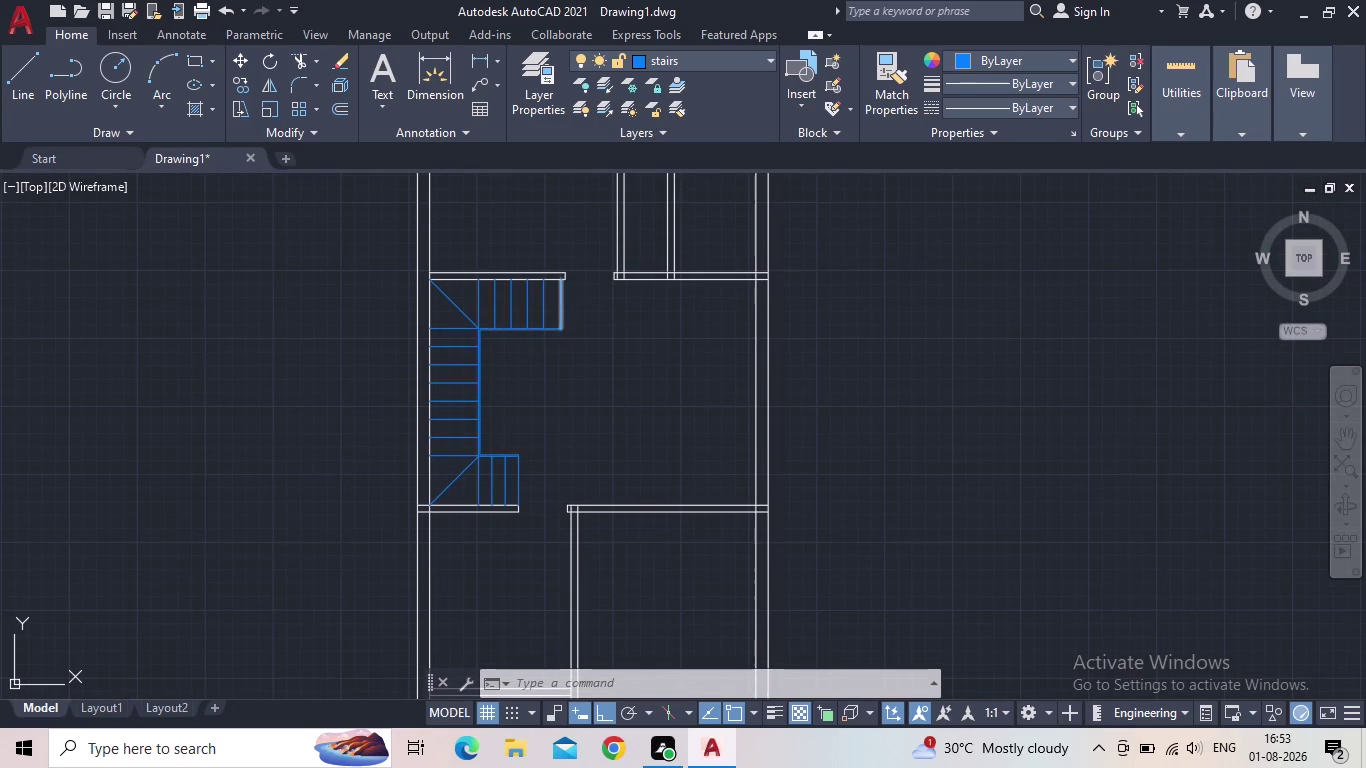
scroll(up, 3)
Give the five upper tread lines the ACAD_ISO02W100 dashed linetype via PR.
drag(608, 307, 590, 308)
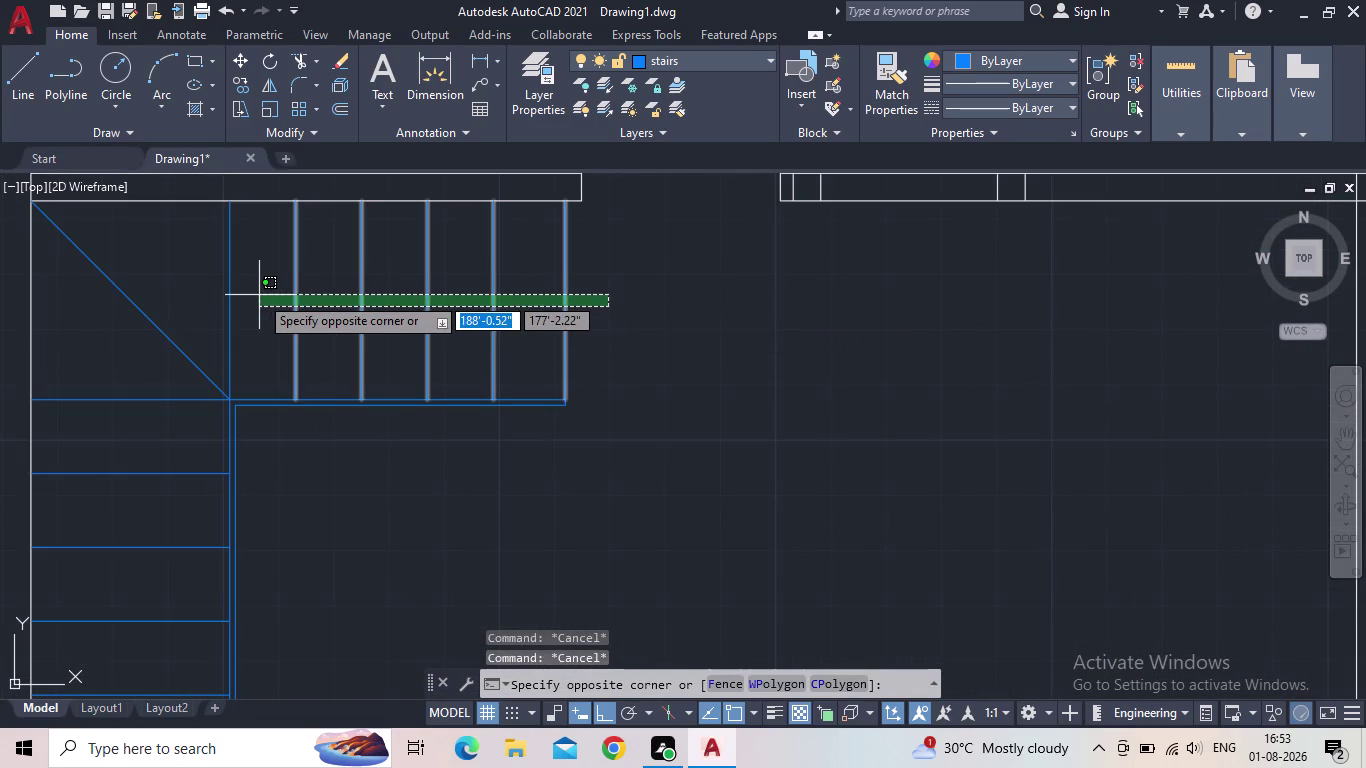
click(258, 295)
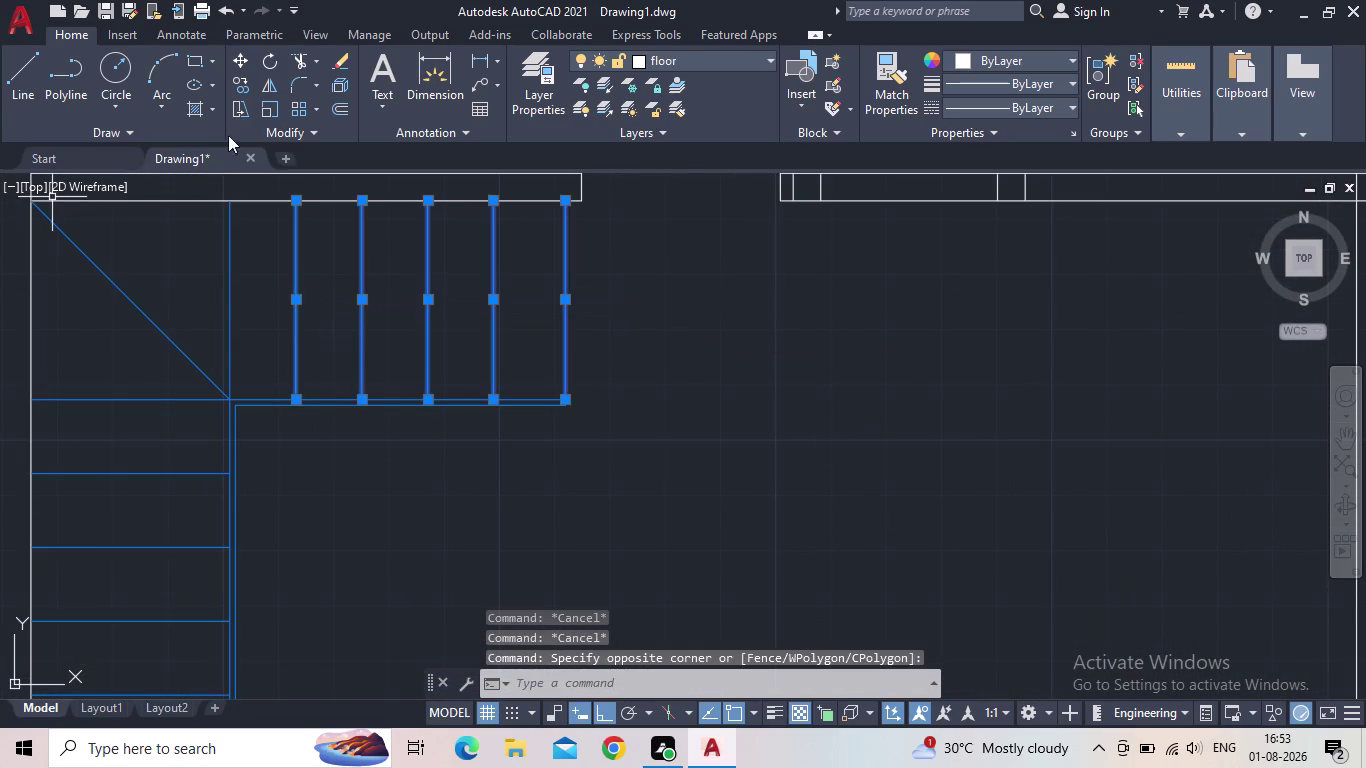
key(p)
key(r)
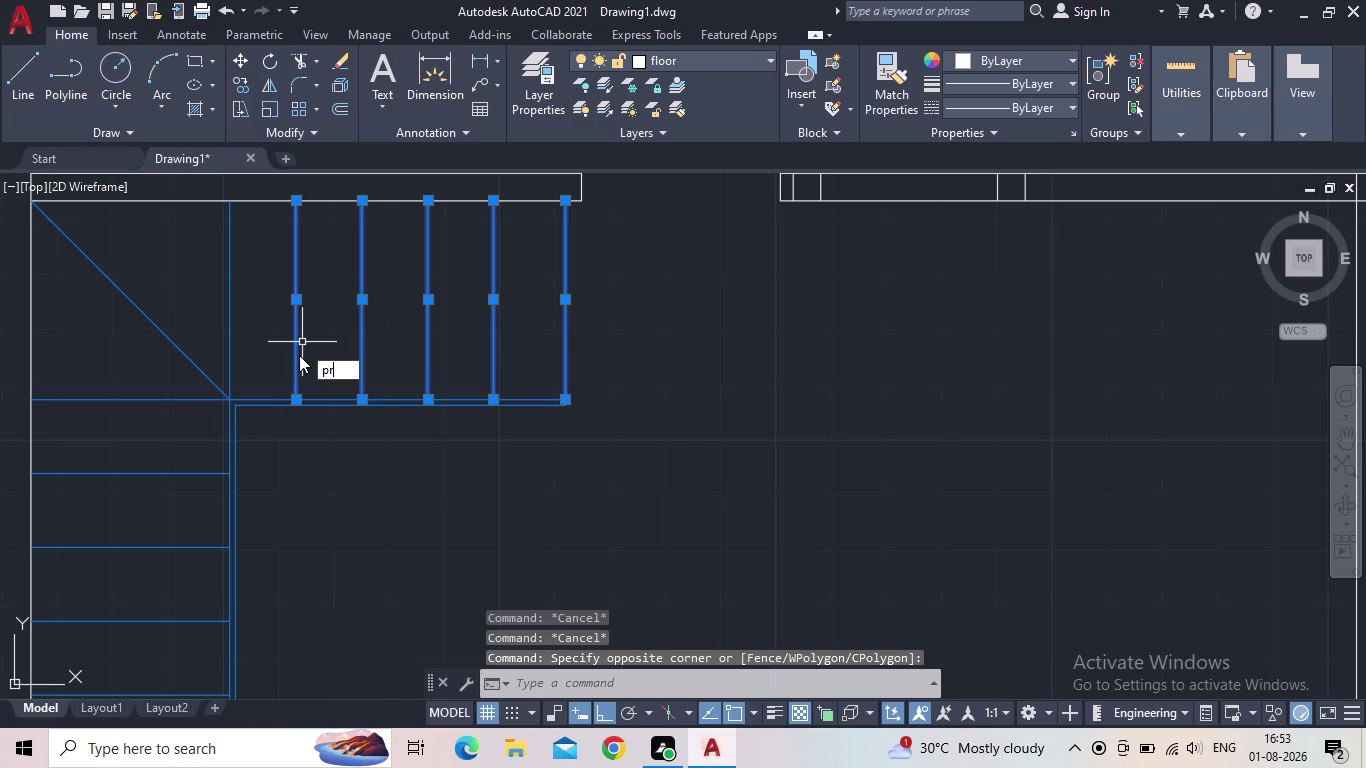
key(Return)
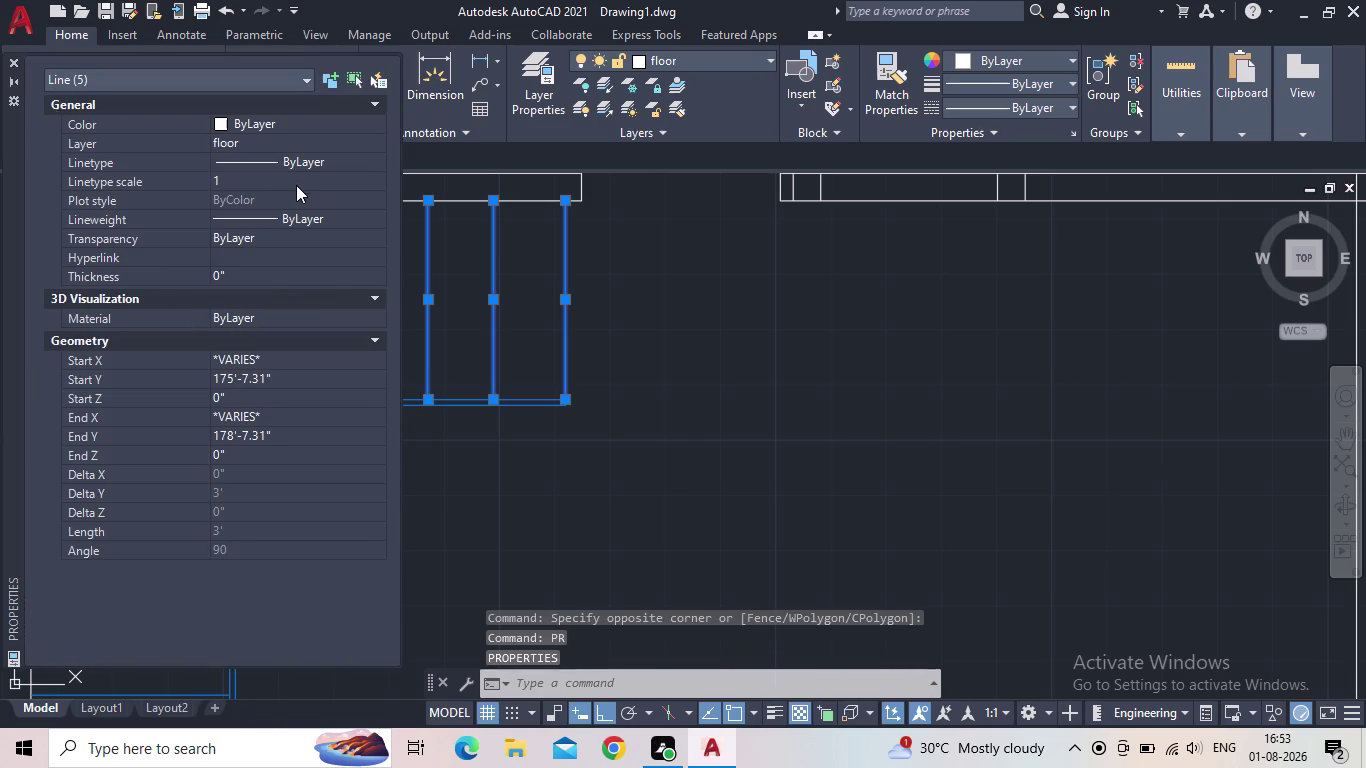
click(302, 159)
click(316, 162)
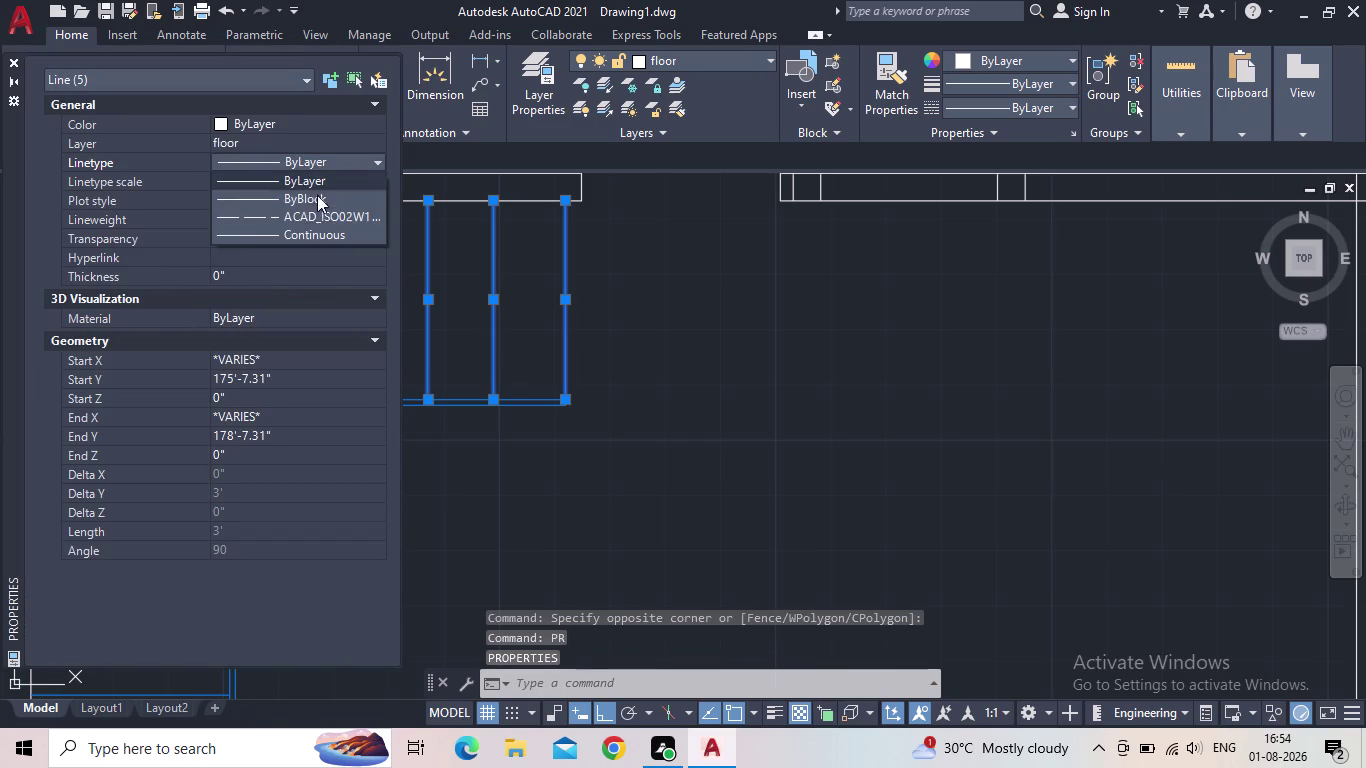
click(305, 215)
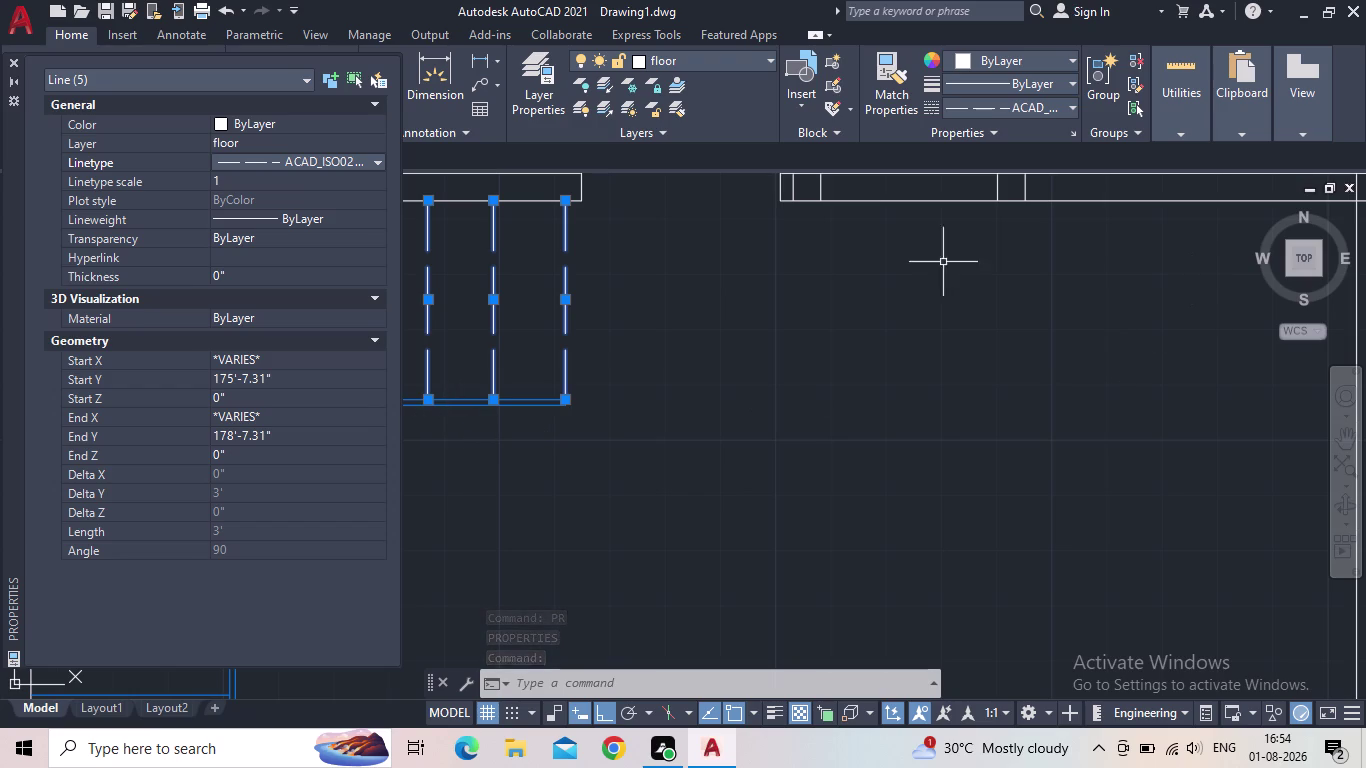
click(12, 61)
key(Escape)
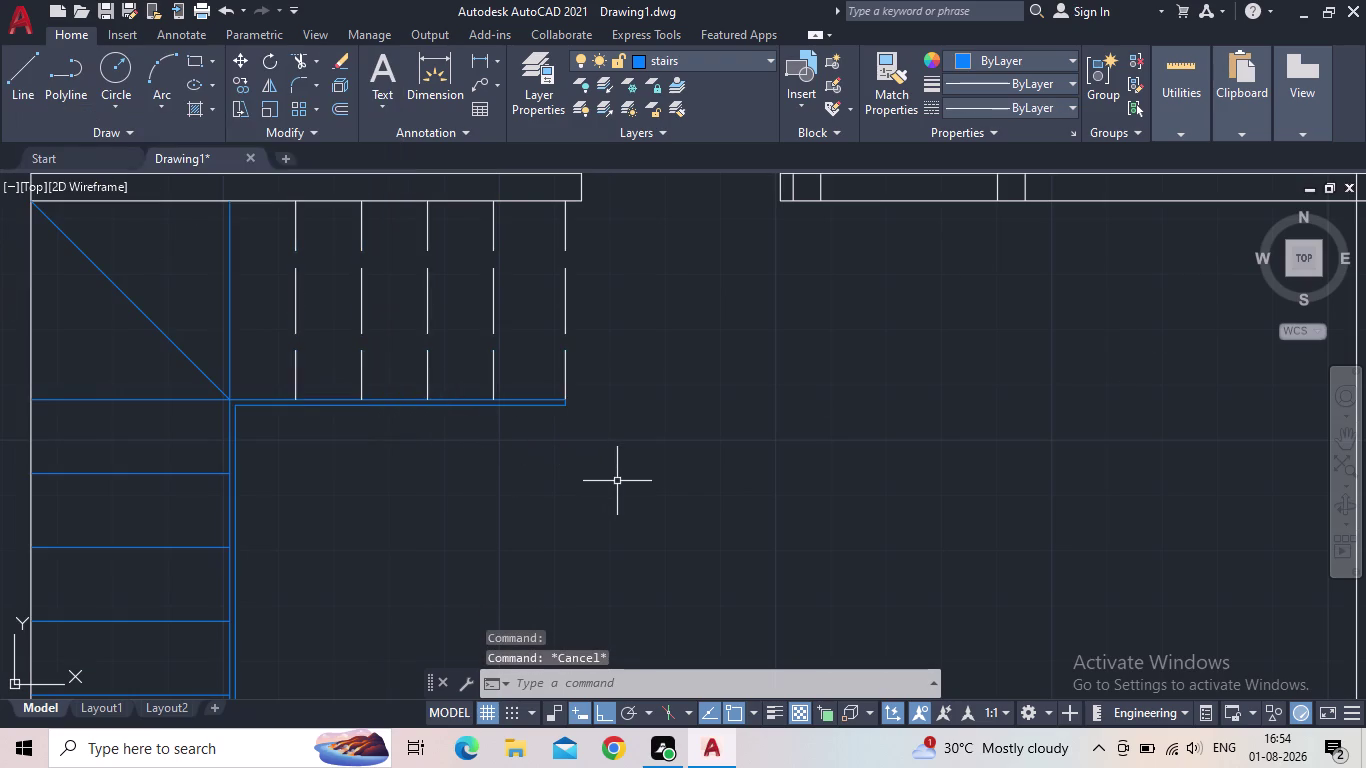
Move the dashed tread lines onto the blue stairs layer.
scroll(down, 3)
scroll(up, 3)
drag(660, 428, 643, 423)
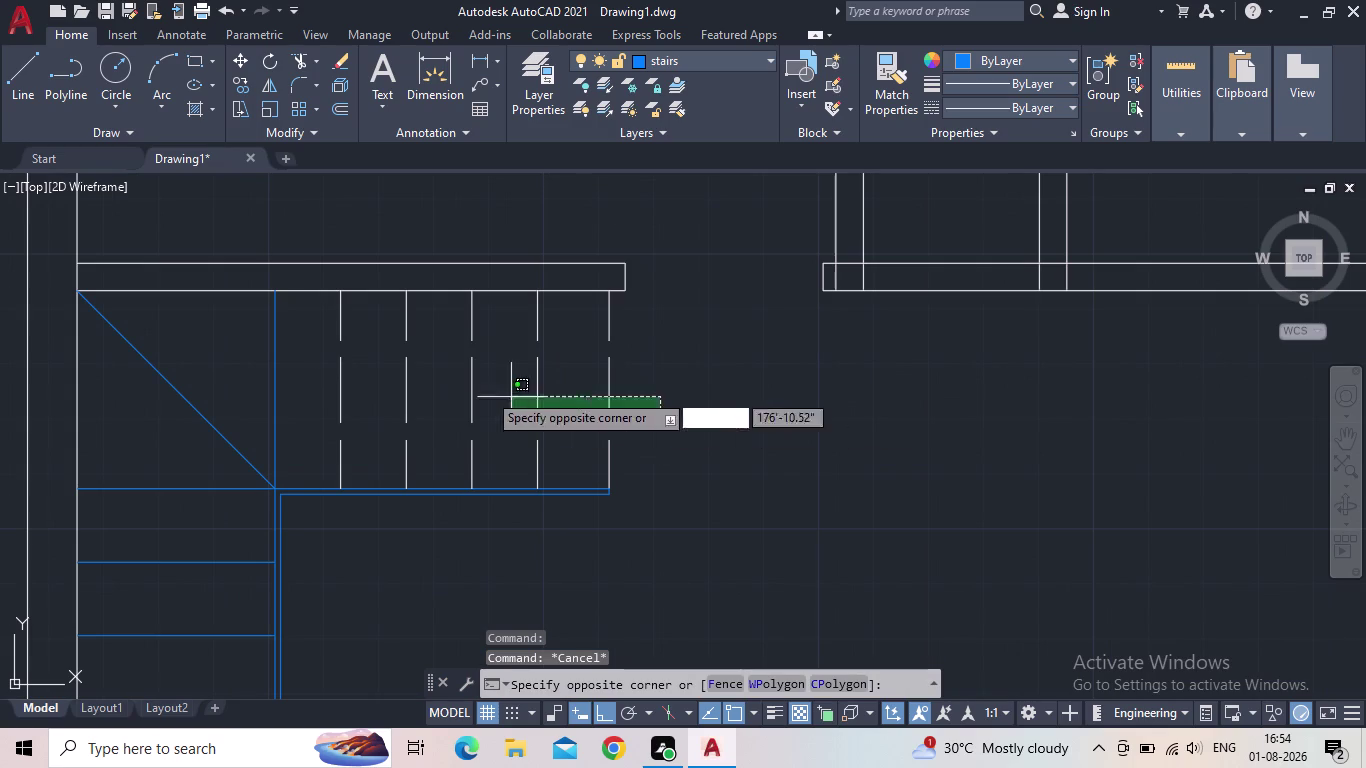
click(303, 350)
click(684, 54)
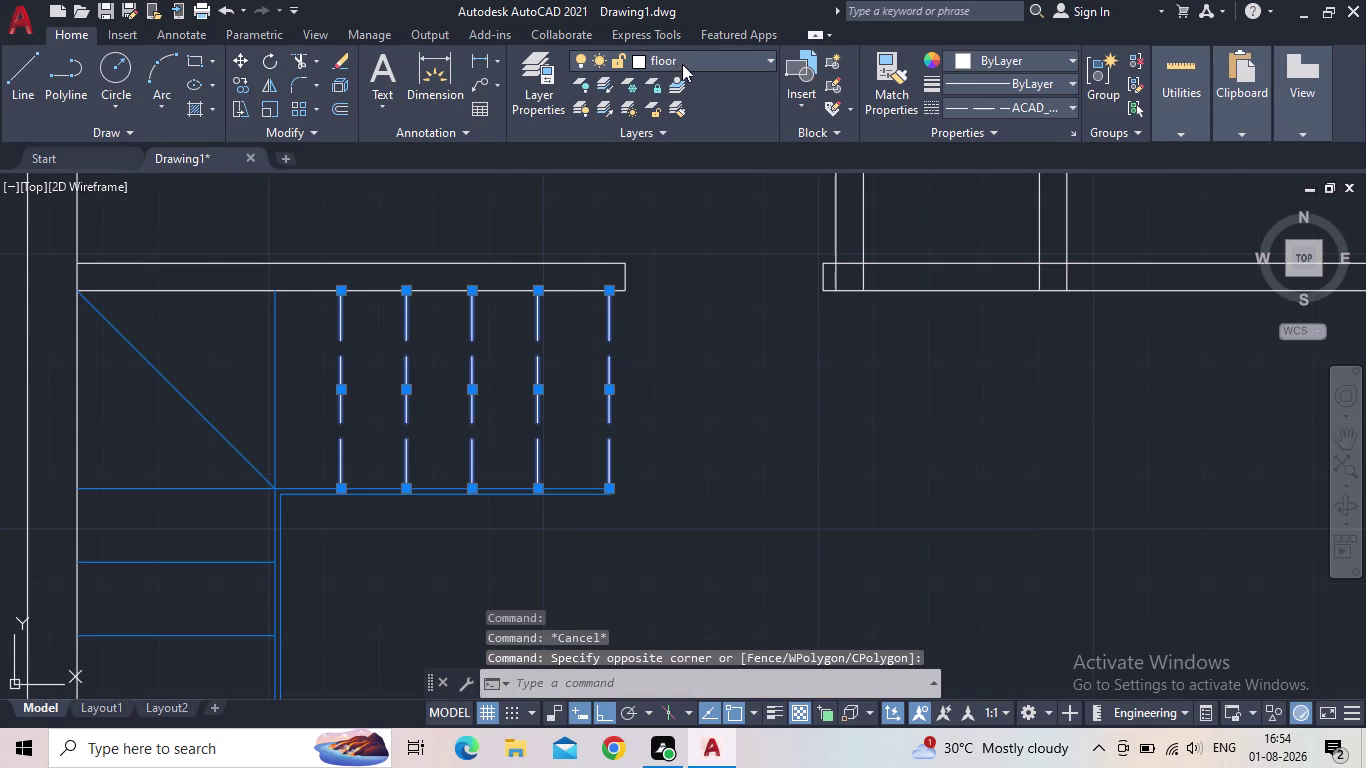
click(649, 226)
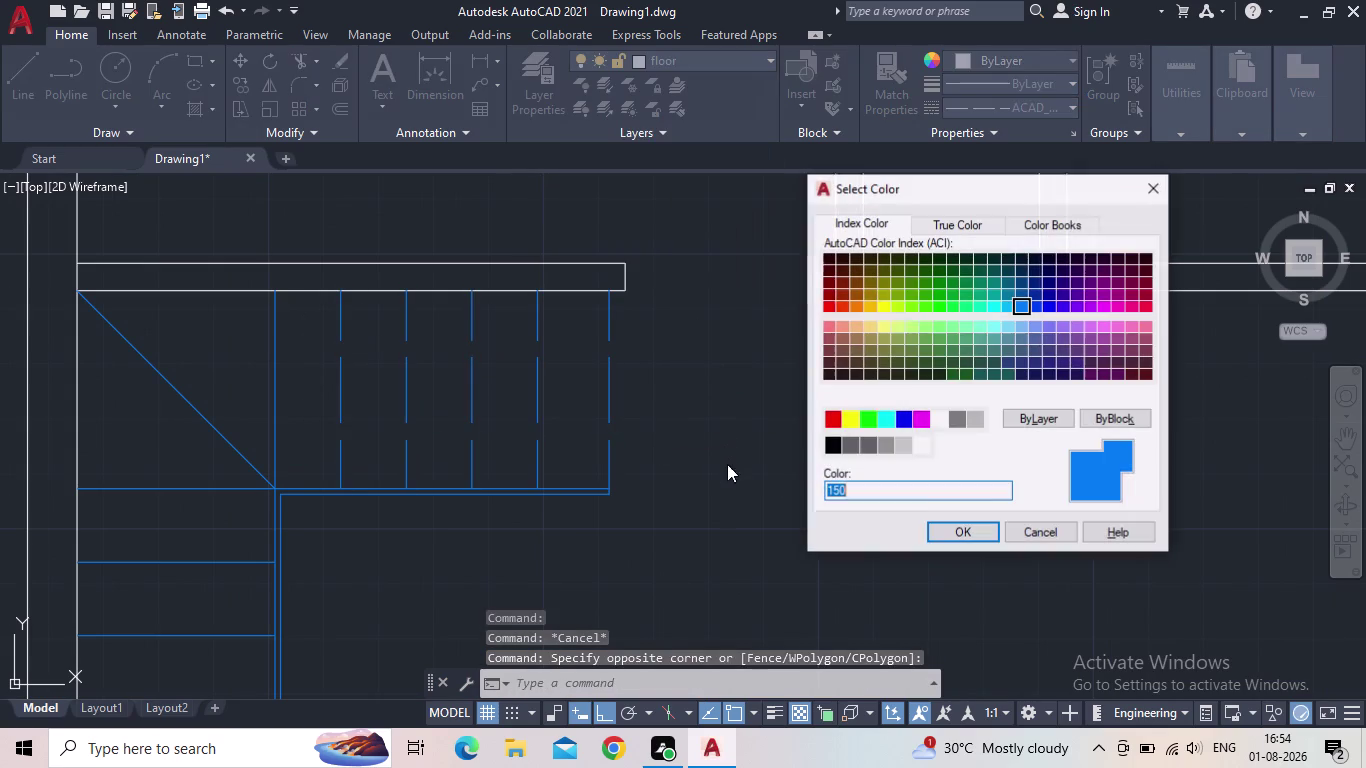
click(942, 536)
key(Escape)
scroll(down, 3)
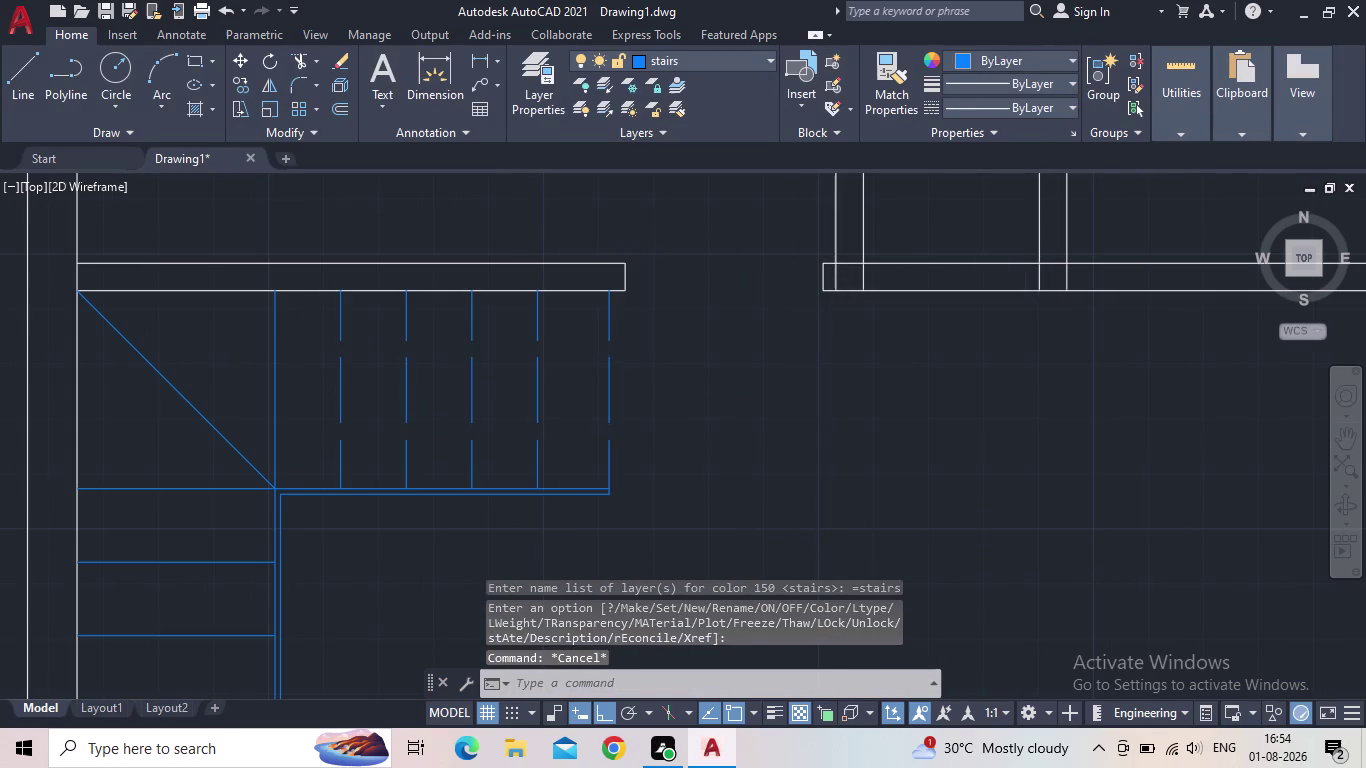
scroll(down, 3)
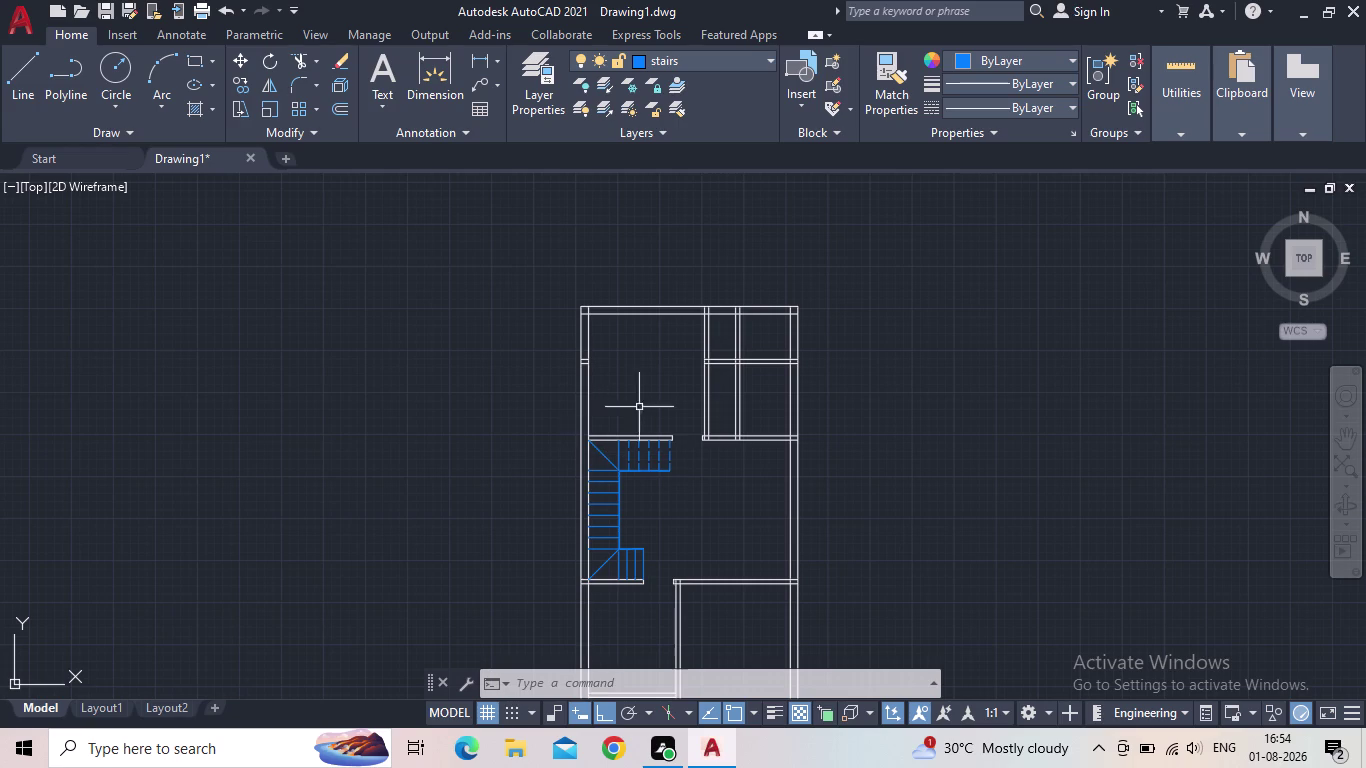
Cancel the half-drawn rectangle below the stairs and open Layer Properties Manager.
middle_drag(653, 391, 618, 430)
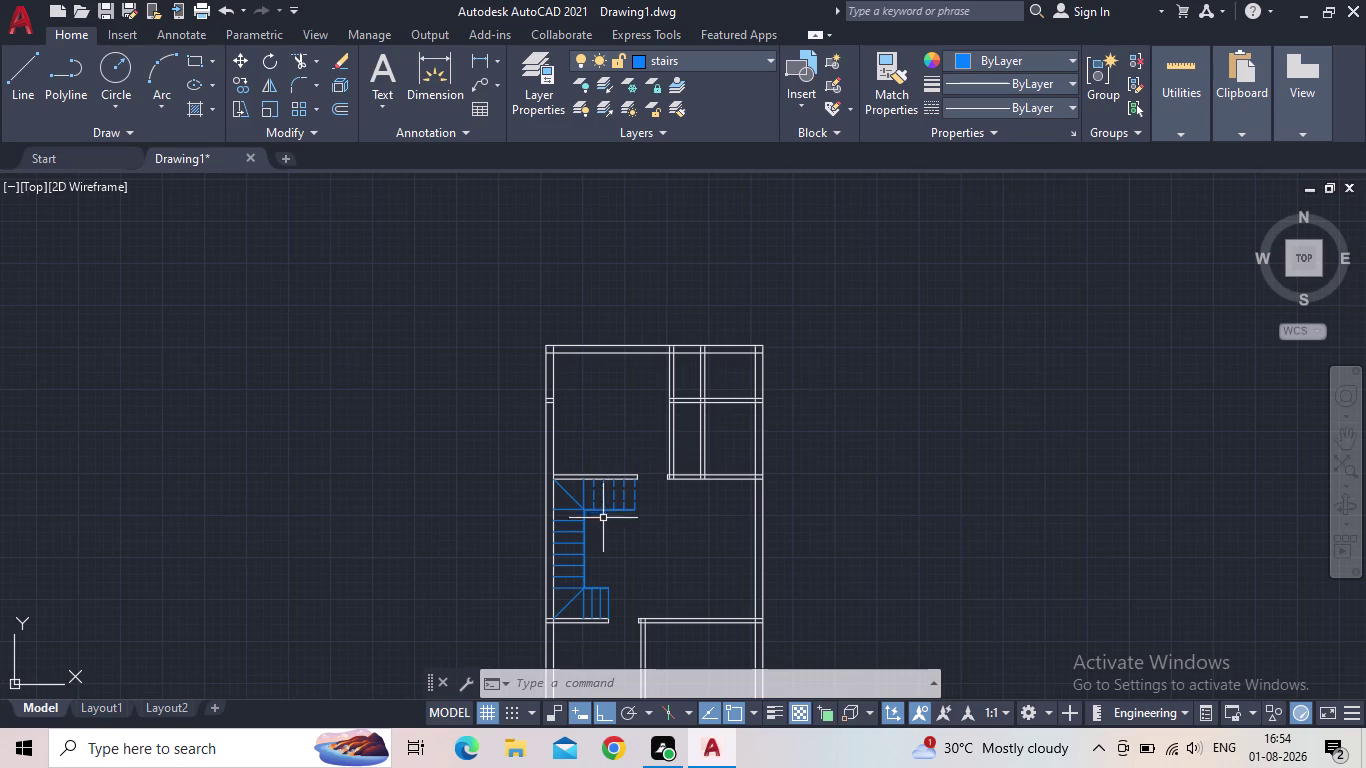
middle_drag(639, 572, 654, 287)
scroll(up, 3)
scroll(down, 3)
middle_drag(608, 373, 562, 429)
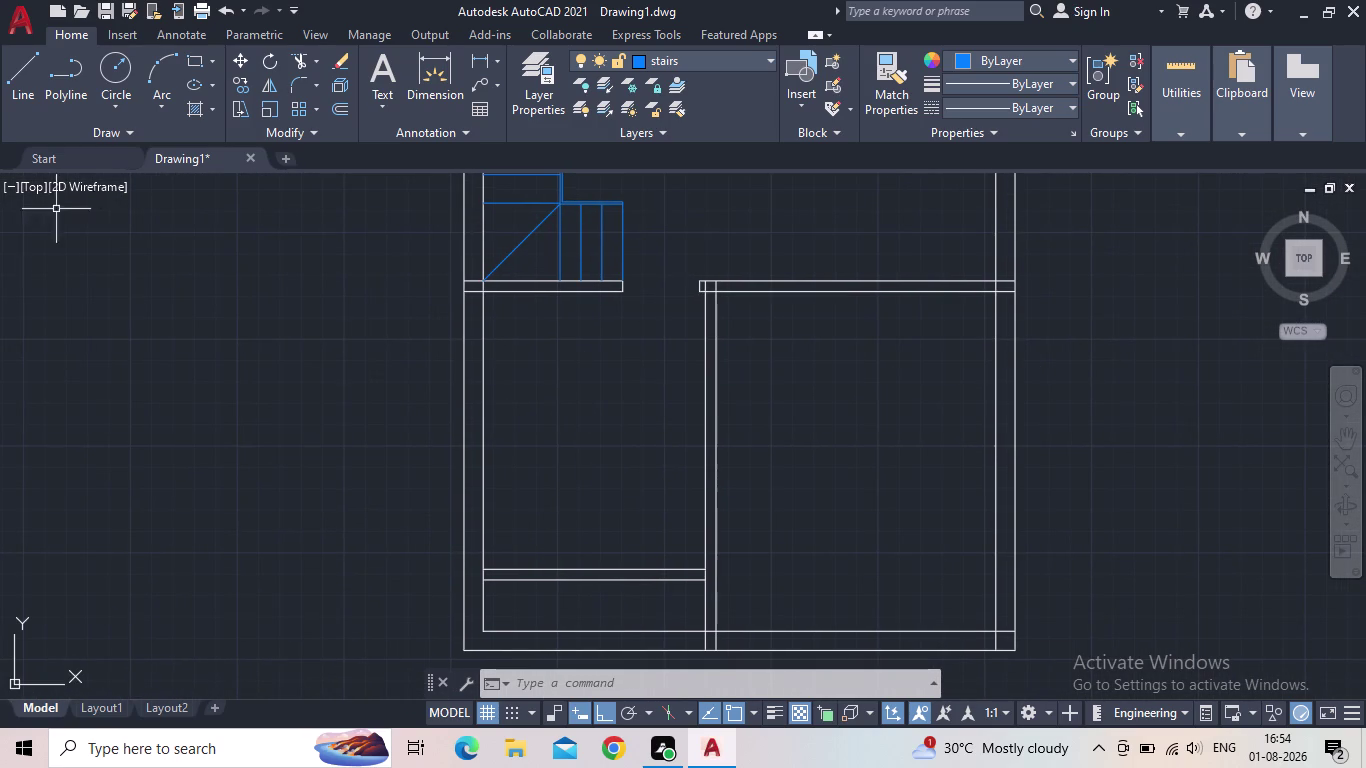
click(191, 60)
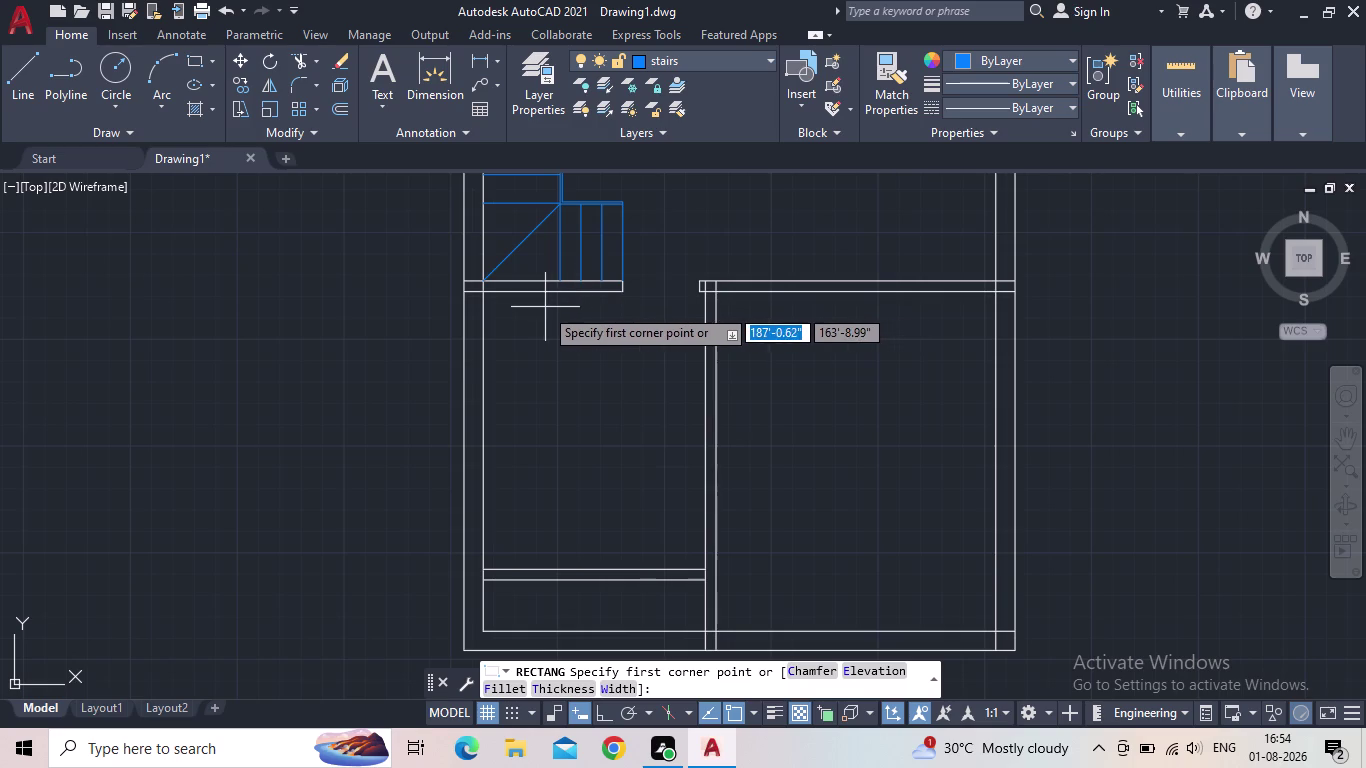
scroll(up, 3)
drag(529, 285, 547, 287)
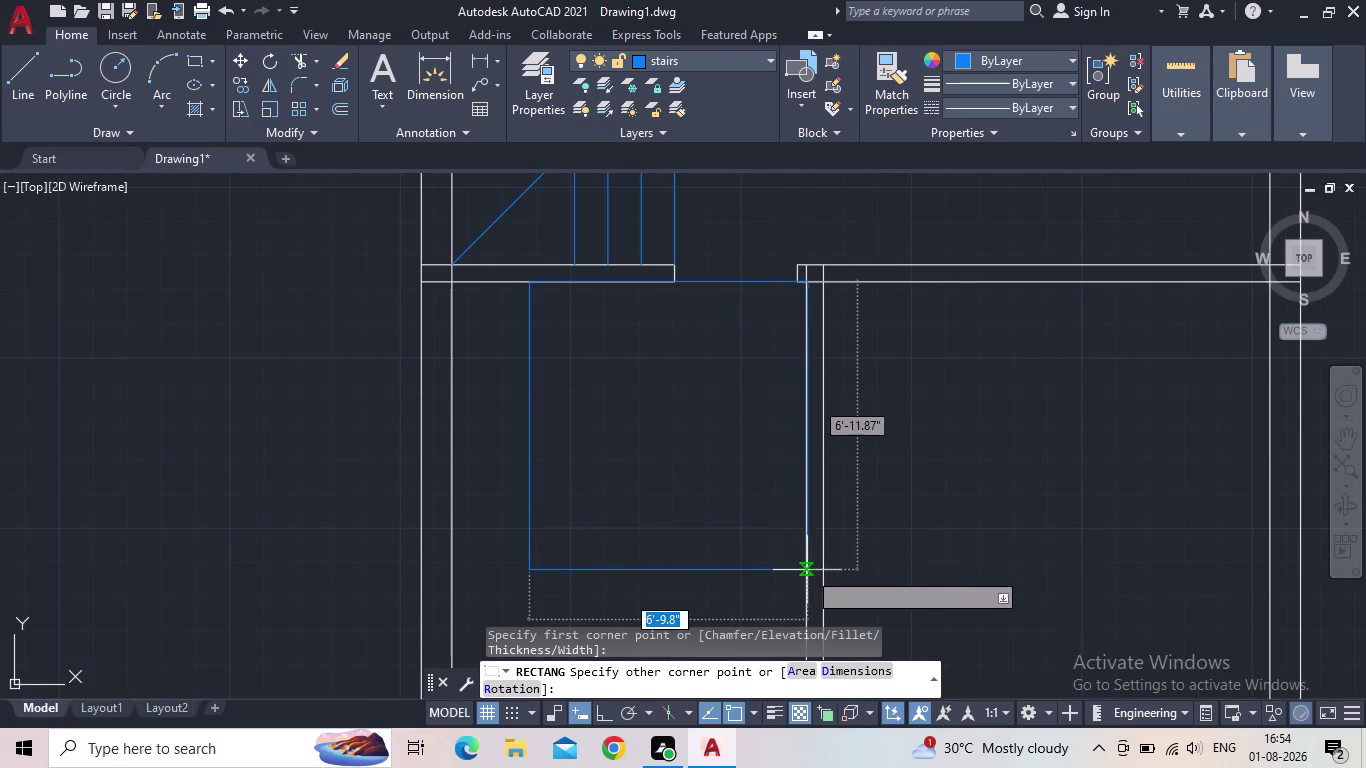
key(Escape)
scroll(down, 3)
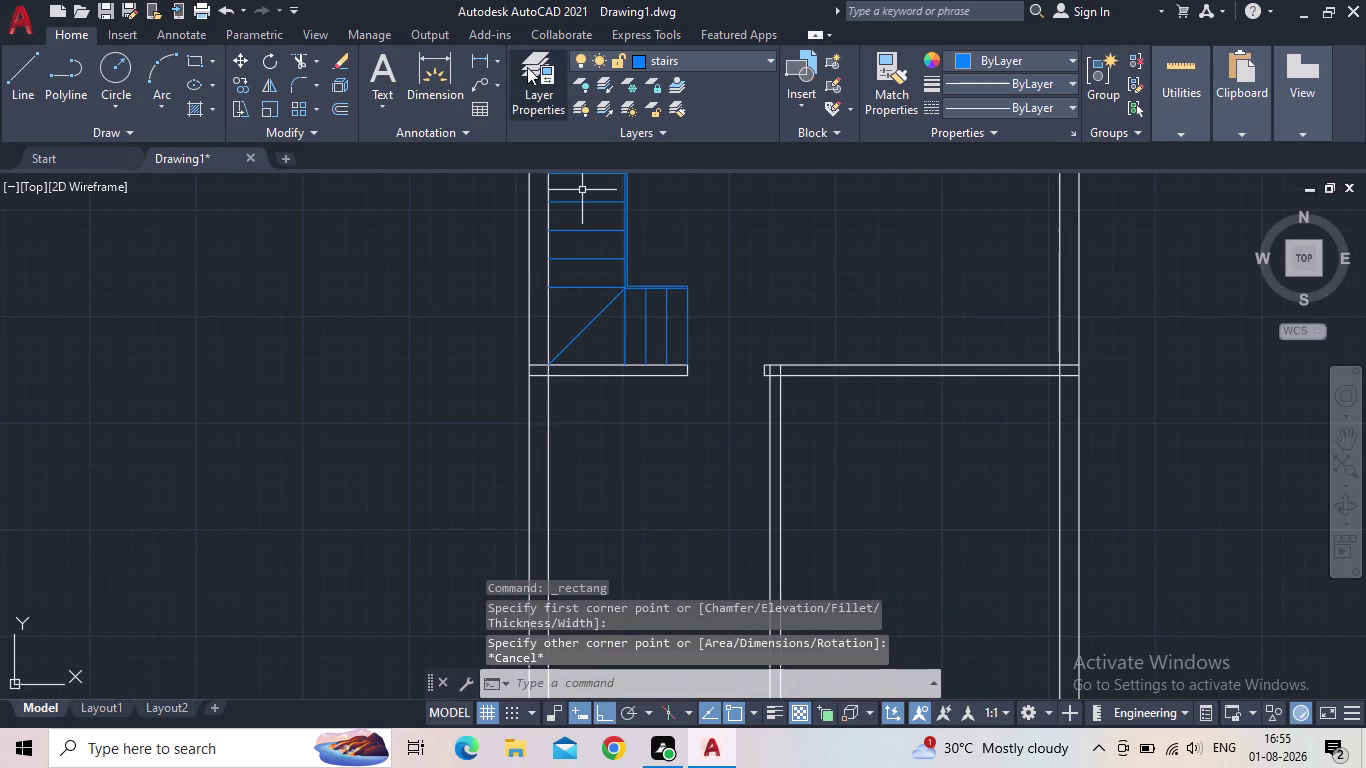
click(524, 69)
Create layer 'carpet' with colour 31, set it current, and close the manager.
click(378, 304)
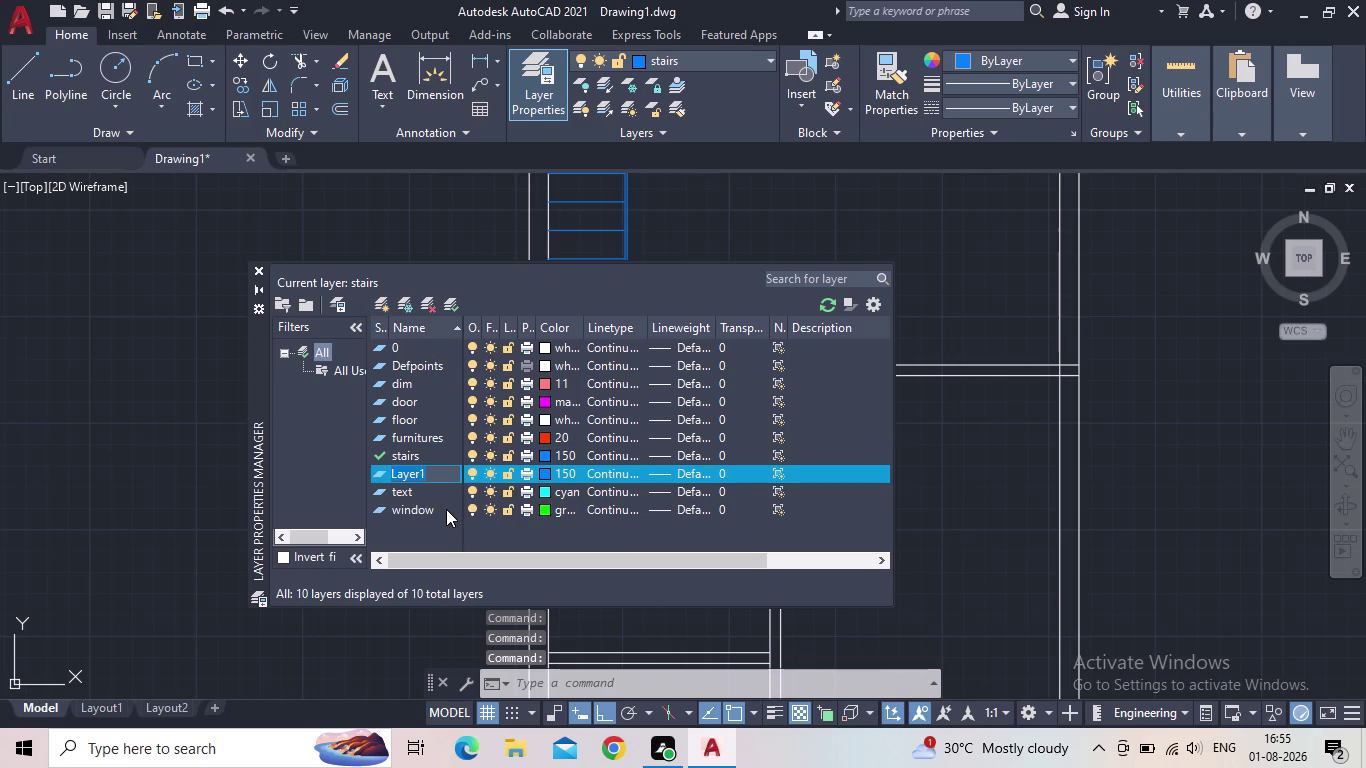
text(c)
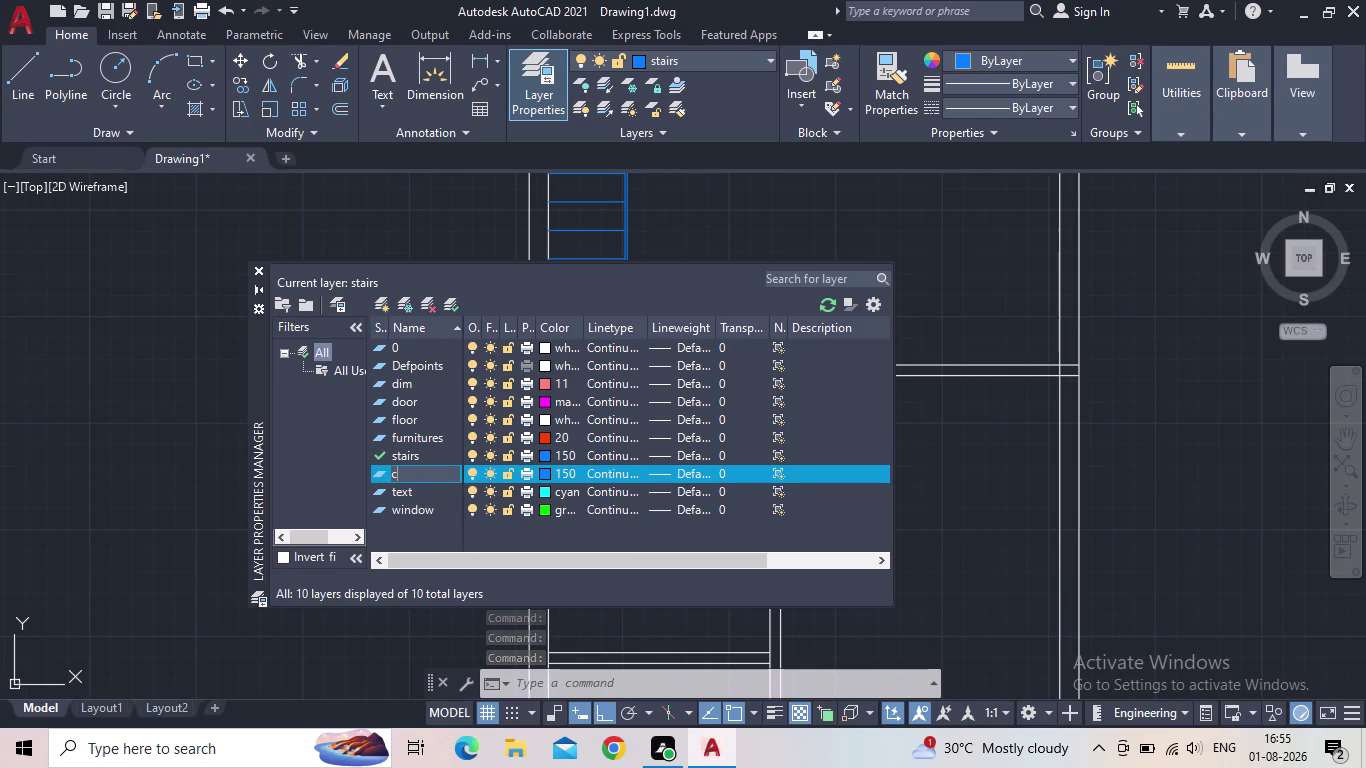
text(a)
text(rp)
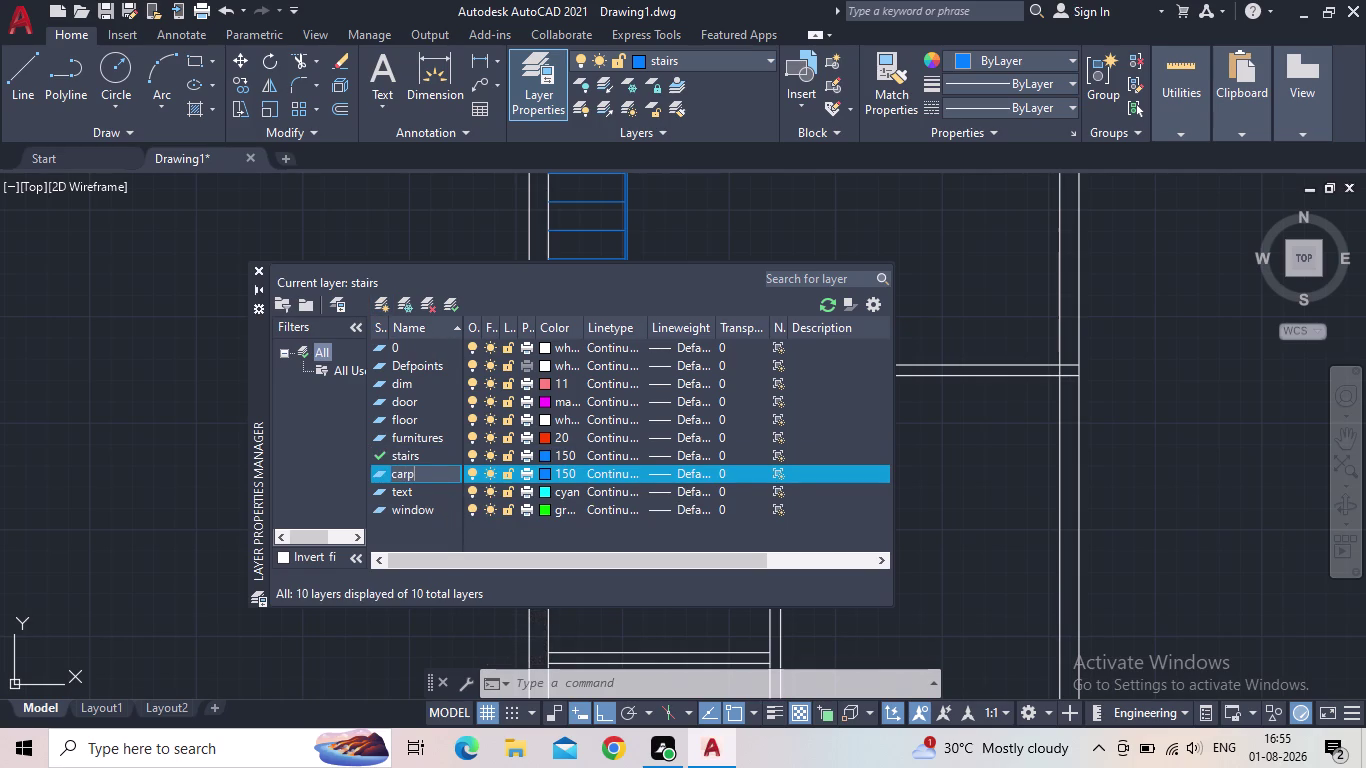
text(et)
key(Return)
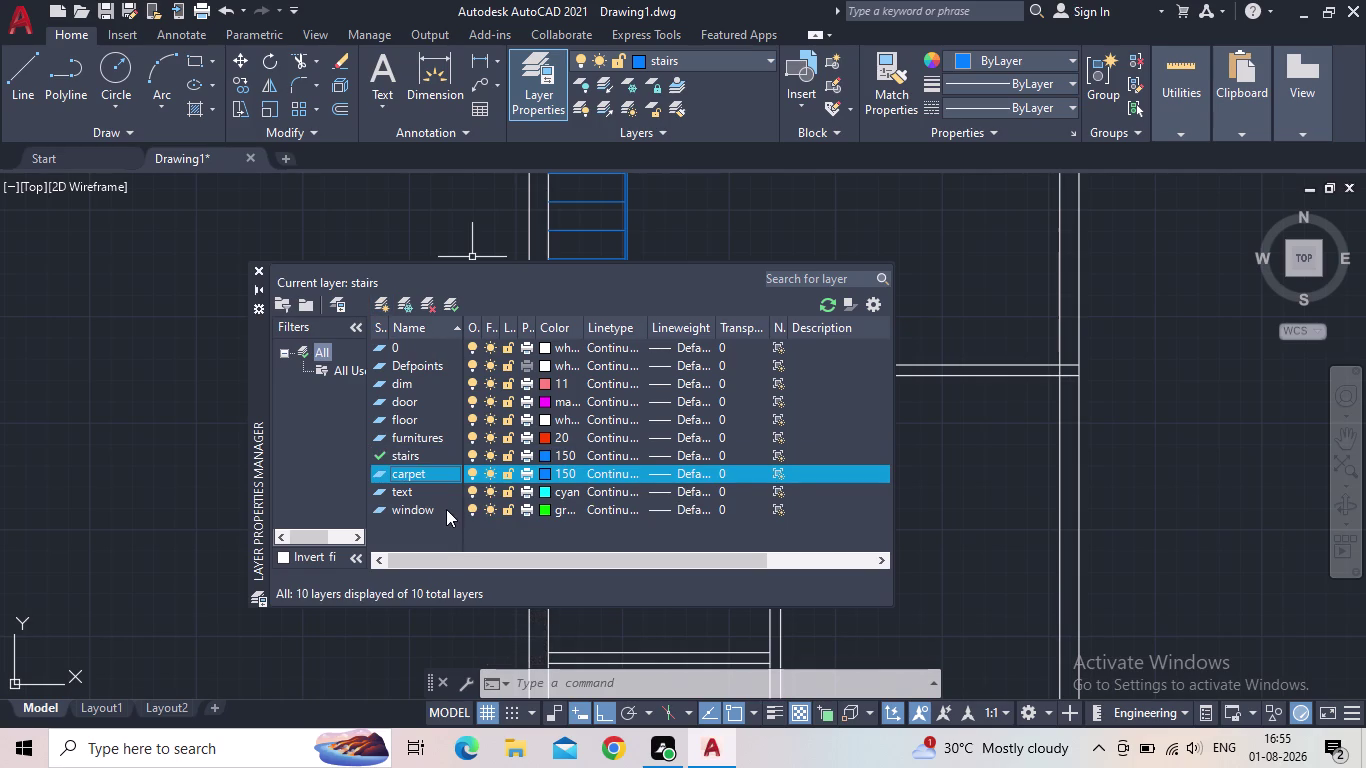
click(547, 474)
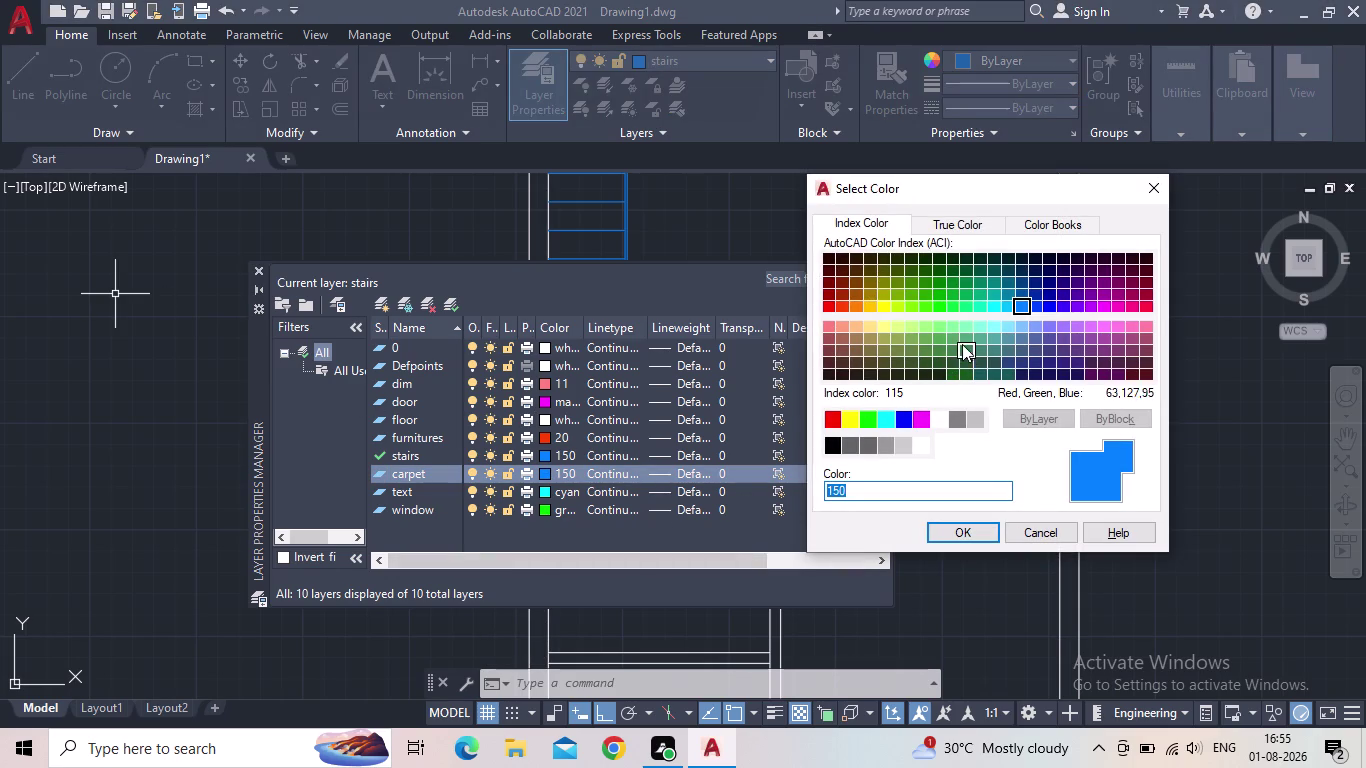
click(859, 326)
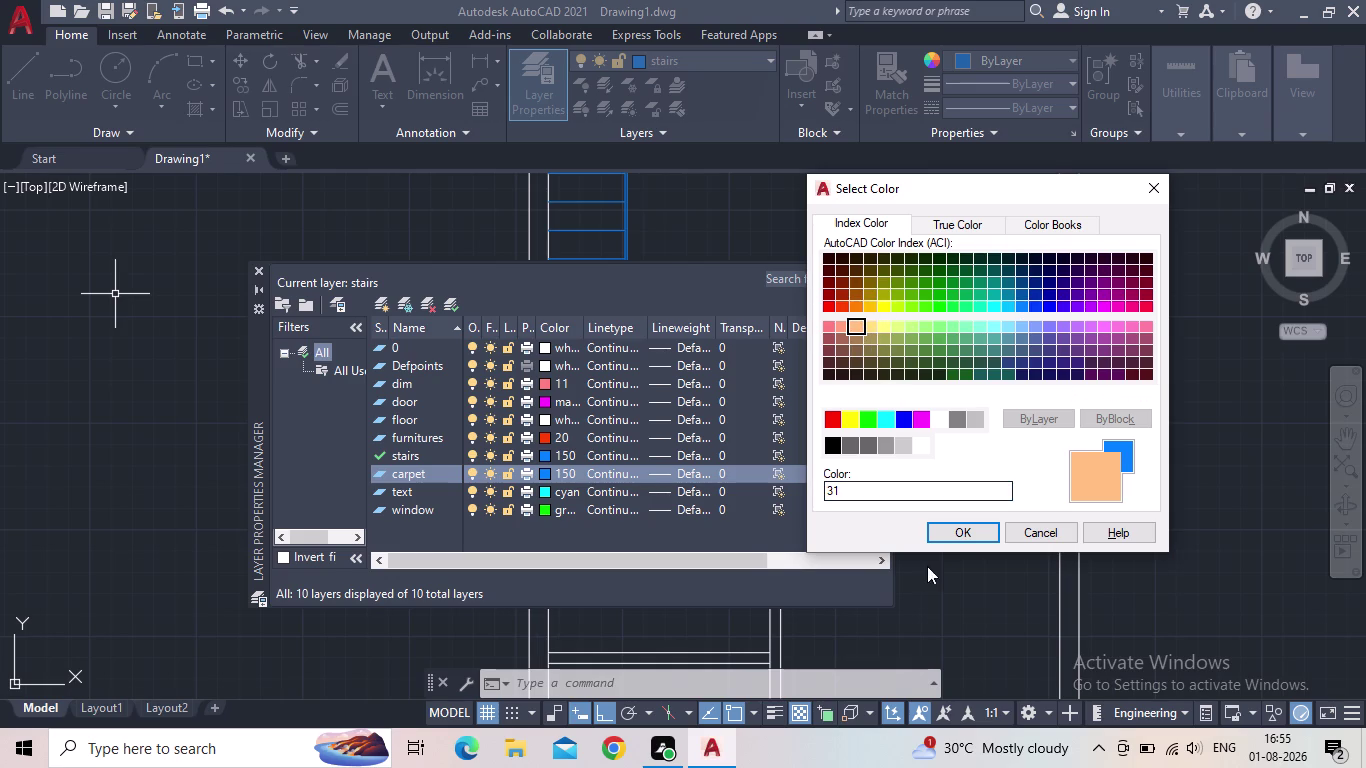
click(956, 534)
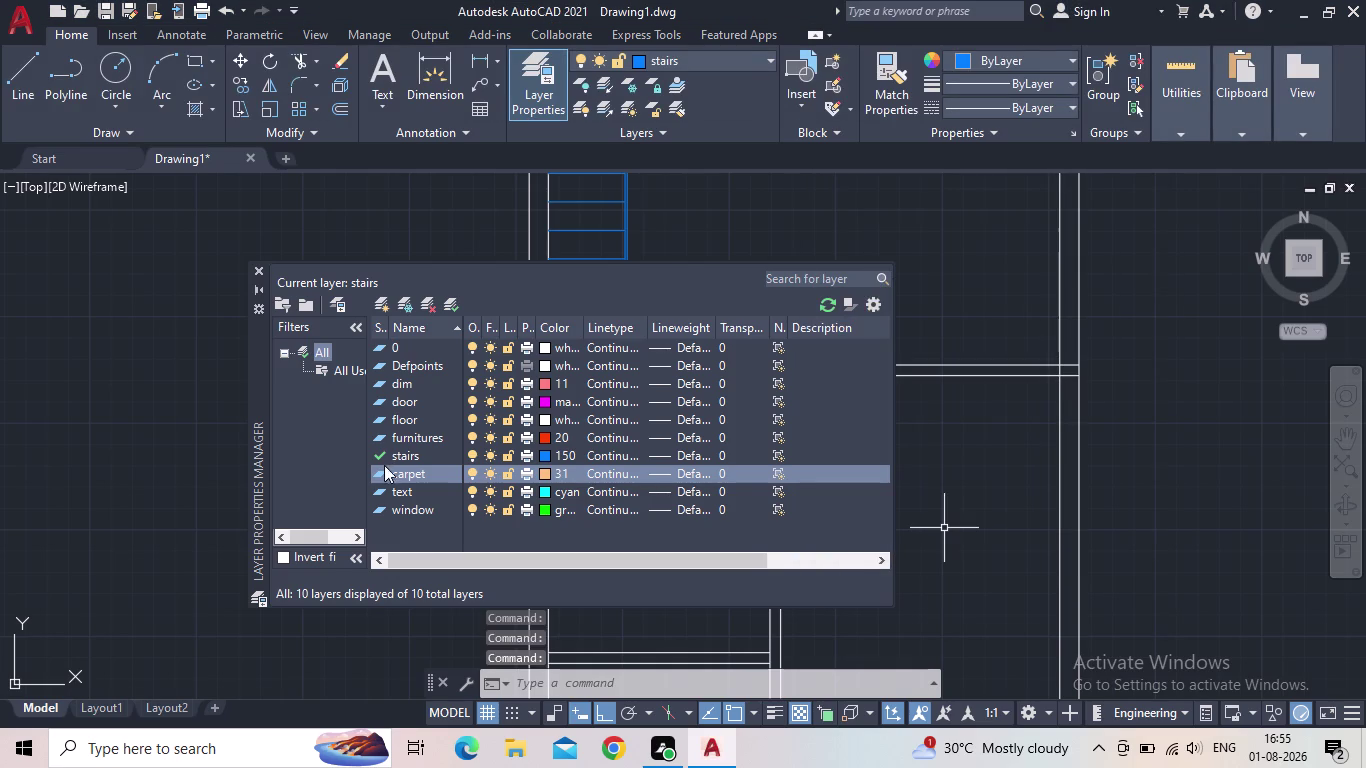
double_click(379, 470)
click(261, 269)
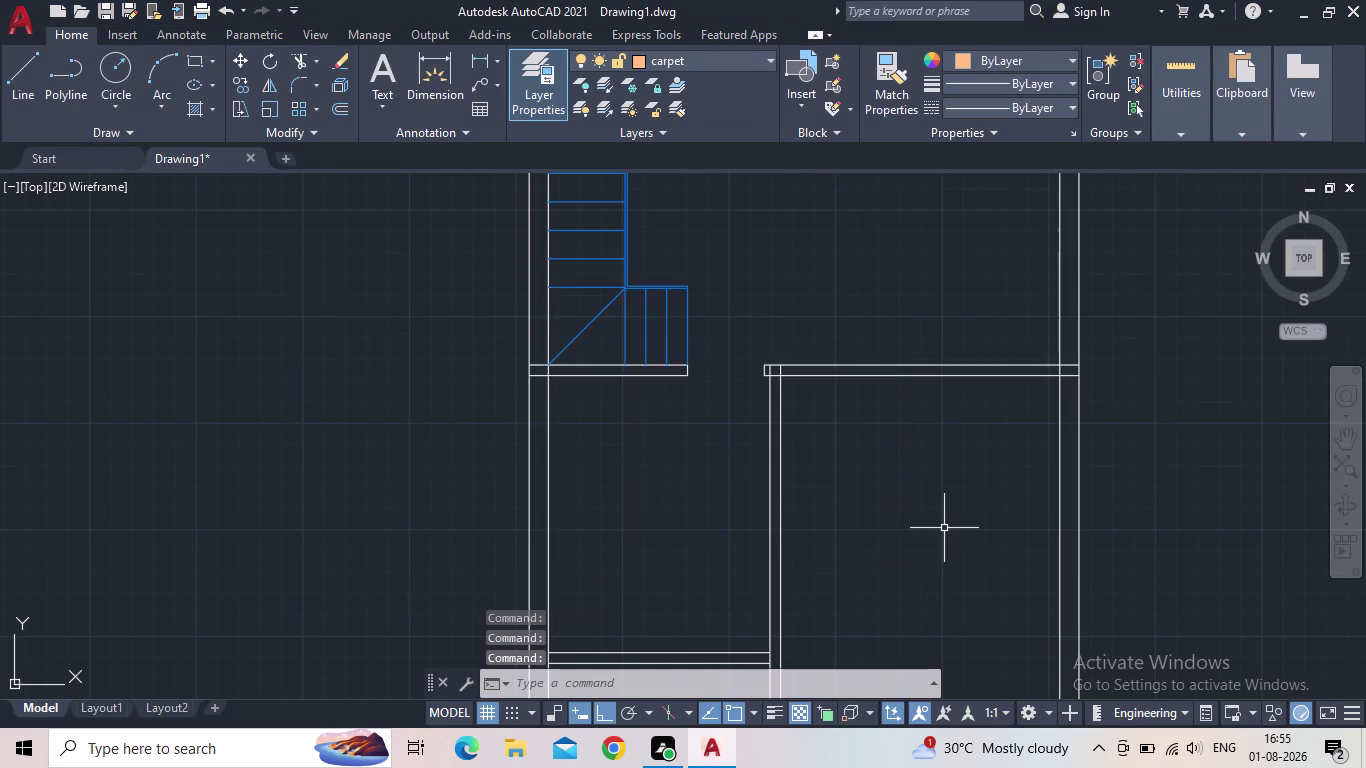
middle_drag(349, 325, 271, 254)
scroll(down, 3)
scroll(up, 3)
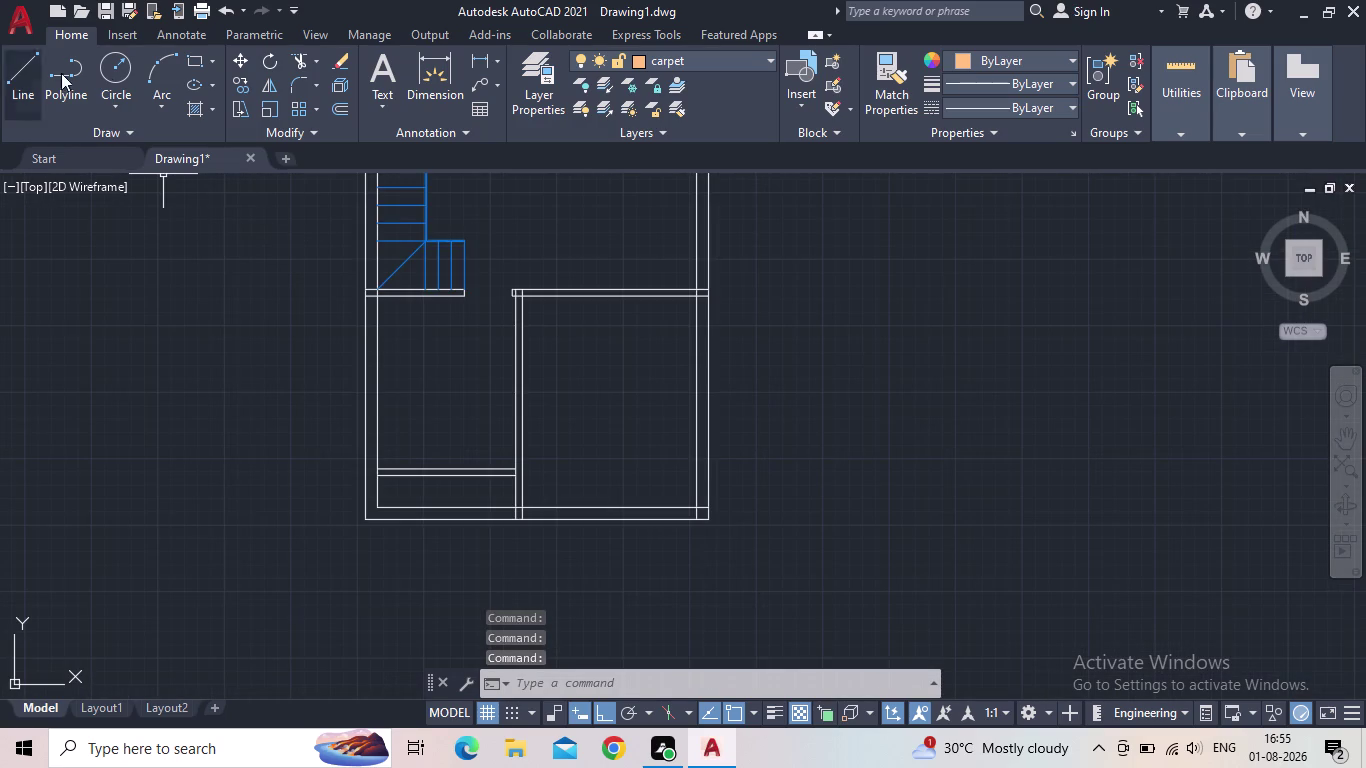
click(197, 62)
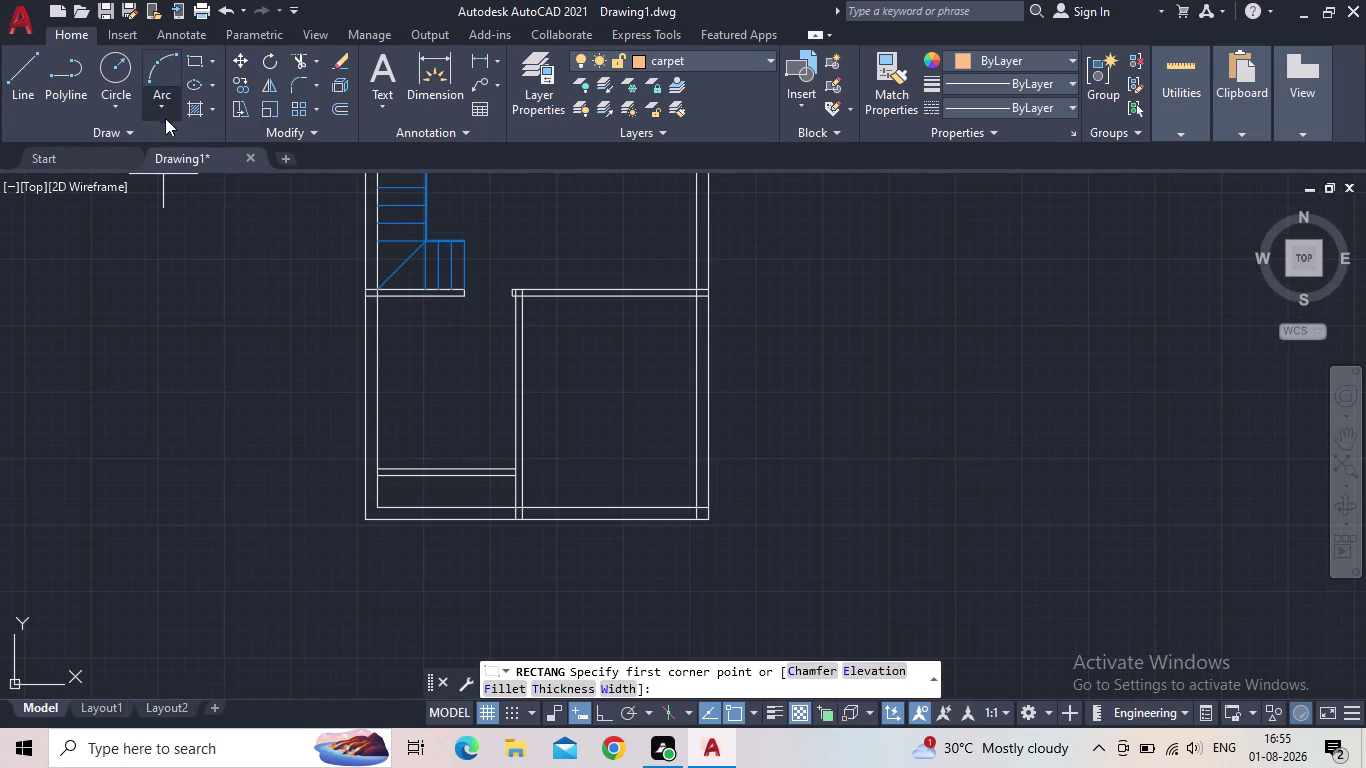
scroll(up, 3)
scroll(down, 3)
middle_drag(450, 354, 436, 367)
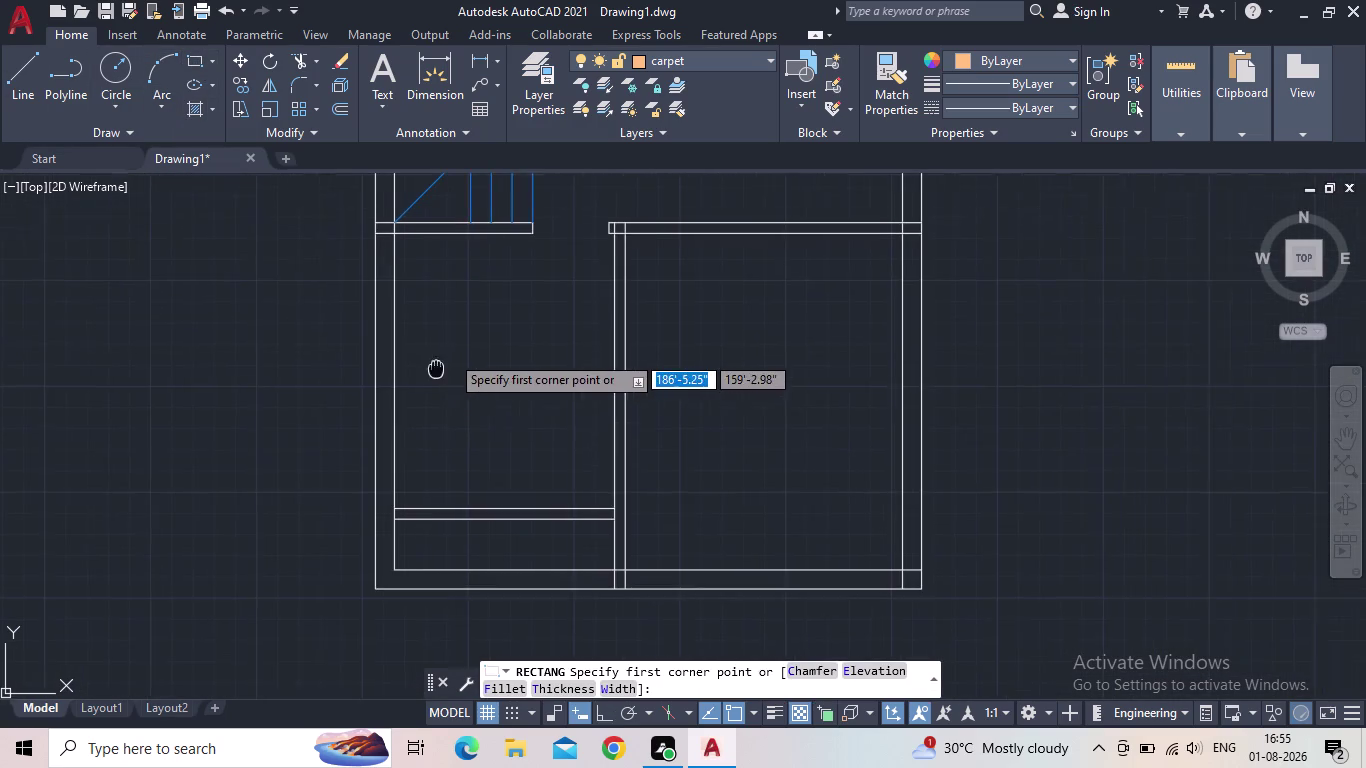
middle_drag(436, 367, 401, 382)
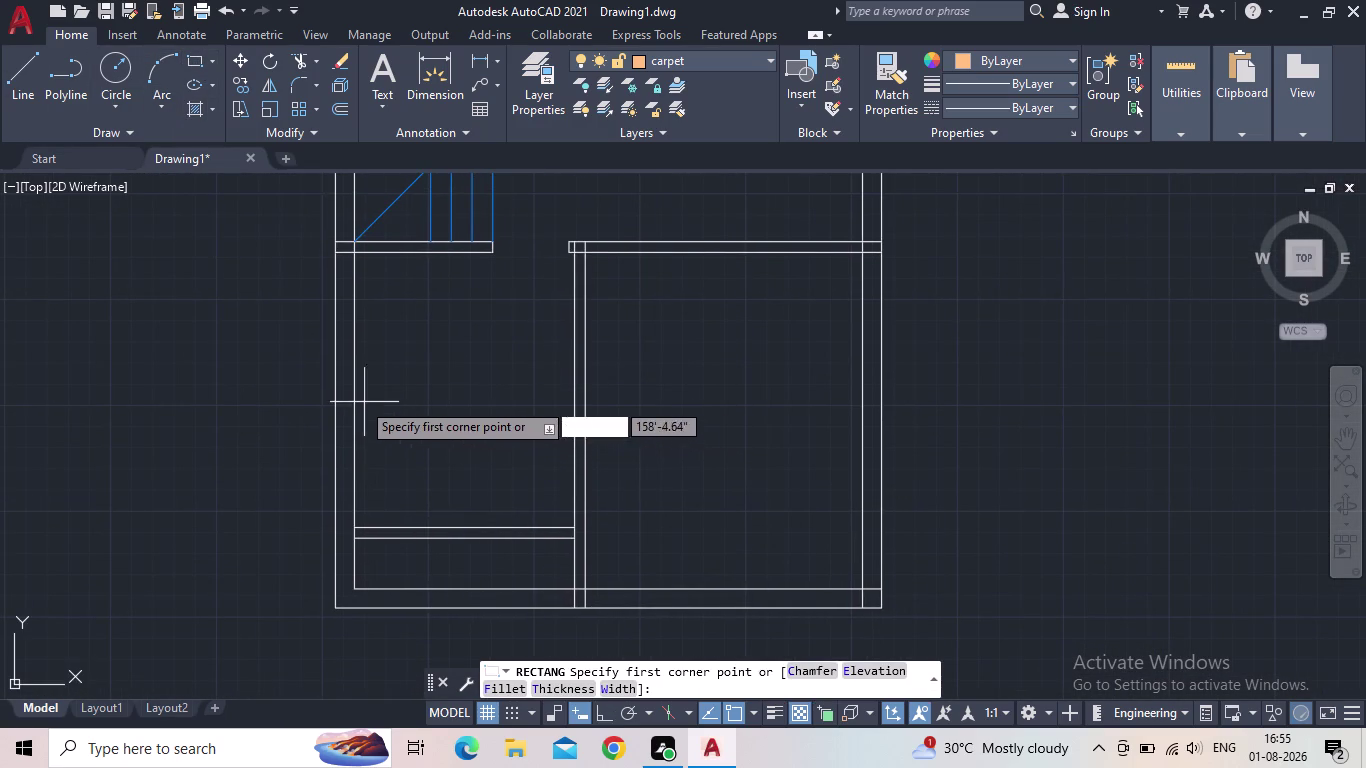
click(397, 253)
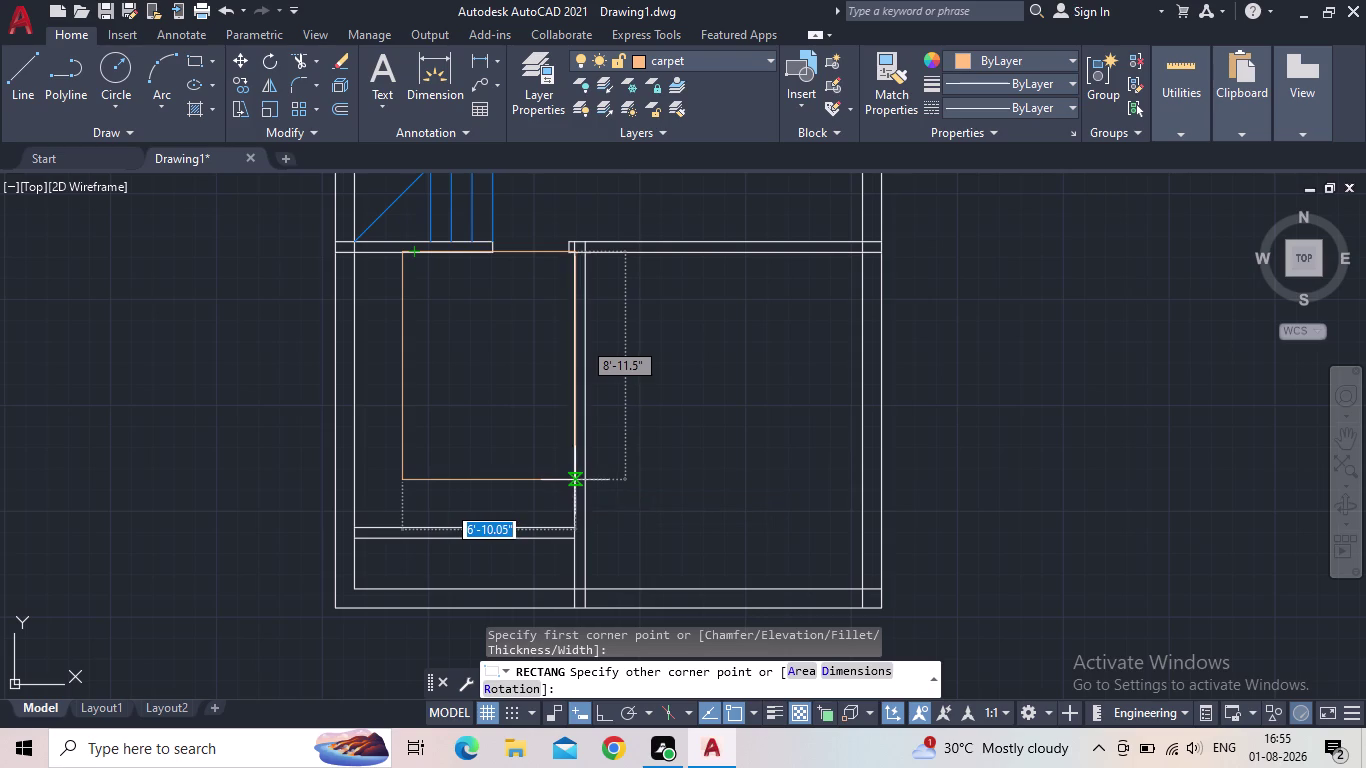
scroll(up, 3)
click(574, 480)
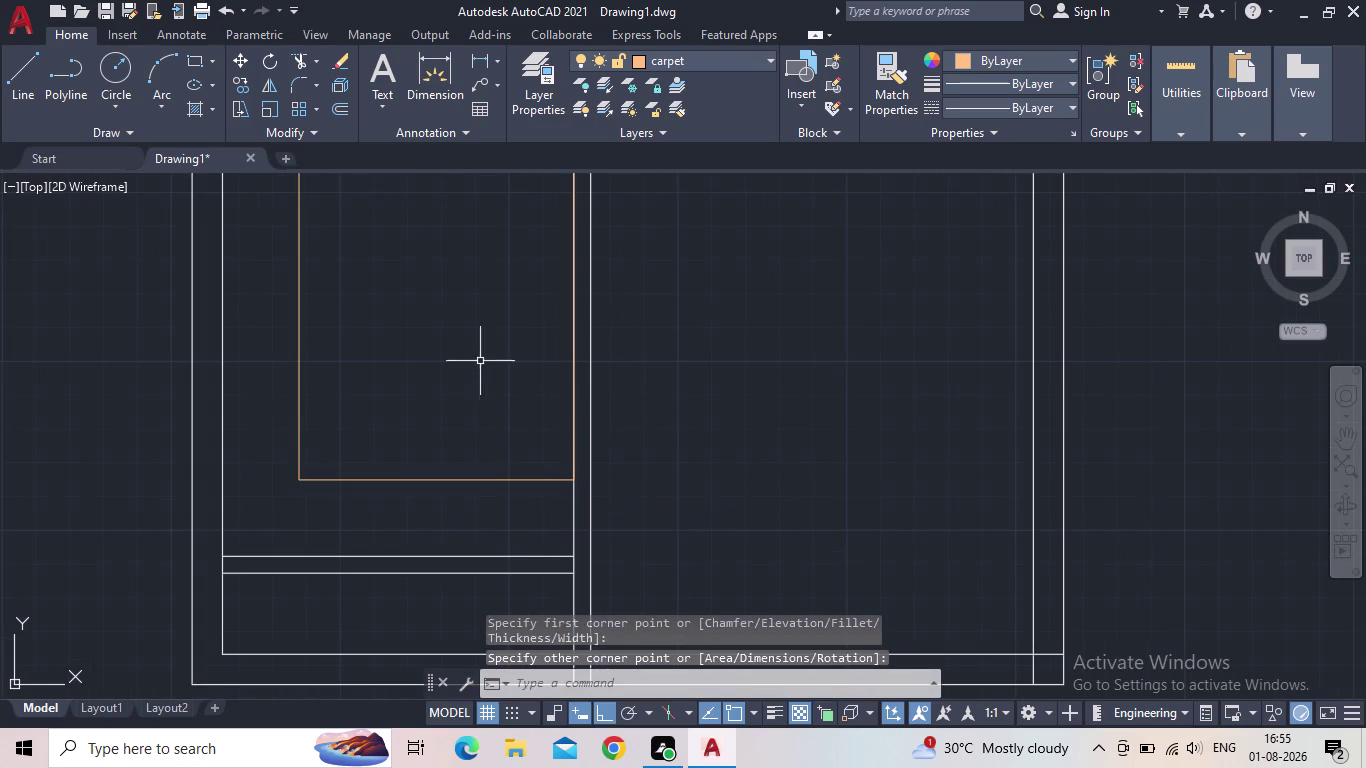
middle_drag(472, 325, 470, 530)
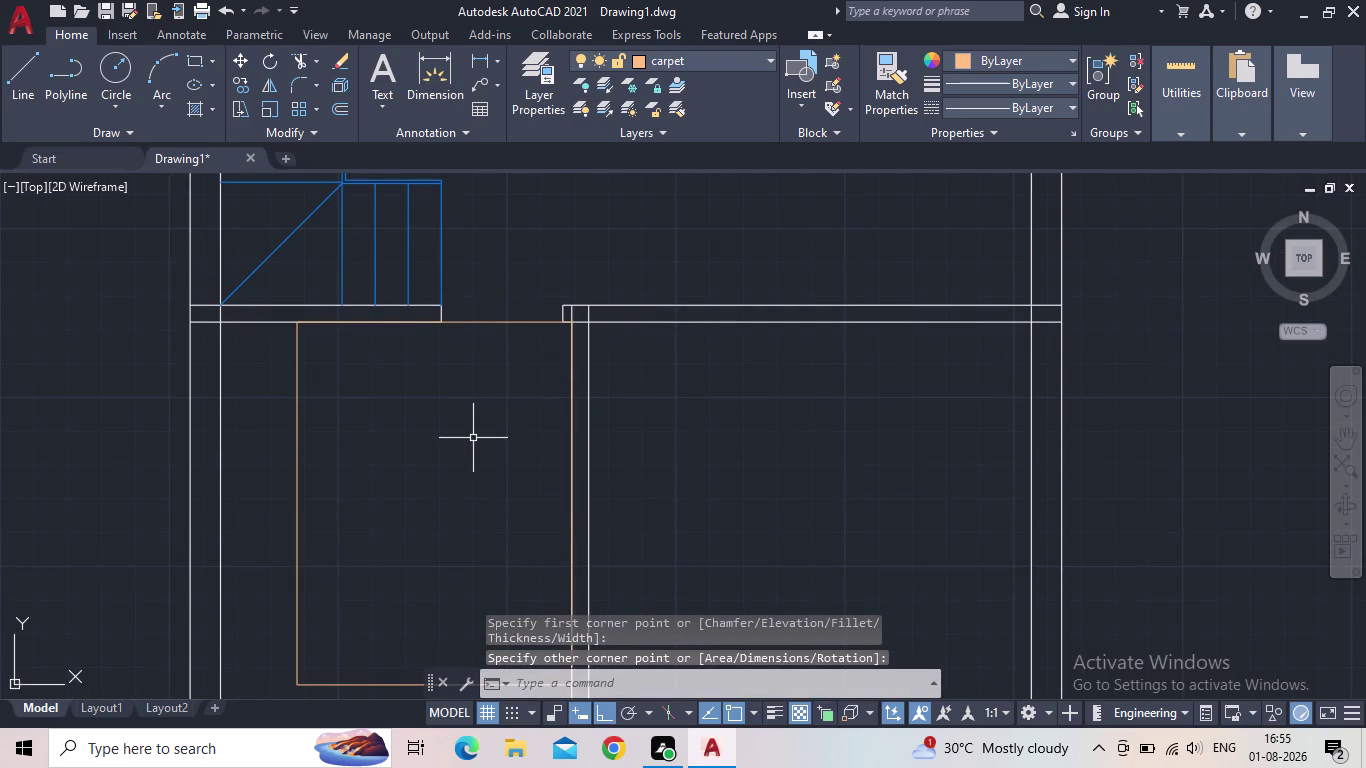
key(t)
key(r)
key(Return)
click(495, 394)
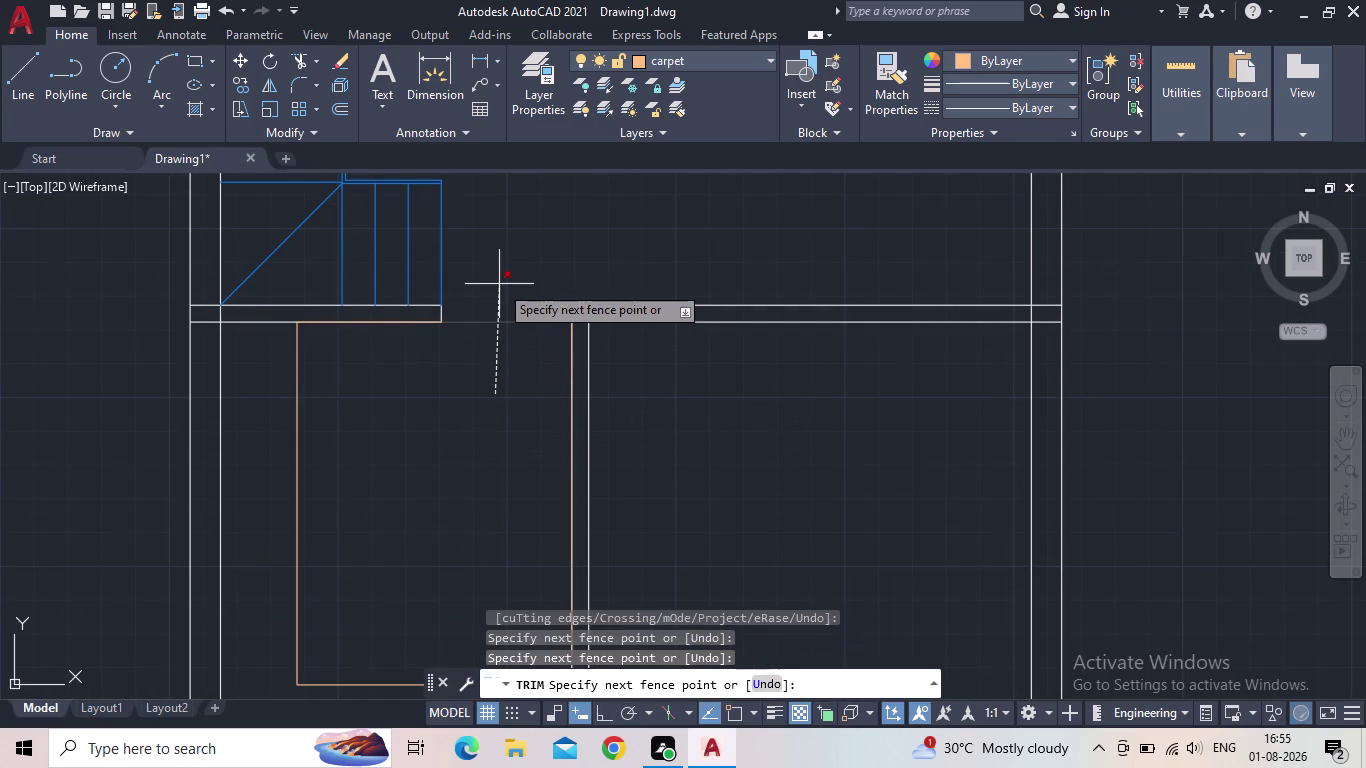
drag(499, 283, 500, 295)
scroll(up, 3)
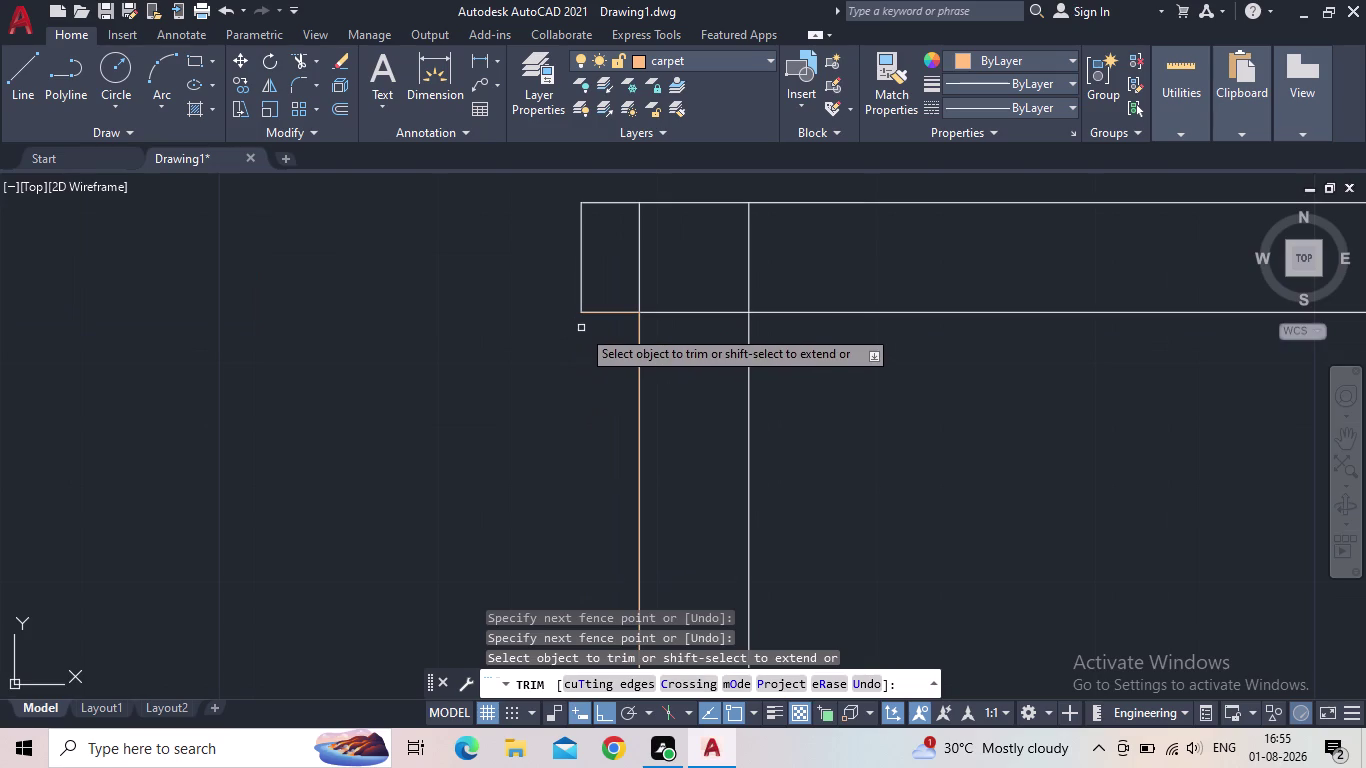
scroll(down, 3)
middle_drag(453, 401, 492, 314)
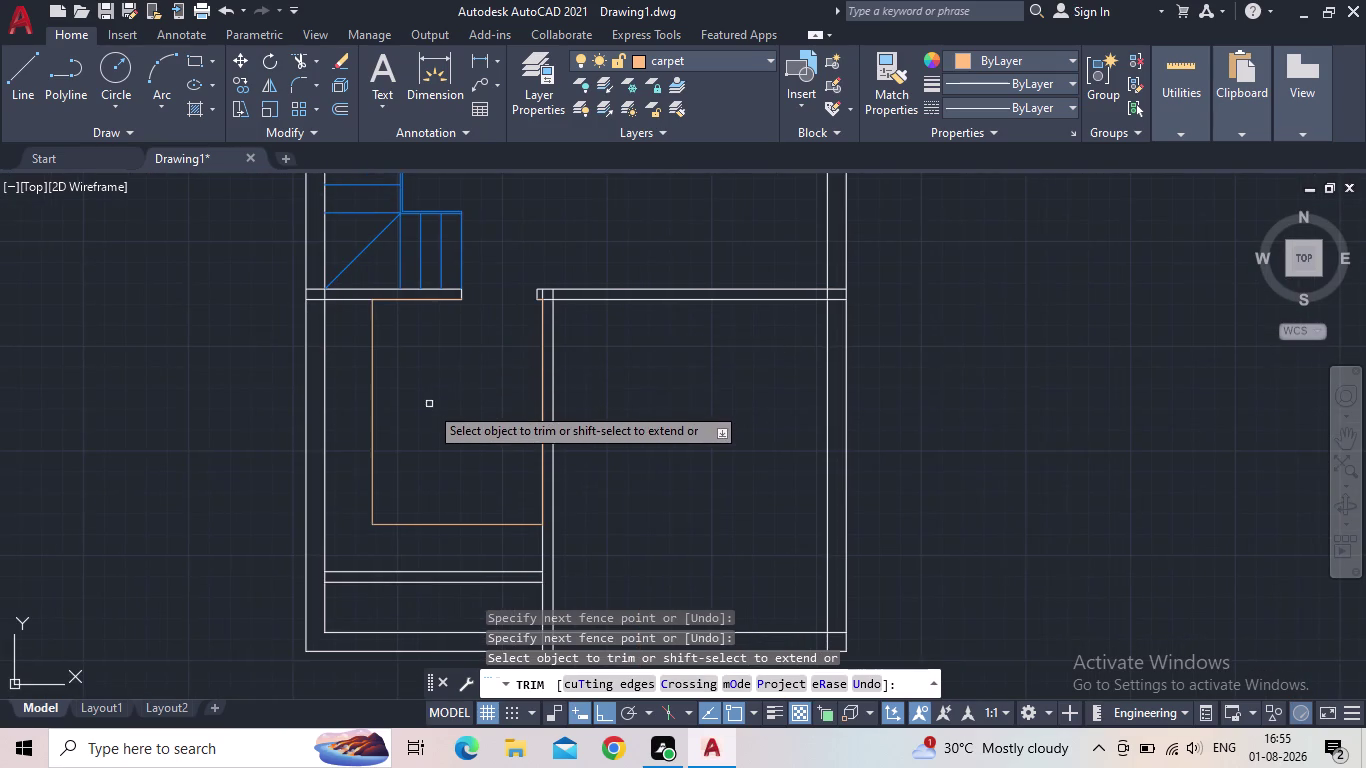
scroll(down, 3)
scroll(down, 3)
key(Escape)
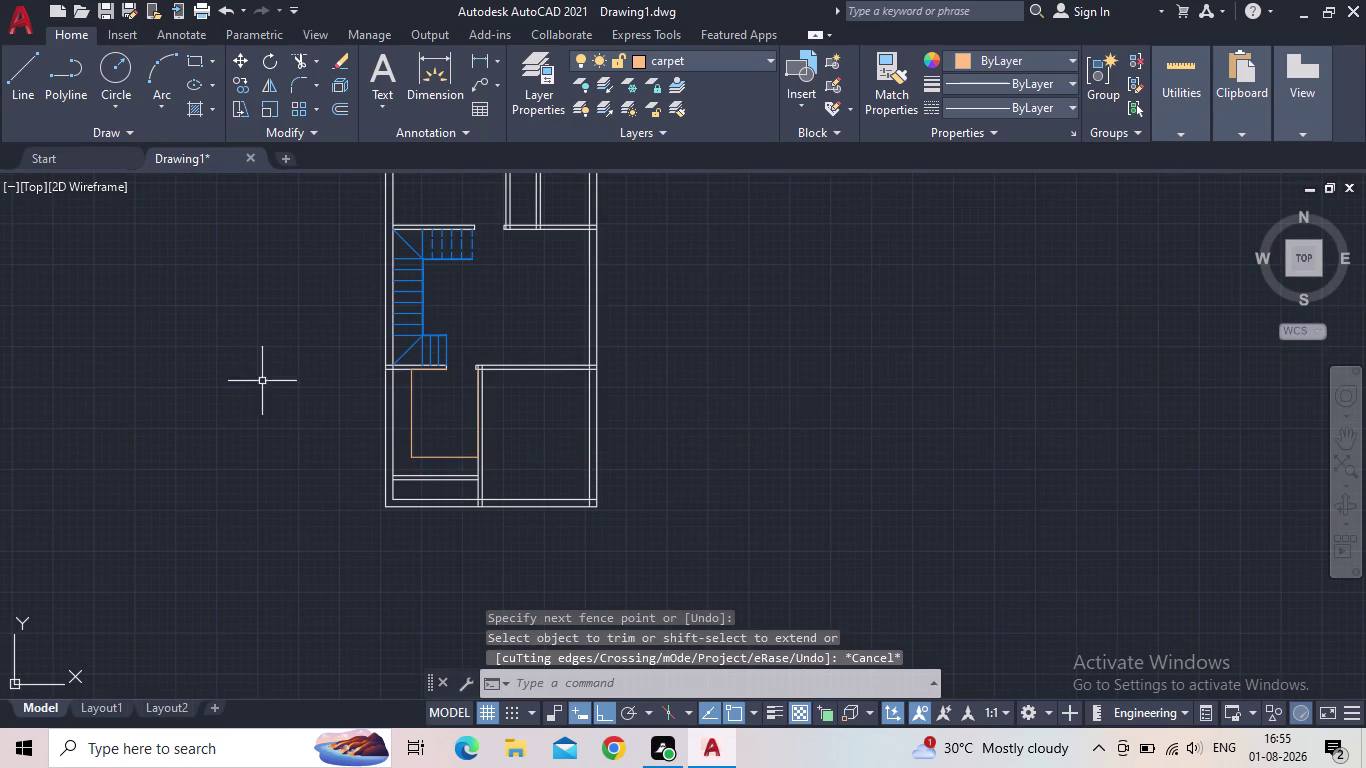
click(438, 421)
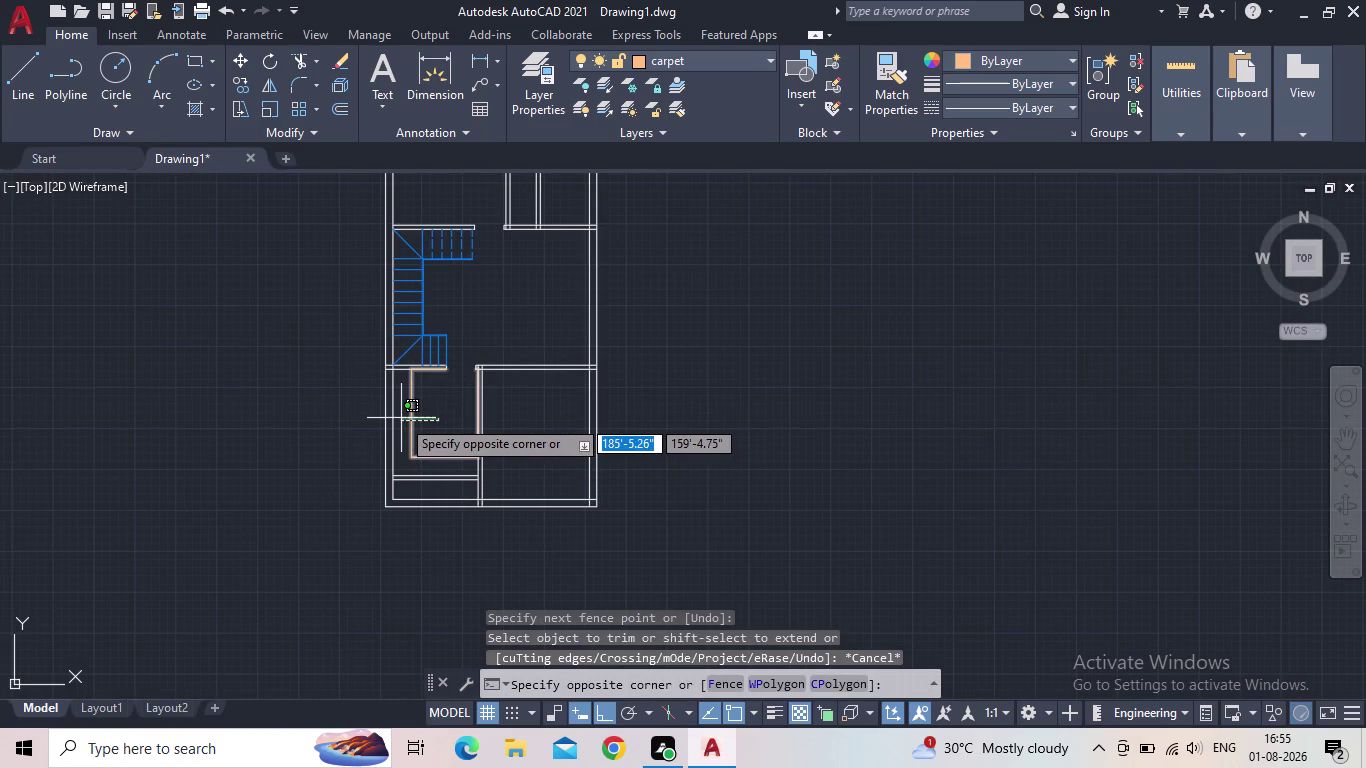
click(401, 418)
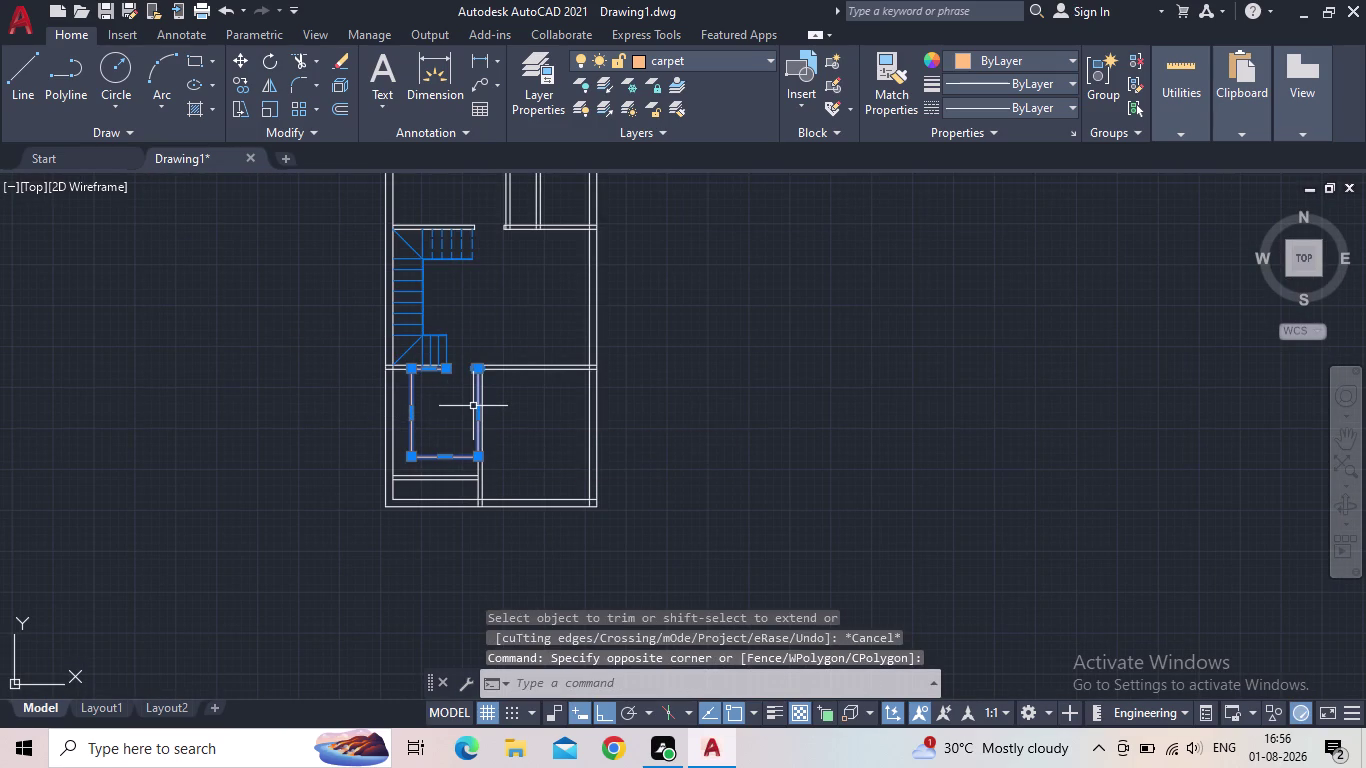
key(Delete)
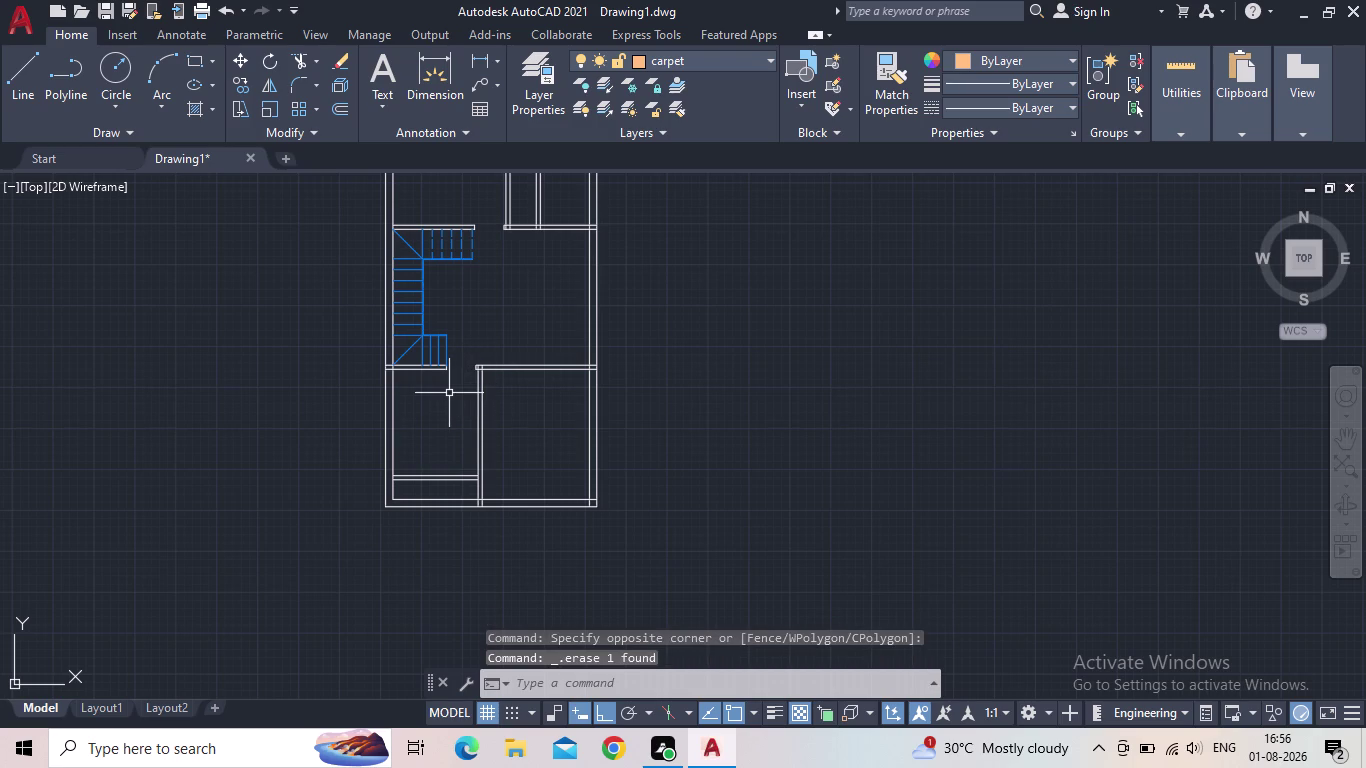
Make the furnitures layer current in Layer Properties Manager.
scroll(up, 3)
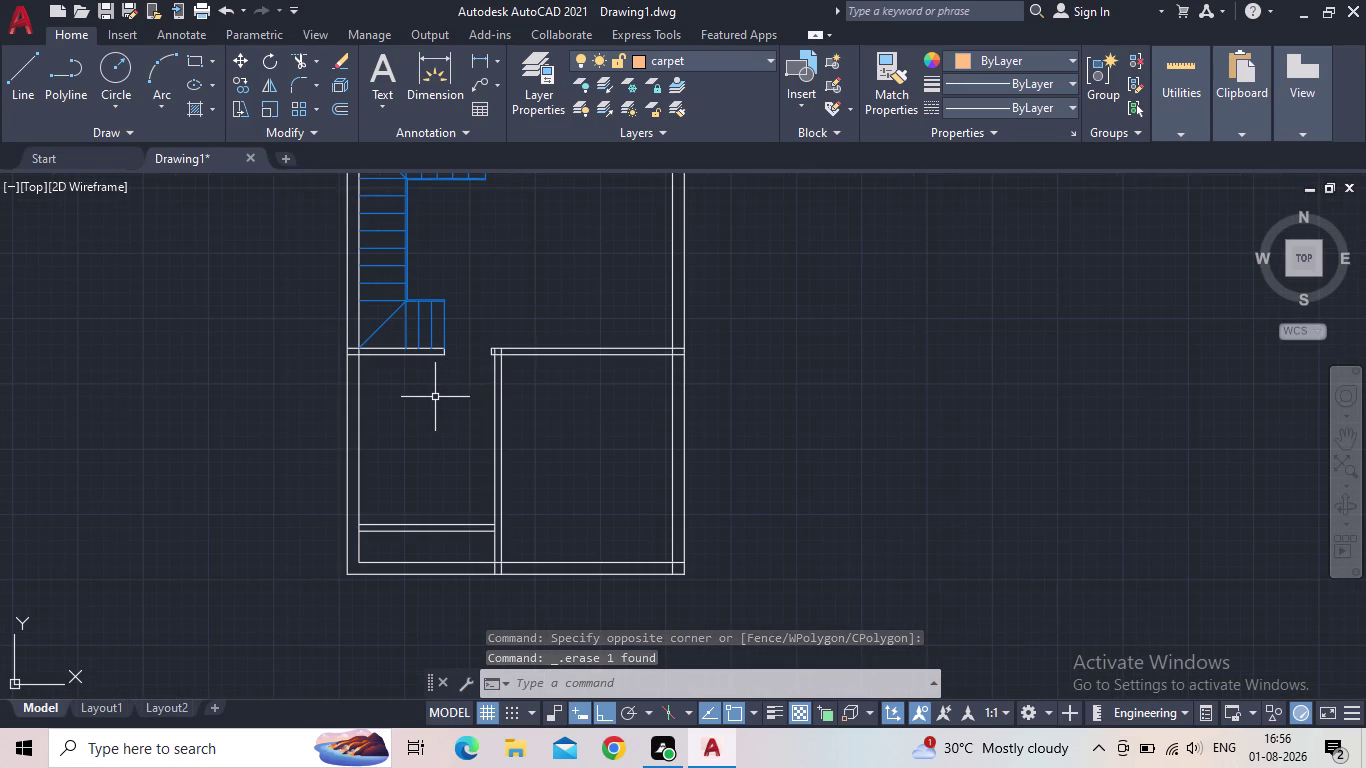
click(547, 100)
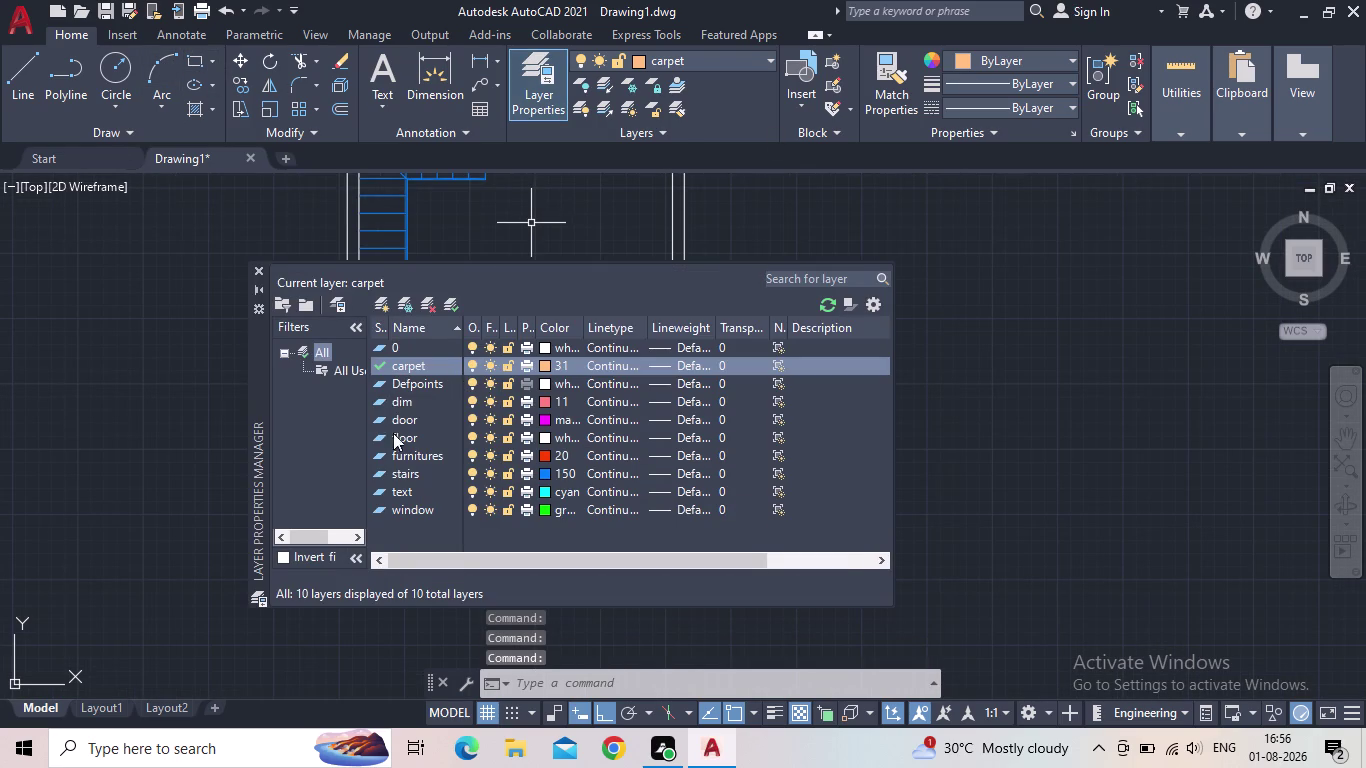
double_click(384, 458)
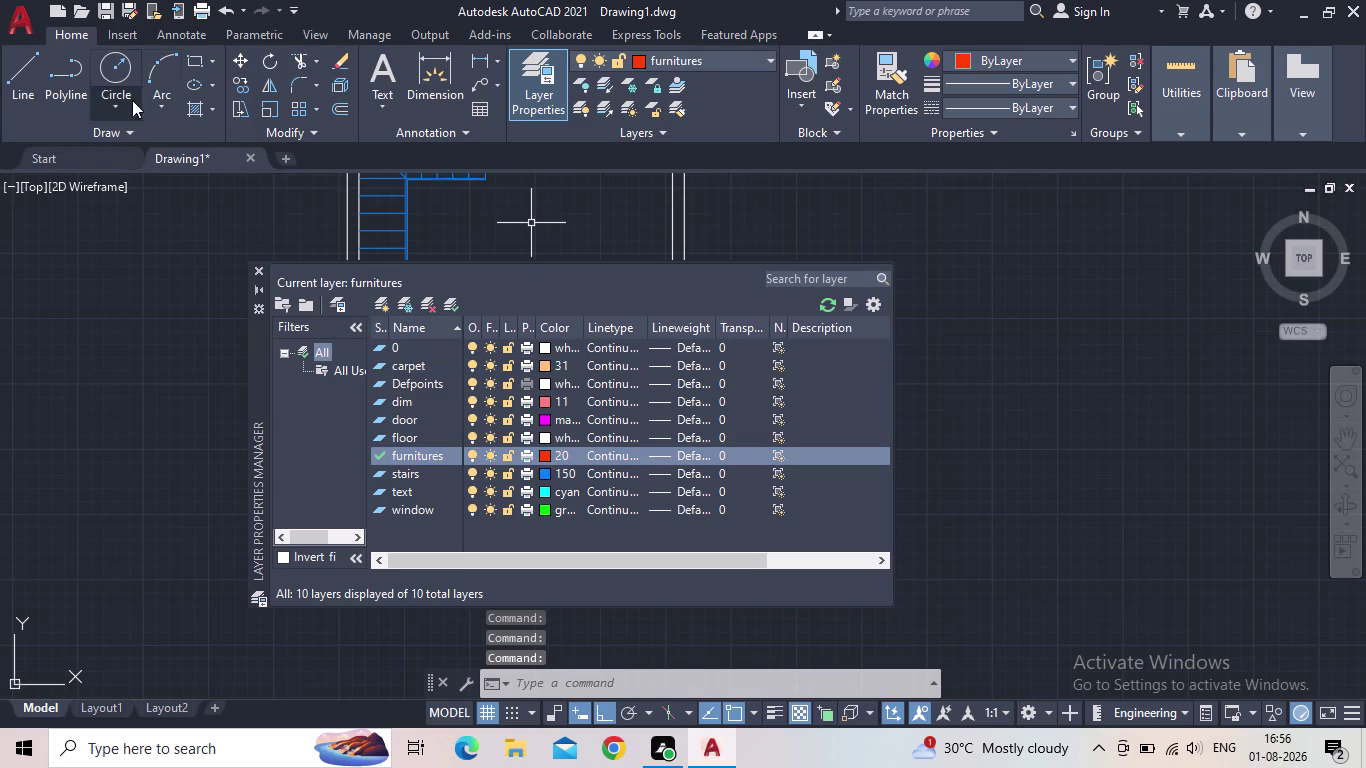
click(255, 270)
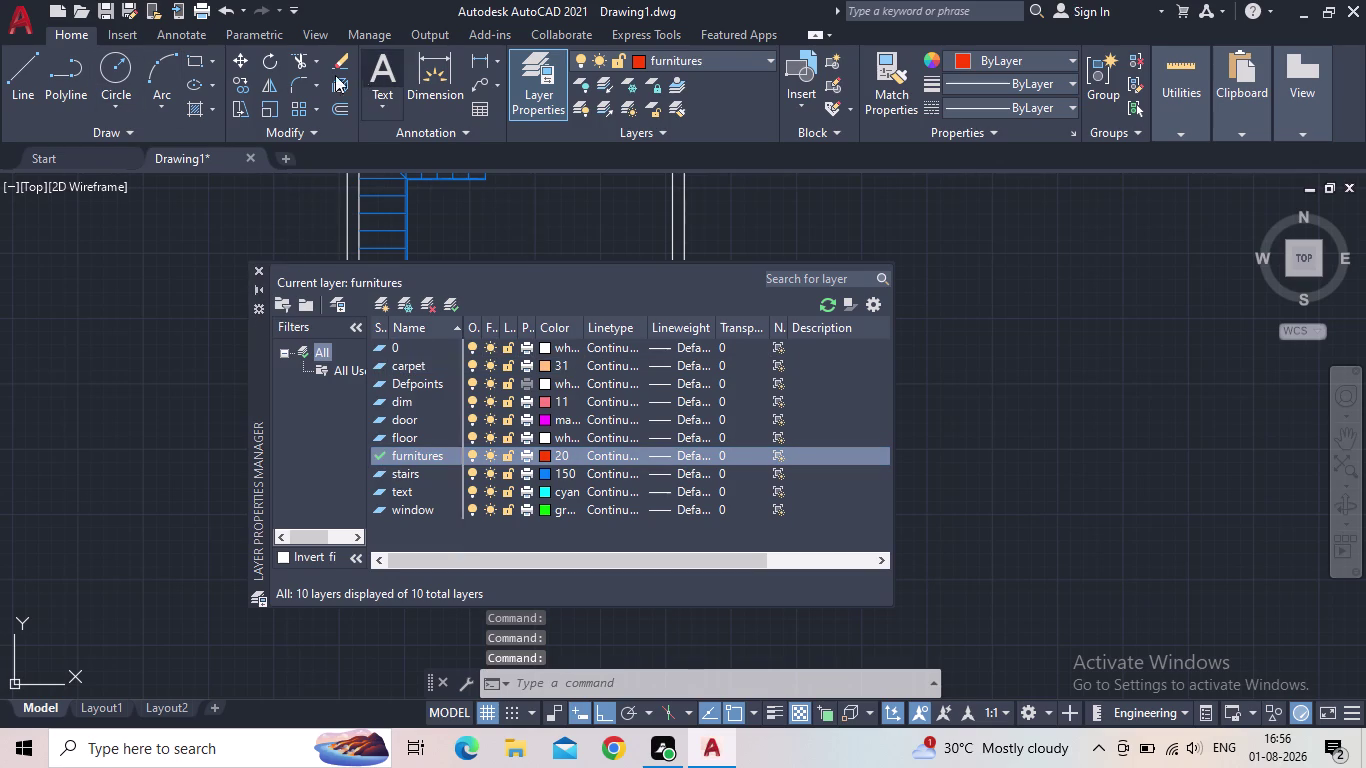
click(255, 268)
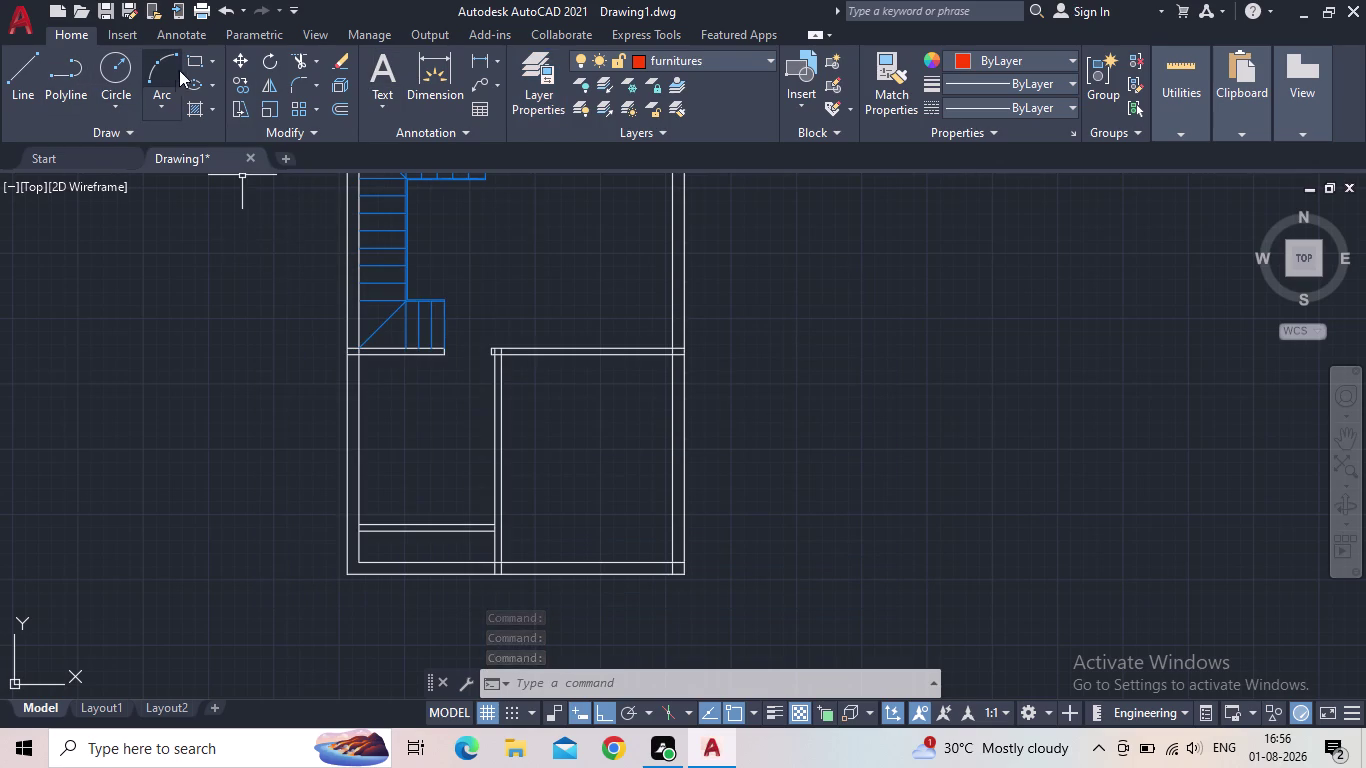
Draw the wide furniture rectangle near the bottom of the room.
click(187, 63)
scroll(up, 3)
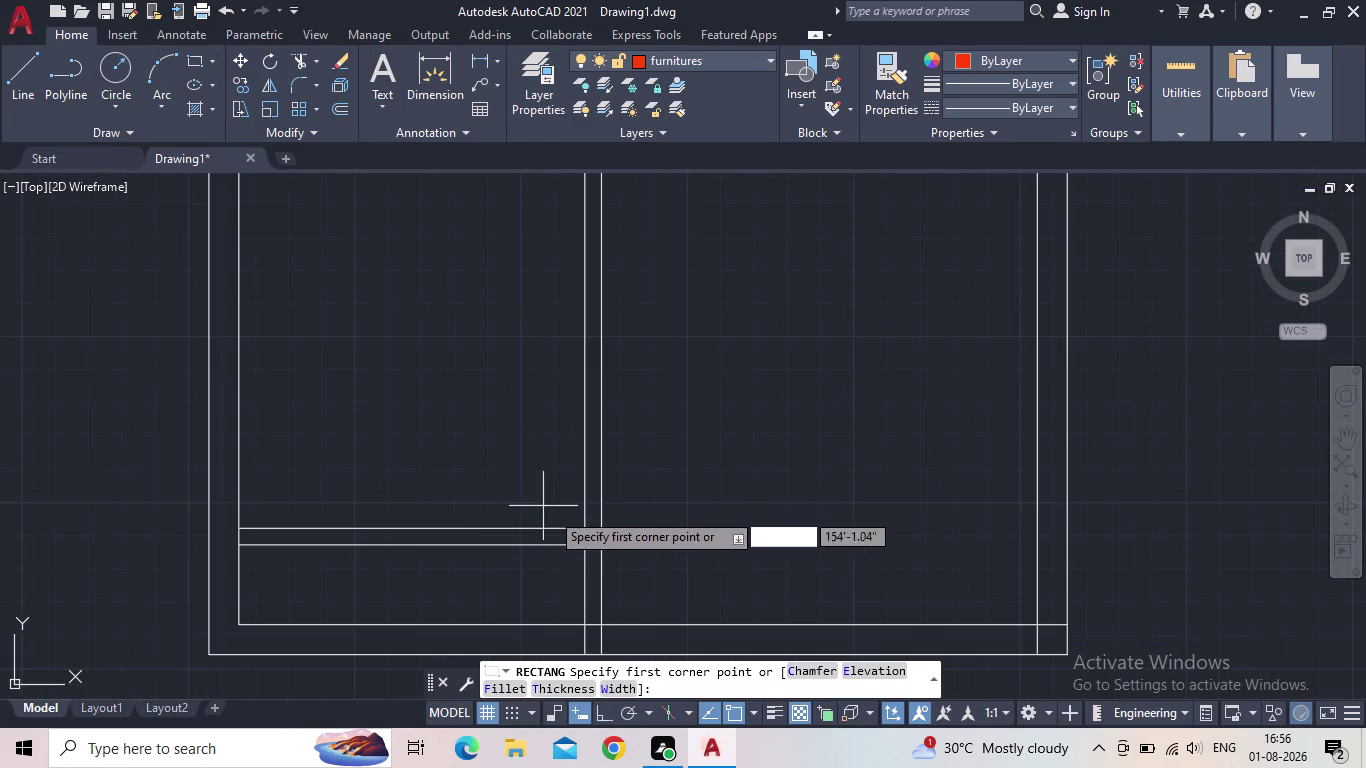
click(580, 530)
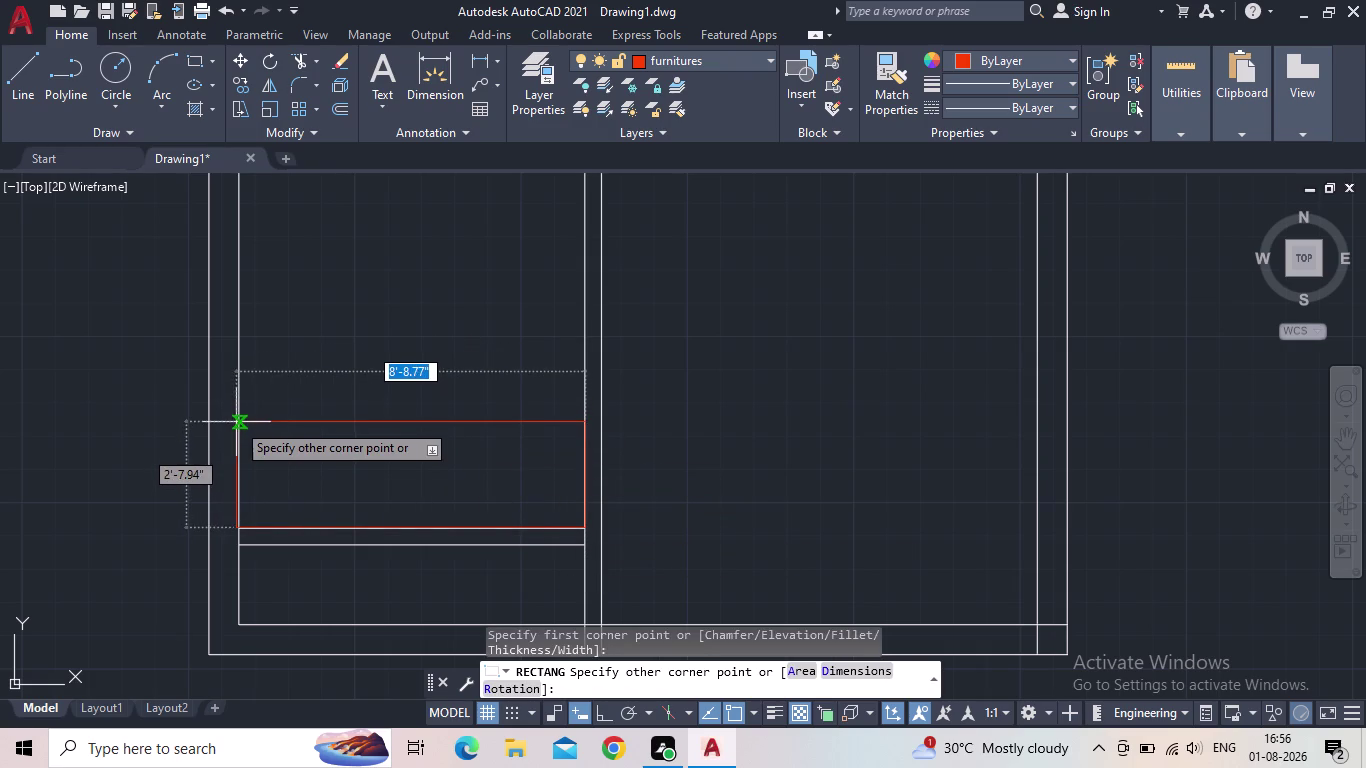
scroll(up, 3)
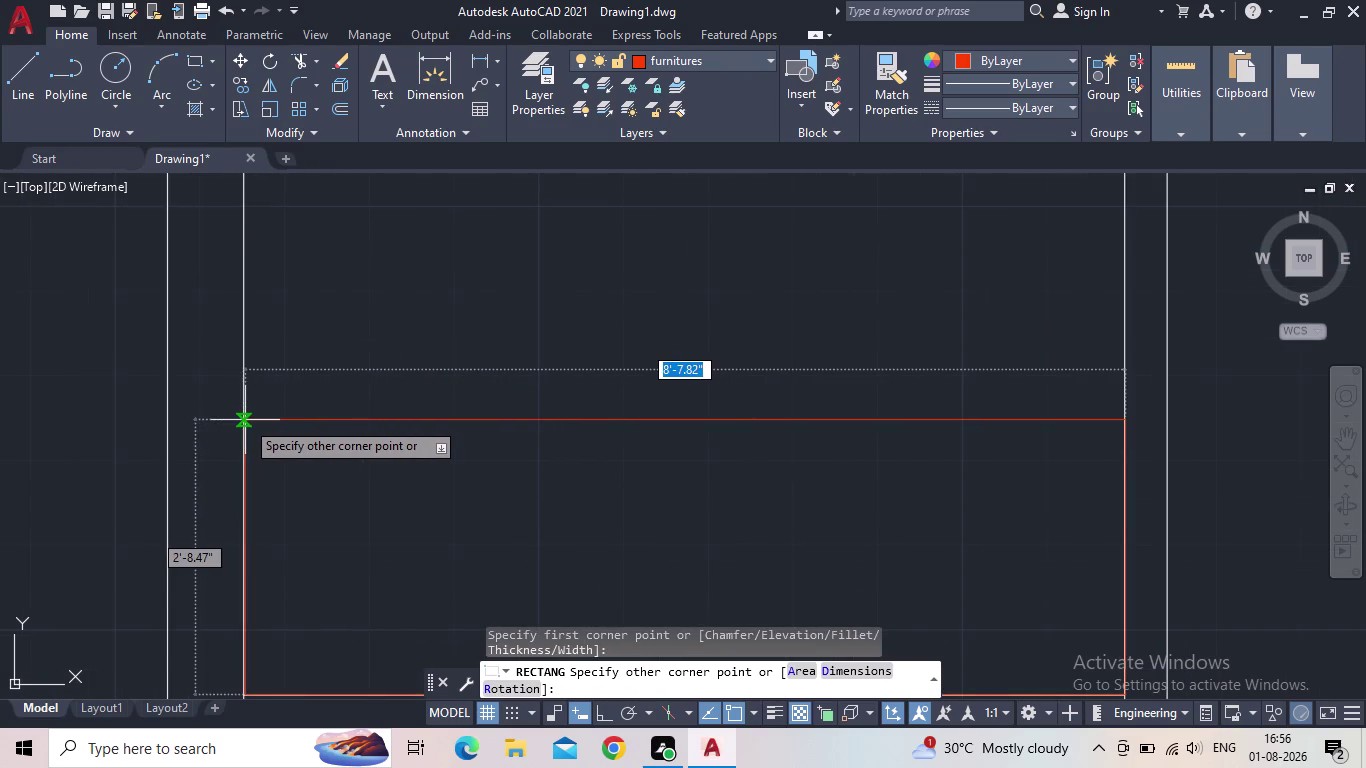
click(244, 420)
scroll(down, 3)
scroll(down, 3)
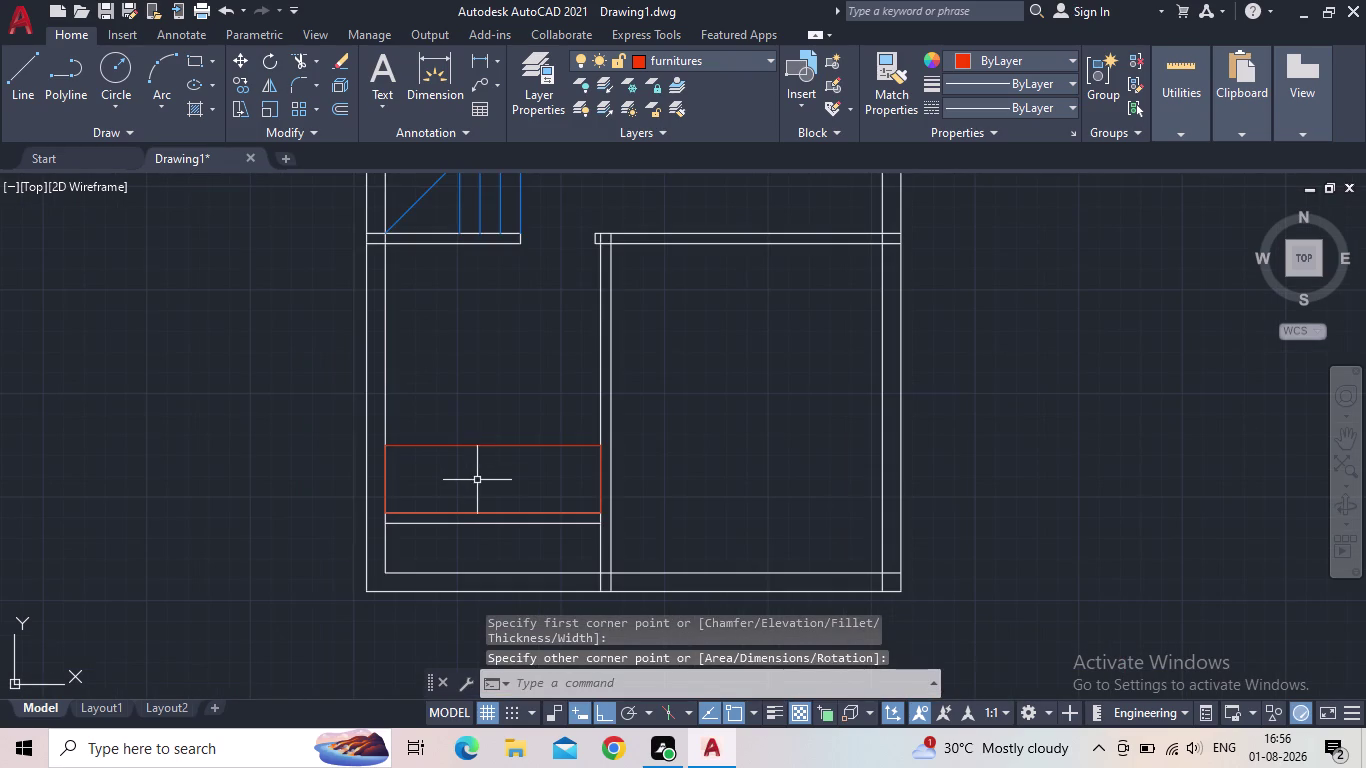
Draw the tall furniture rectangle along the left wall up to the stair landing.
key(space)
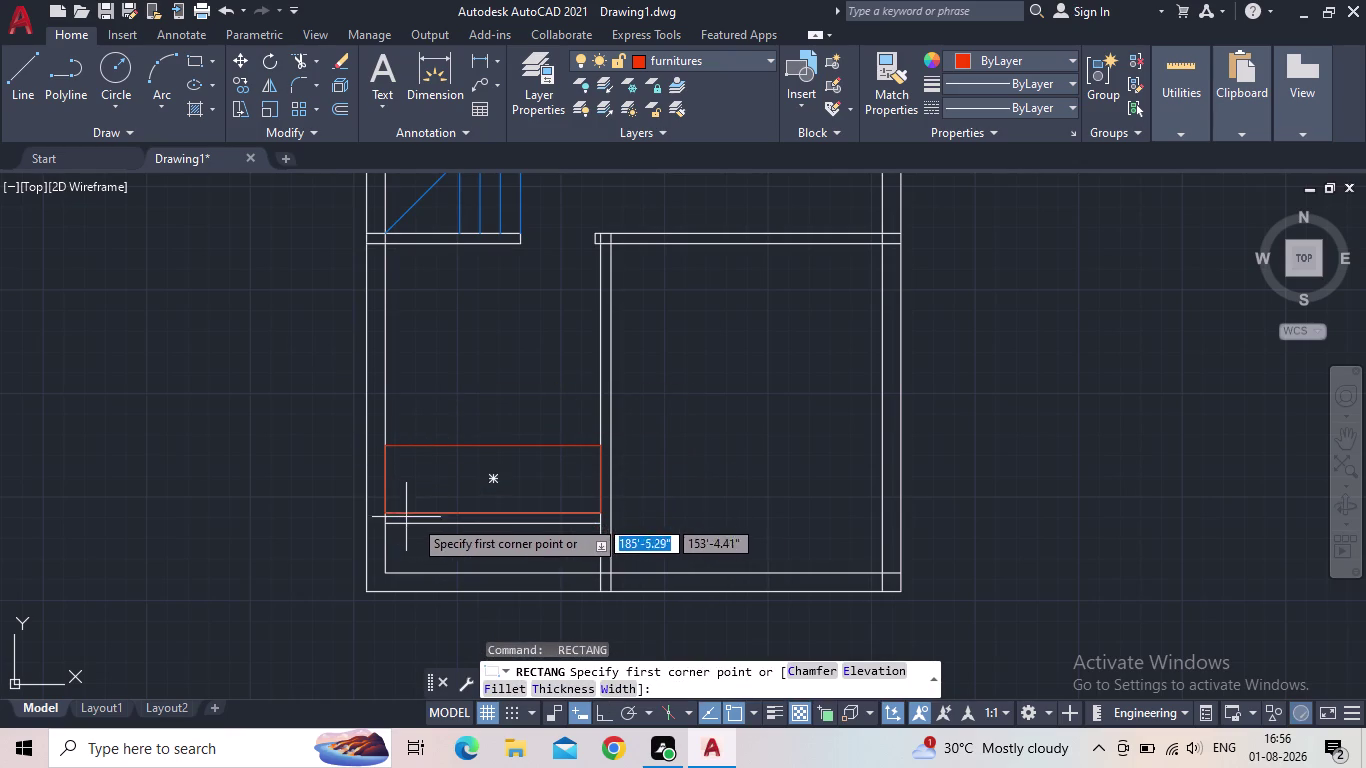
scroll(up, 3)
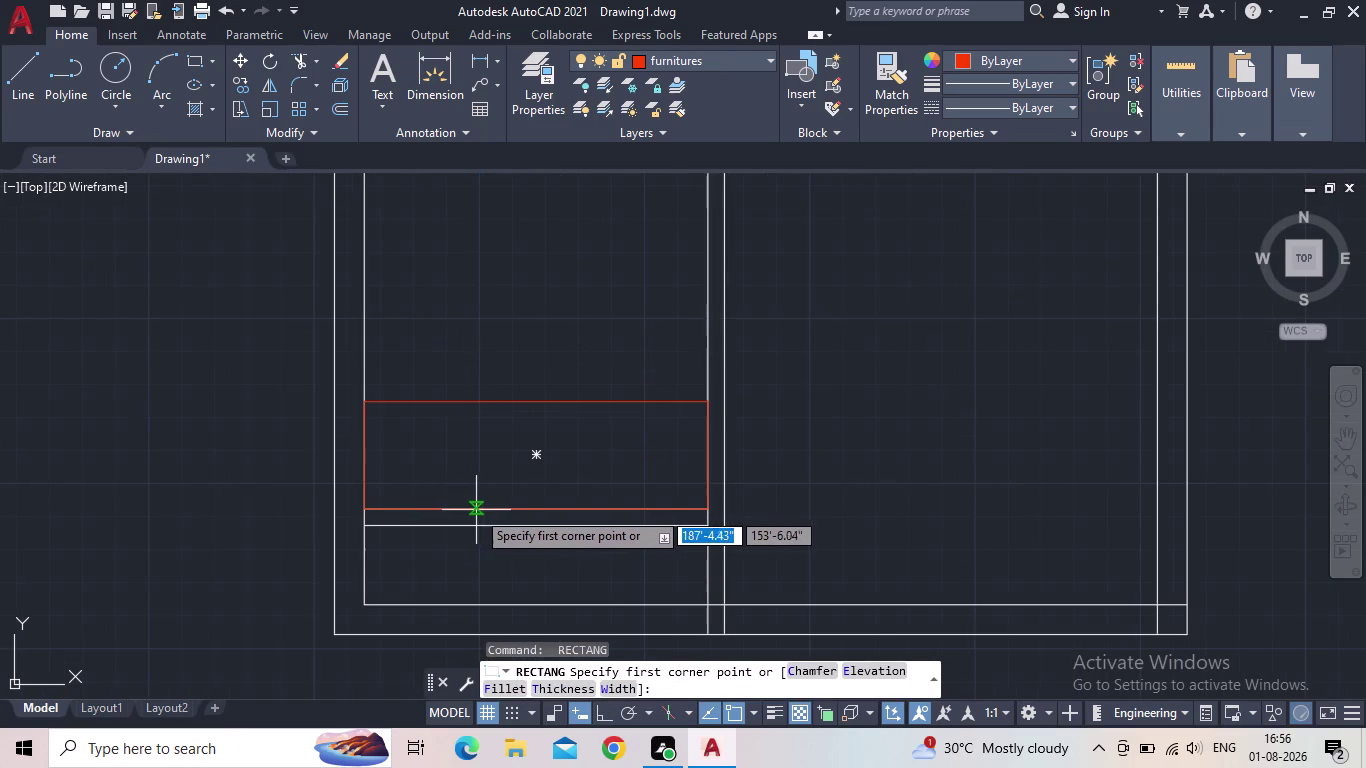
click(477, 510)
middle_drag(374, 298, 377, 310)
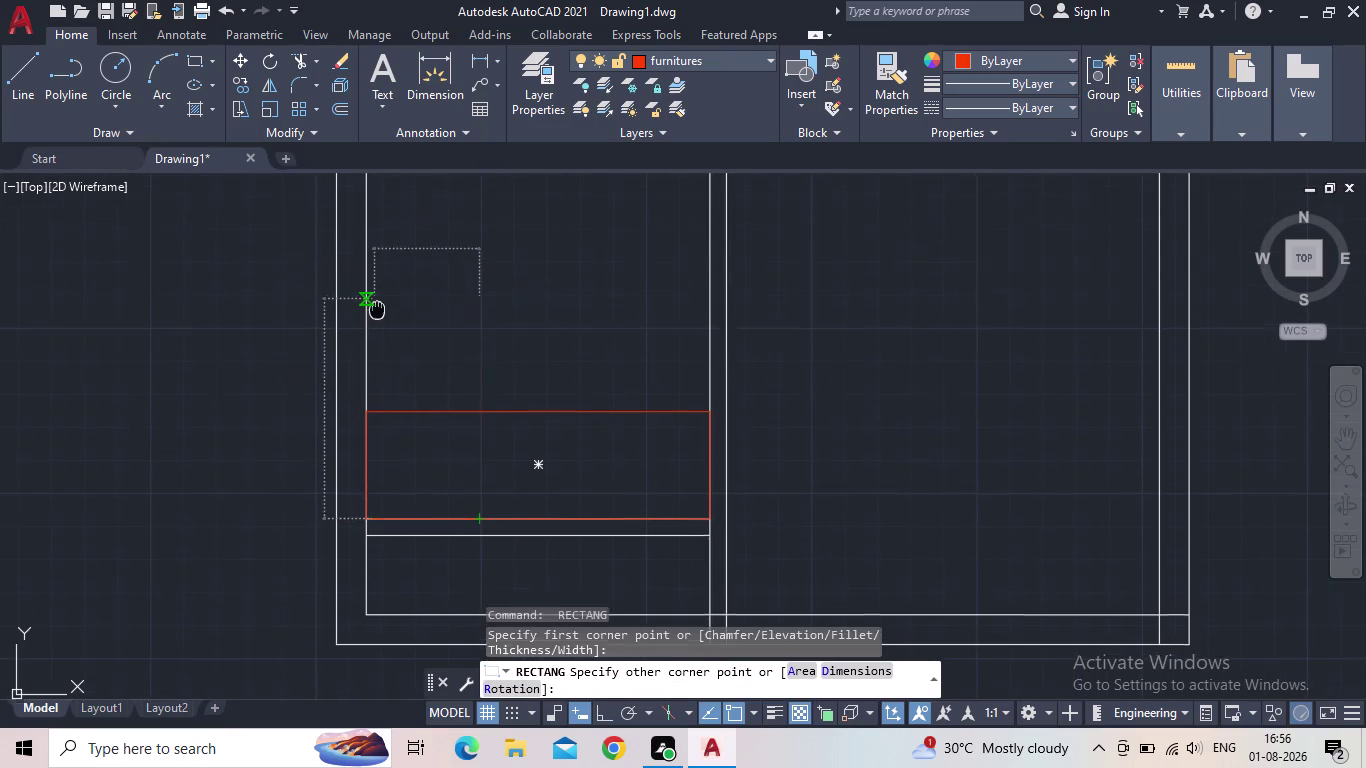
middle_drag(377, 310, 372, 467)
scroll(down, 3)
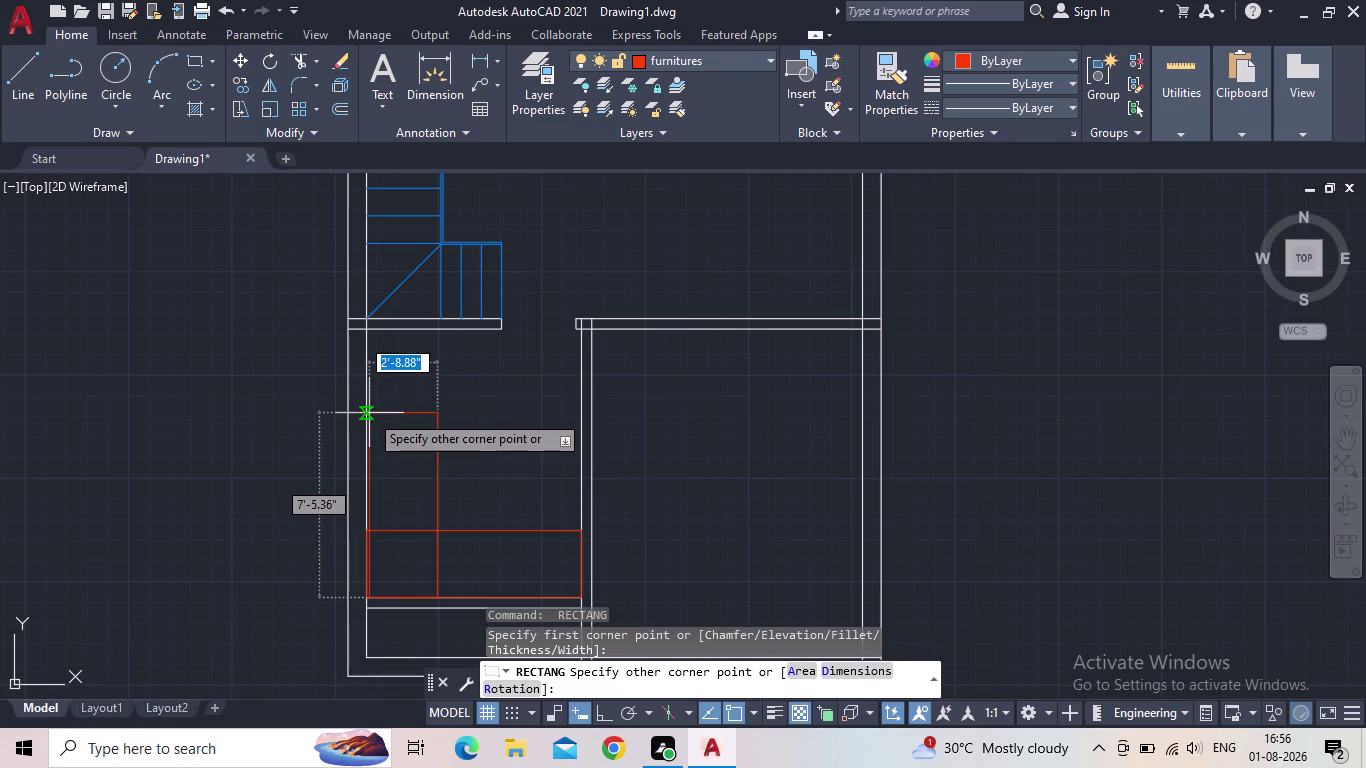
scroll(up, 3)
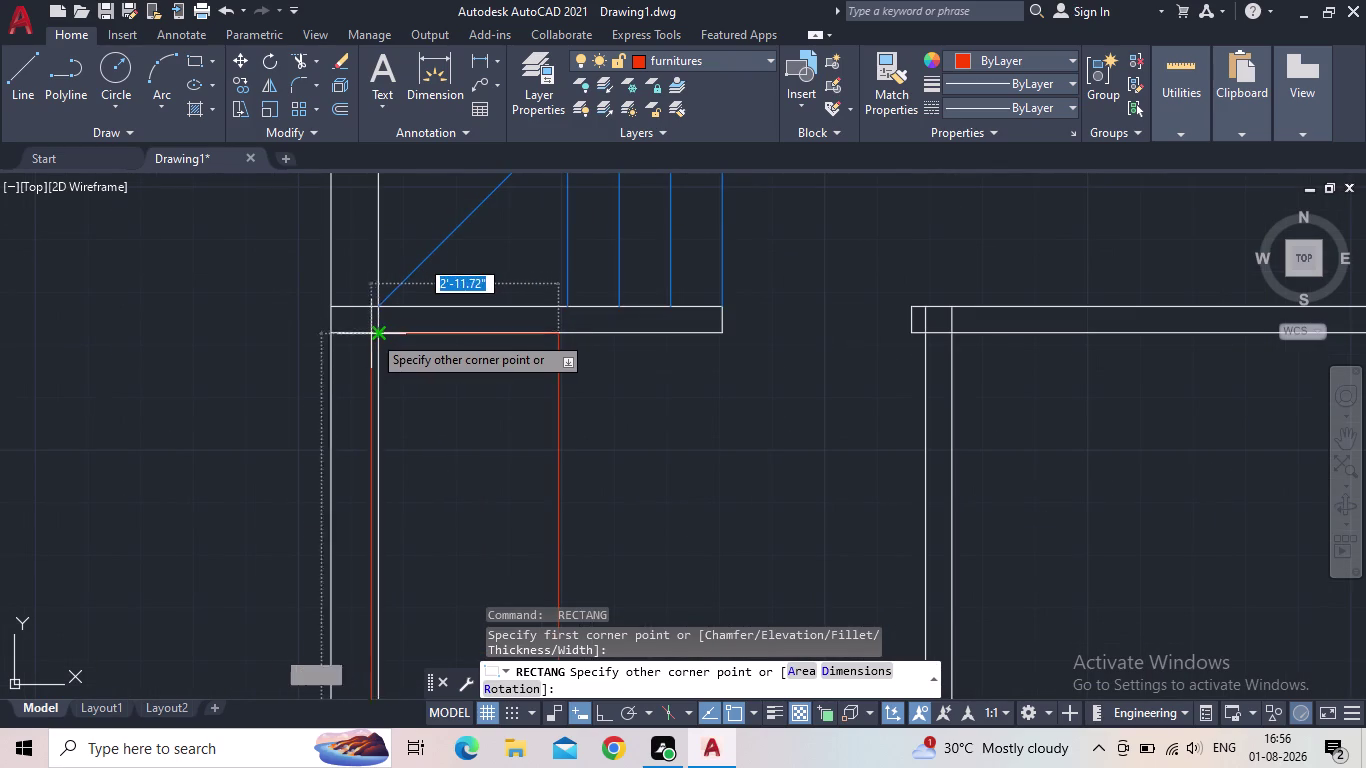
click(374, 334)
scroll(down, 3)
scroll(down, 3)
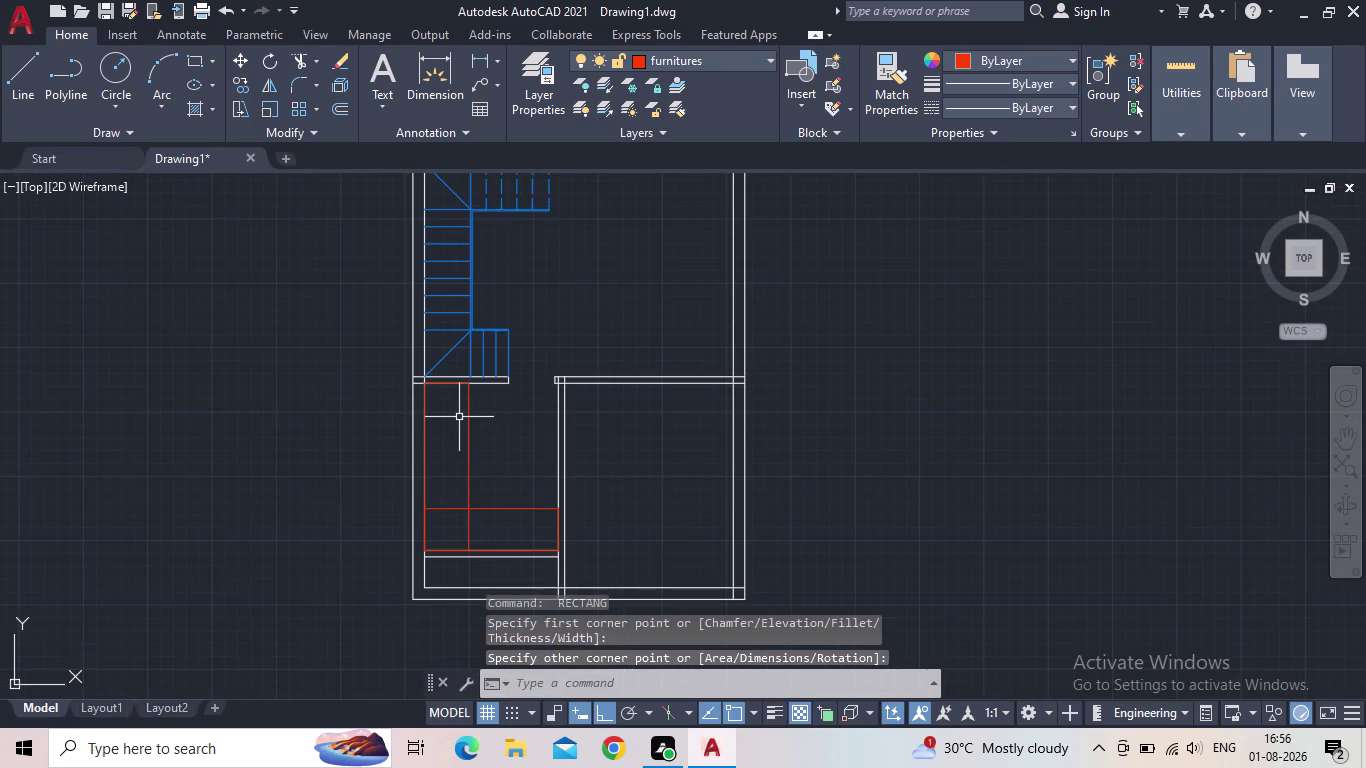
key(Escape)
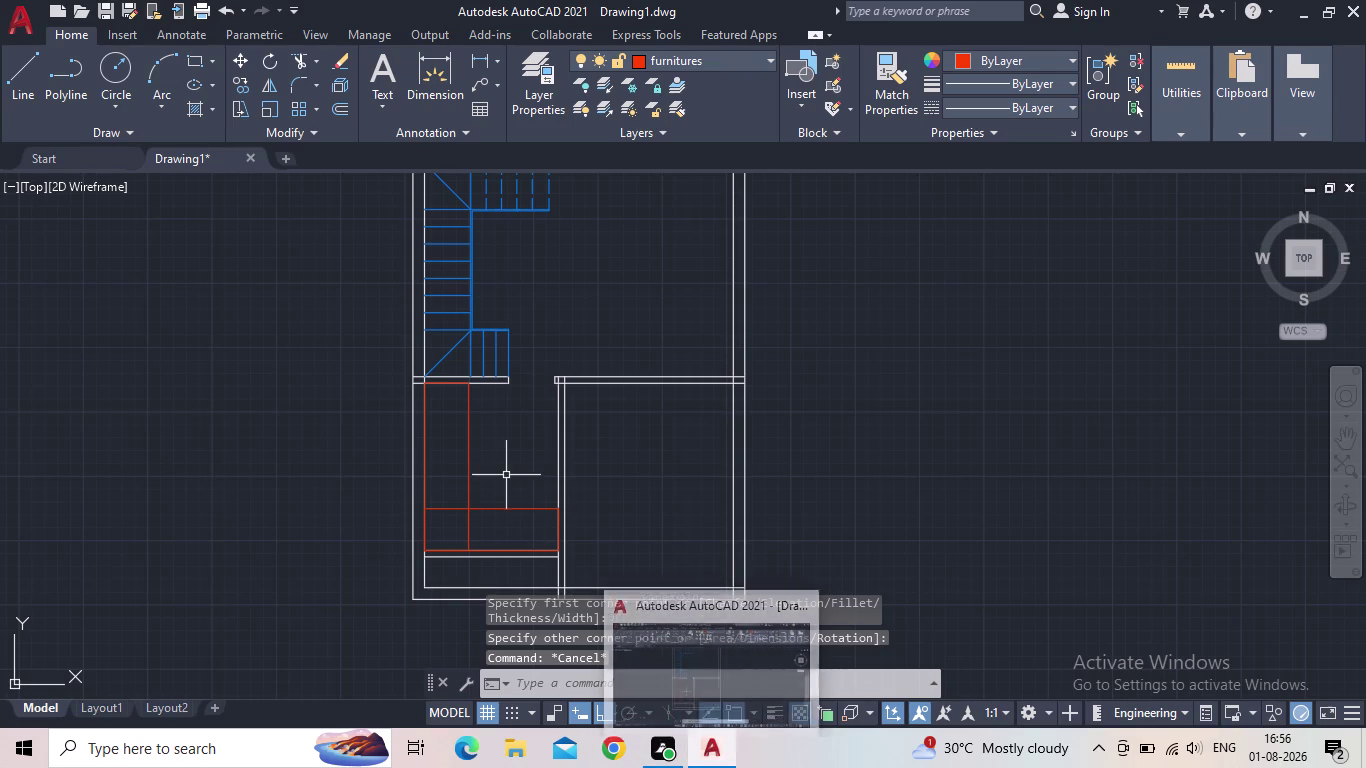
Trim away the overlapping inner edges of the two red rectangles with TR.
key(t)
key(r)
key(Return)
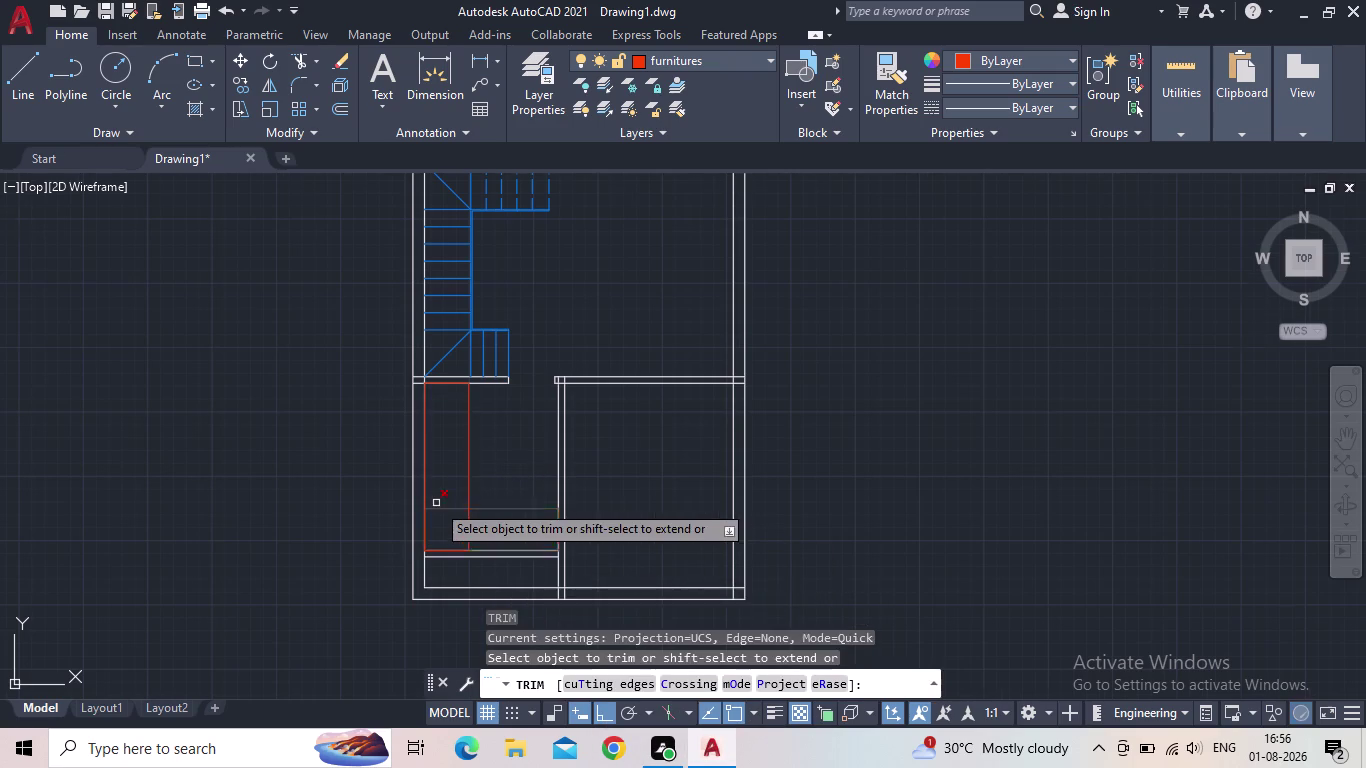
scroll(up, 3)
click(530, 562)
click(480, 551)
drag(478, 544, 477, 535)
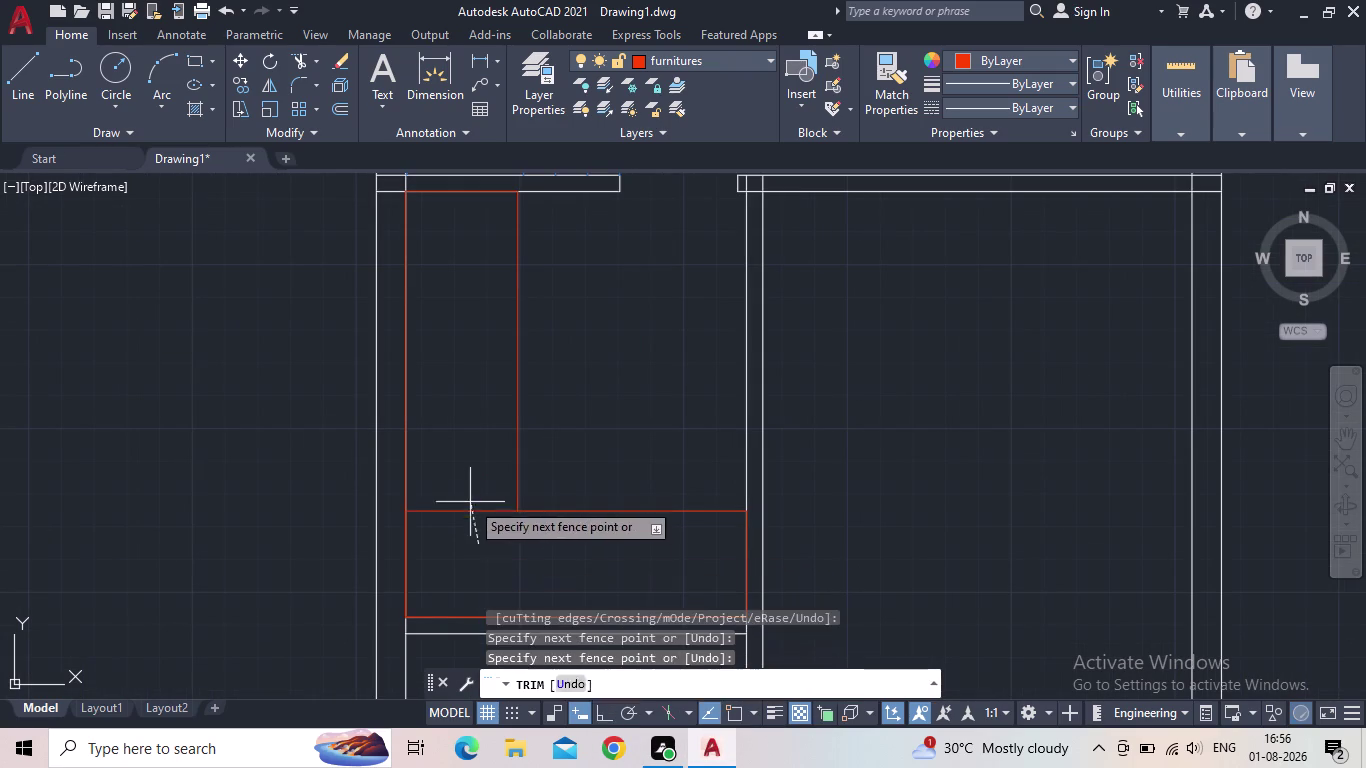
click(469, 481)
scroll(down, 3)
middle_drag(566, 410, 512, 455)
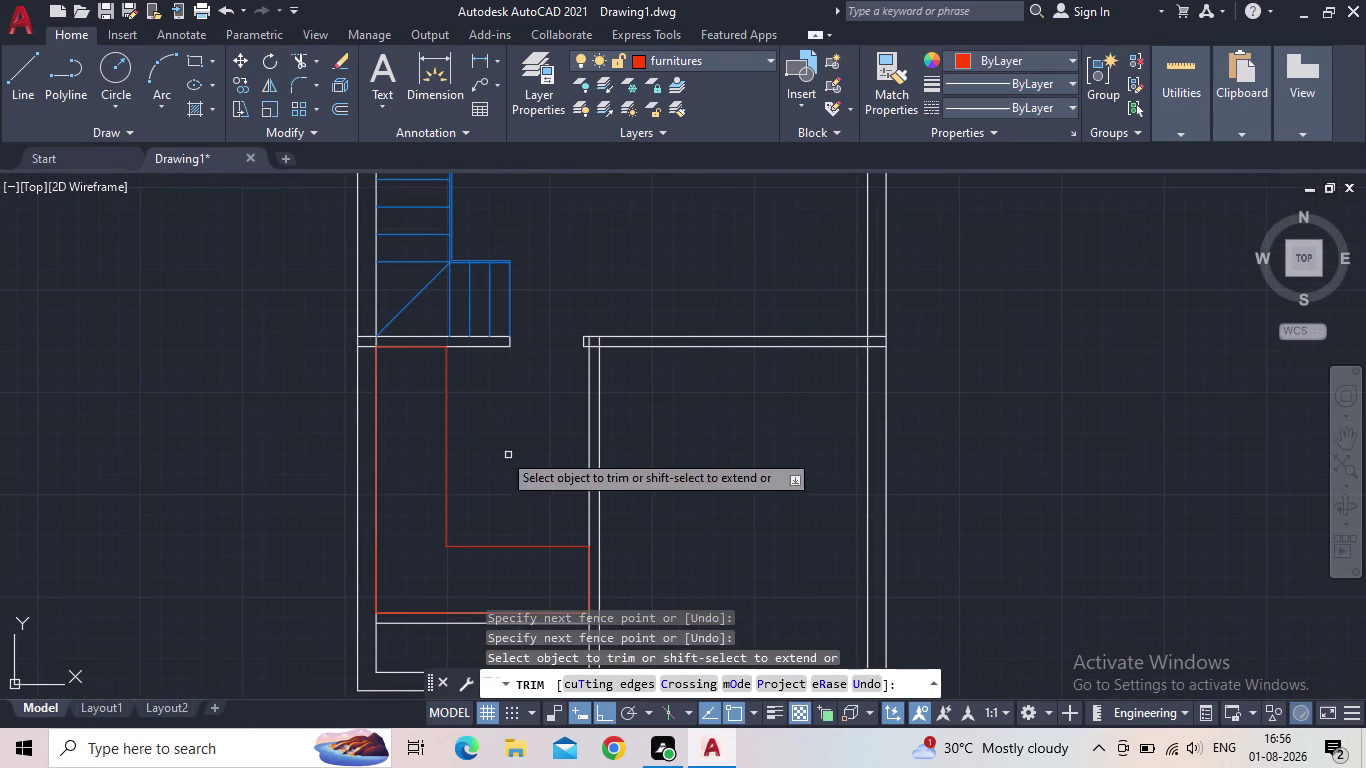
key(Escape)
scroll(down, 3)
middle_drag(462, 452, 459, 452)
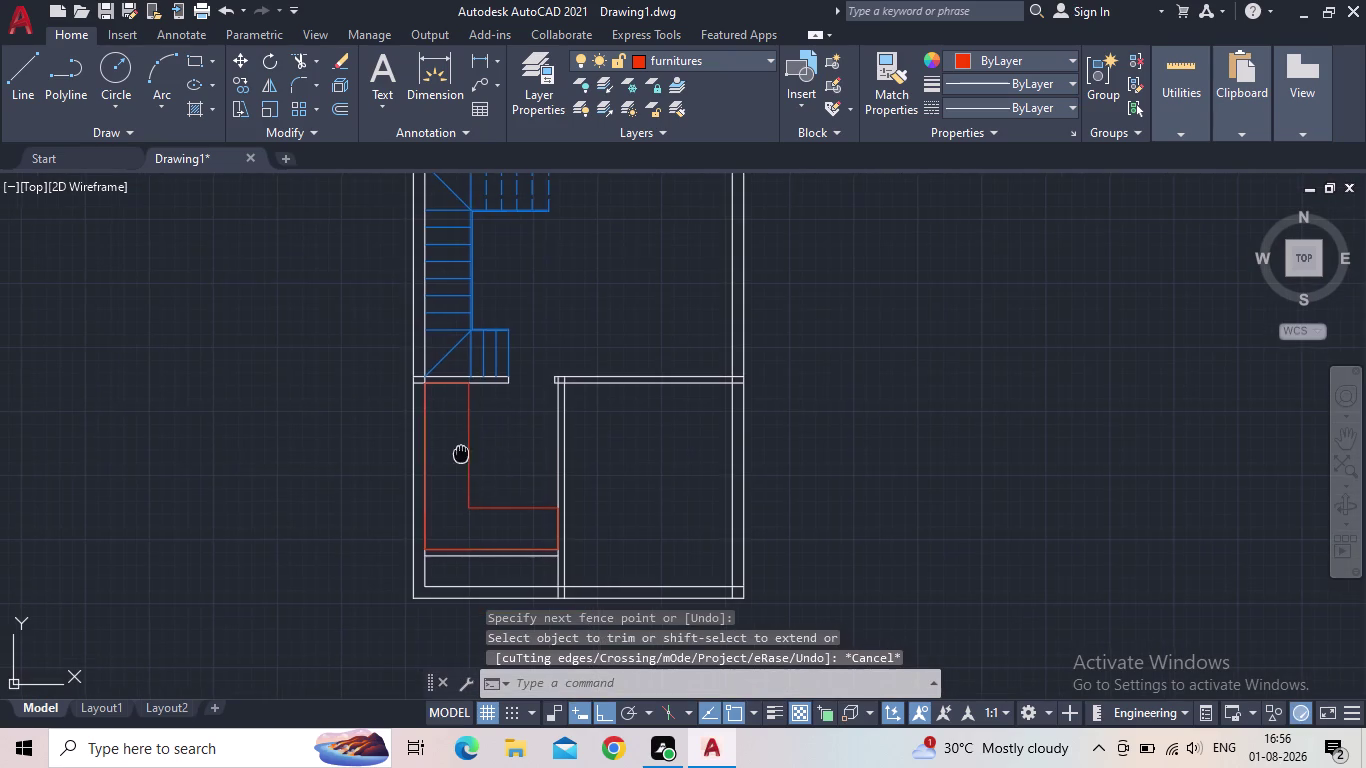
middle_drag(459, 452, 395, 480)
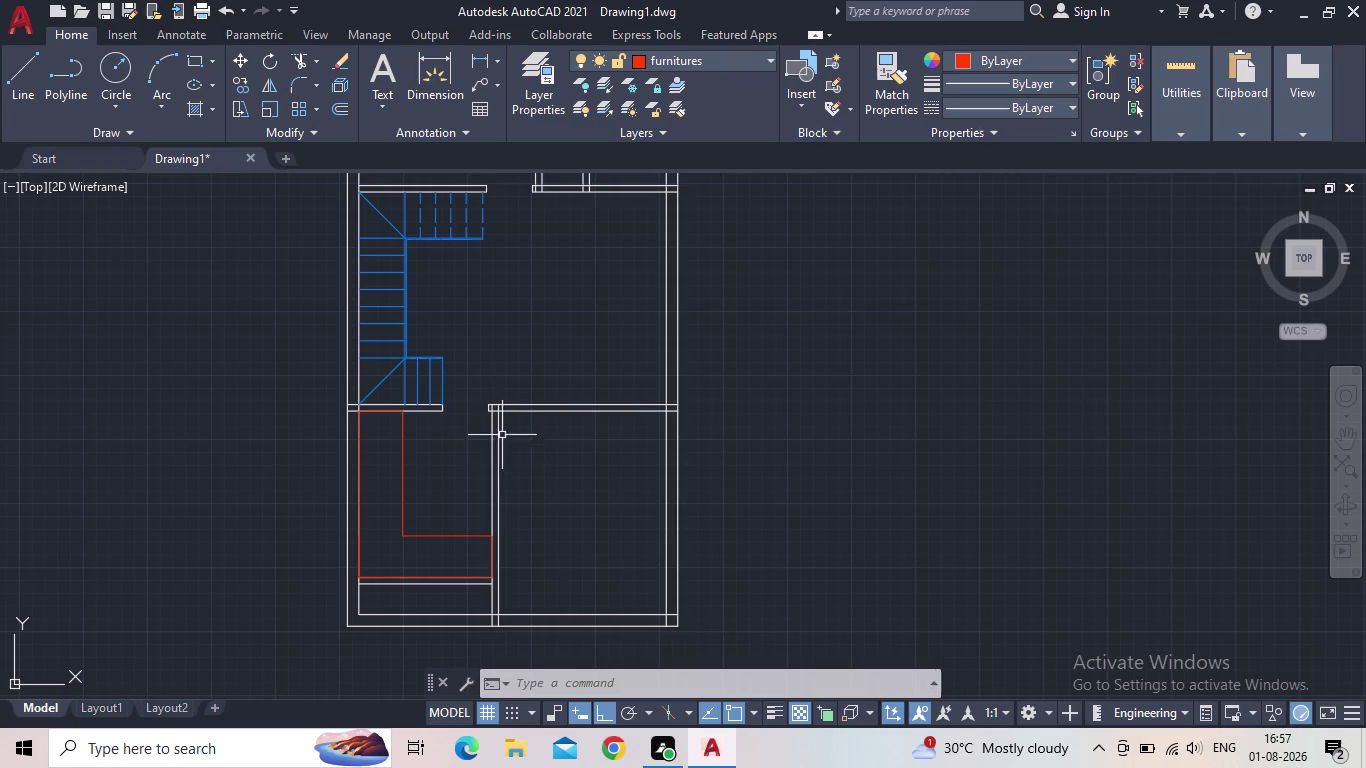
scroll(up, 3)
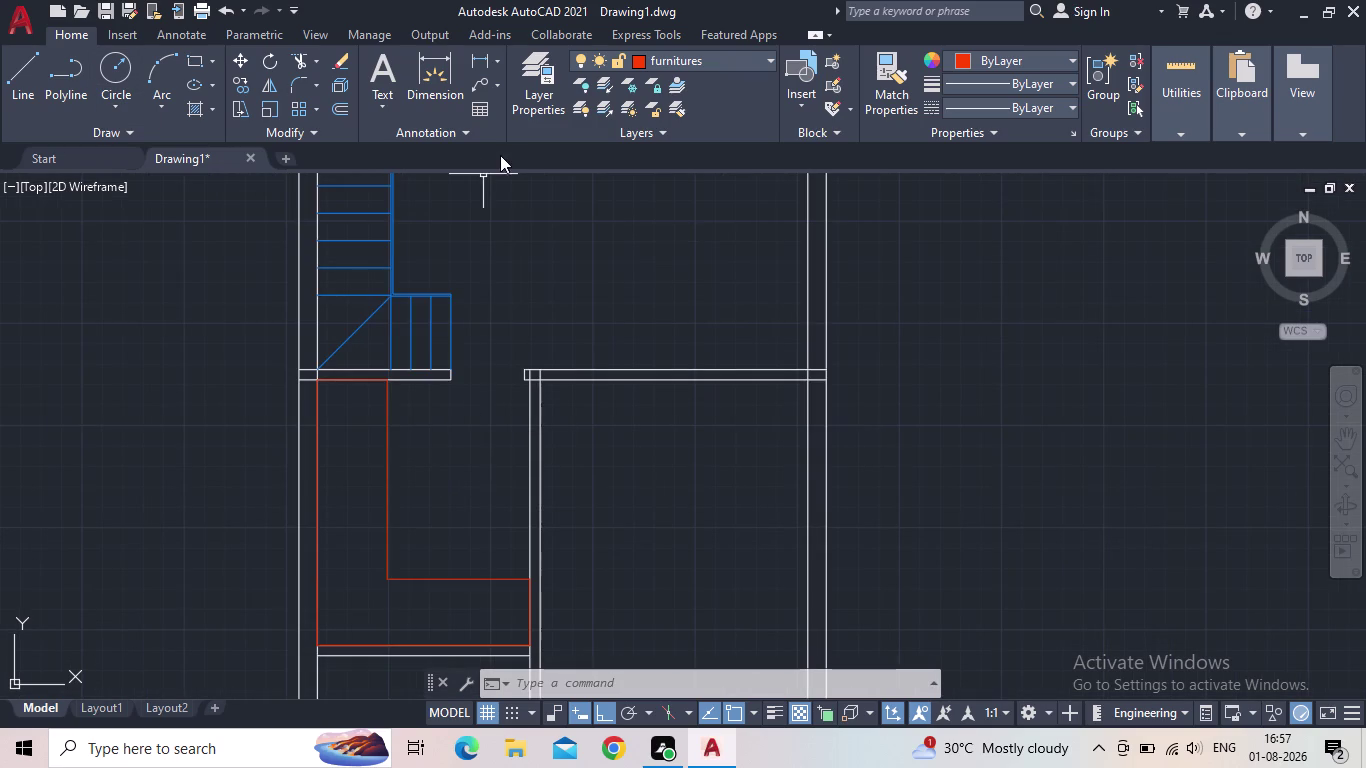
Set floor as the current layer in the Layer Properties Manager.
click(533, 107)
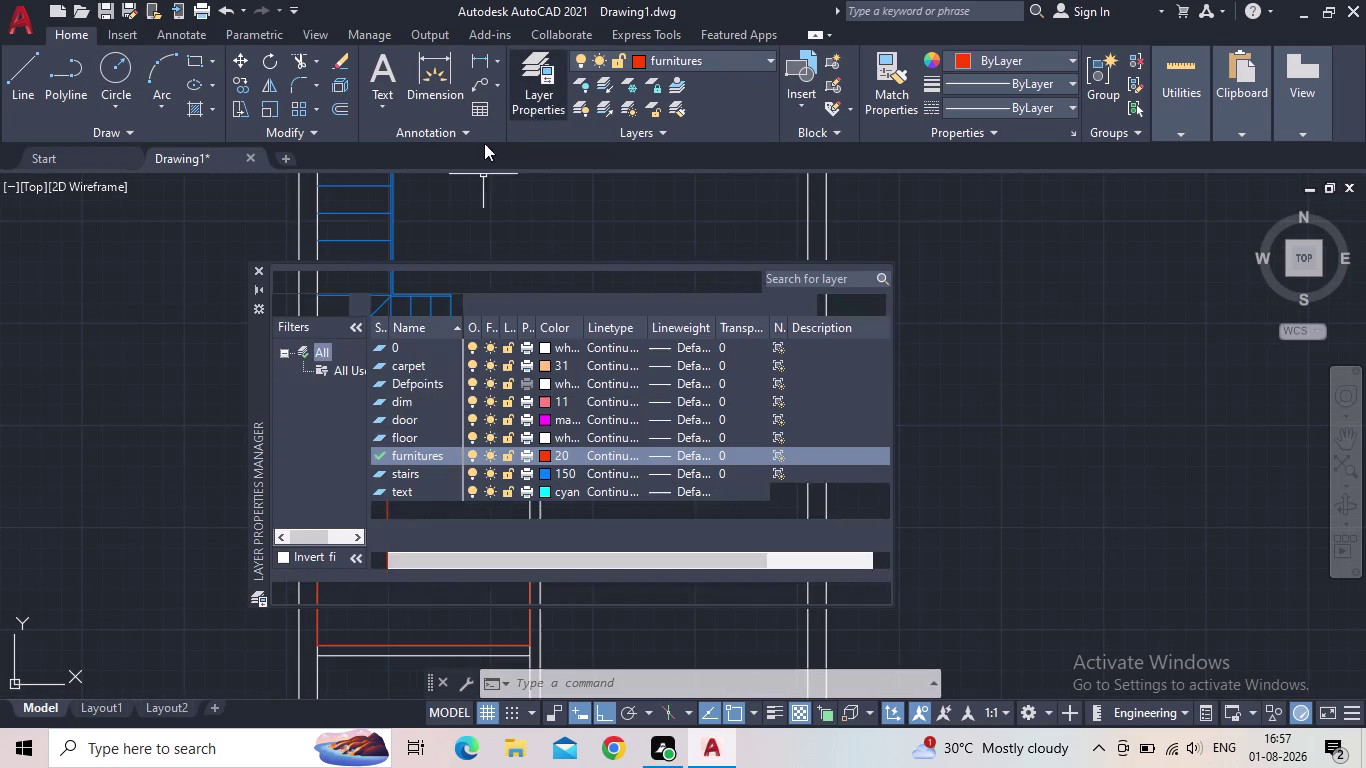
double_click(380, 435)
click(259, 267)
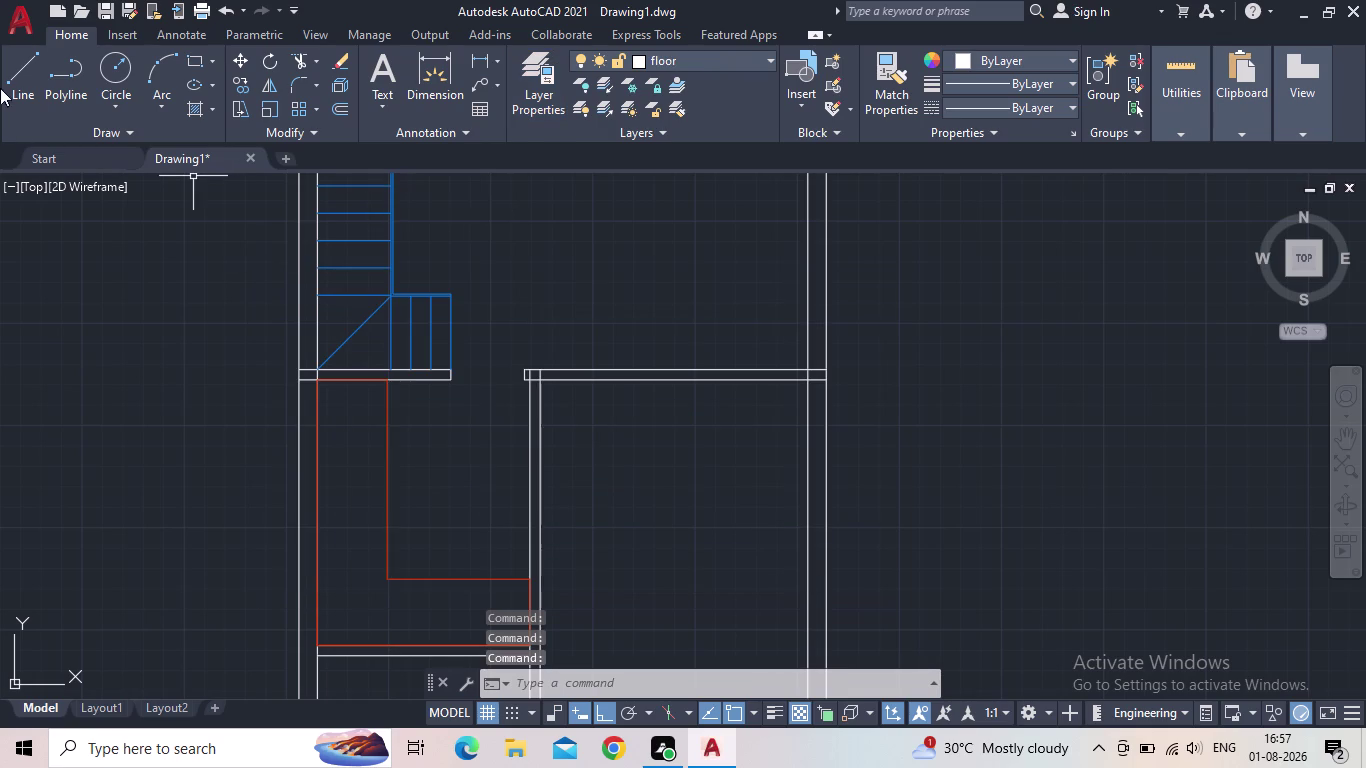
Draw a small test rectangle beside the L-shaped furniture.
click(194, 56)
middle_drag(451, 540, 425, 459)
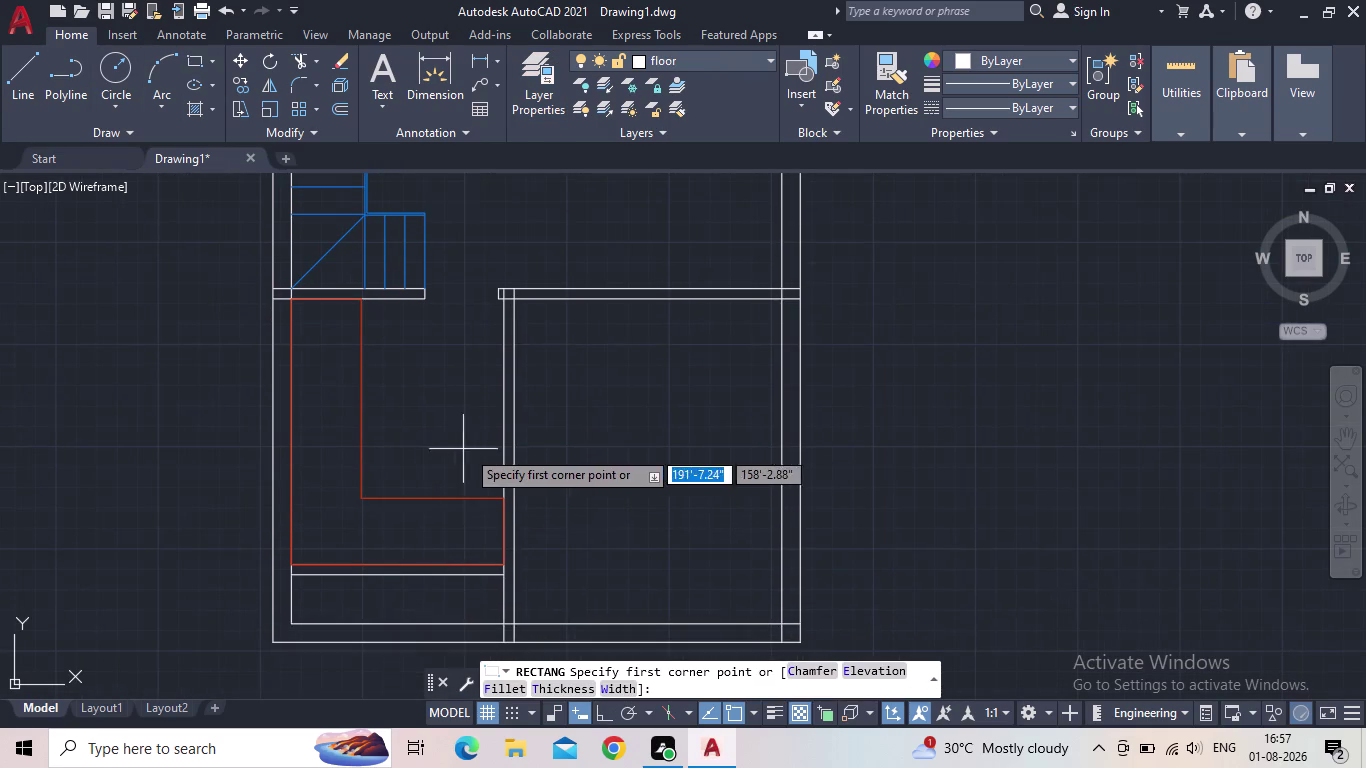
click(496, 453)
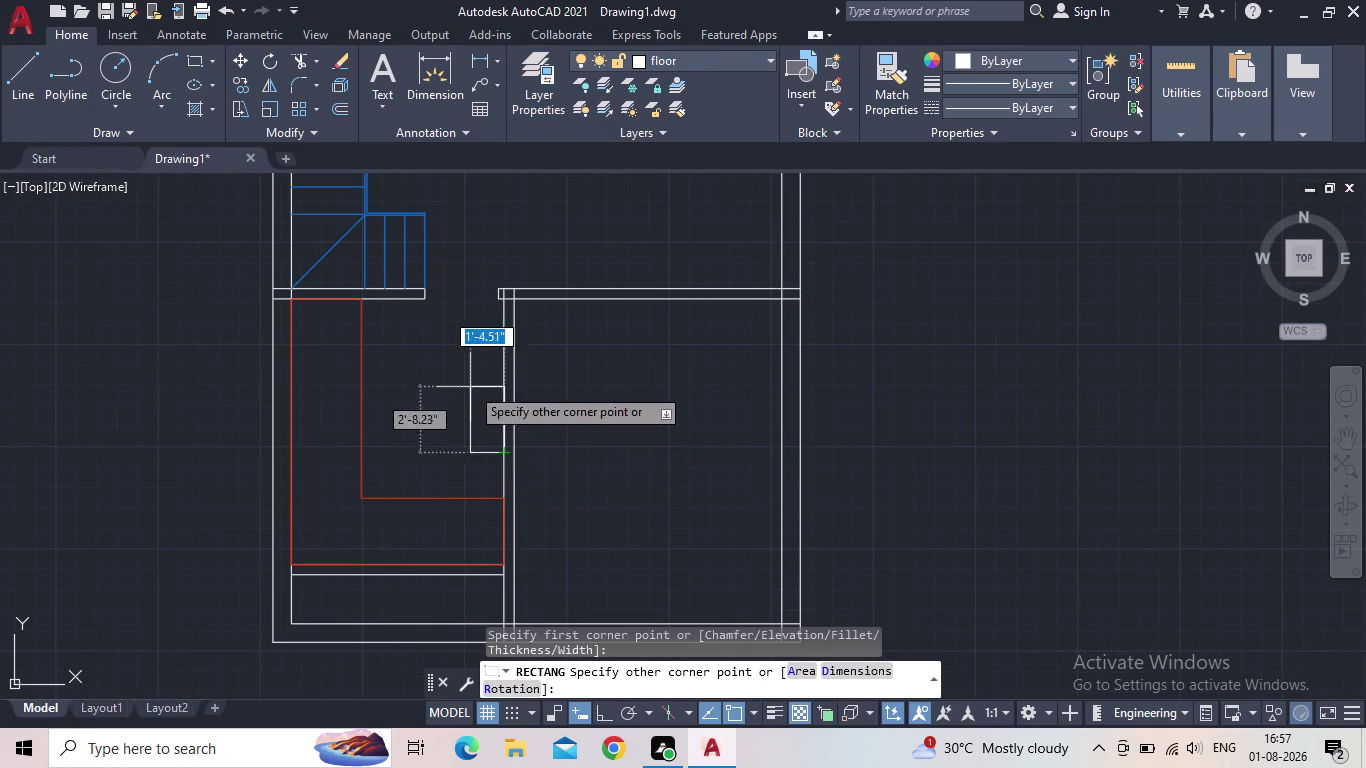
click(418, 345)
scroll(up, 3)
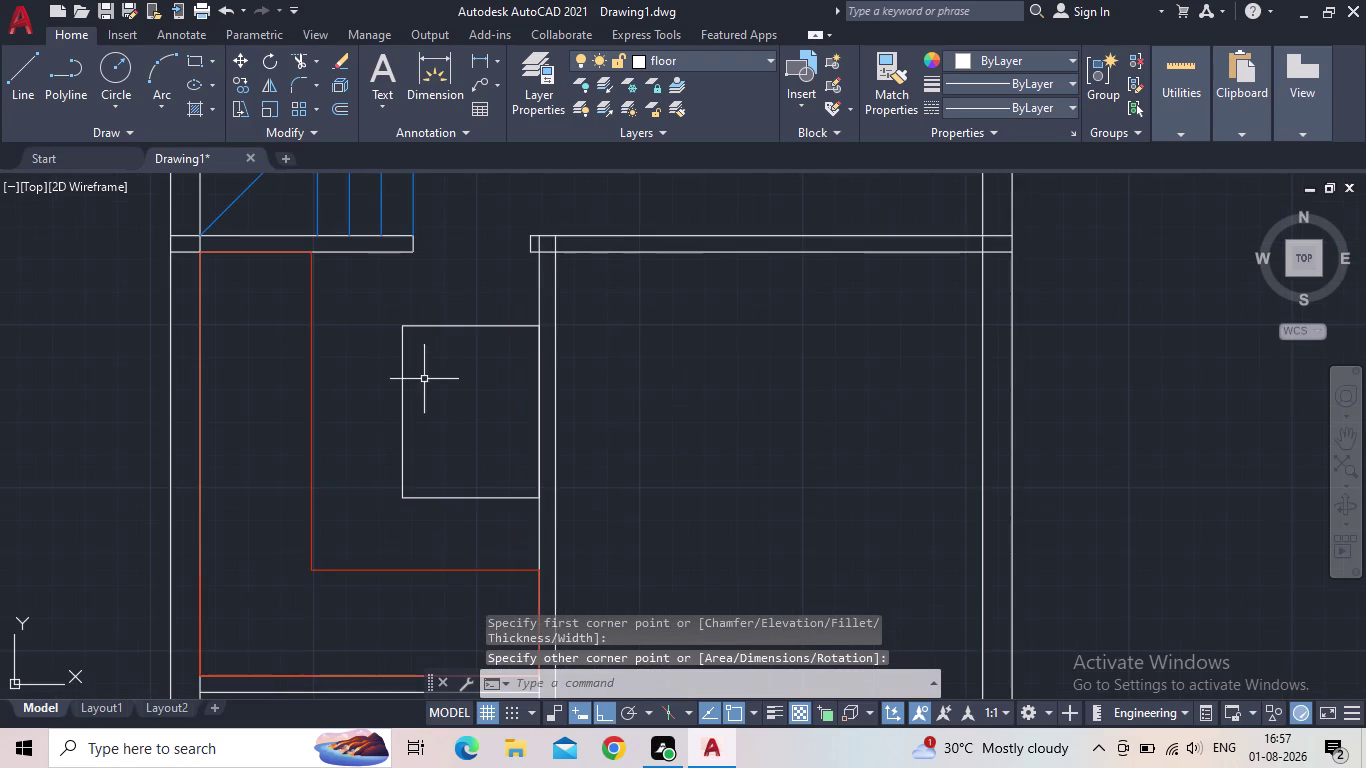
Select the white test rectangle and delete it.
click(405, 394)
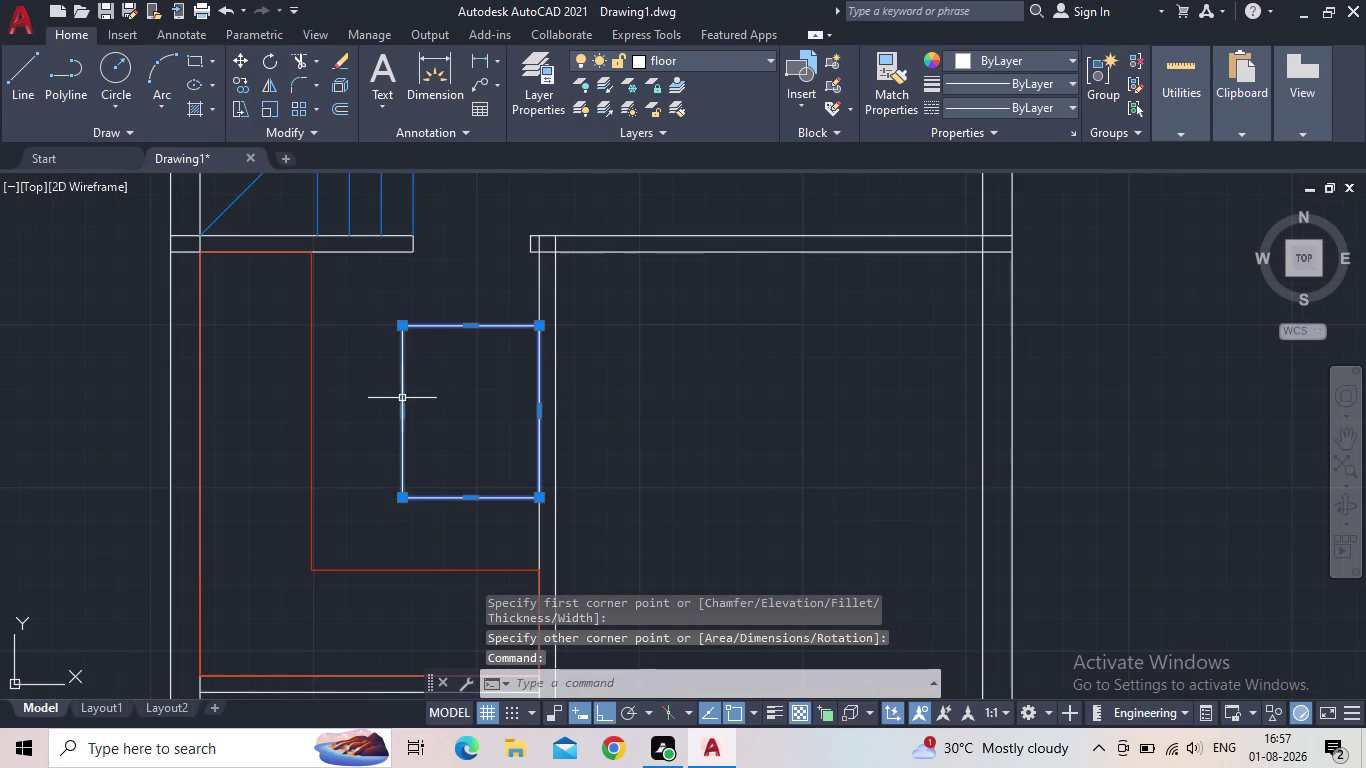
scroll(down, 3)
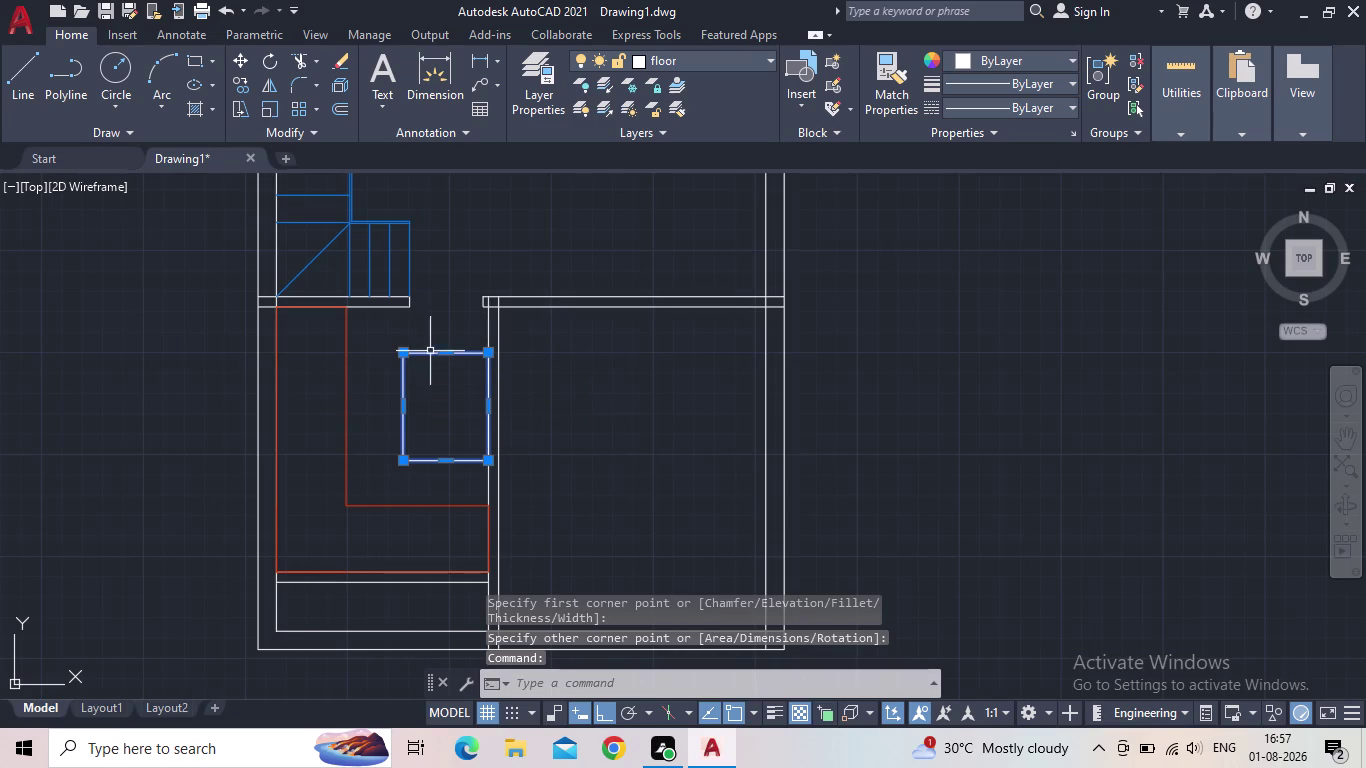
click(444, 353)
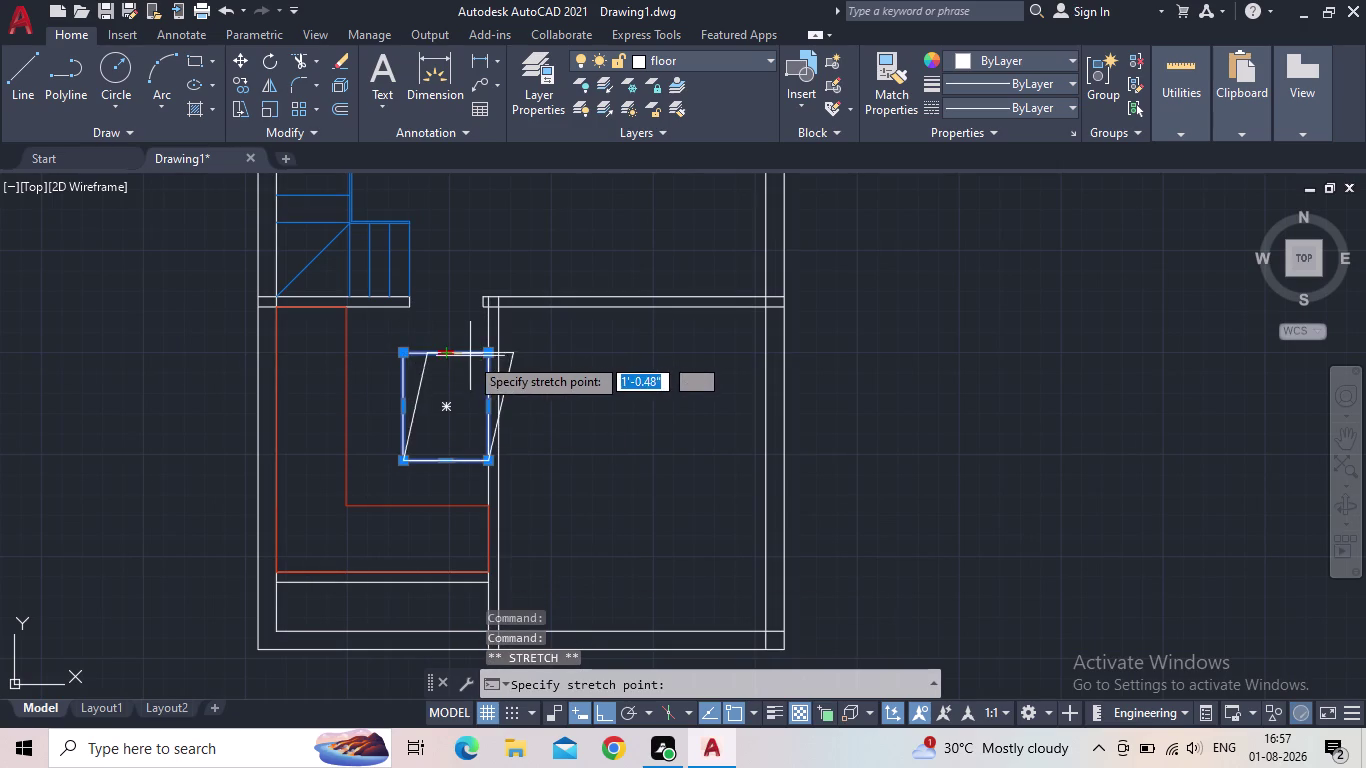
key(Escape)
click(438, 383)
key(Escape)
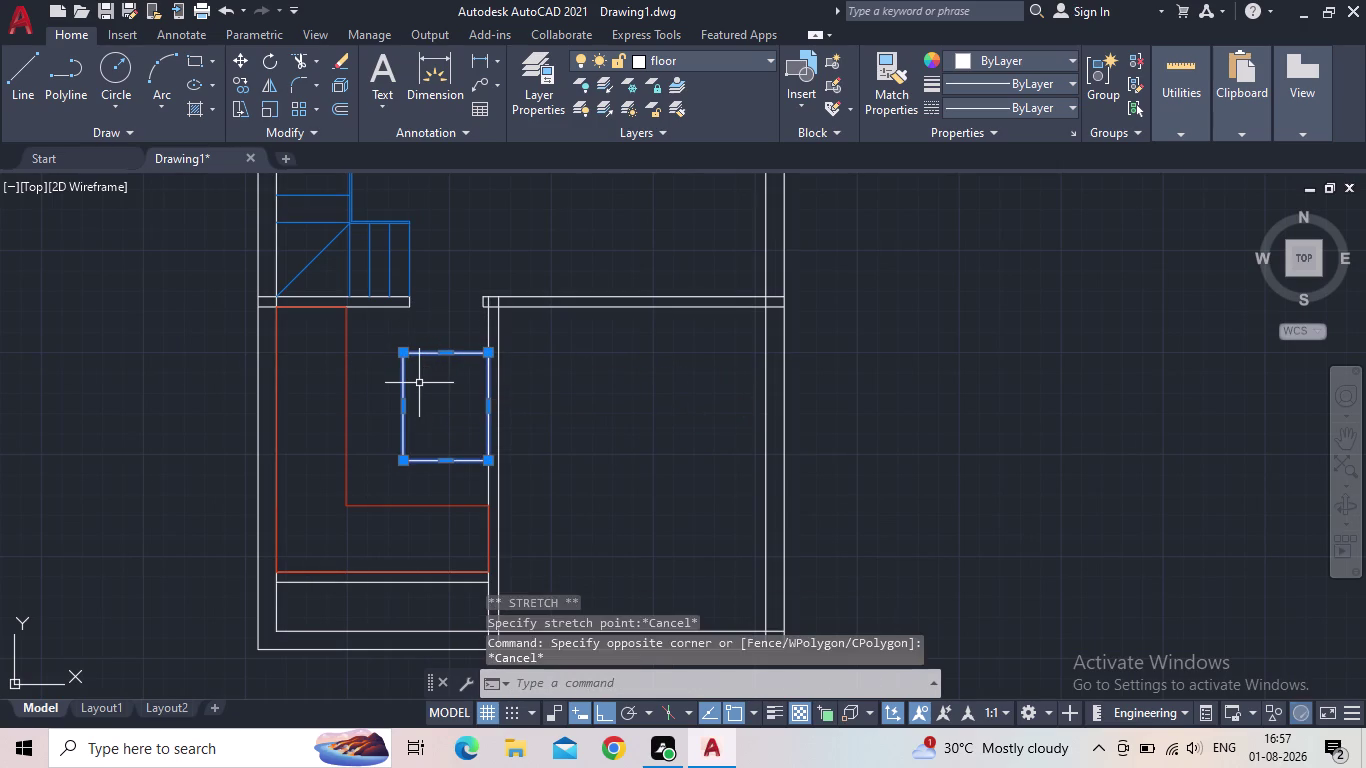
key(Escape)
drag(418, 383, 399, 379)
click(396, 379)
key(Delete)
scroll(down, 3)
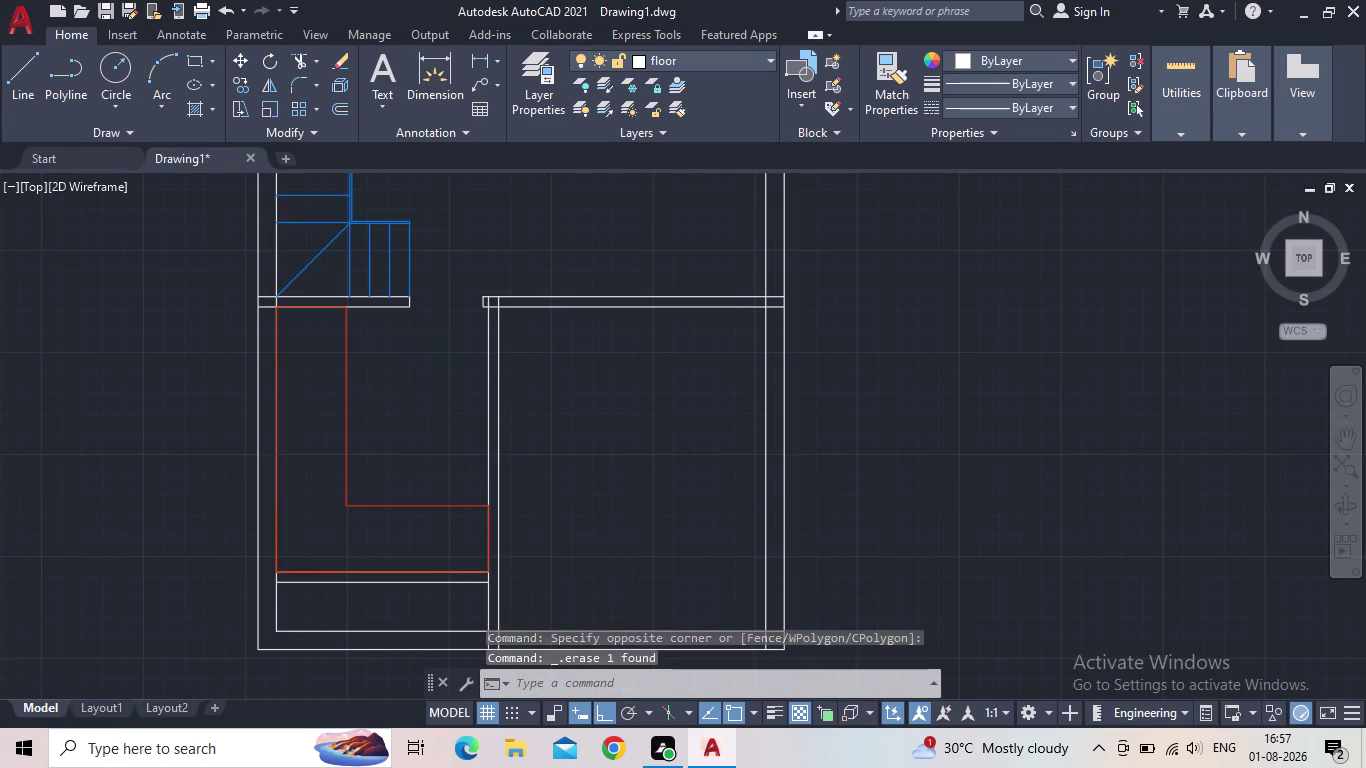
middle_drag(399, 393, 401, 430)
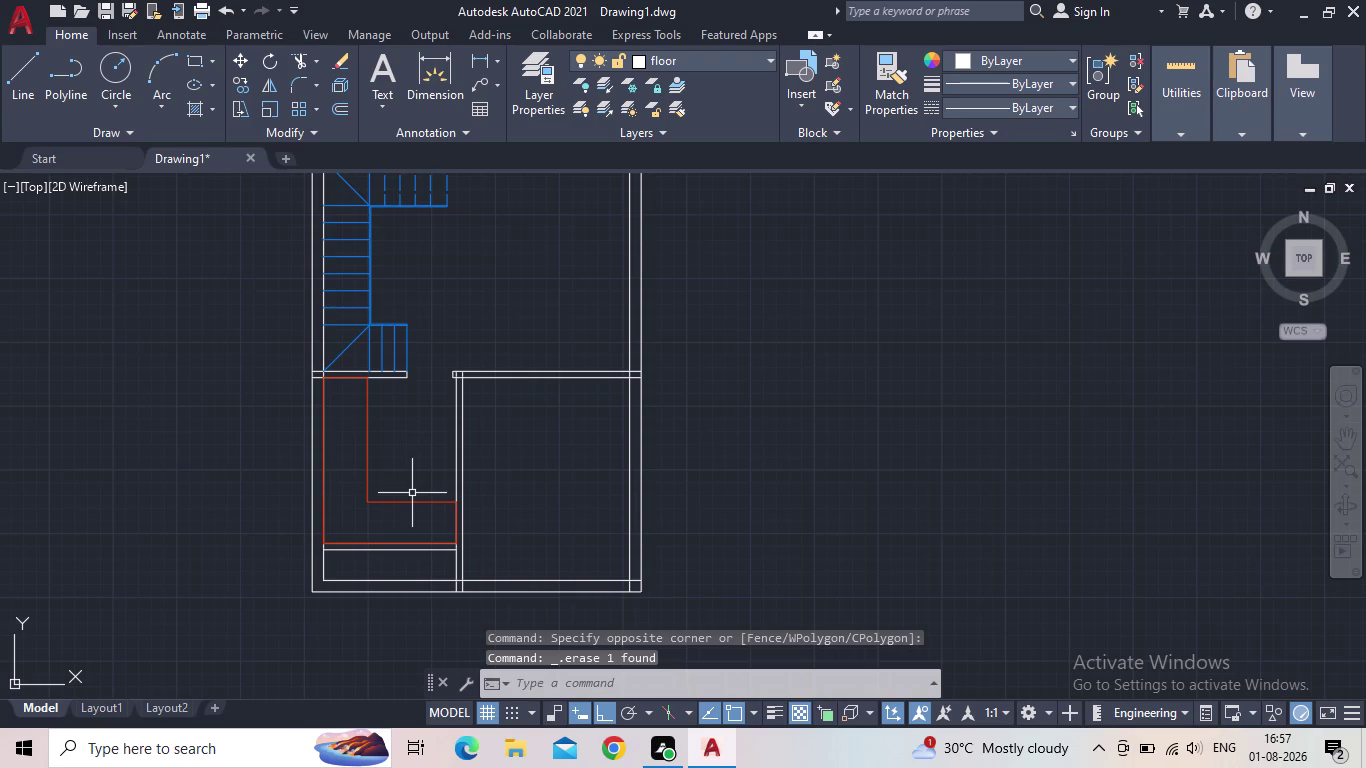
scroll(down, 3)
scroll(up, 3)
middle_drag(443, 436, 558, 347)
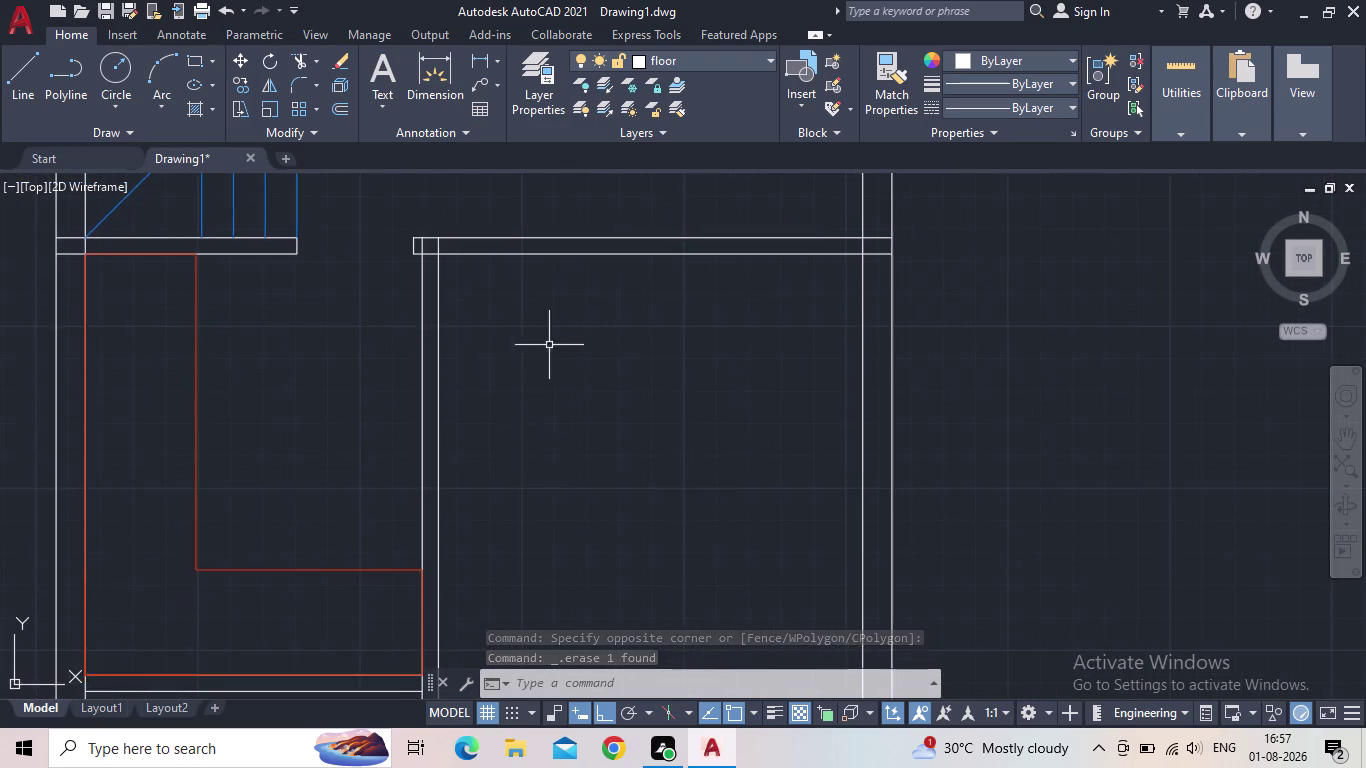
scroll(down, 3)
click(187, 61)
scroll(up, 3)
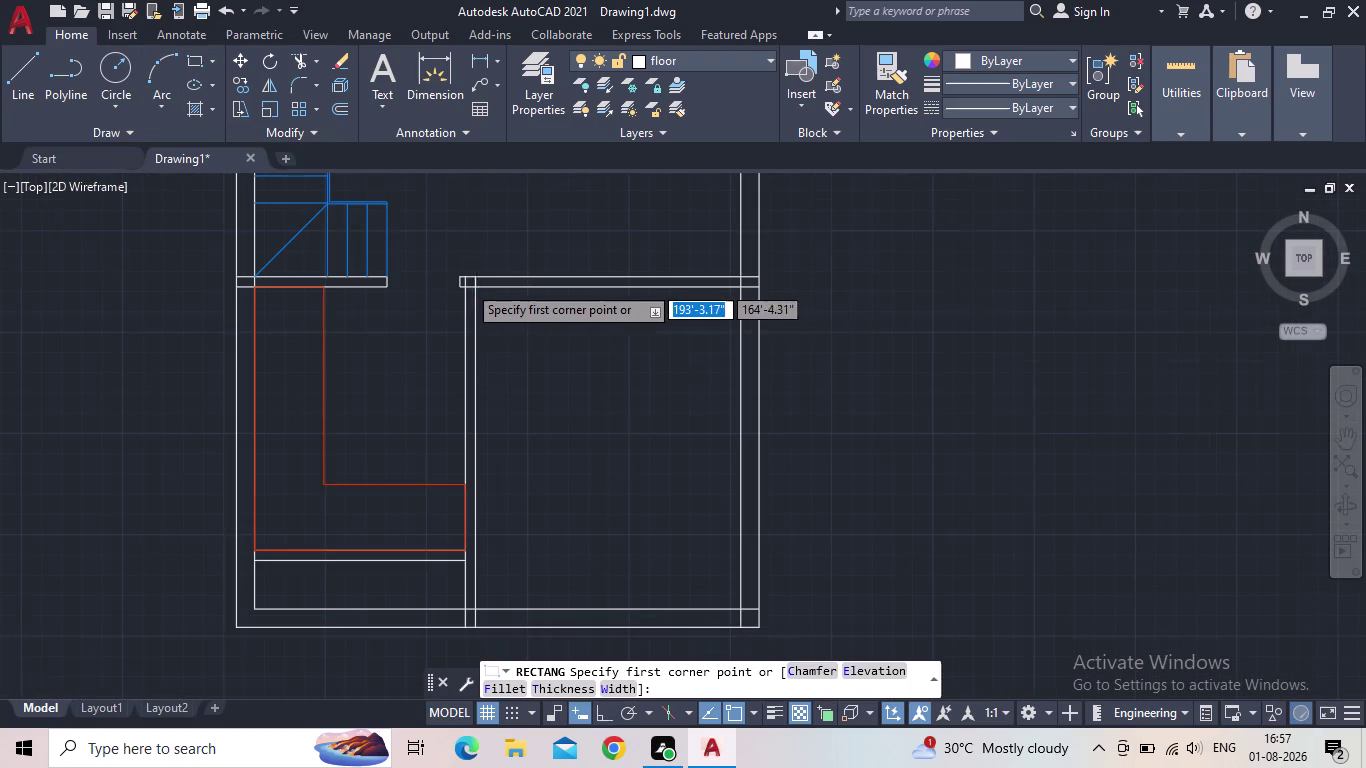
scroll(up, 3)
drag(496, 300, 507, 311)
middle_drag(853, 551, 853, 552)
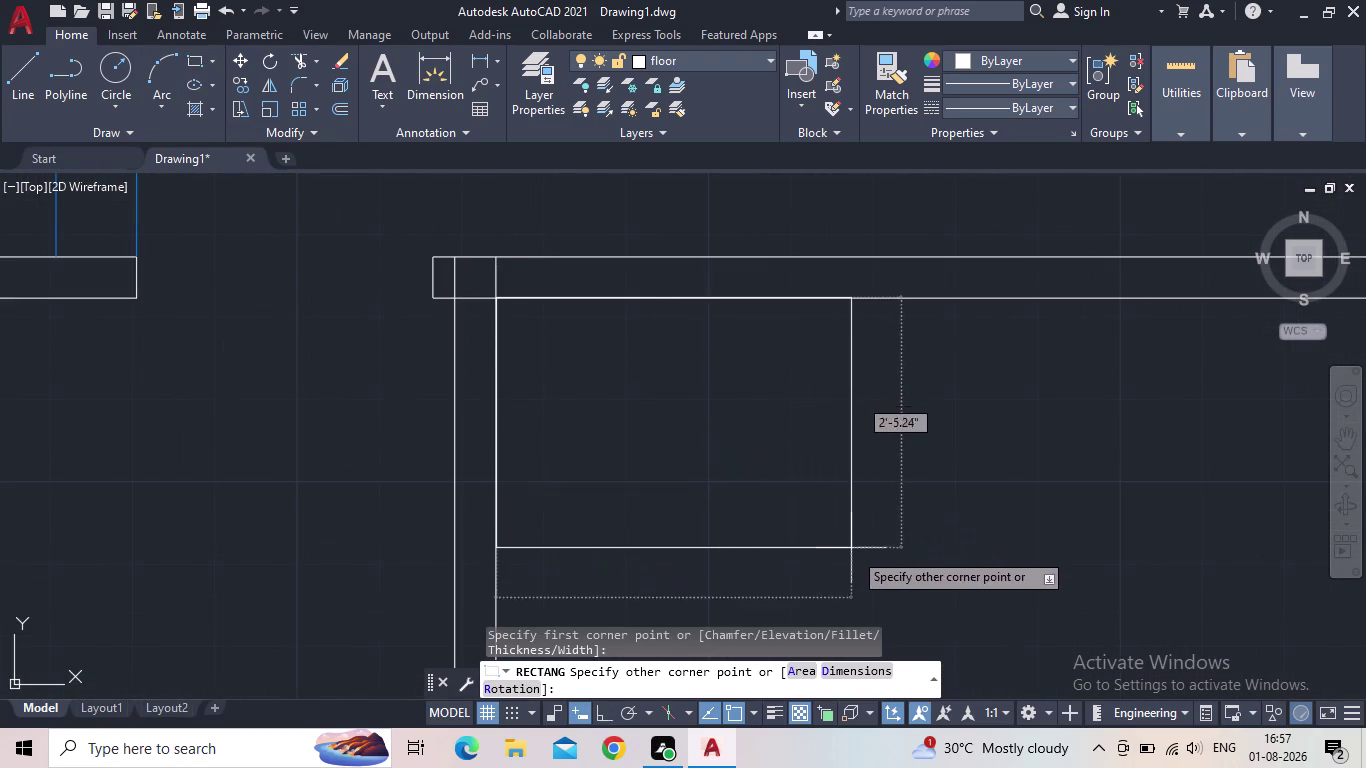
middle_drag(853, 552, 542, 400)
scroll(down, 3)
middle_drag(637, 462, 651, 332)
scroll(down, 3)
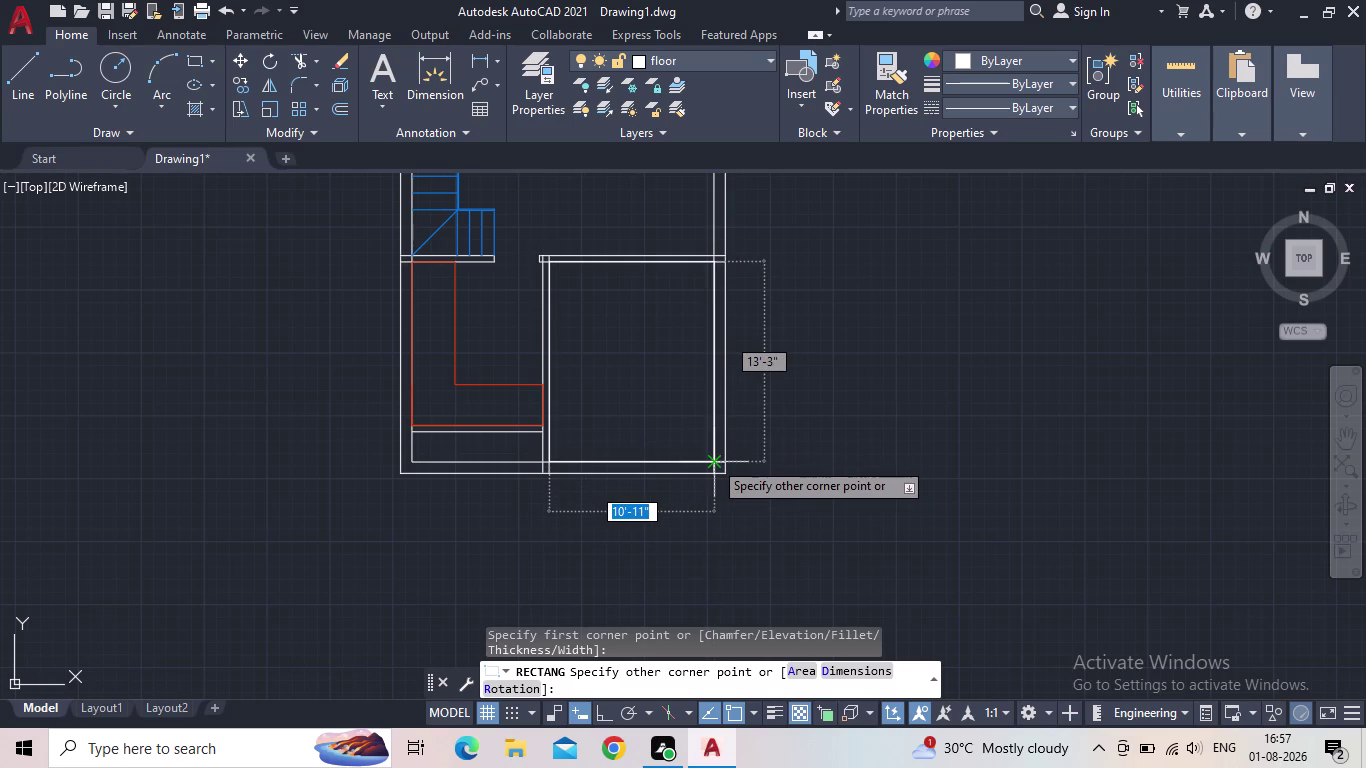
click(713, 460)
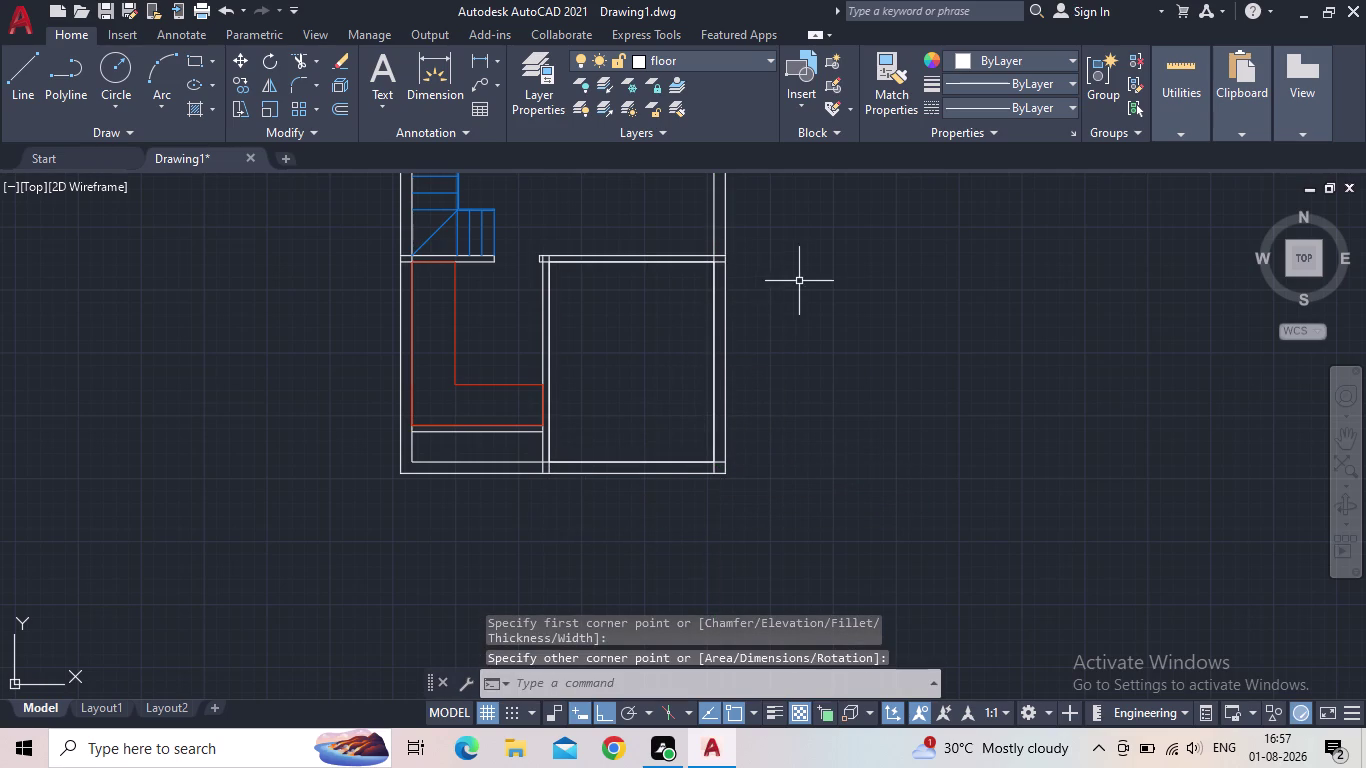
scroll(up, 3)
key(Escape)
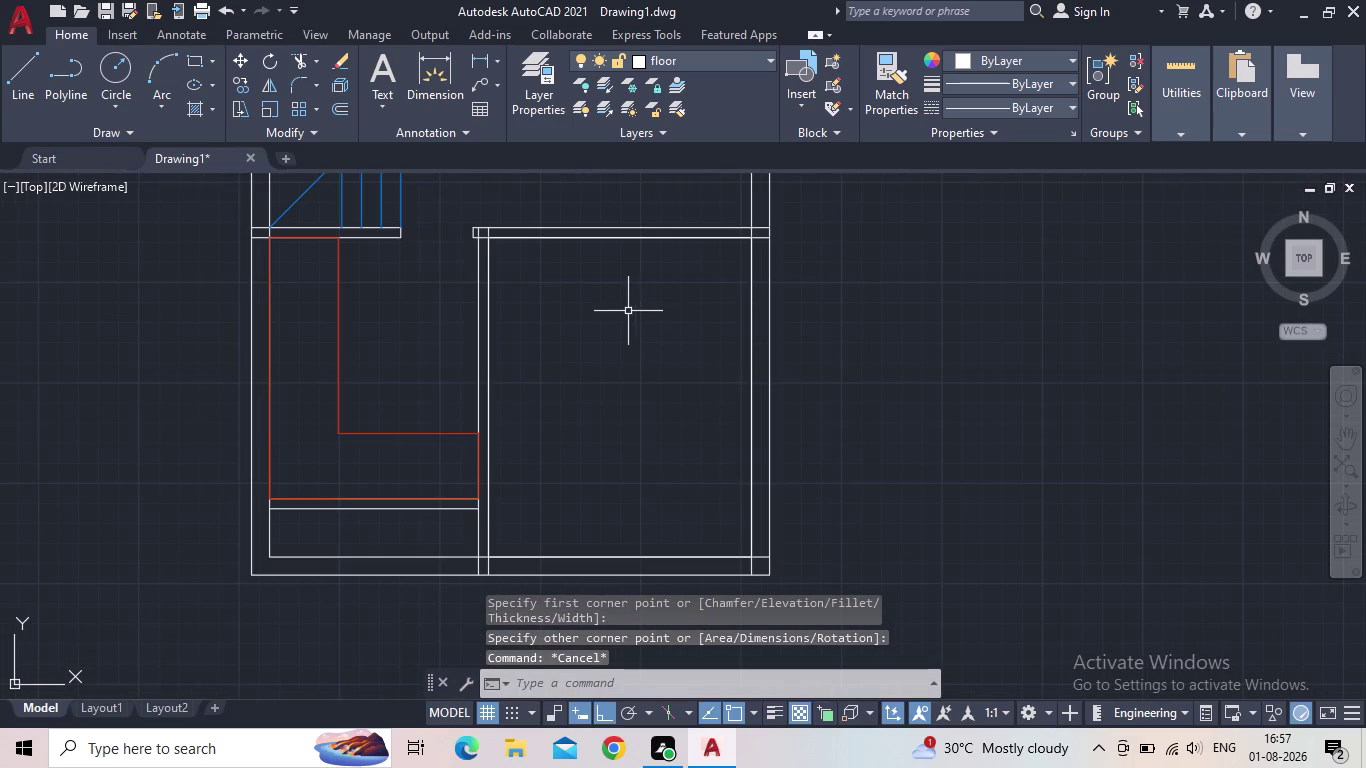
scroll(down, 3)
middle_drag(607, 326, 578, 470)
scroll(up, 3)
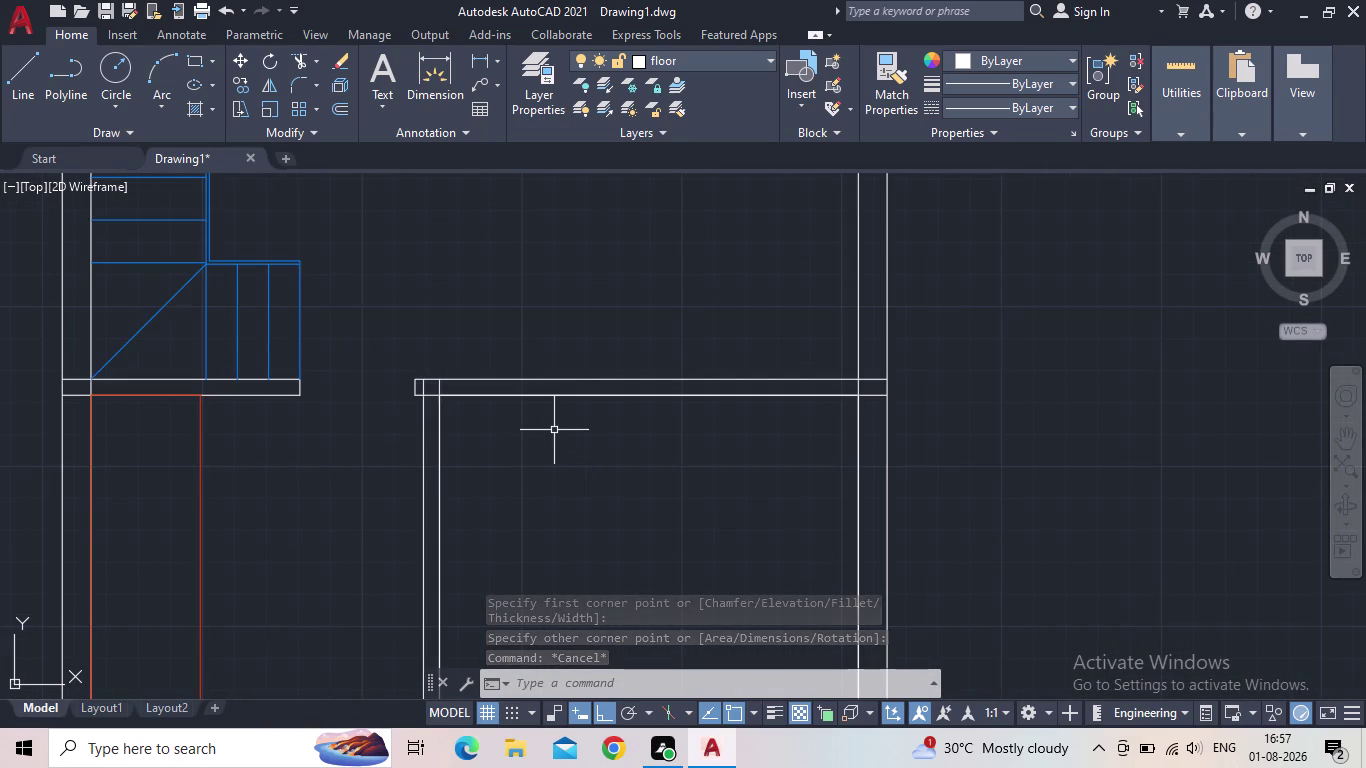
scroll(down, 3)
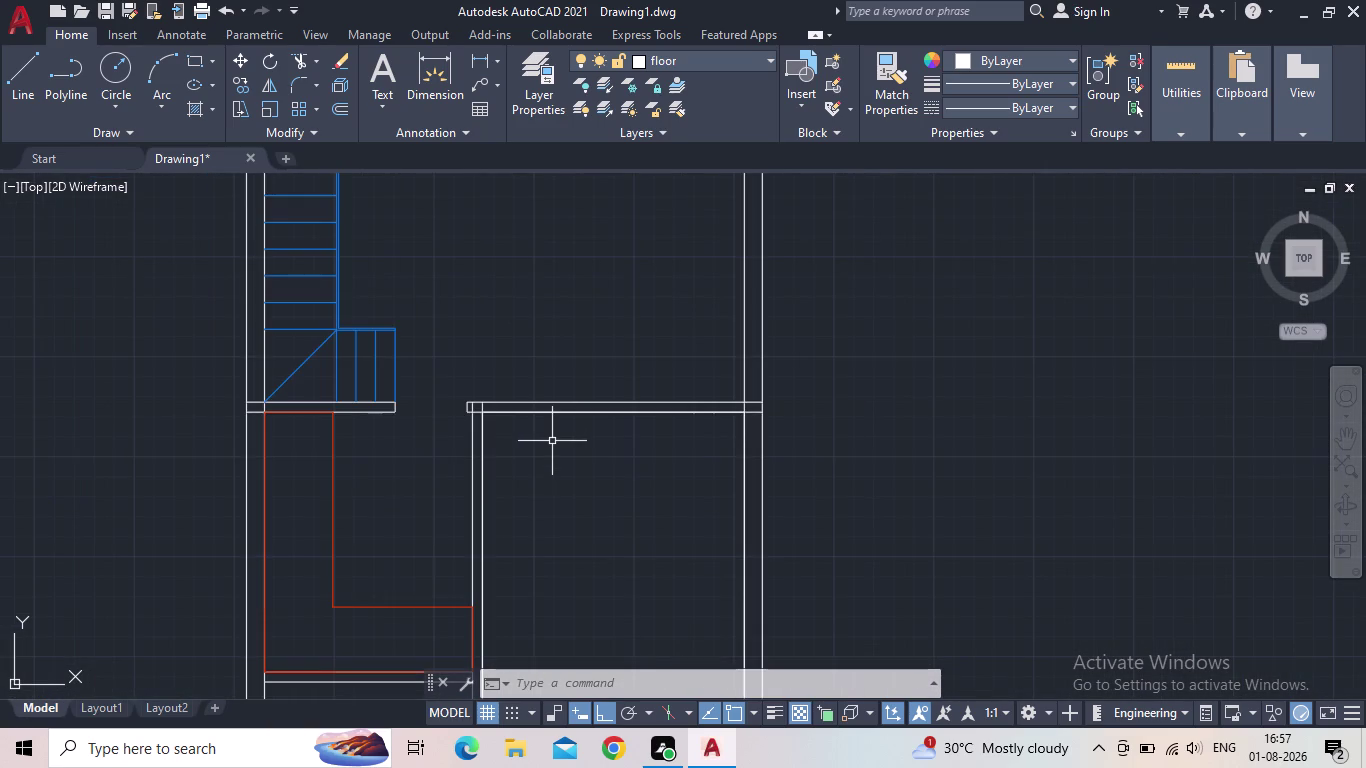
scroll(down, 3)
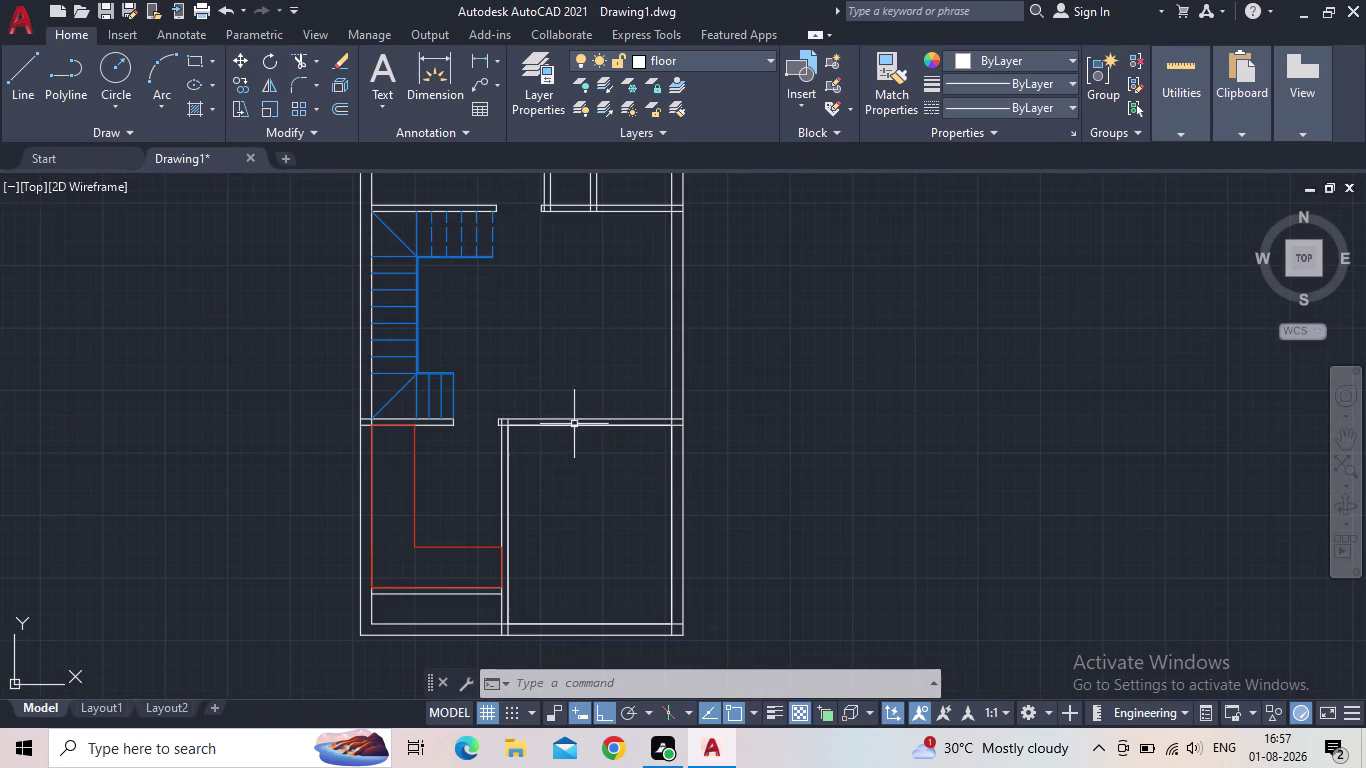
scroll(up, 3)
scroll(down, 3)
middle_drag(543, 312, 486, 394)
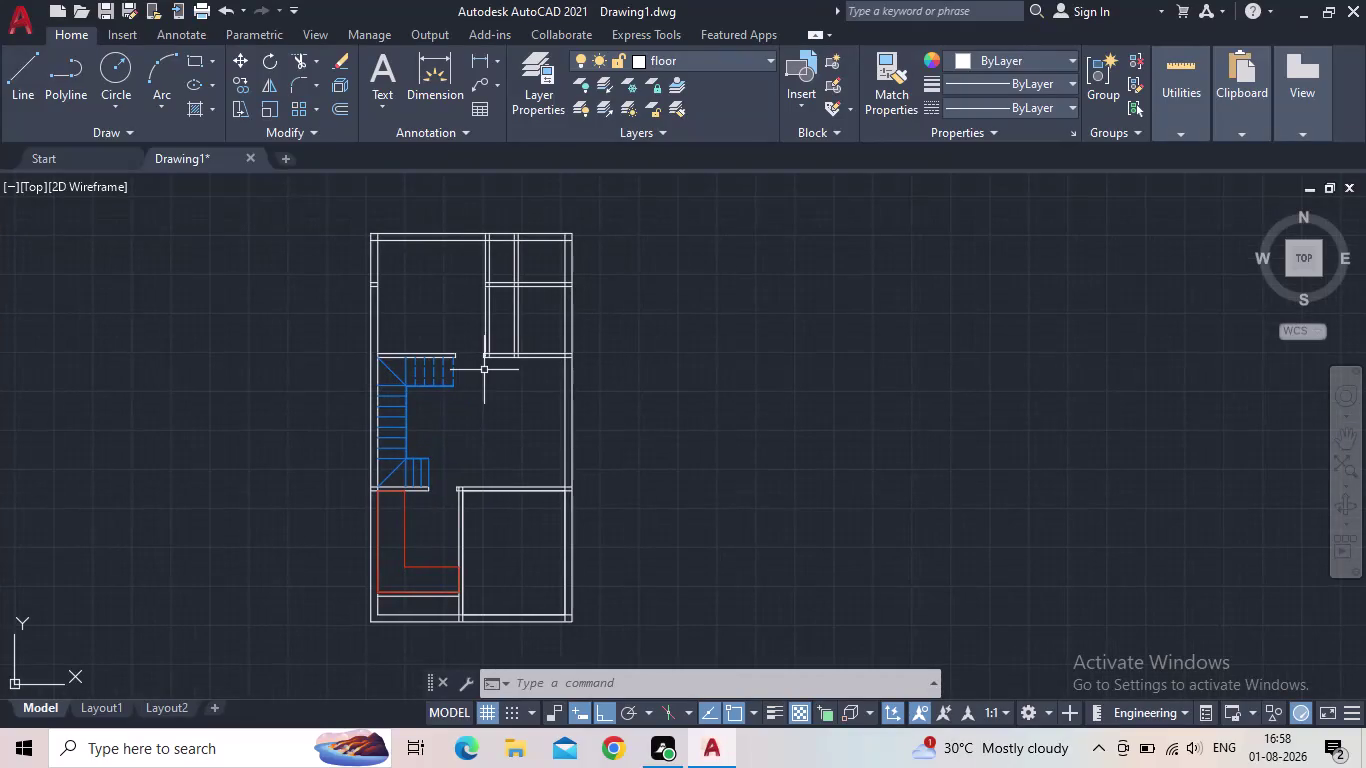
middle_drag(486, 368, 480, 430)
scroll(up, 3)
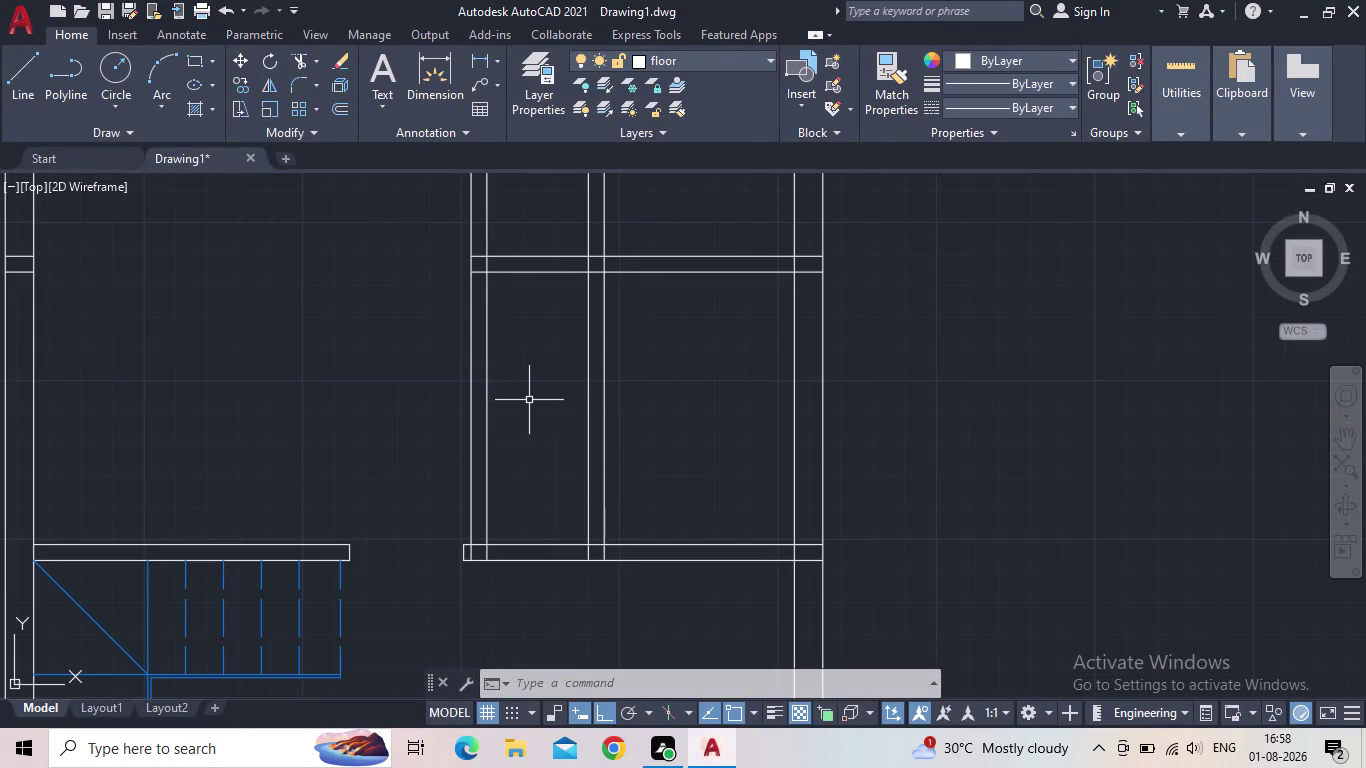
Start TR and pick fence points across the top wall junction lines.
middle_drag(545, 349, 497, 391)
scroll(down, 3)
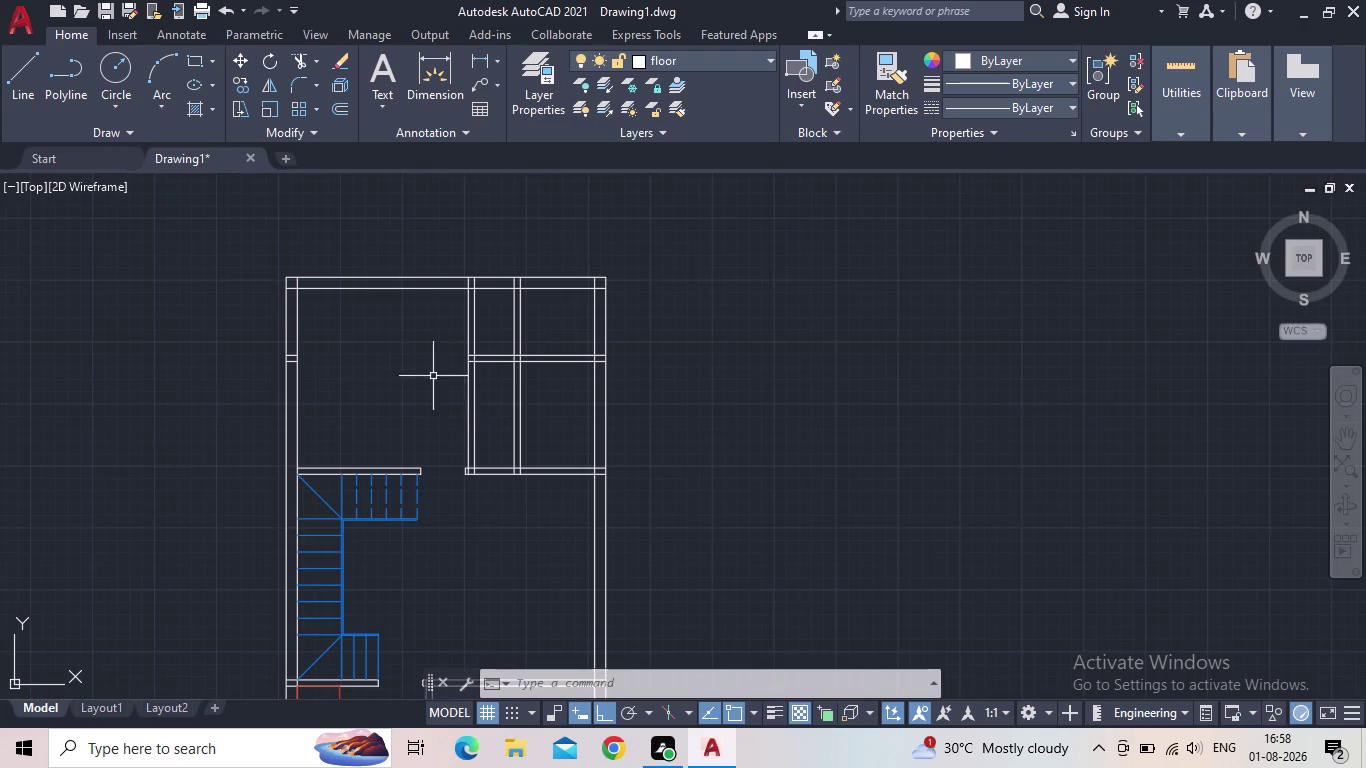
middle_drag(427, 377, 504, 353)
key(t)
key(r)
key(space)
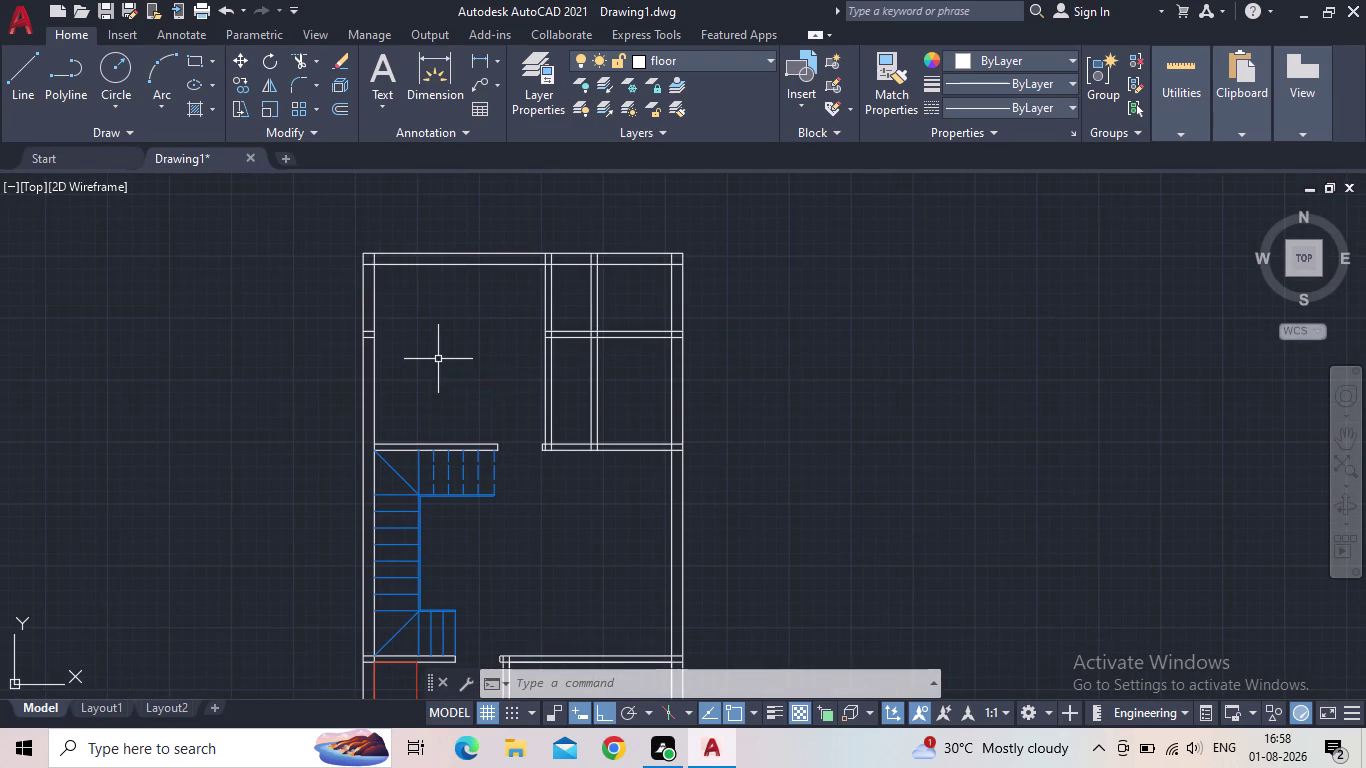
scroll(up, 3)
drag(366, 334, 364, 324)
click(360, 274)
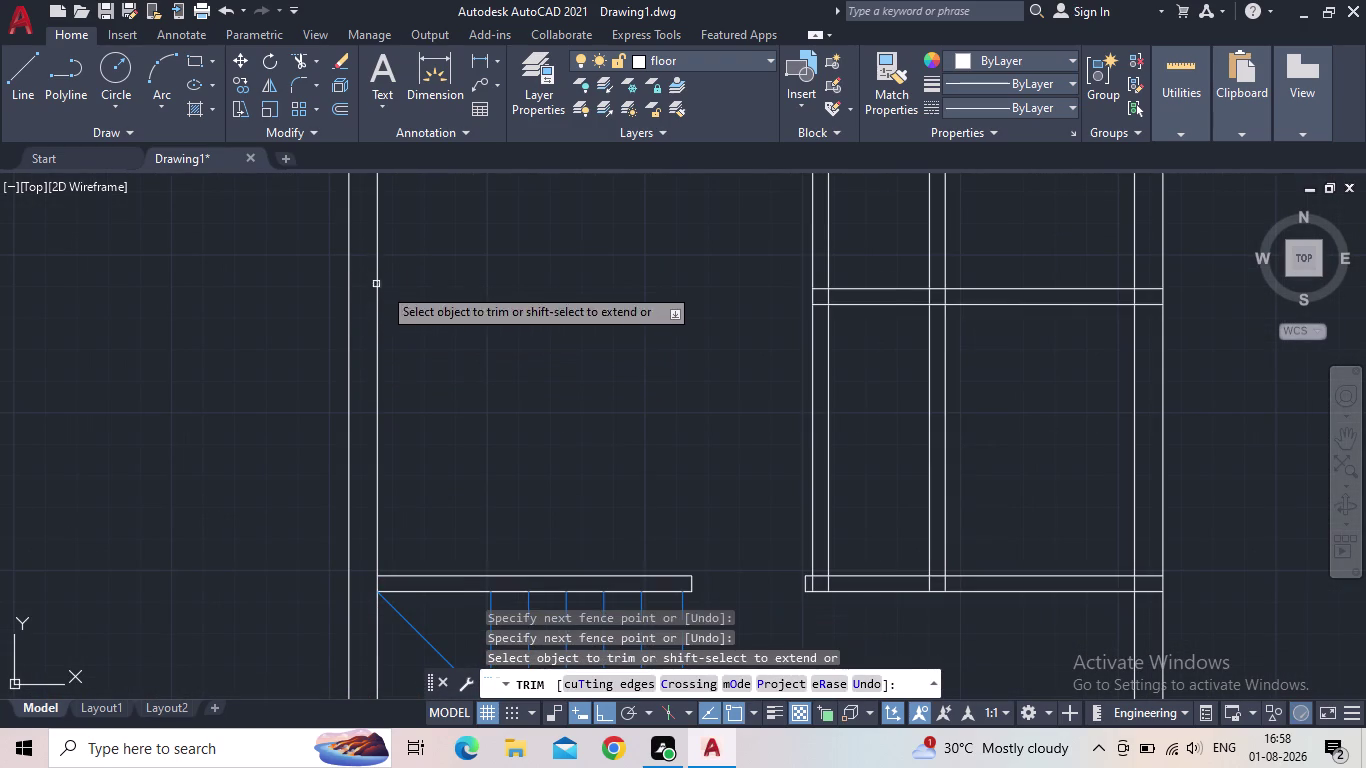
scroll(down, 3)
middle_drag(518, 365, 520, 403)
scroll(up, 3)
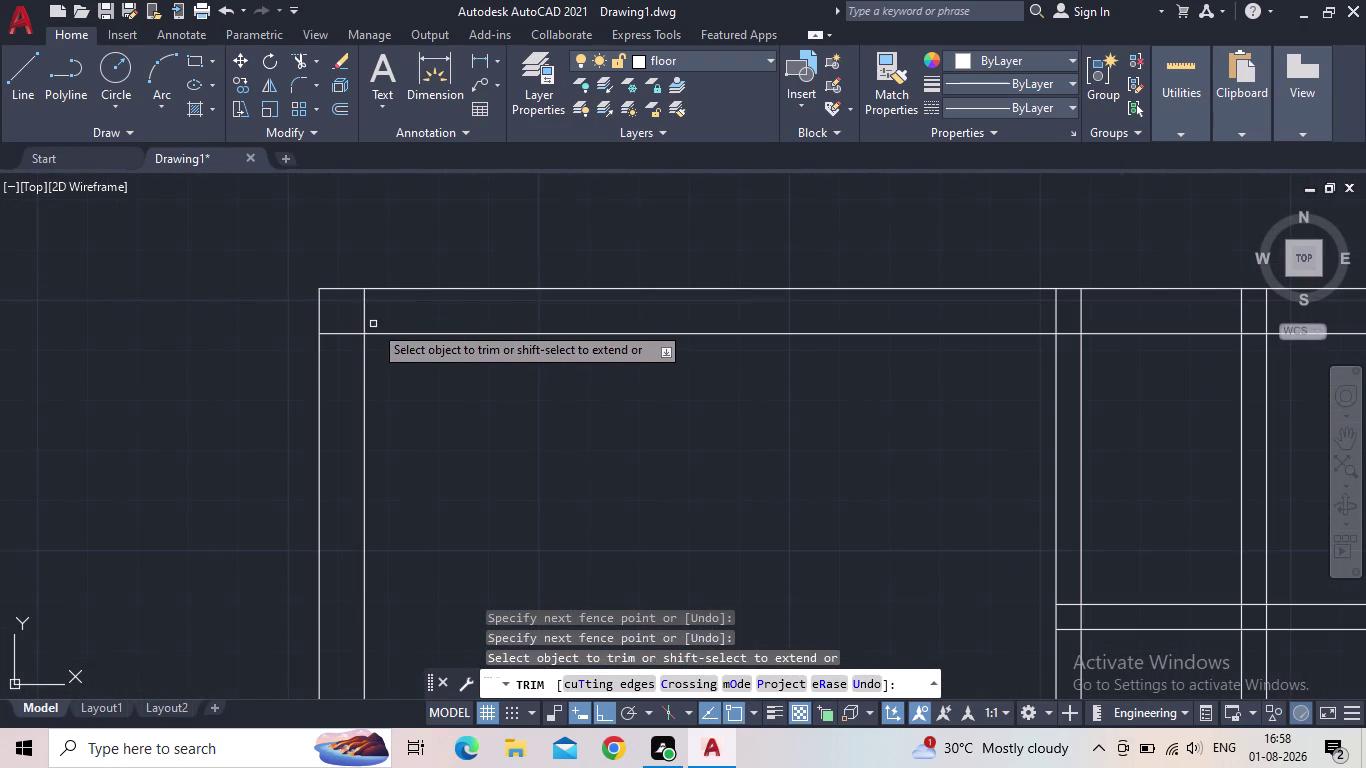
click(365, 318)
click(341, 338)
click(348, 328)
Fence-trim the overlapping wall lines along the top wall crossings.
scroll(down, 3)
middle_drag(561, 442, 404, 353)
scroll(up, 3)
scroll(up, 3)
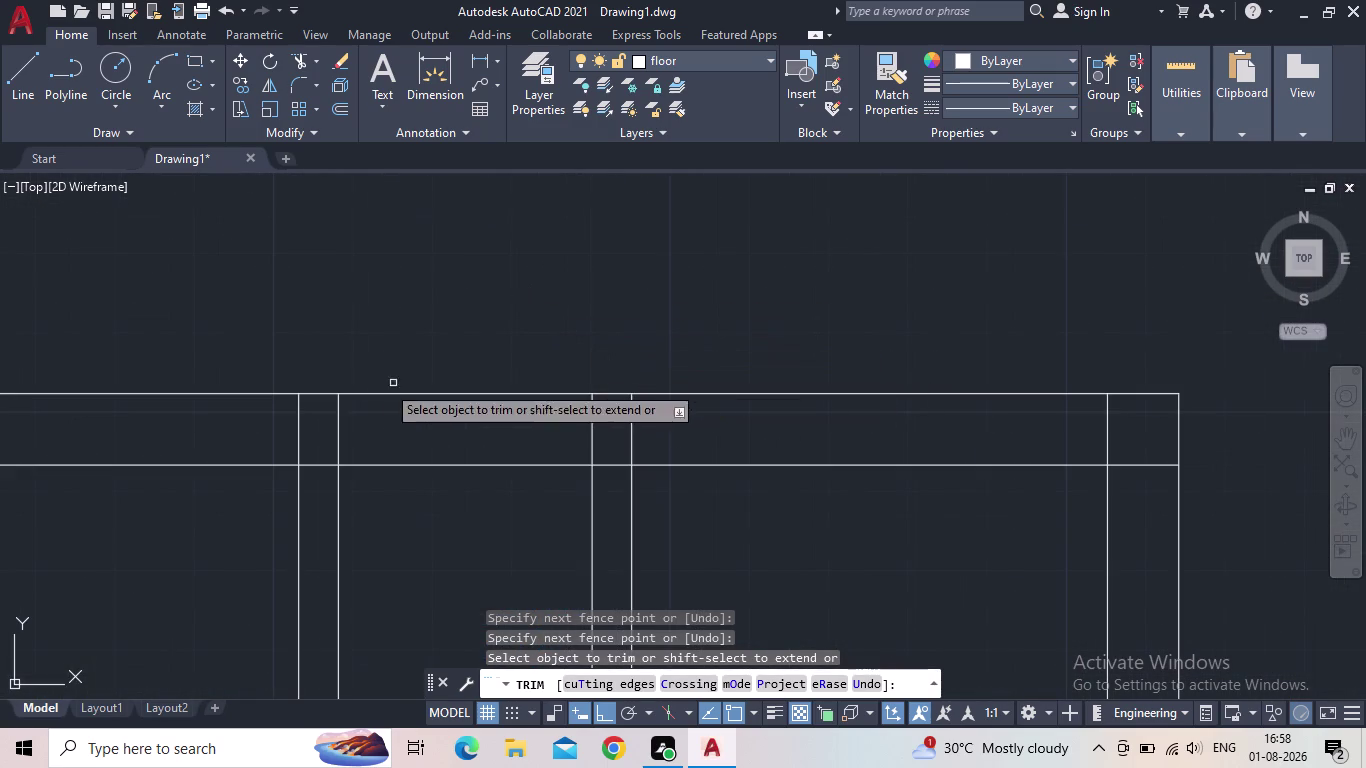
drag(239, 431, 261, 435)
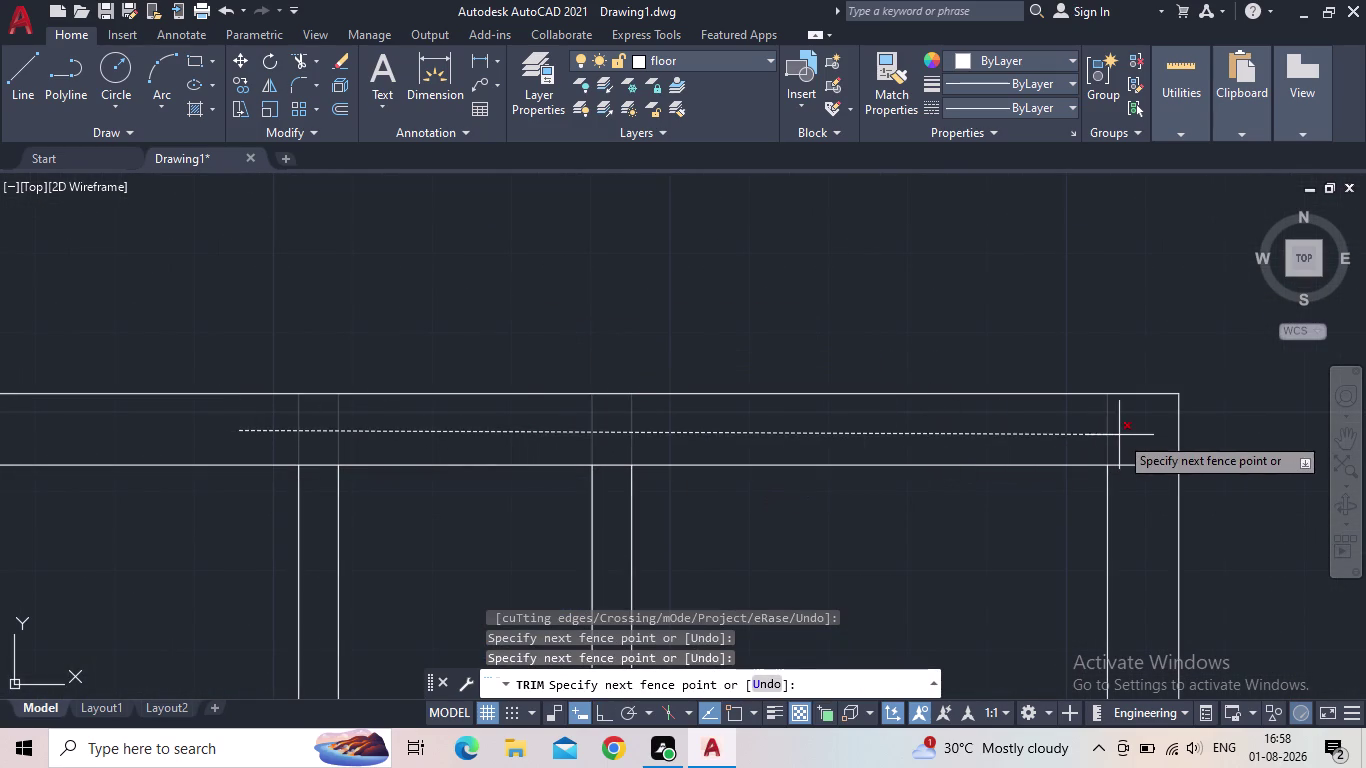
click(1119, 435)
drag(1141, 488, 1138, 473)
click(1133, 447)
Trim the leftover line at the right-side junction and end trimming.
scroll(down, 3)
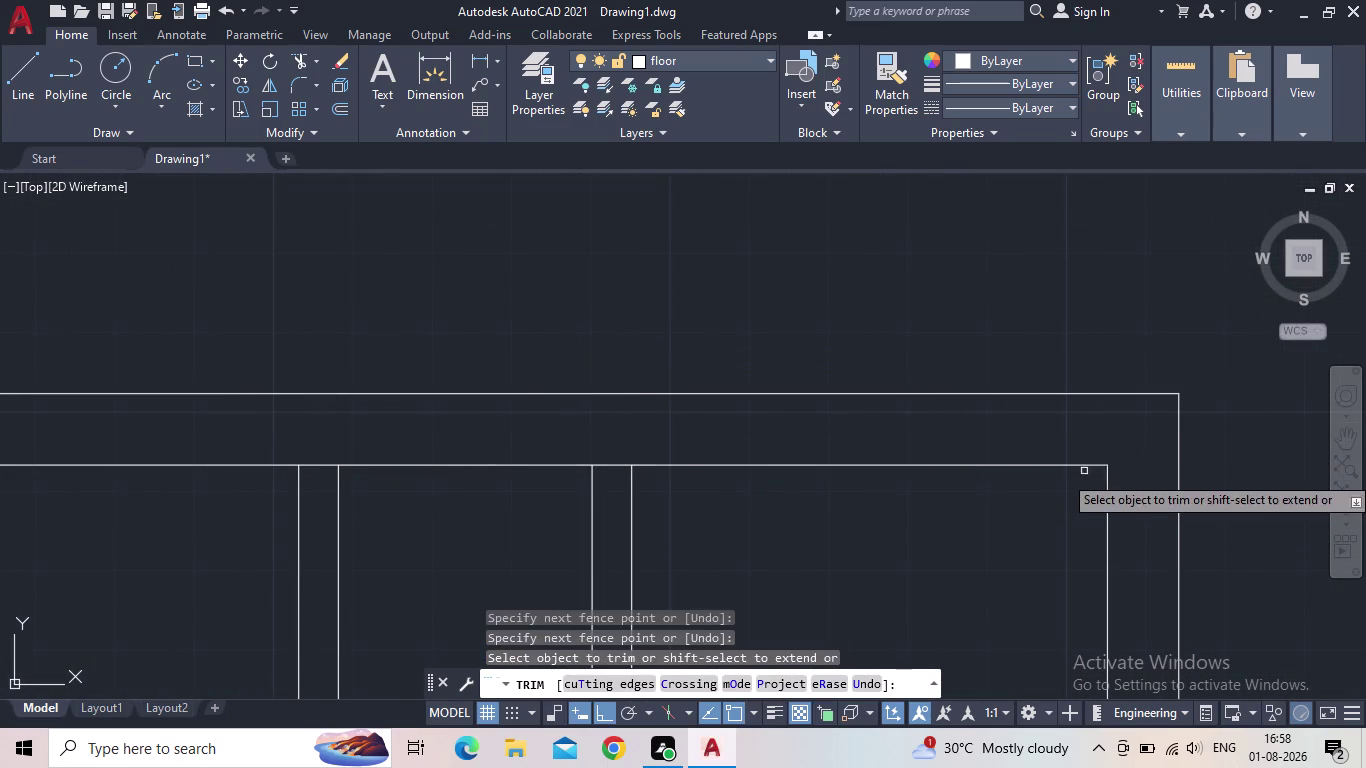
scroll(down, 3)
middle_drag(979, 534, 843, 432)
scroll(down, 3)
scroll(up, 3)
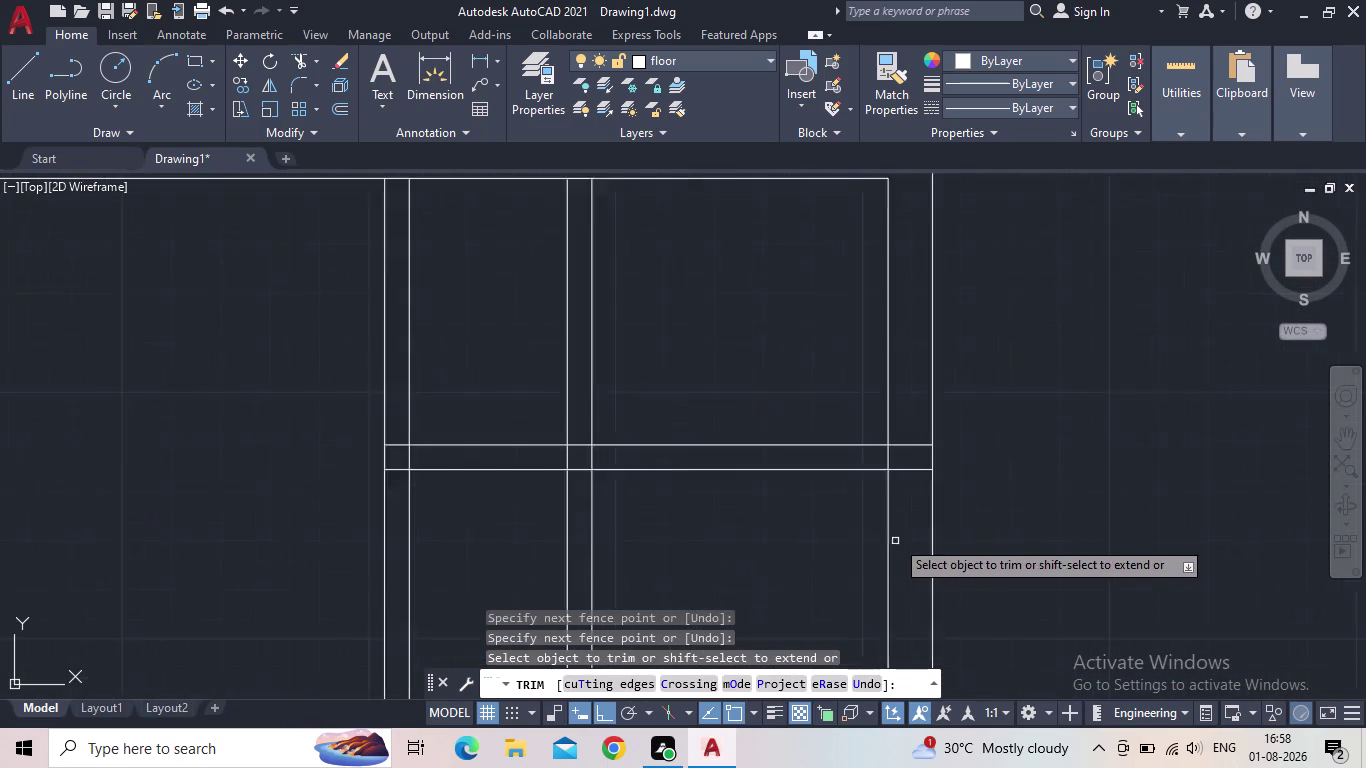
drag(915, 500, 913, 482)
click(901, 371)
scroll(down, 3)
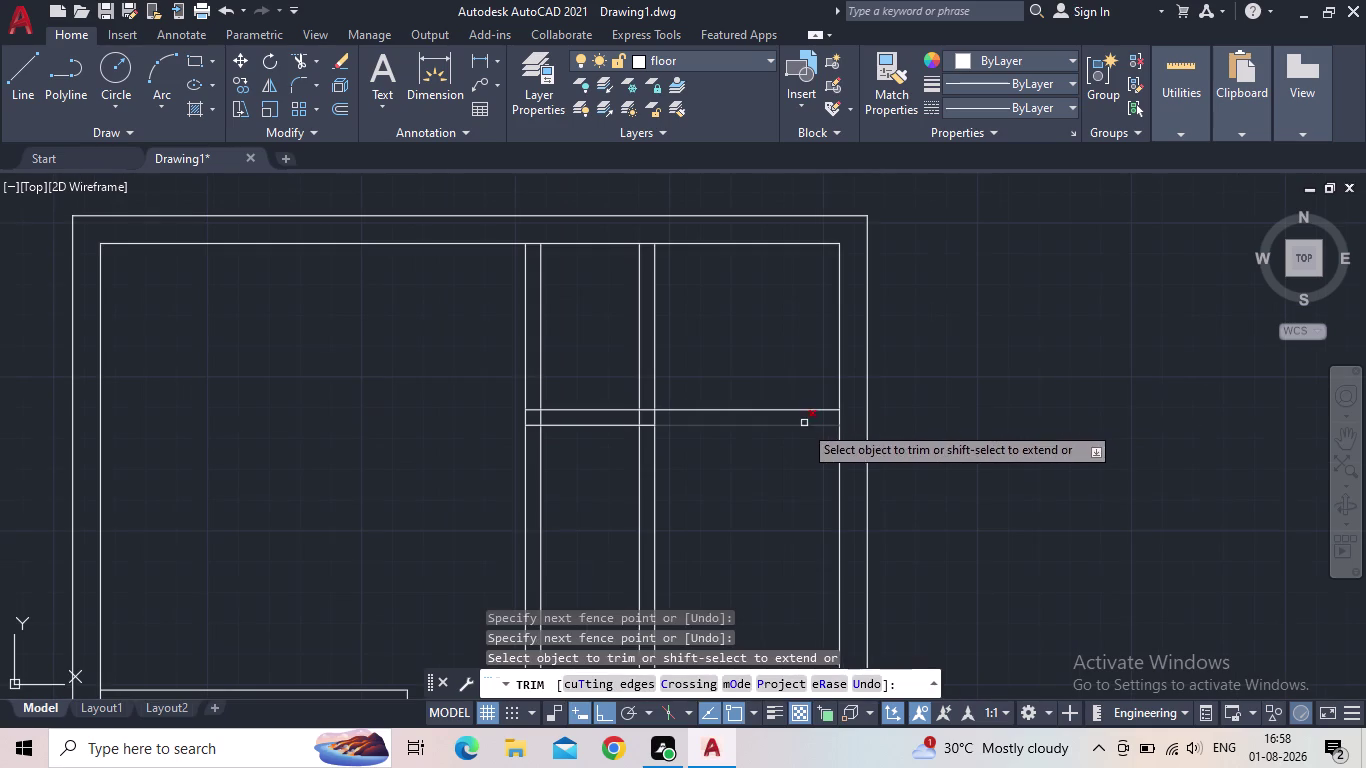
key(Escape)
middle_drag(691, 479, 738, 413)
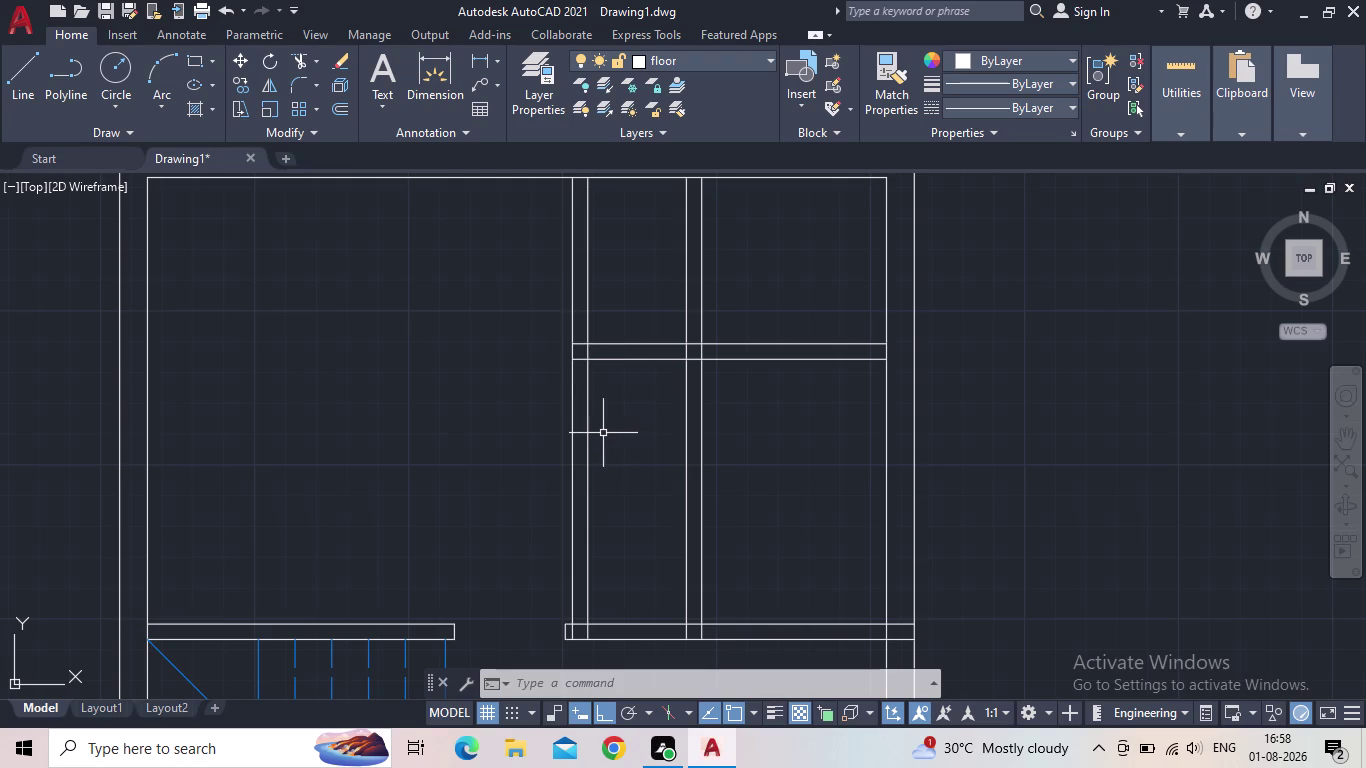
middle_drag(478, 453, 505, 376)
scroll(down, 3)
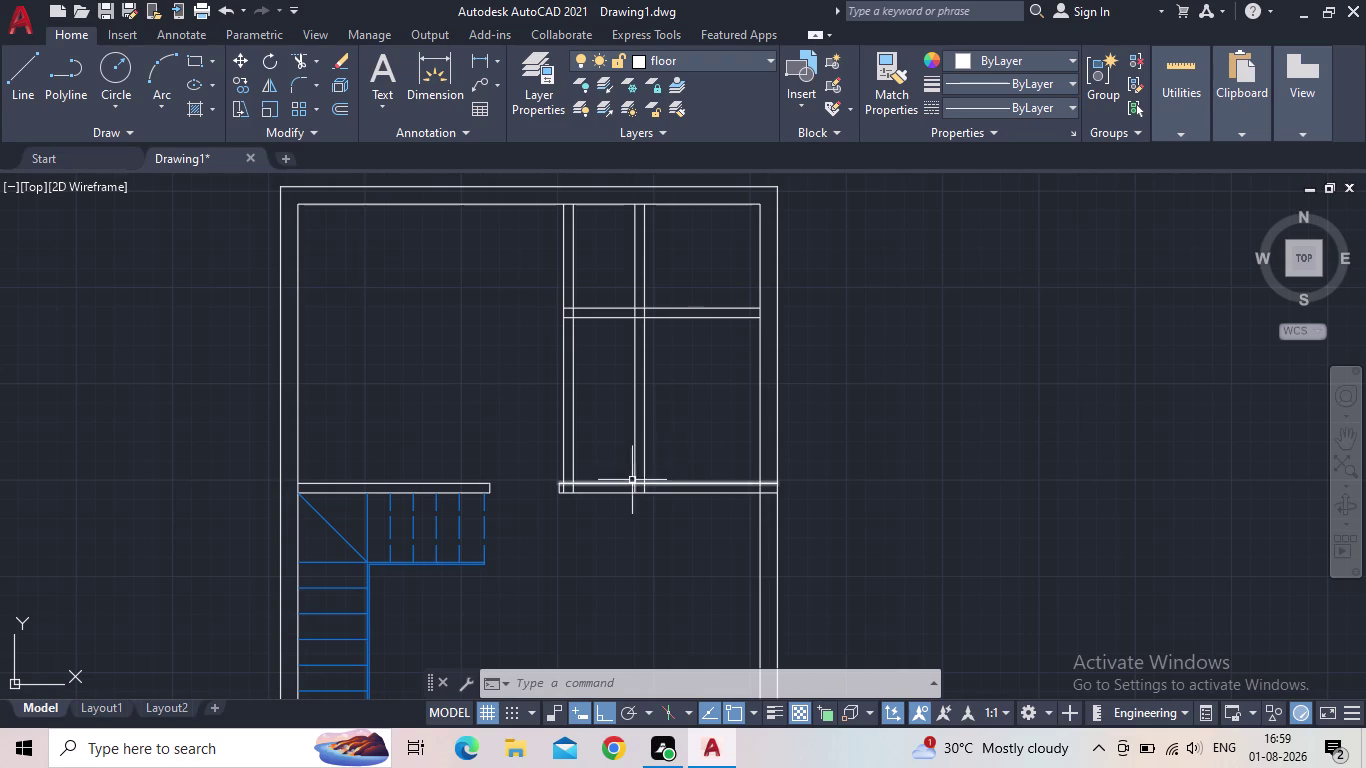
Trim two wall segments to open a doorway in the upper-right room's lower wall.
middle_drag(627, 486, 562, 516)
scroll(up, 3)
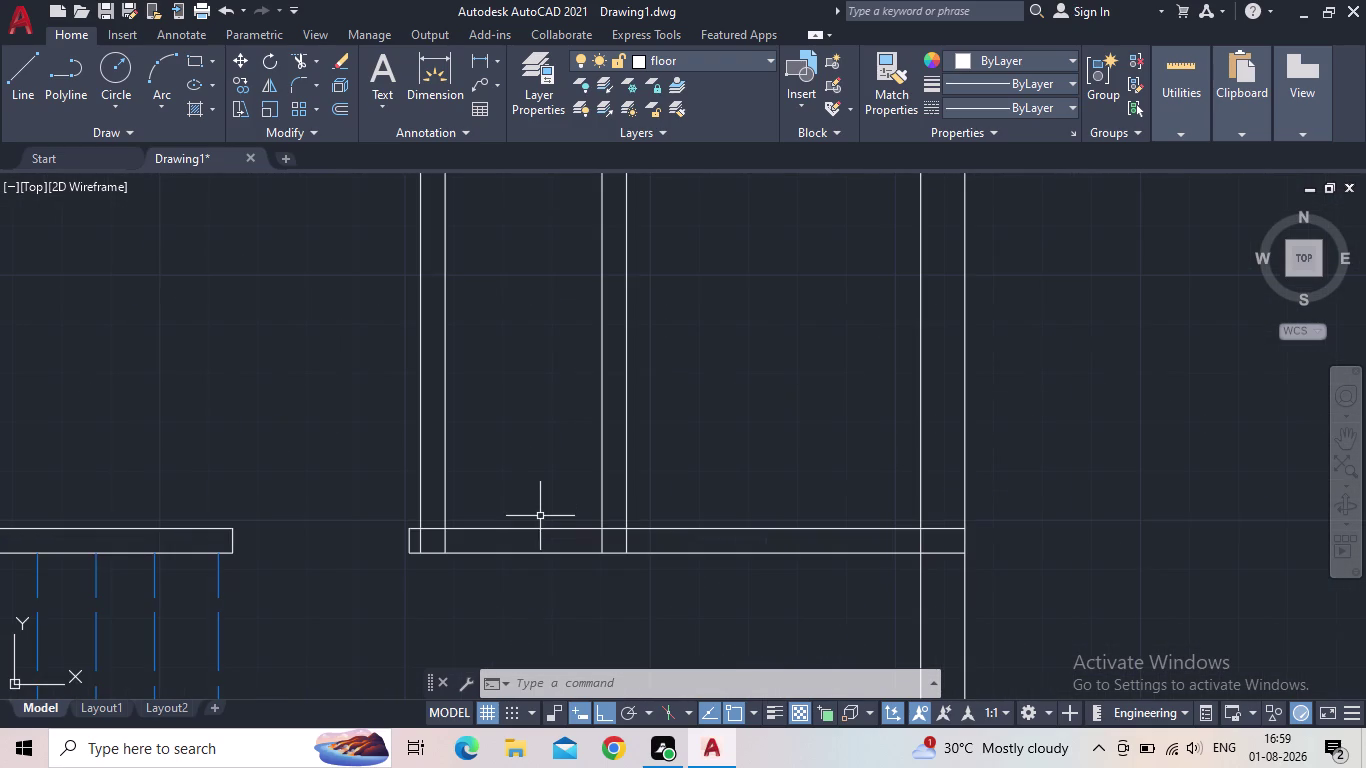
scroll(up, 3)
key(t)
key(r)
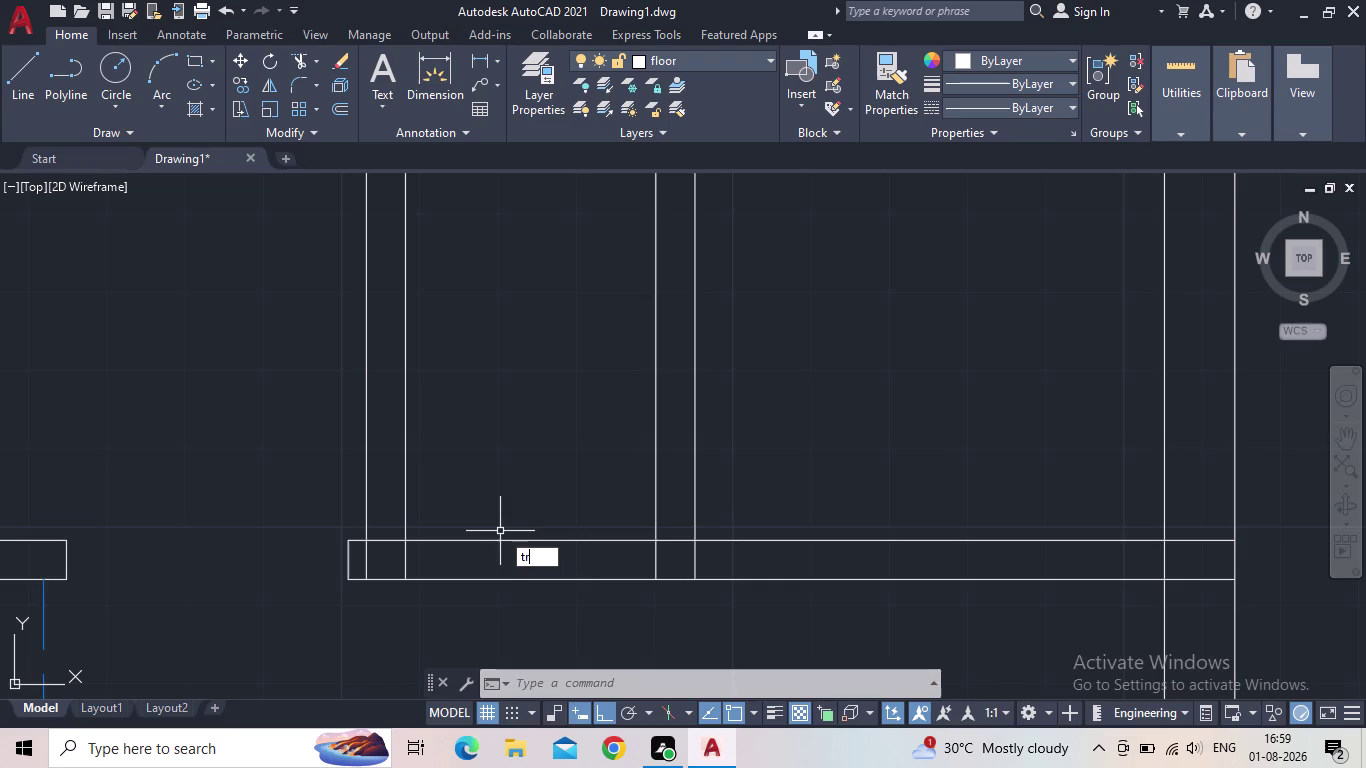
key(Return)
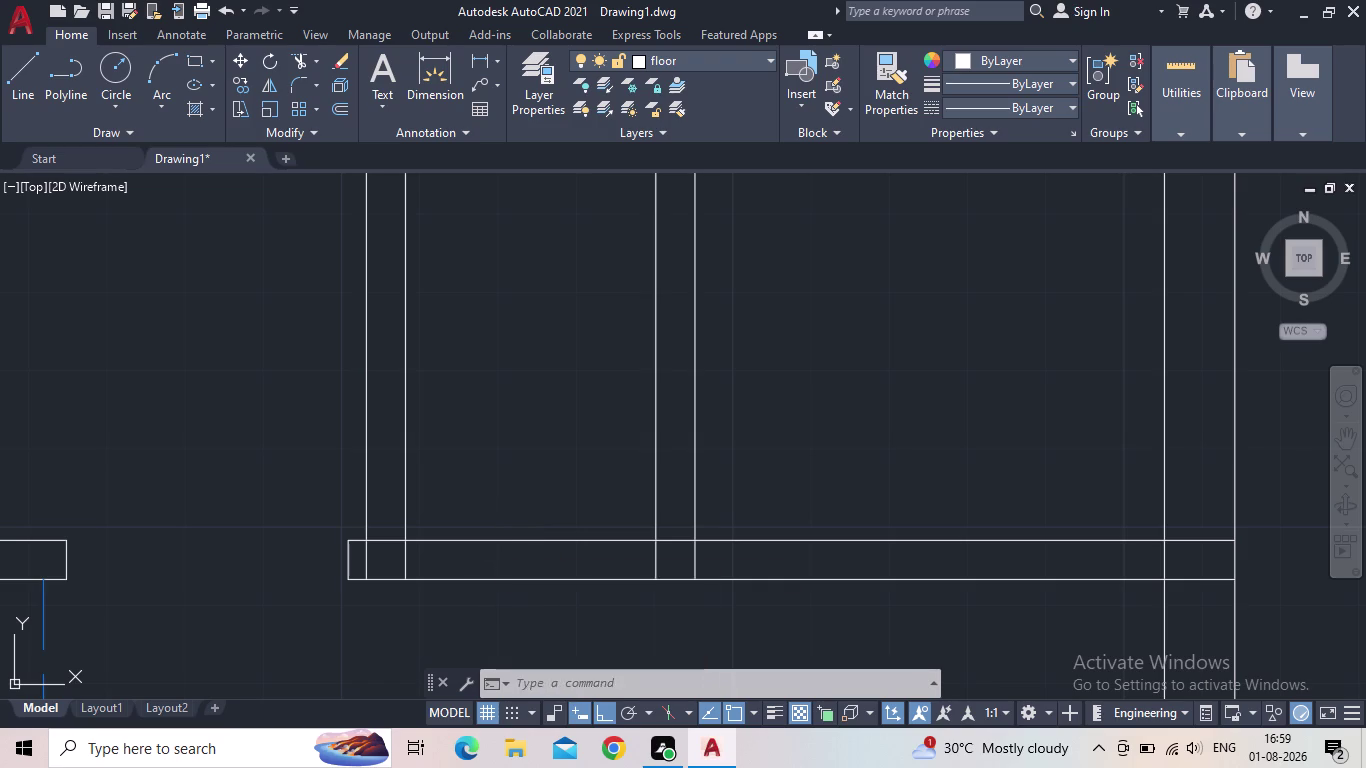
click(529, 589)
click(516, 509)
scroll(down, 3)
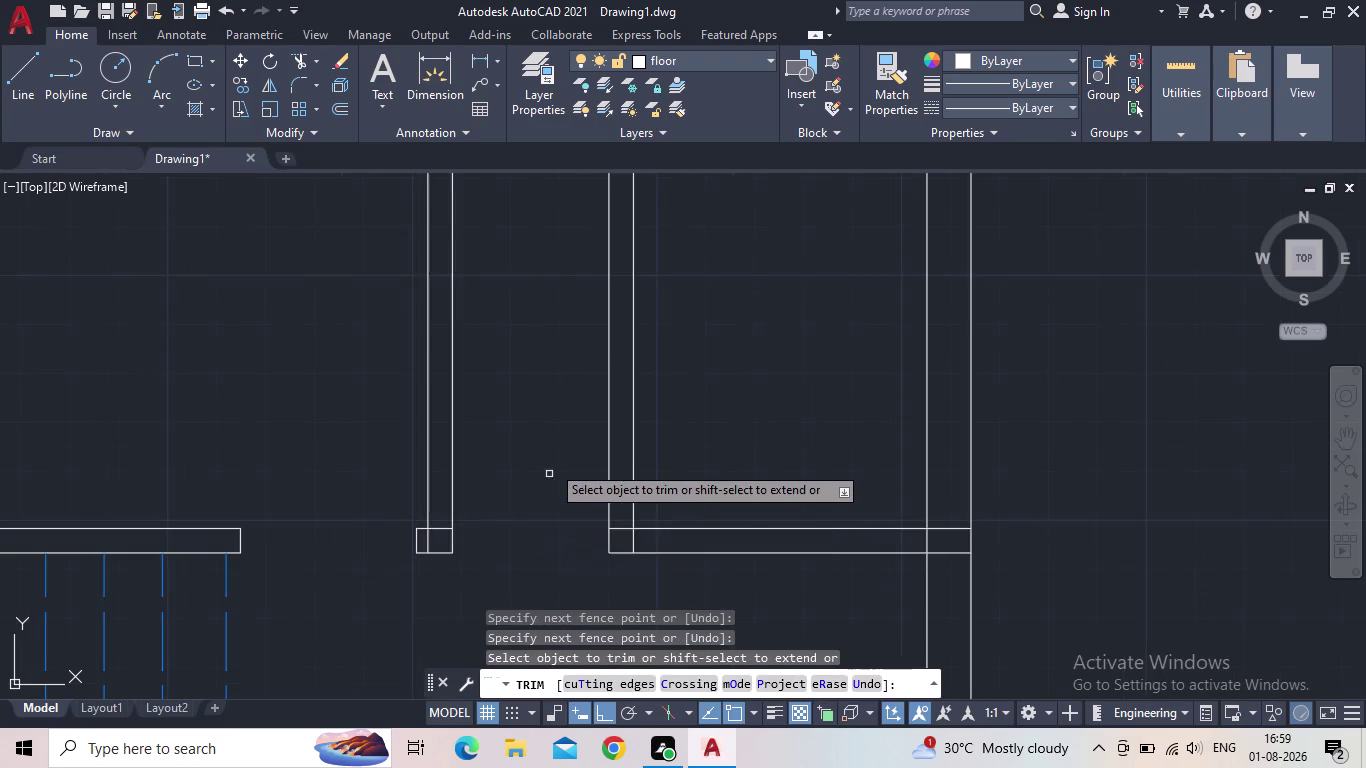
scroll(down, 3)
scroll(up, 3)
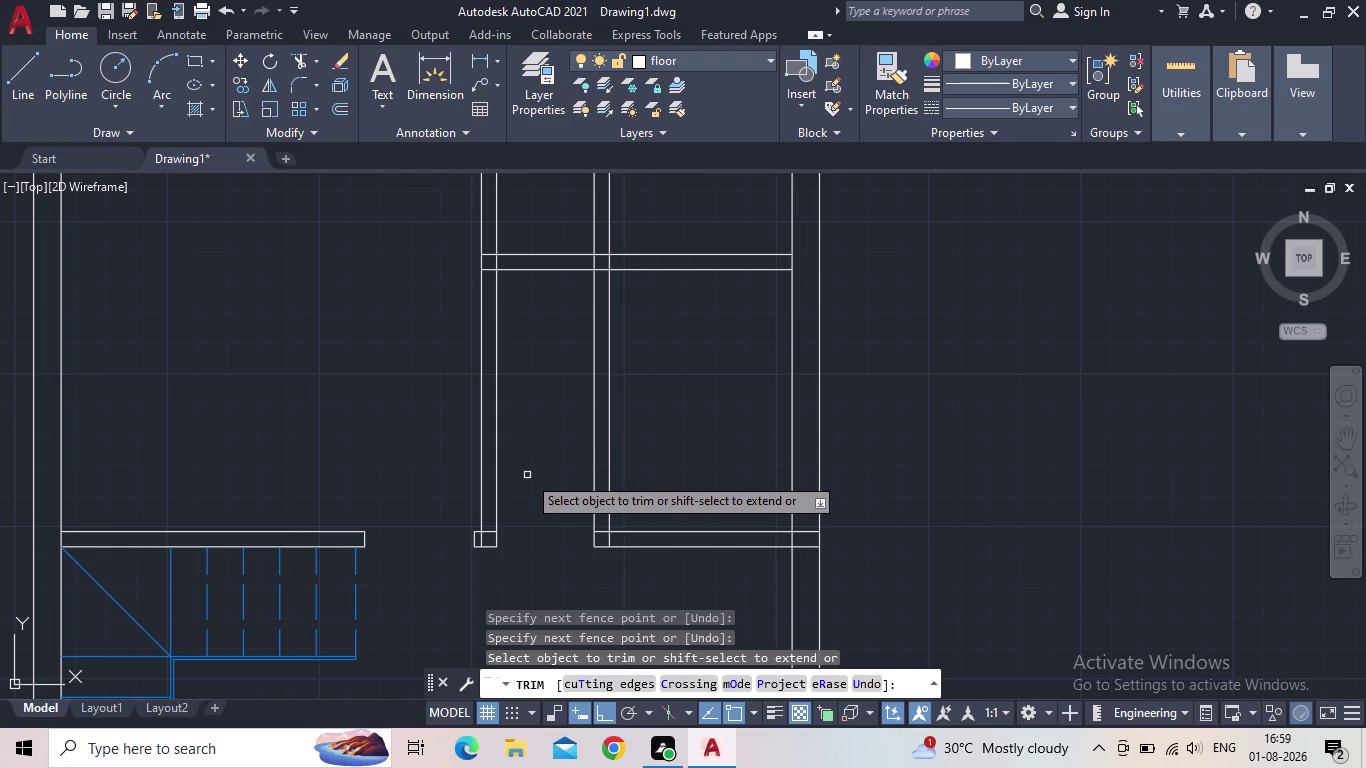
key(Escape)
key(Escape)
scroll(down, 3)
middle_drag(527, 487, 533, 461)
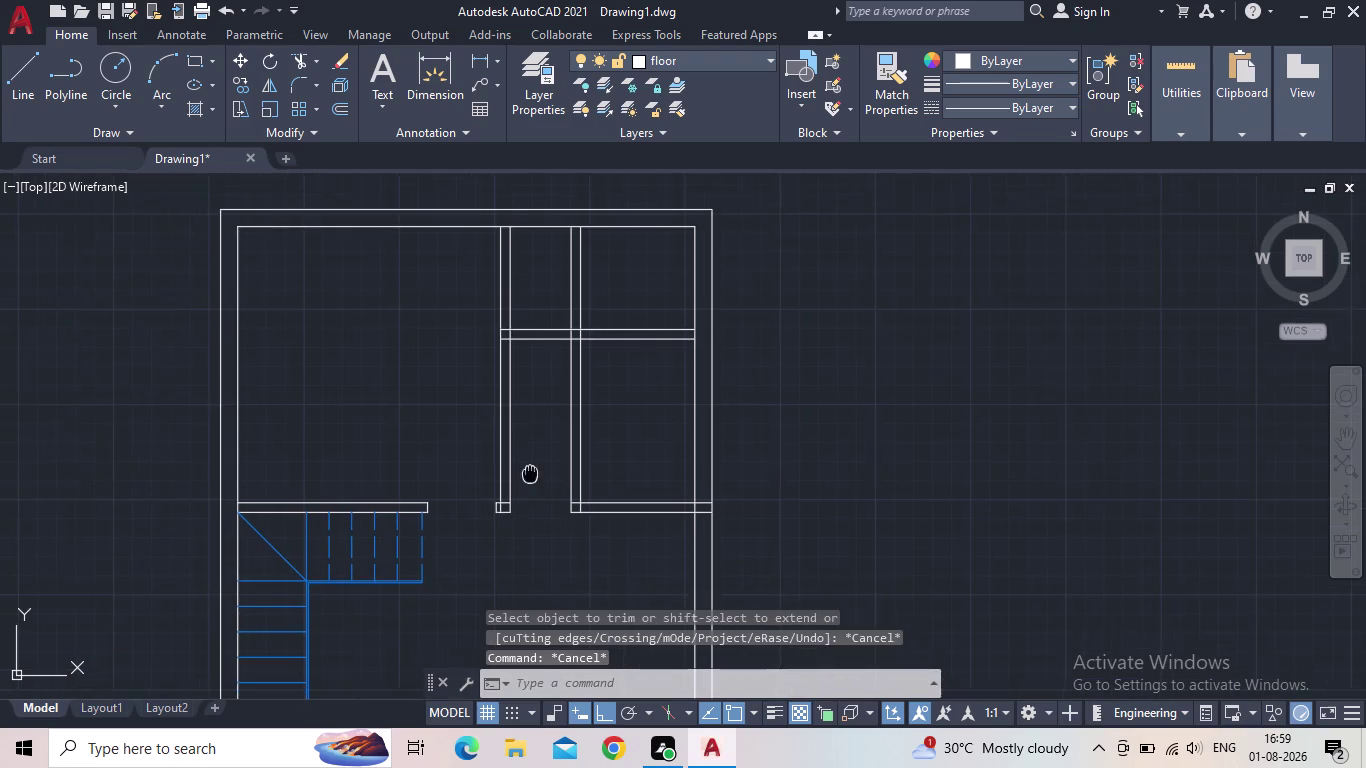
middle_drag(533, 461, 531, 431)
scroll(down, 3)
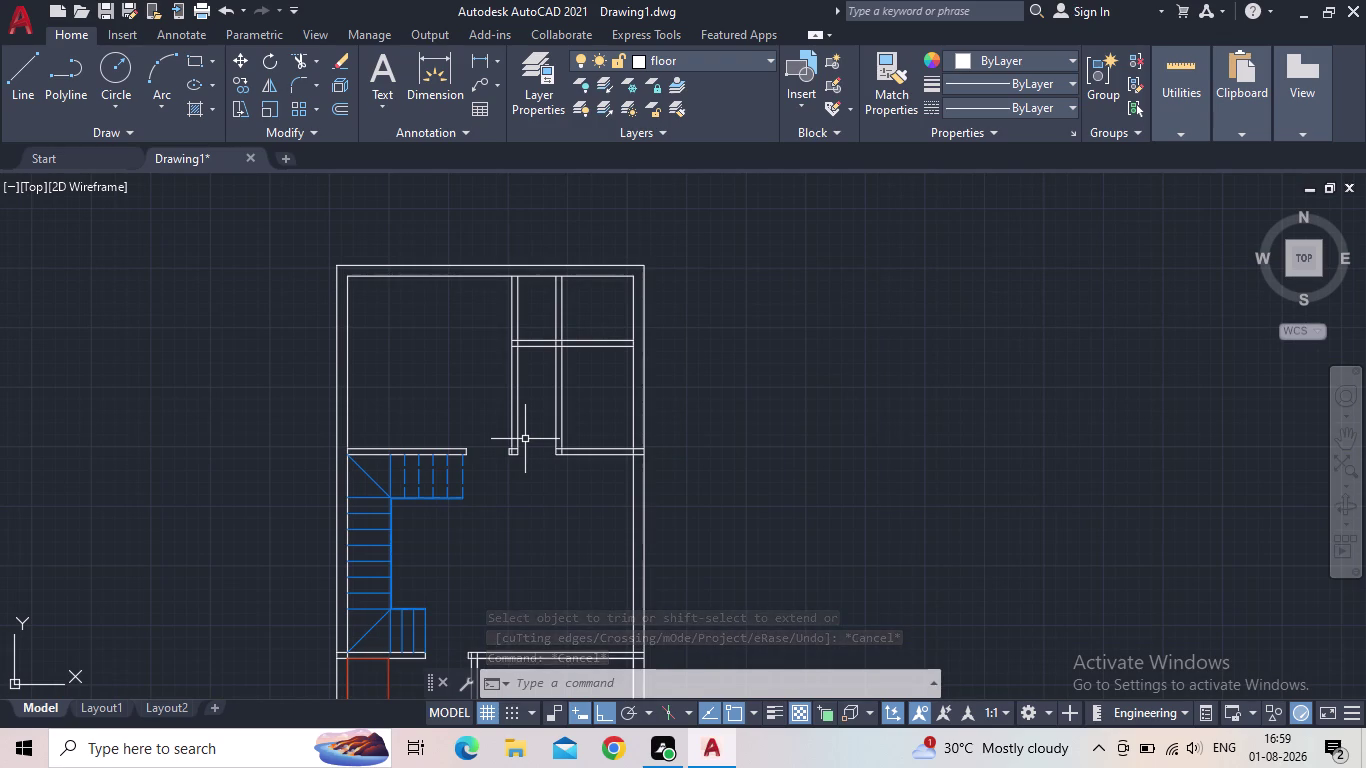
middle_drag(497, 559, 479, 526)
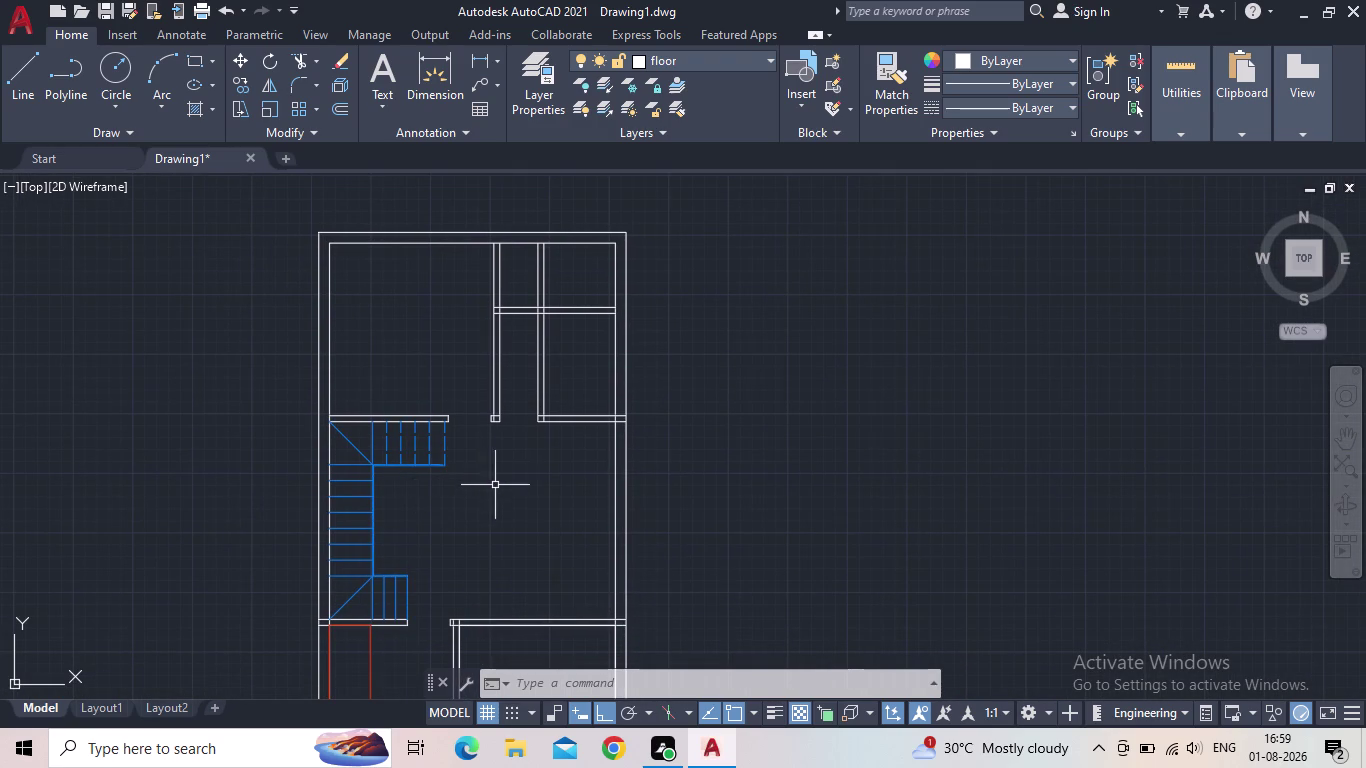
drag(195, 55, 197, 71)
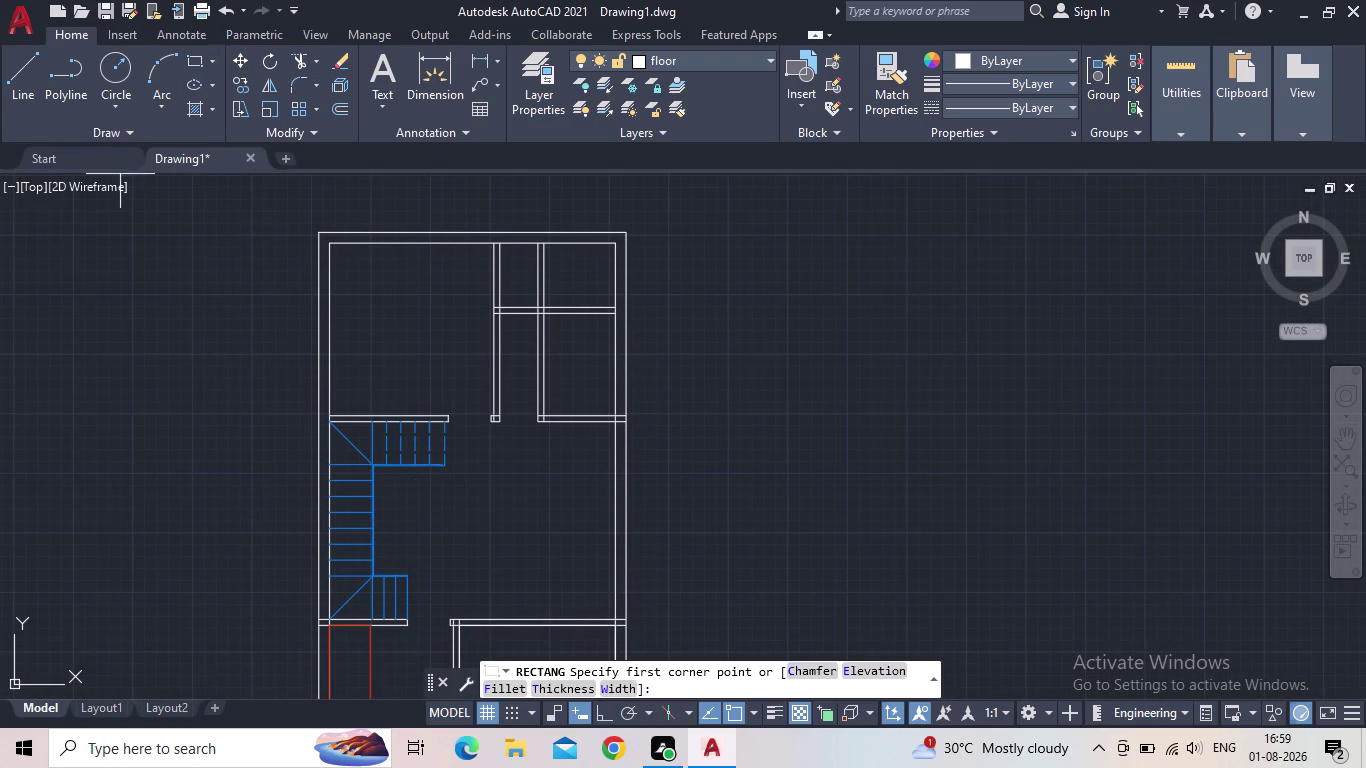
scroll(up, 3)
scroll(up, 3)
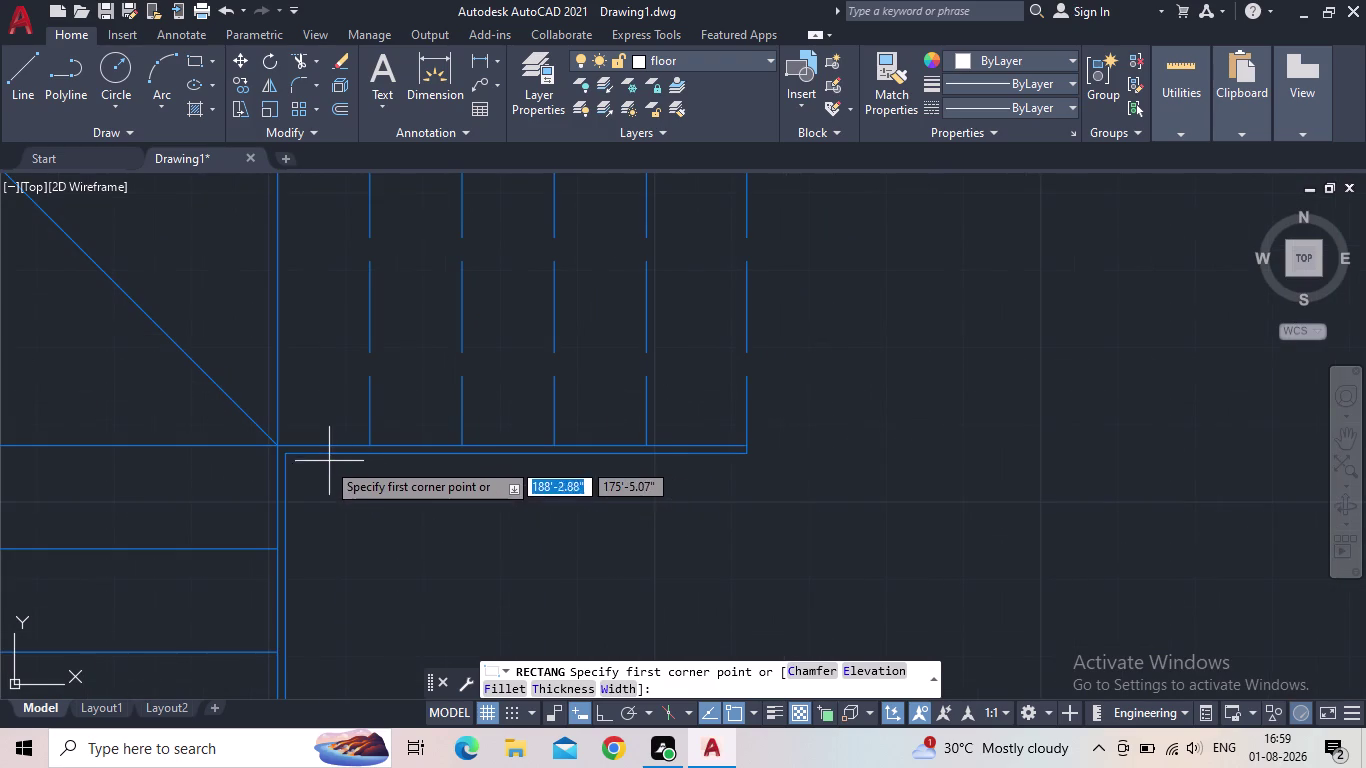
drag(284, 456, 302, 461)
middle_drag(813, 640, 761, 529)
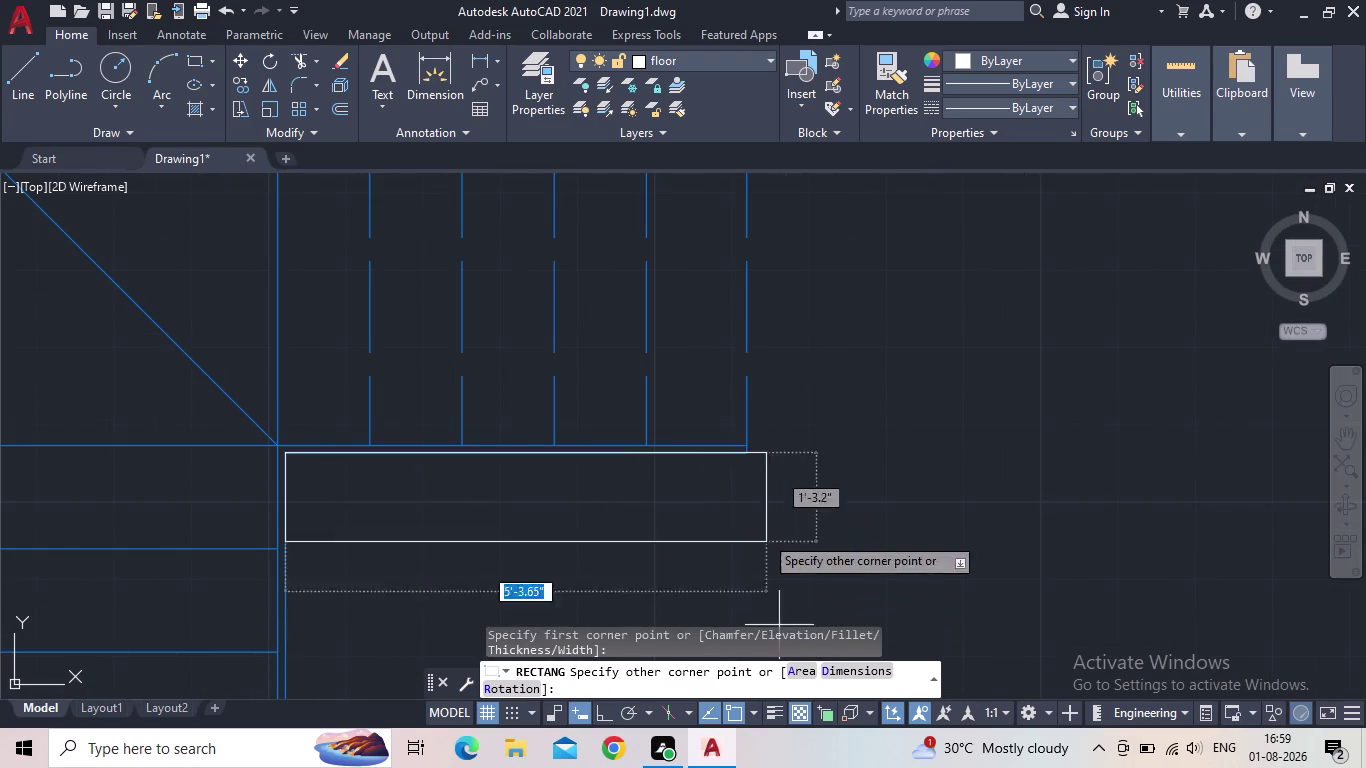
middle_drag(761, 529, 740, 476)
scroll(down, 3)
middle_drag(813, 572, 739, 417)
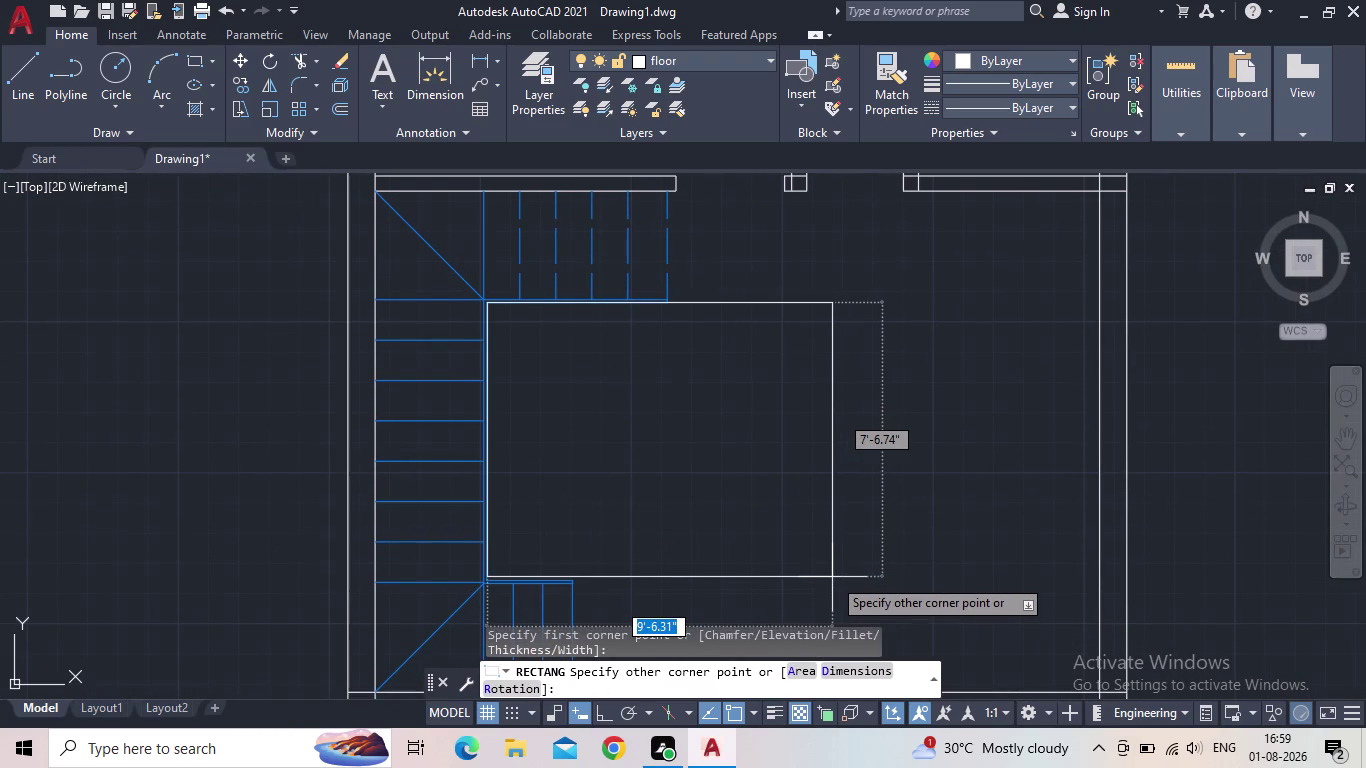
key(d)
key(Return)
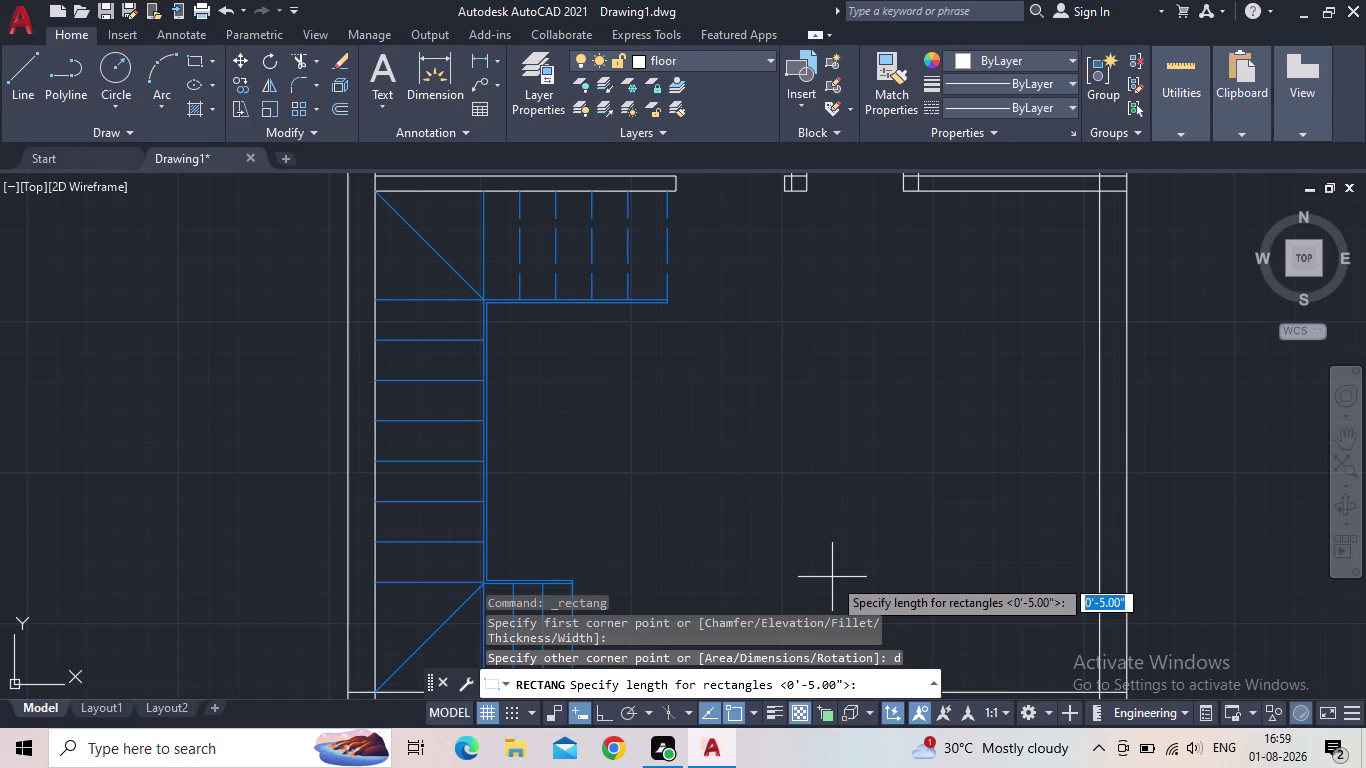
text(5'8)
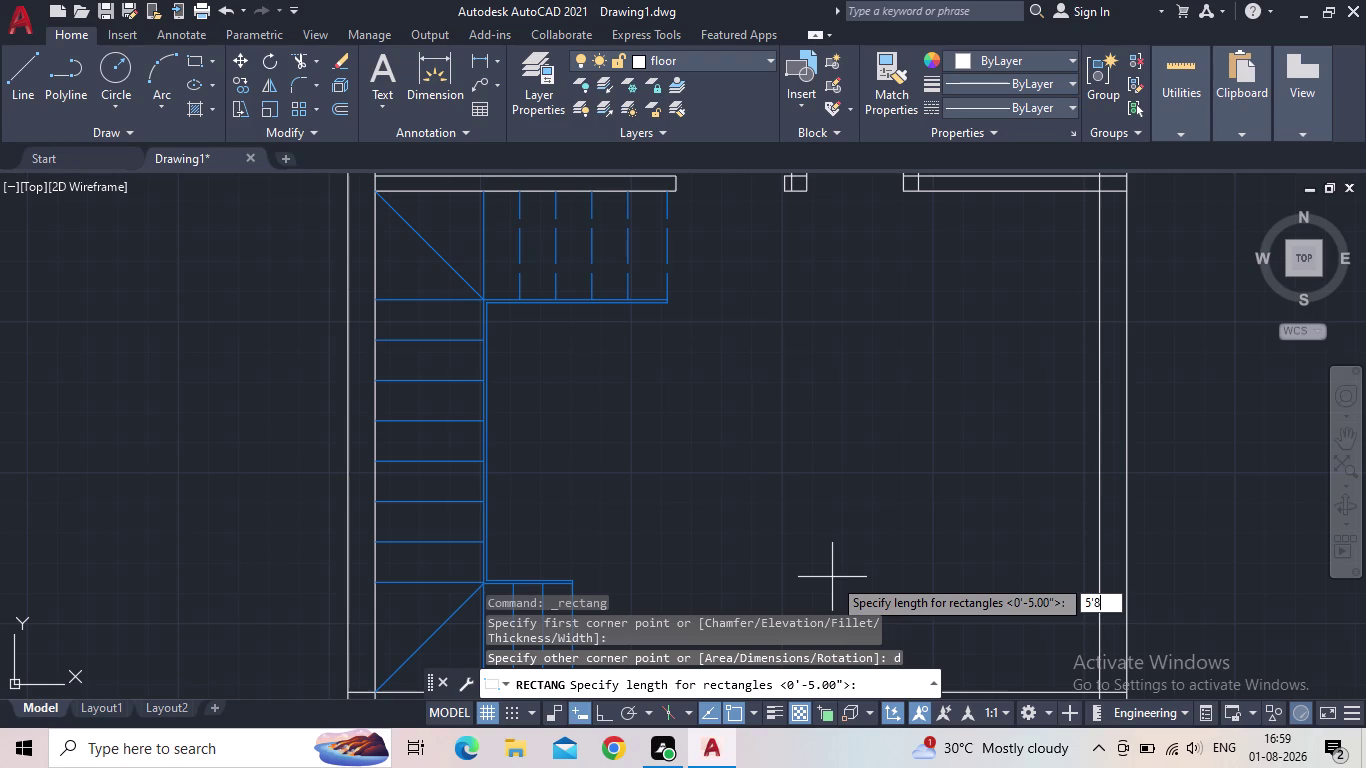
text(")
key(Return)
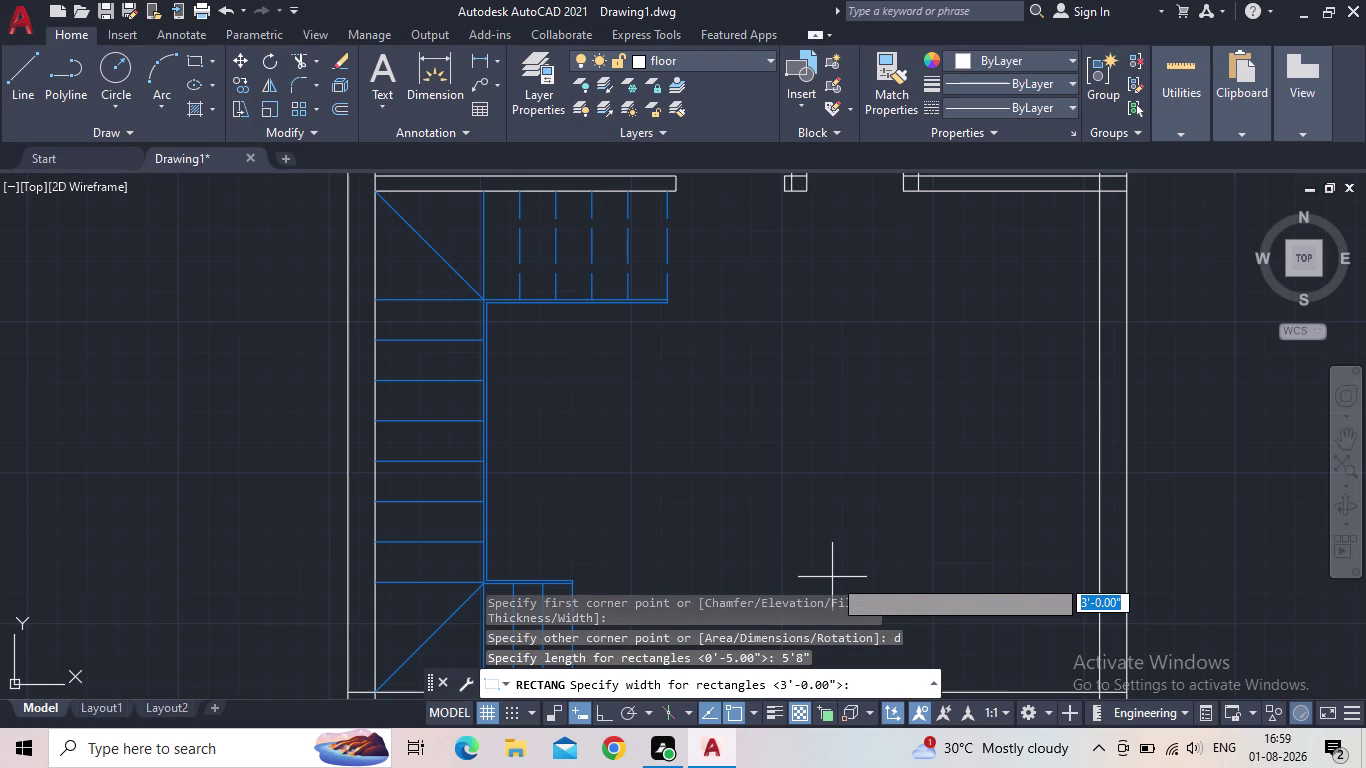
text(8')
key(Return)
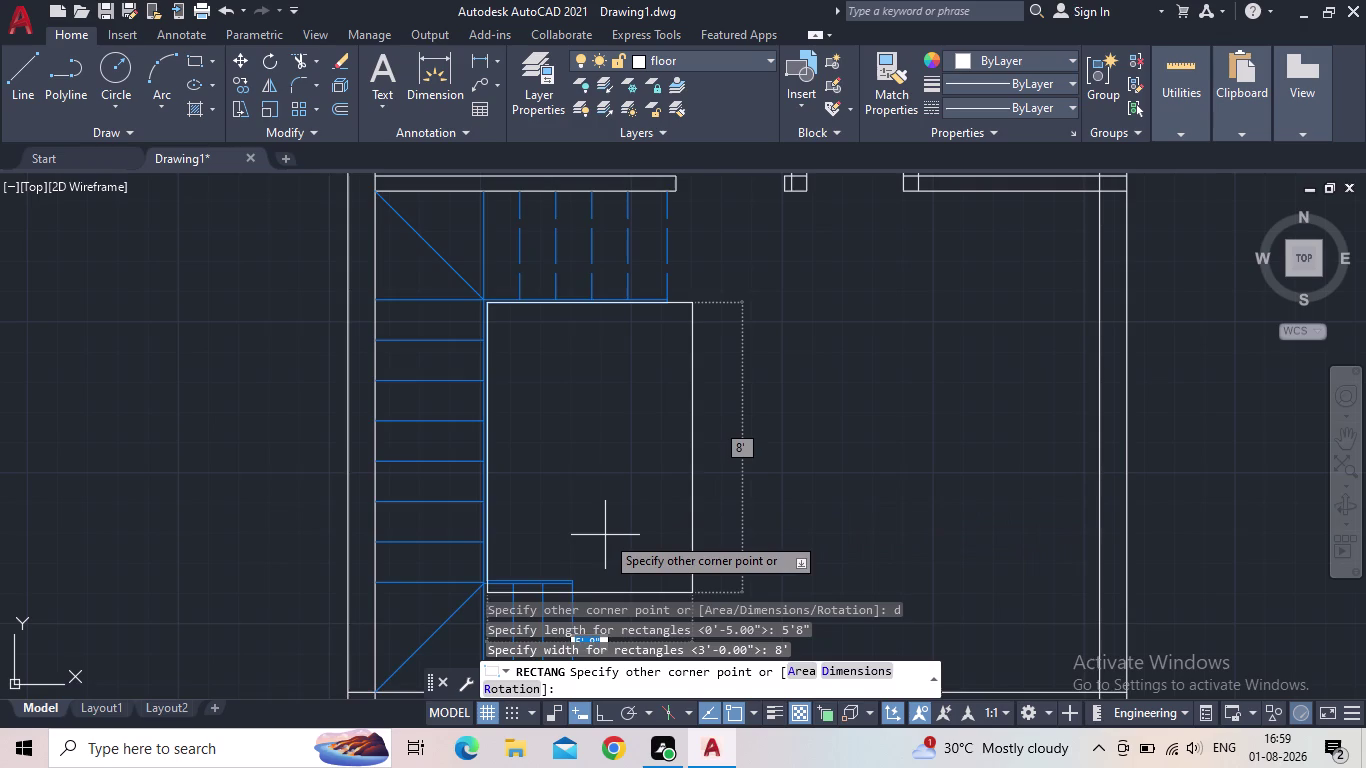
scroll(up, 3)
middle_drag(623, 538, 732, 417)
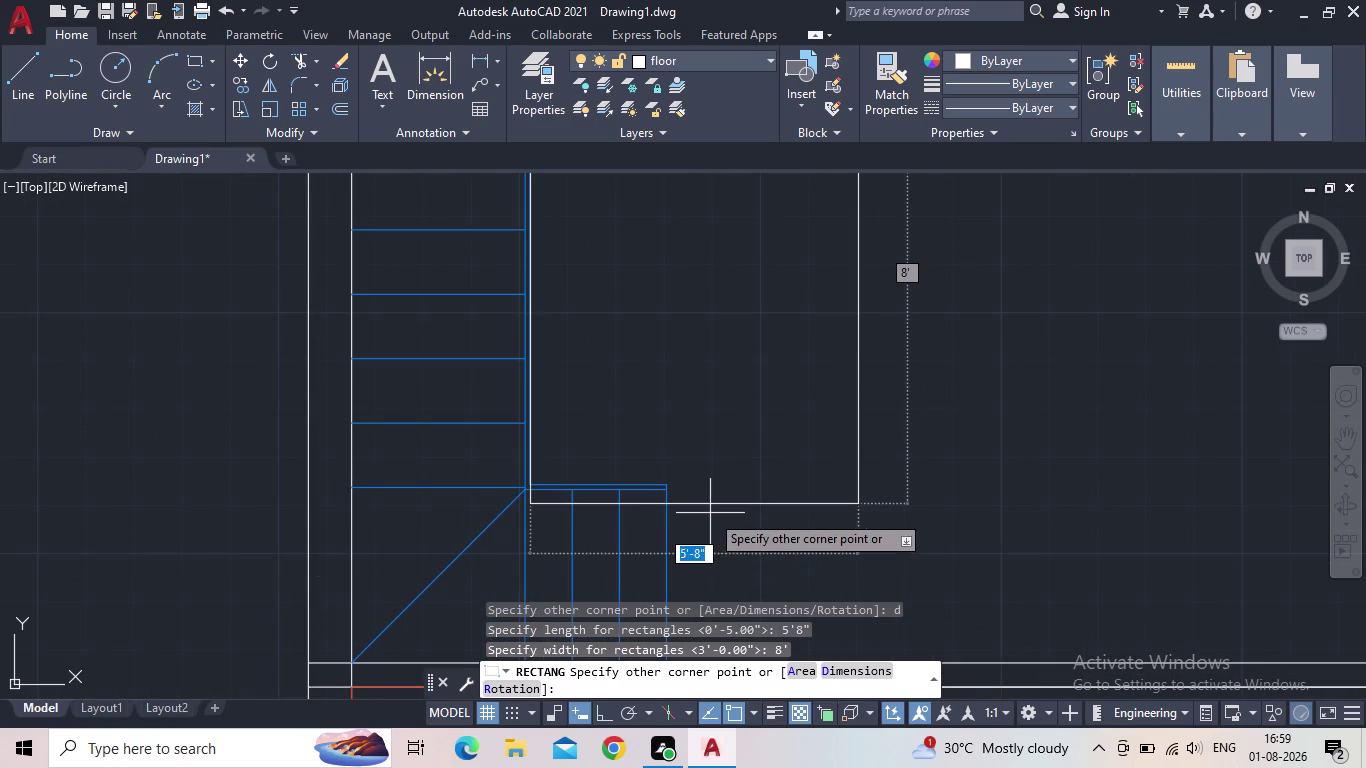
key(Escape)
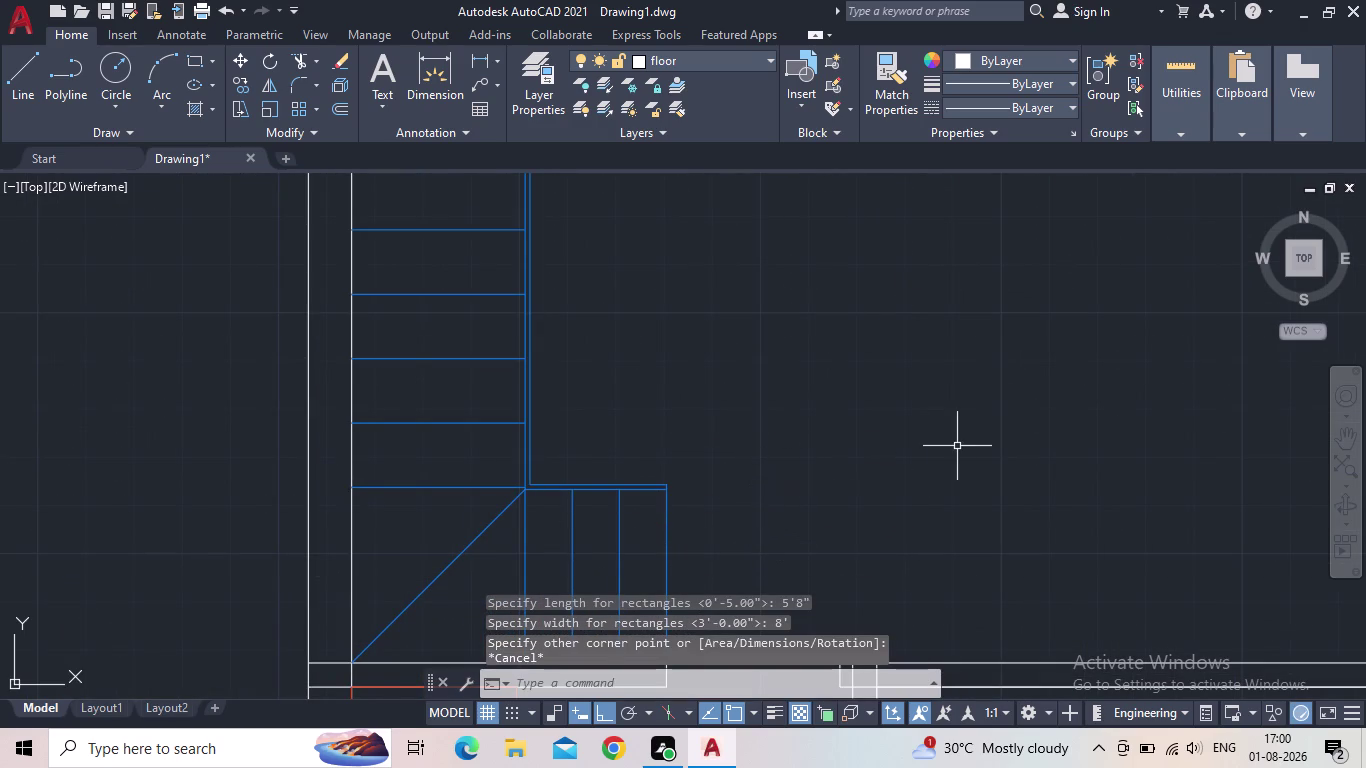
scroll(down, 3)
middle_drag(577, 336, 542, 417)
scroll(up, 3)
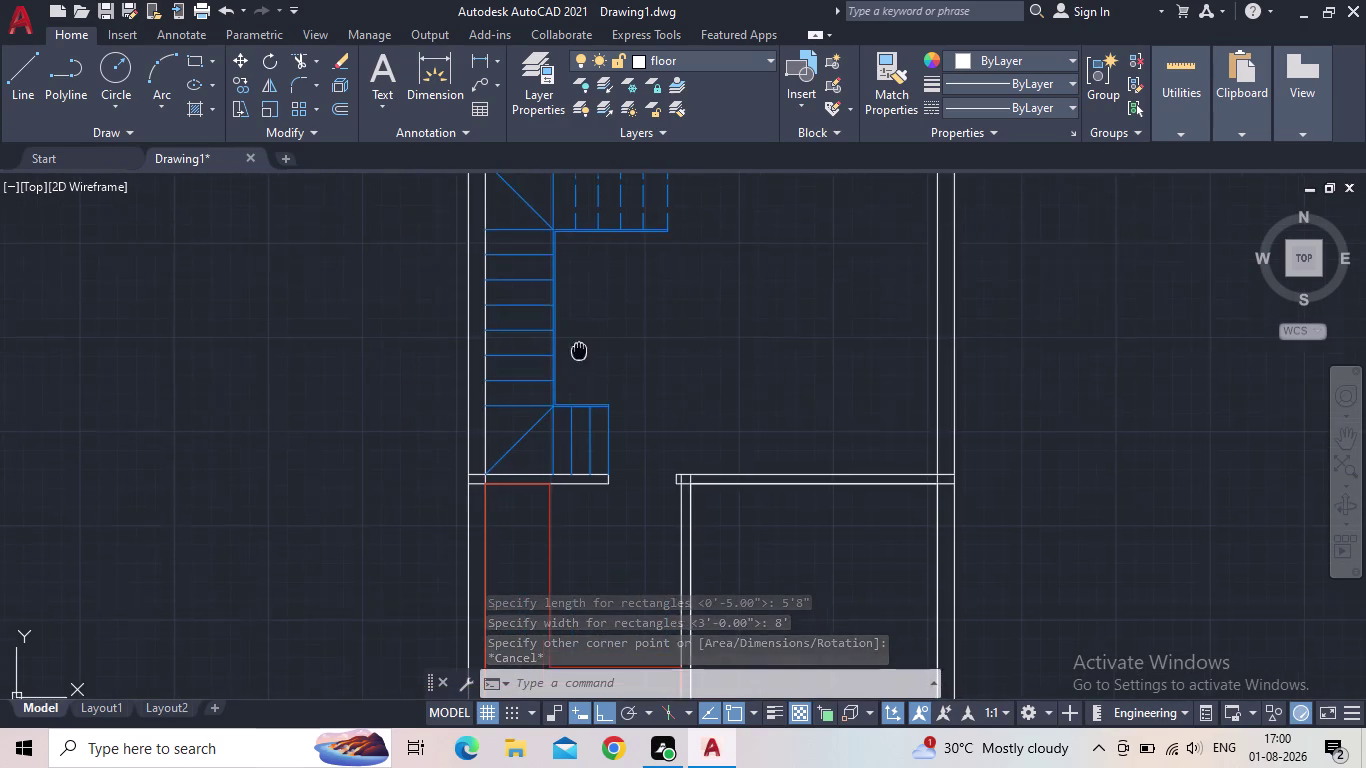
middle_drag(542, 417, 434, 462)
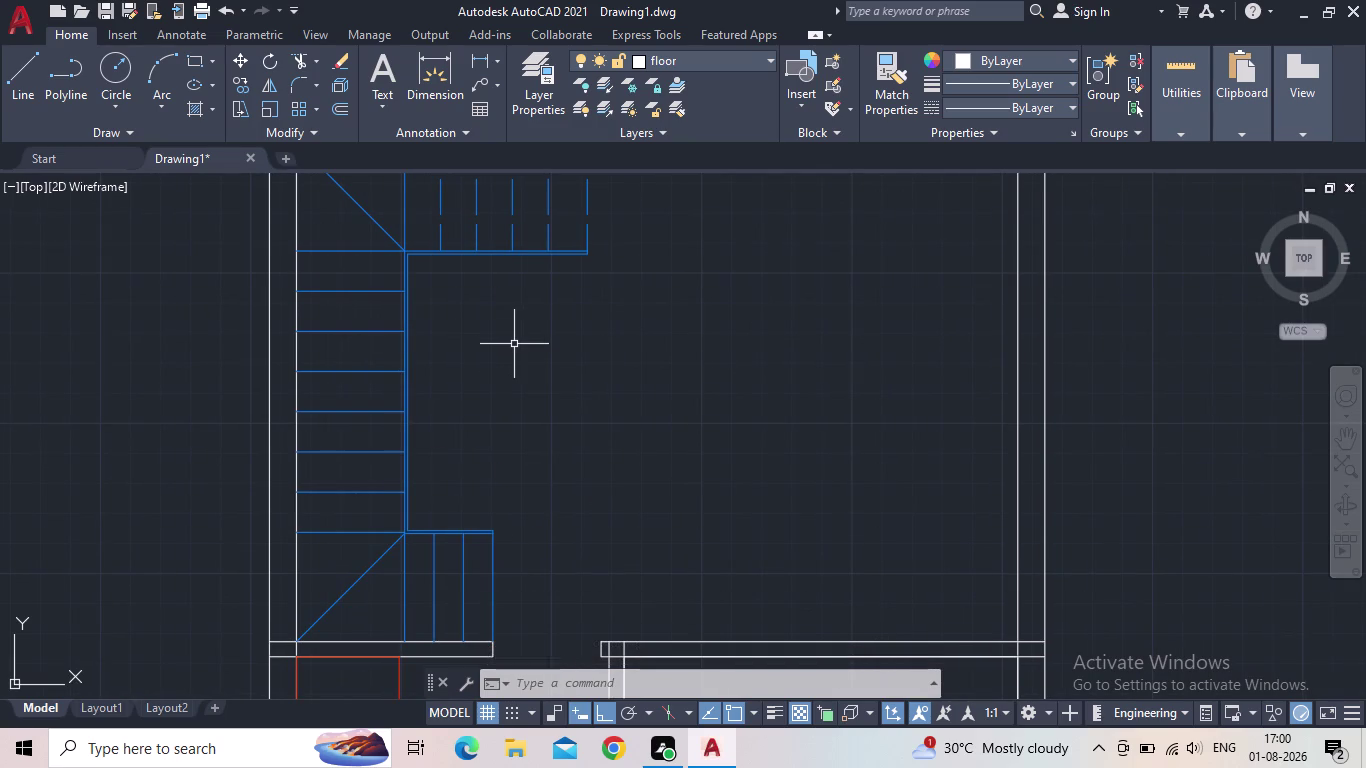
text(rec)
key(Return)
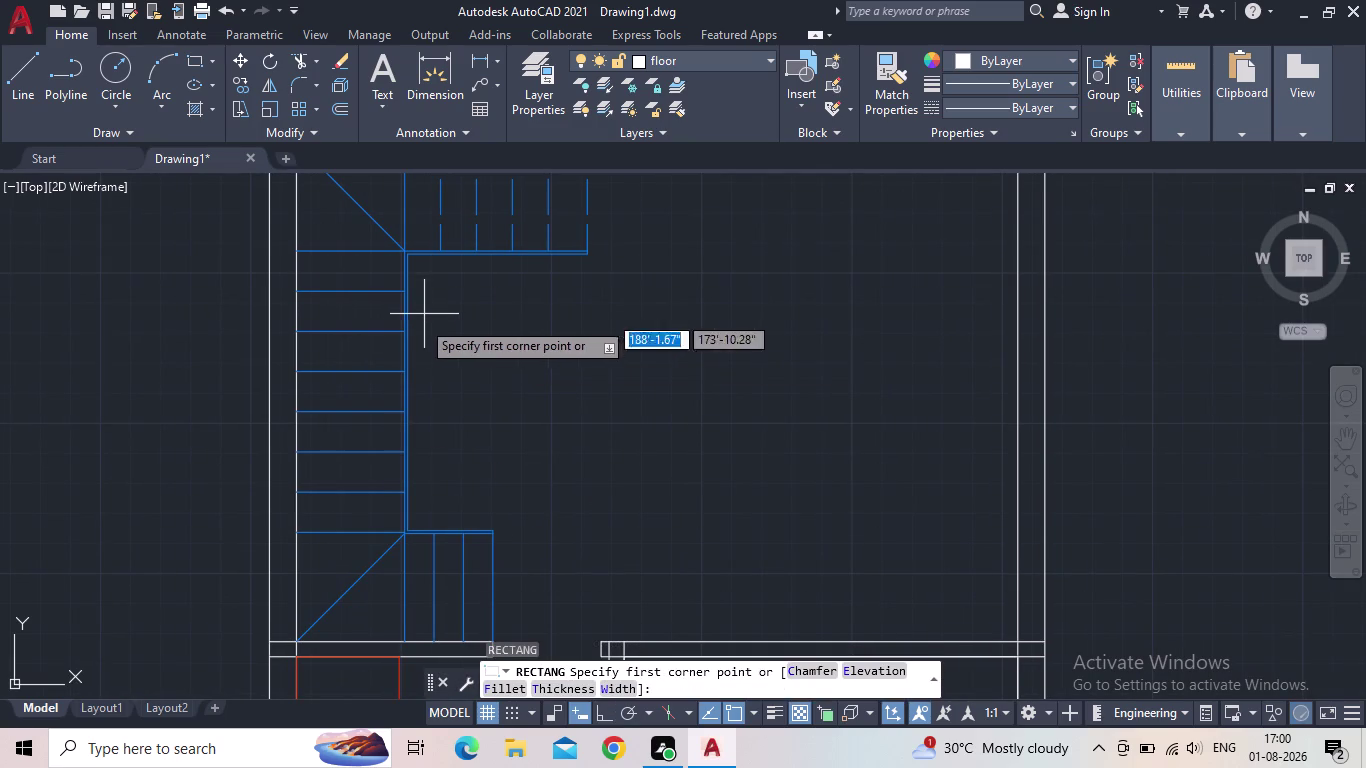
scroll(up, 3)
click(446, 257)
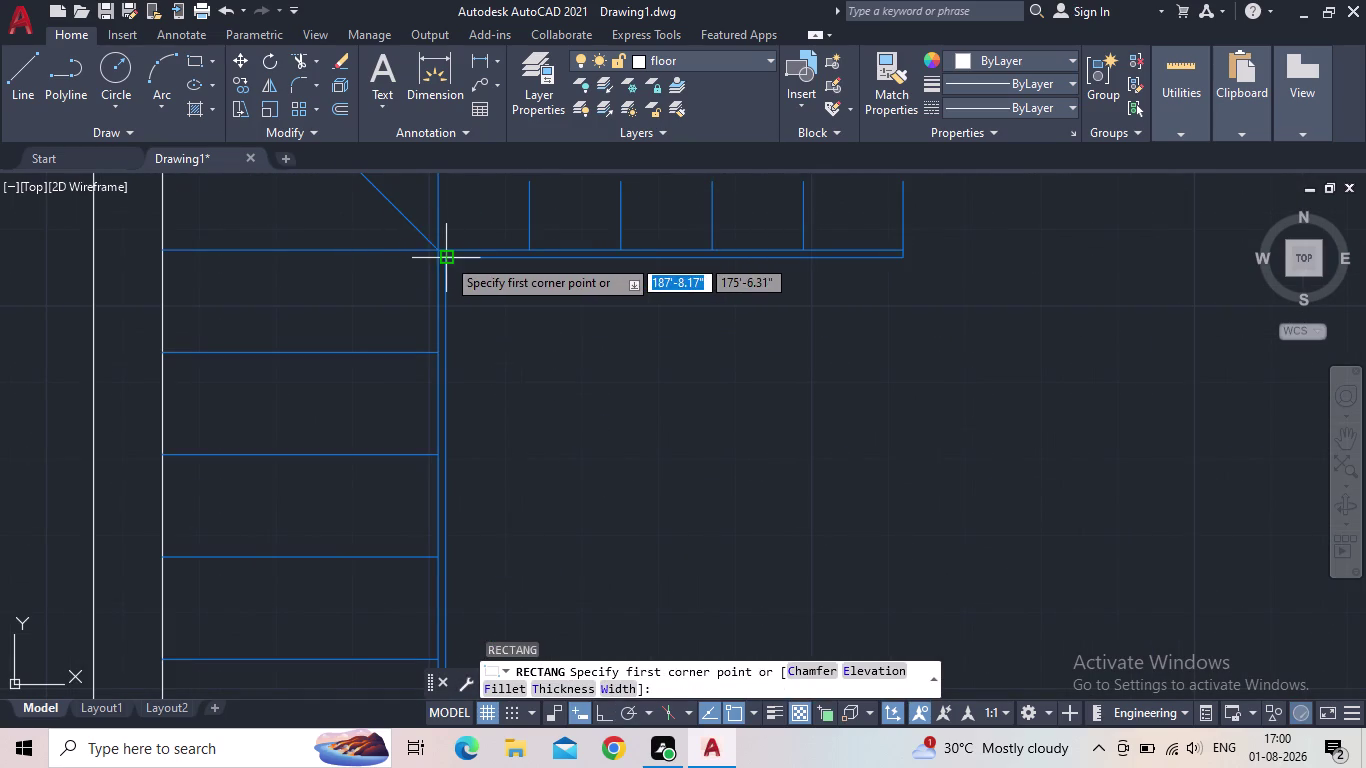
middle_drag(1000, 462, 822, 426)
scroll(down, 3)
scroll(down, 3)
middle_drag(843, 543, 842, 542)
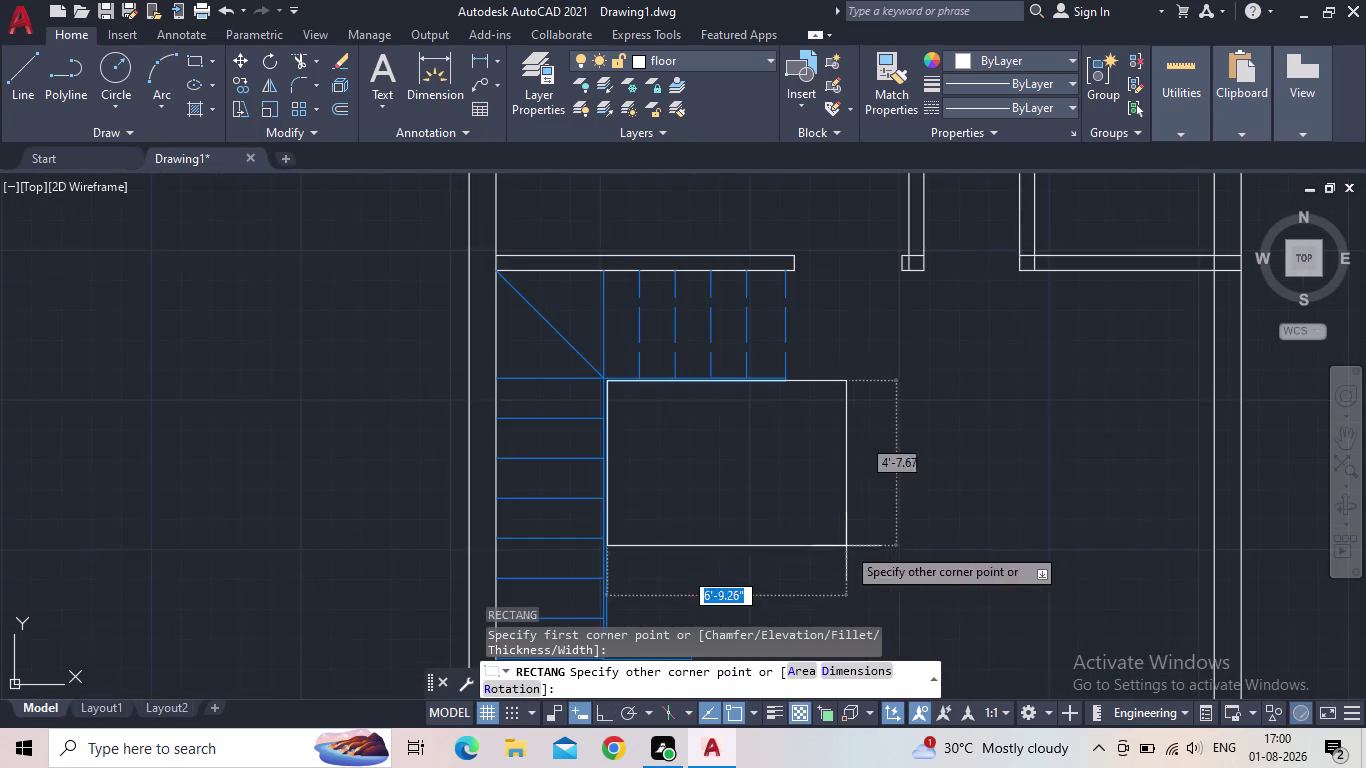
middle_drag(842, 542, 780, 471)
key(d)
key(Return)
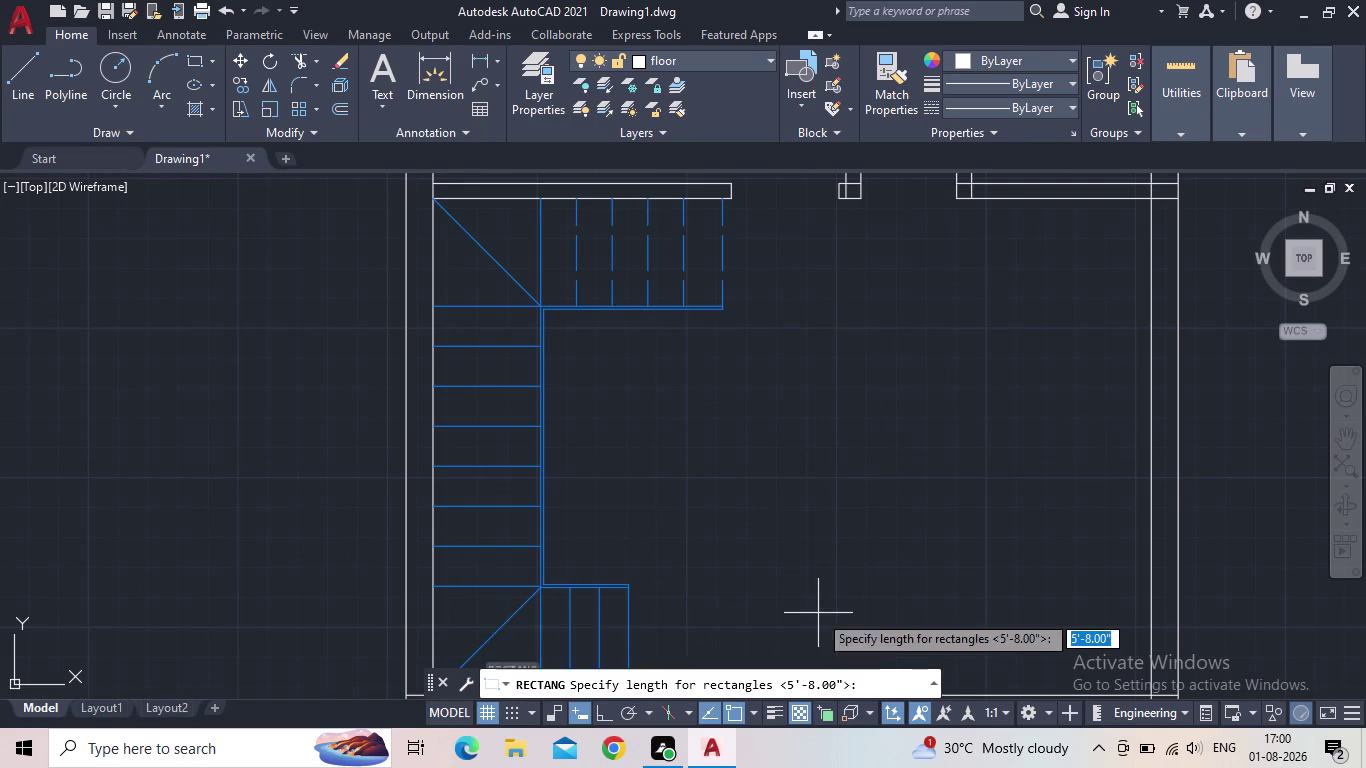
text(5)
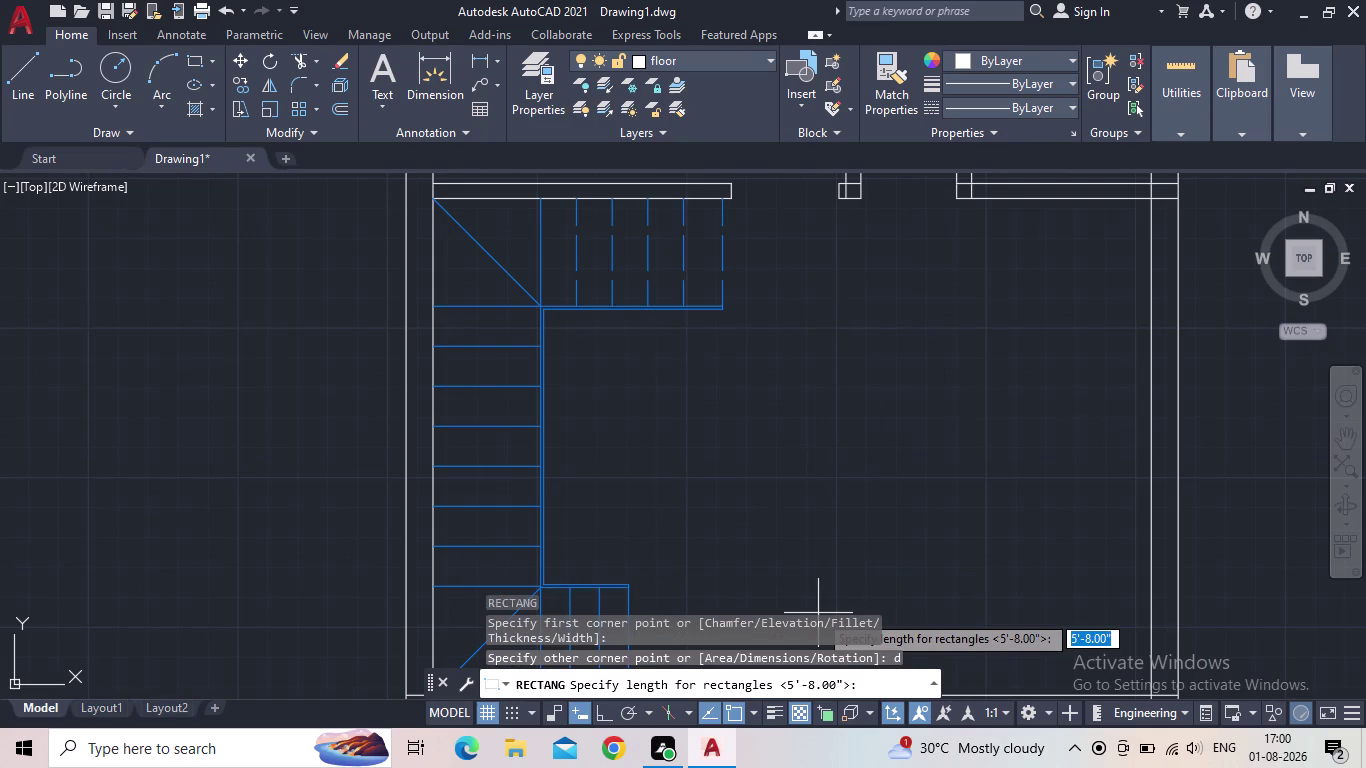
text('8")
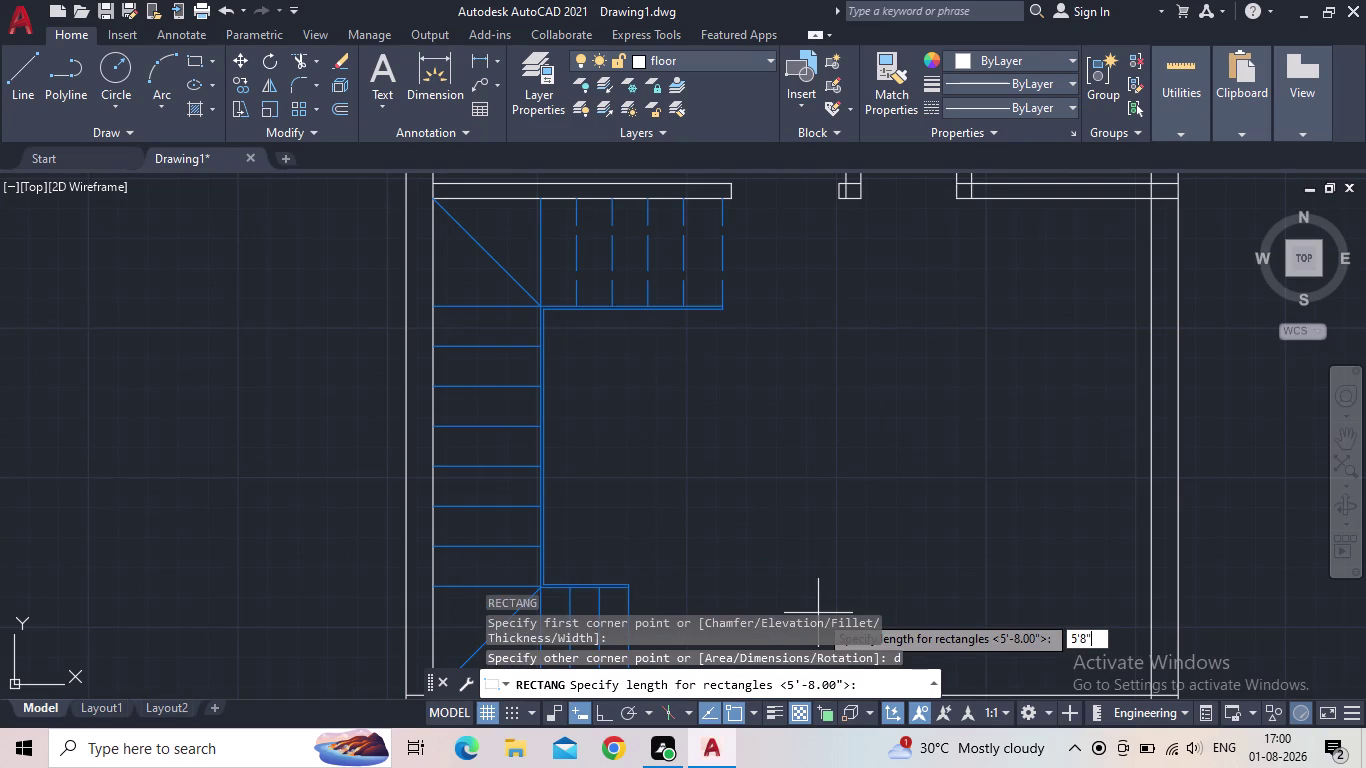
key(Return)
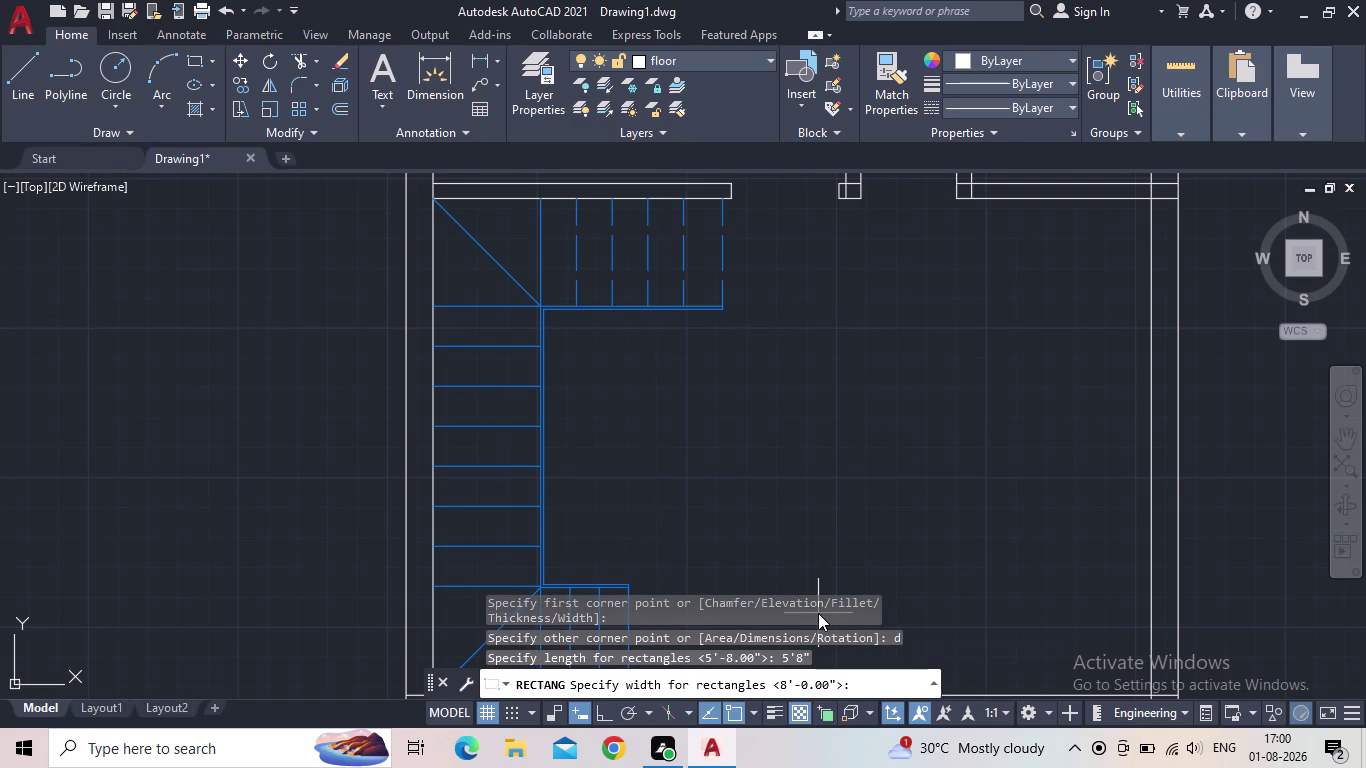
key(Return)
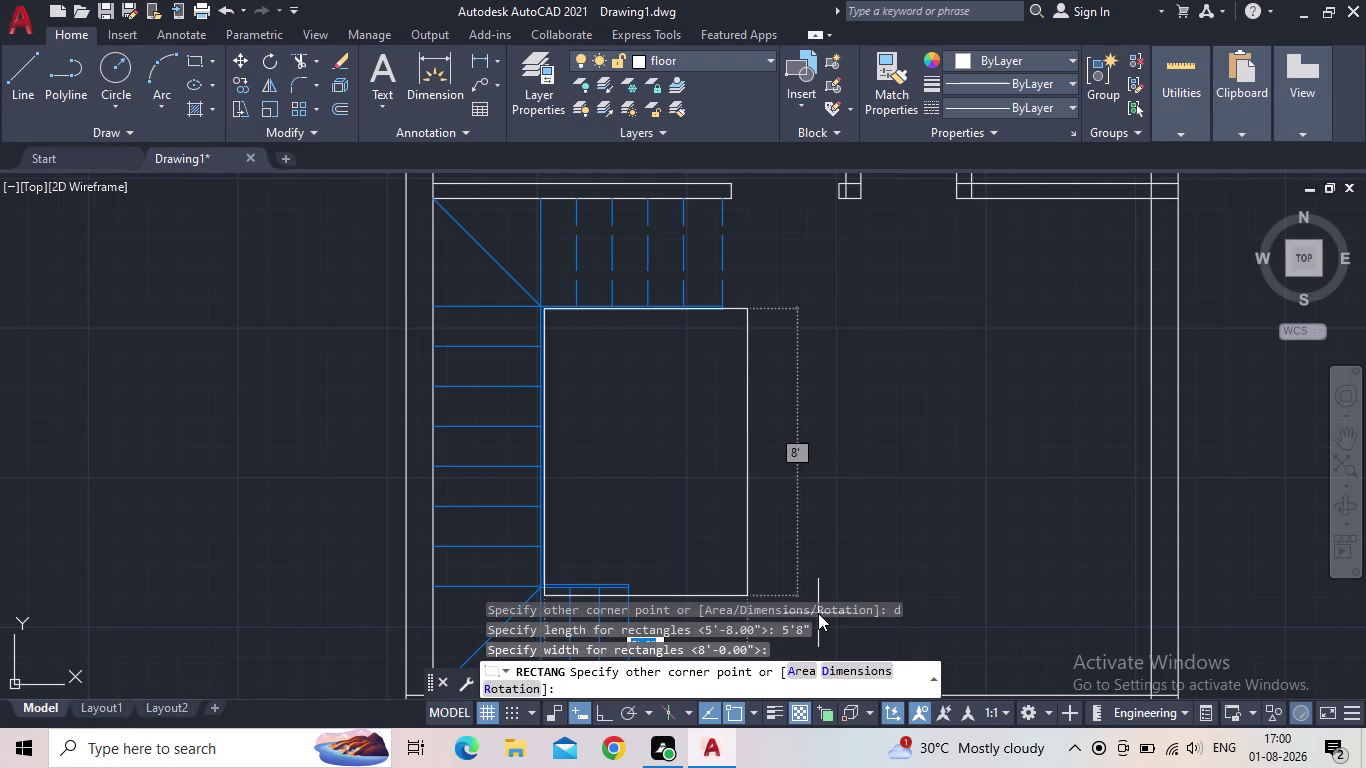
click(880, 568)
scroll(down, 3)
scroll(up, 3)
middle_drag(855, 546, 856, 545)
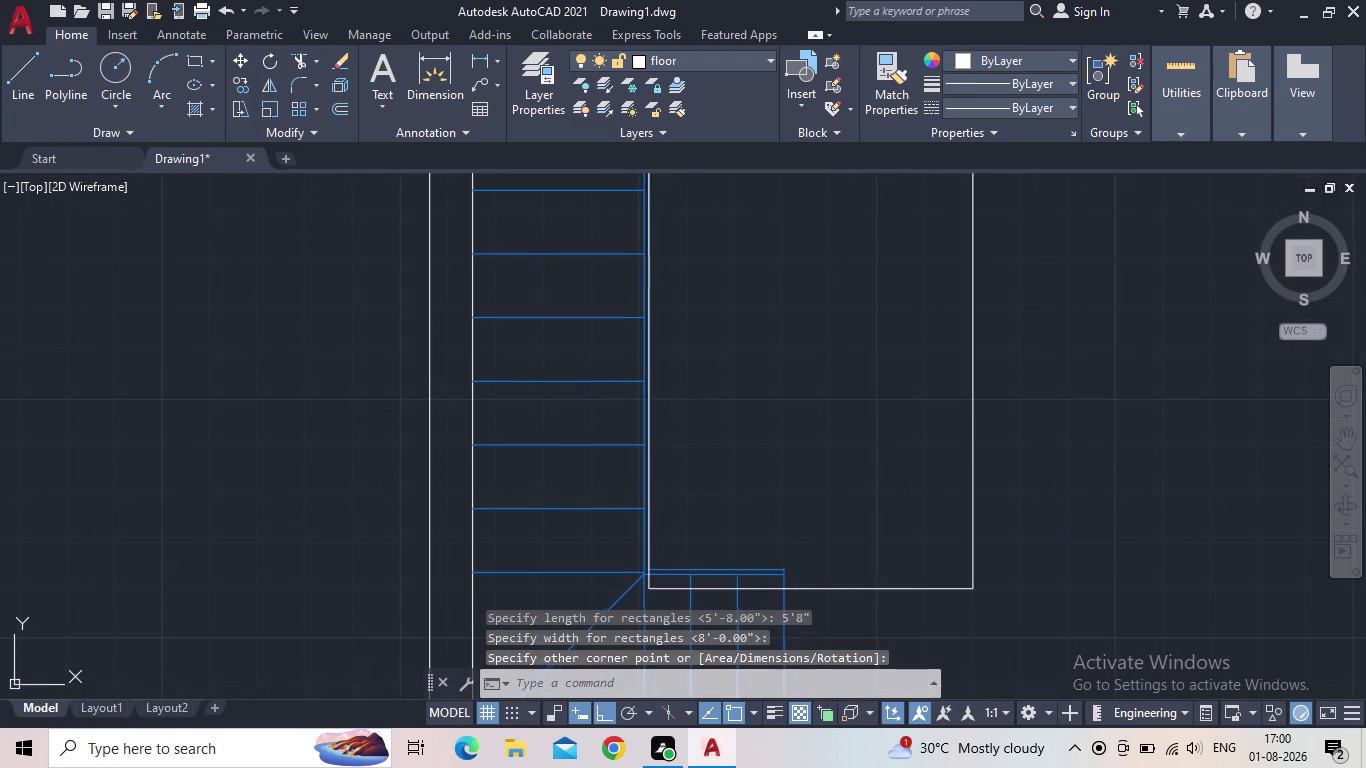
middle_drag(856, 545, 816, 506)
click(798, 552)
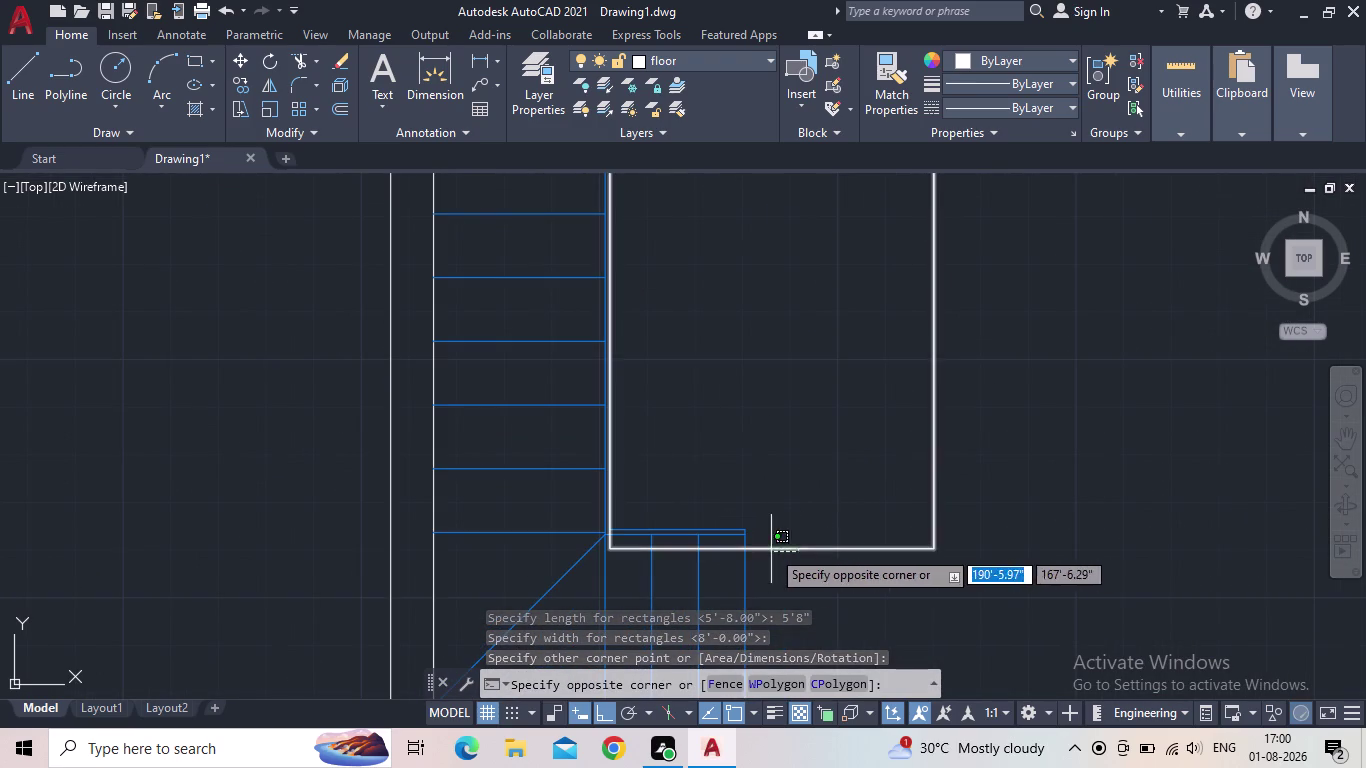
click(771, 549)
scroll(up, 3)
click(773, 557)
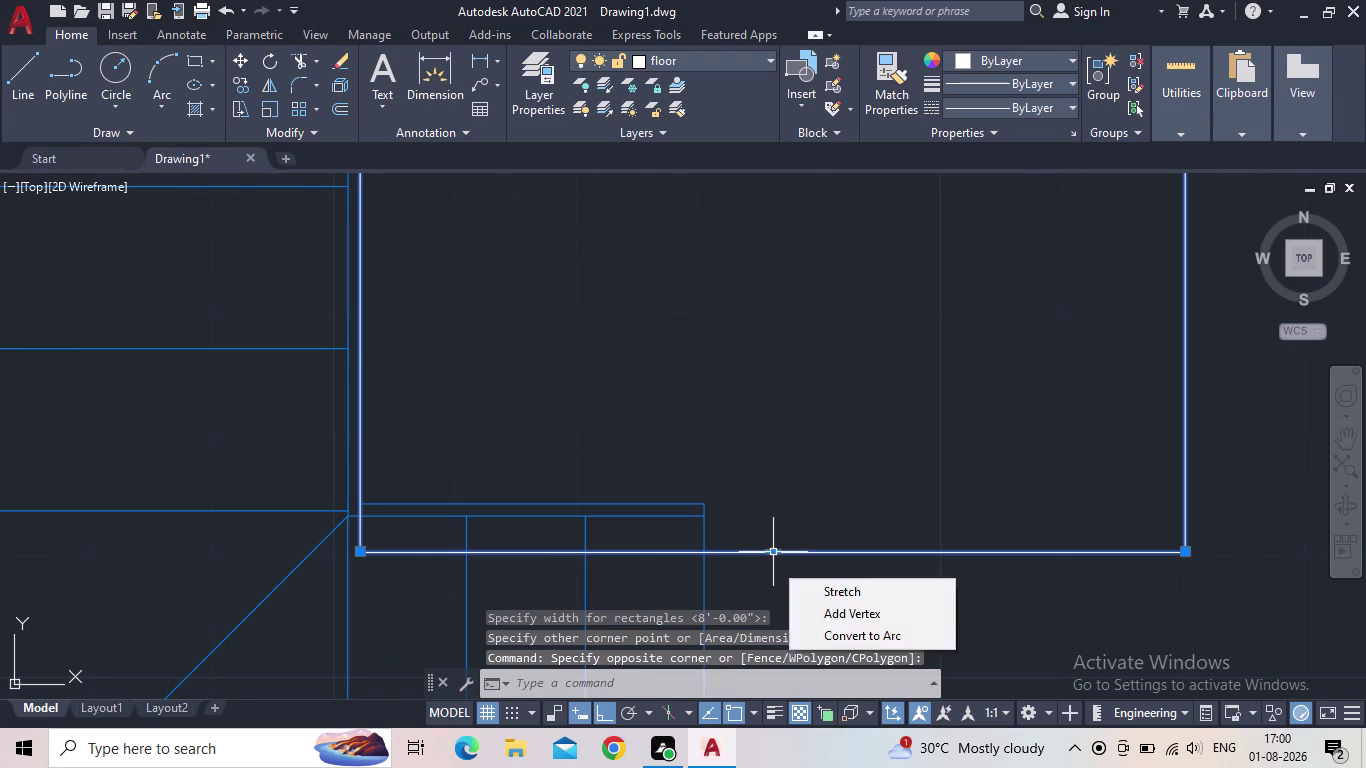
click(786, 504)
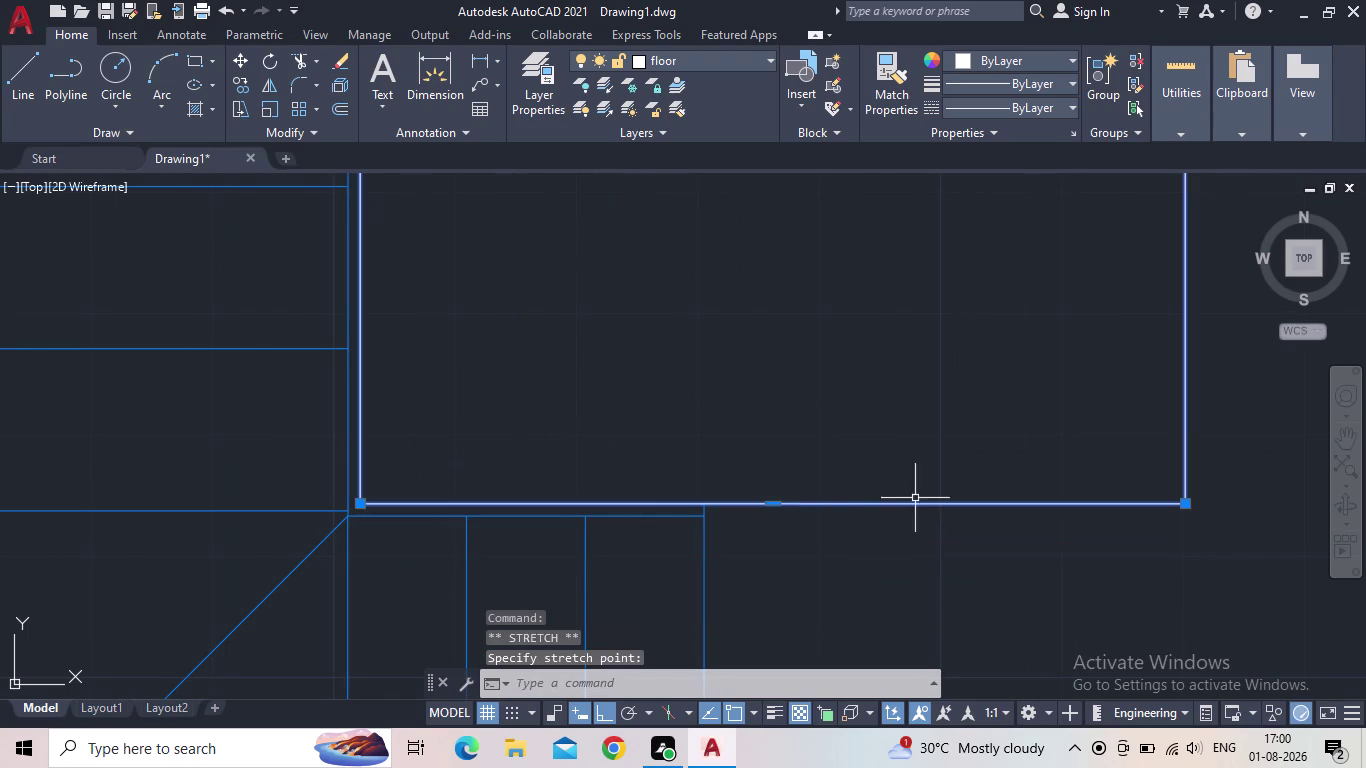
key(Escape)
scroll(down, 3)
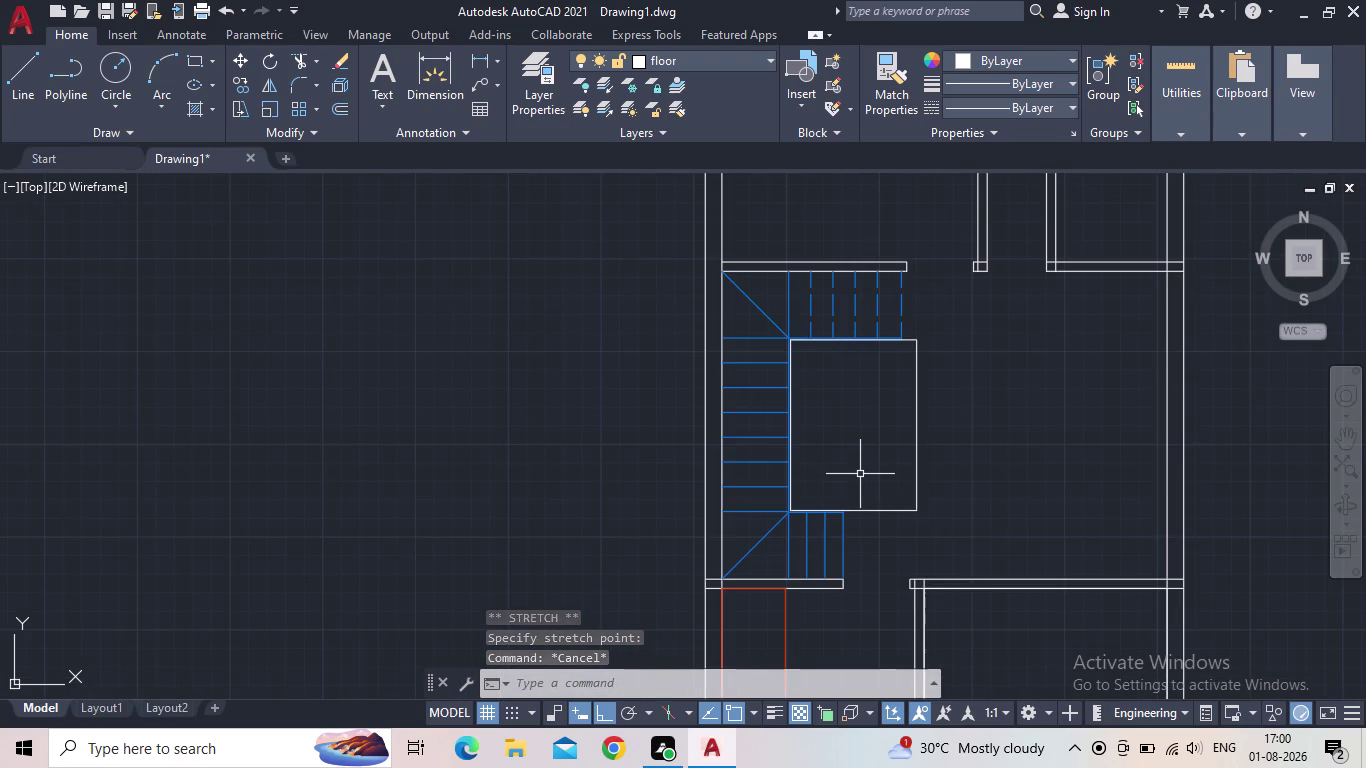
drag(951, 446, 900, 436)
click(816, 412)
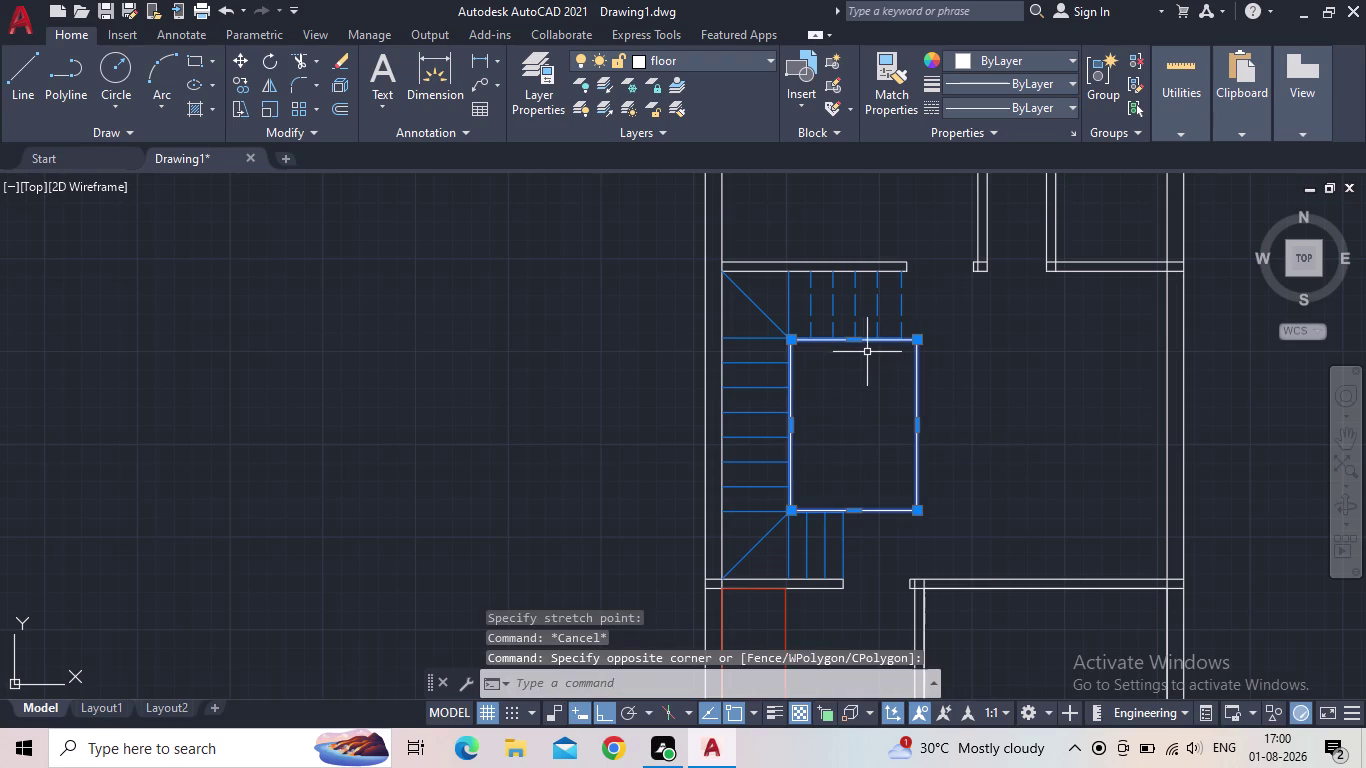
key(Delete)
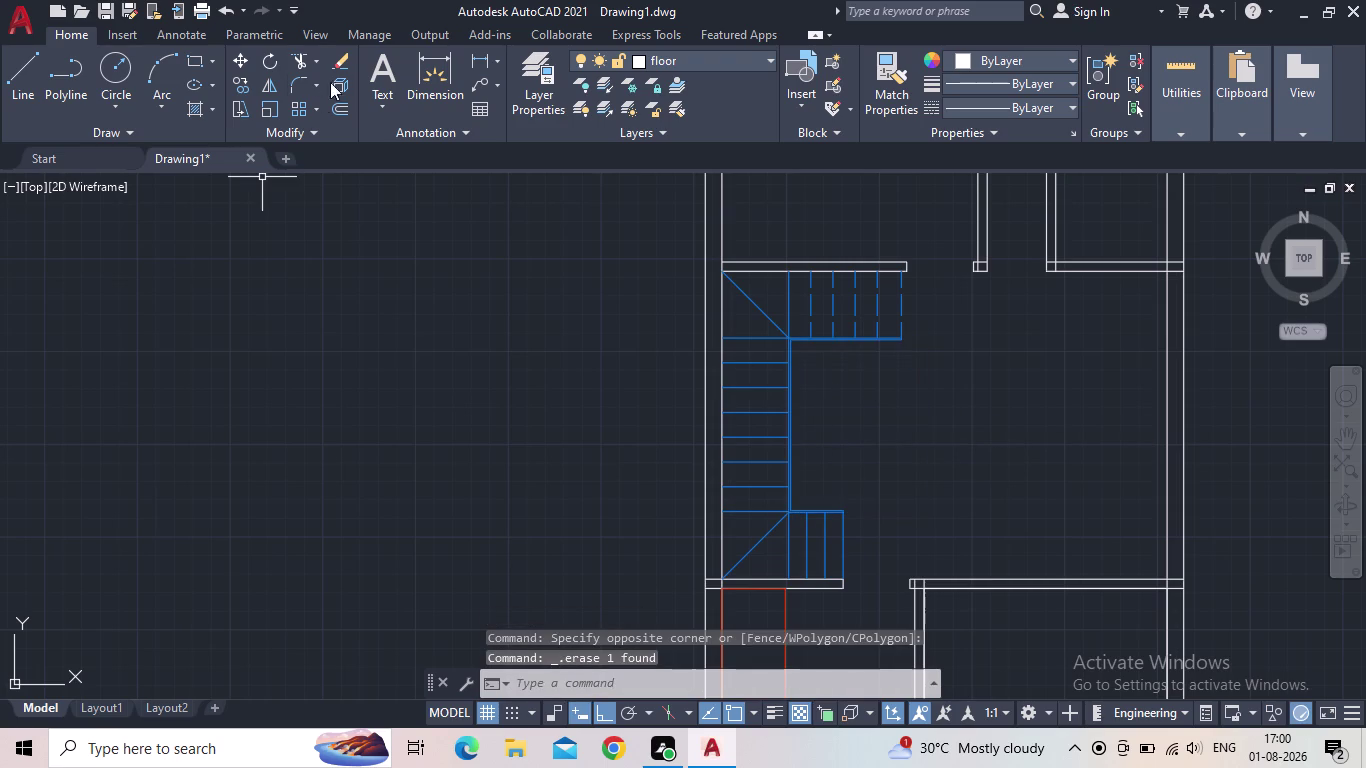
Start a rectangle with its first corner at the stair's inner corner.
click(192, 58)
scroll(up, 3)
scroll(up, 3)
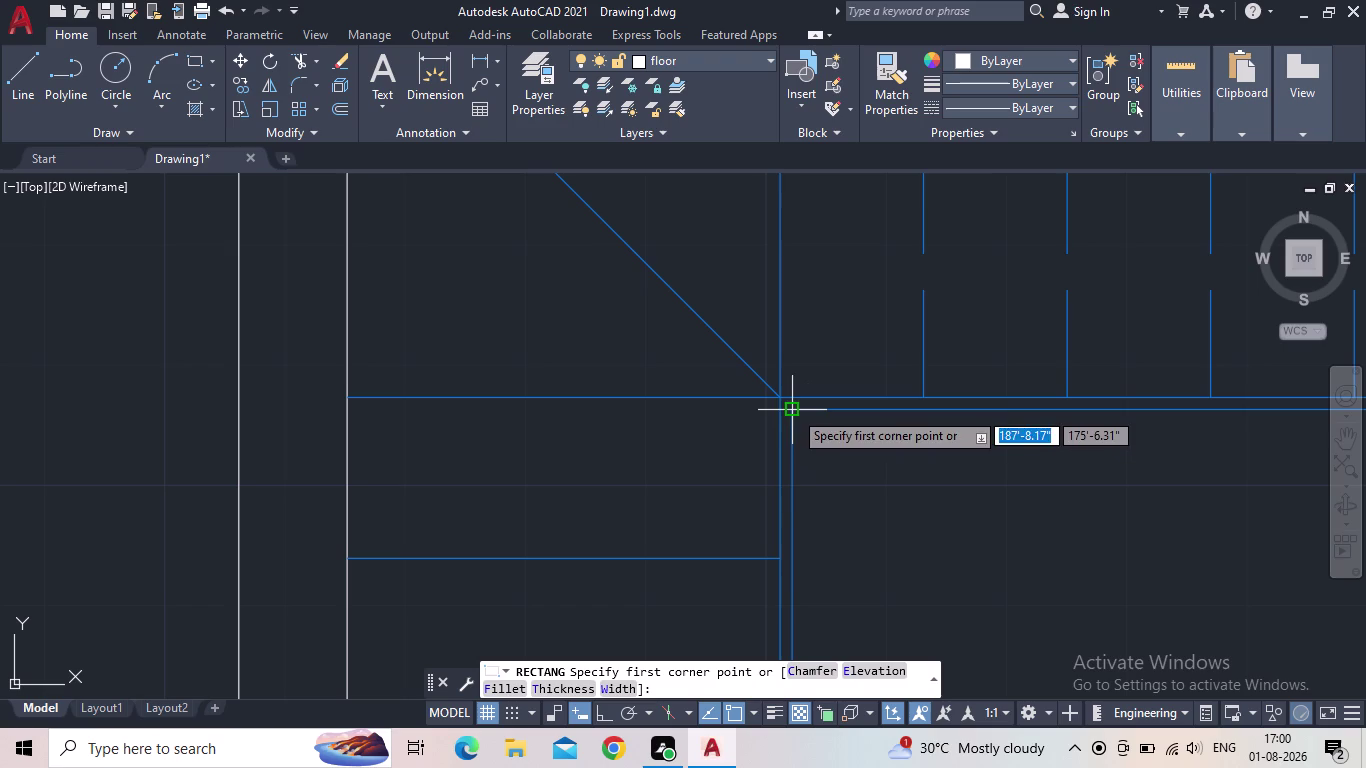
click(793, 410)
middle_drag(1077, 558, 818, 352)
scroll(down, 3)
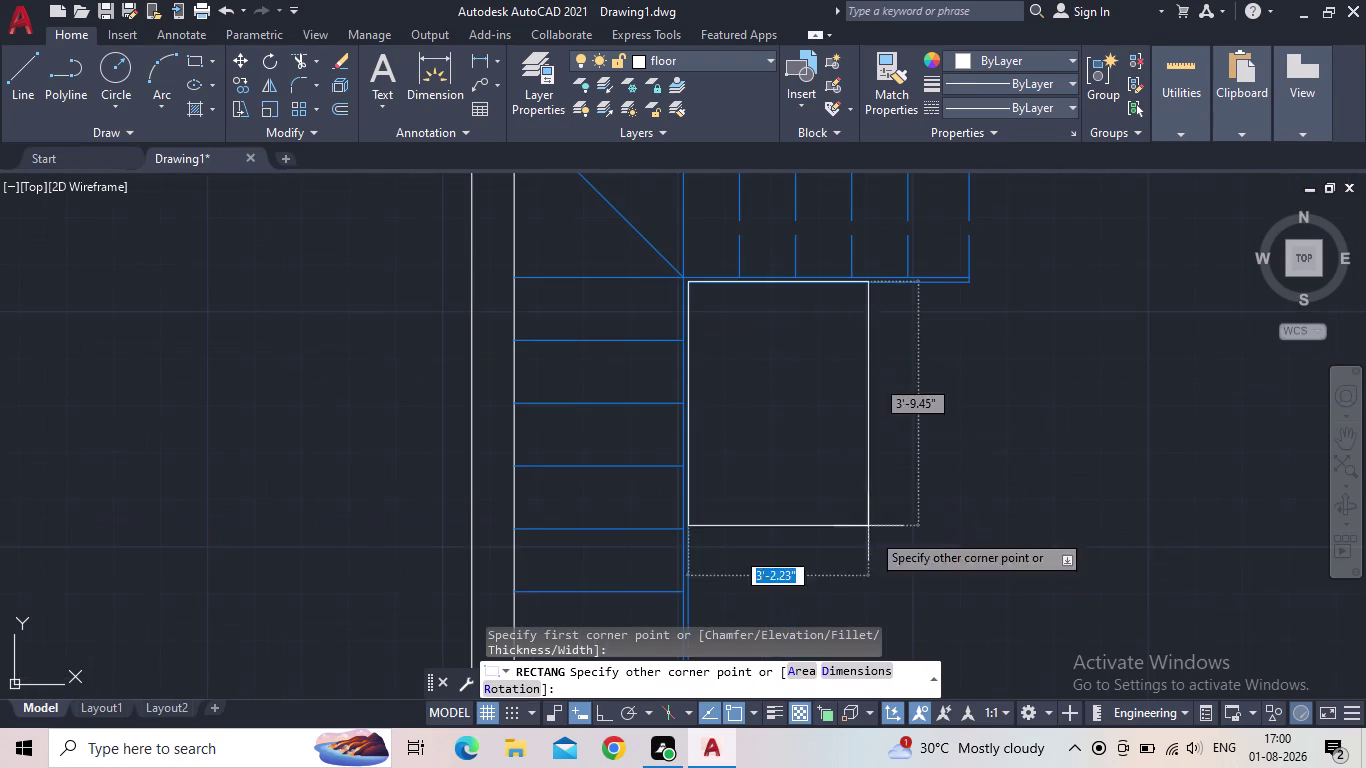
middle_drag(894, 556, 815, 377)
scroll(down, 3)
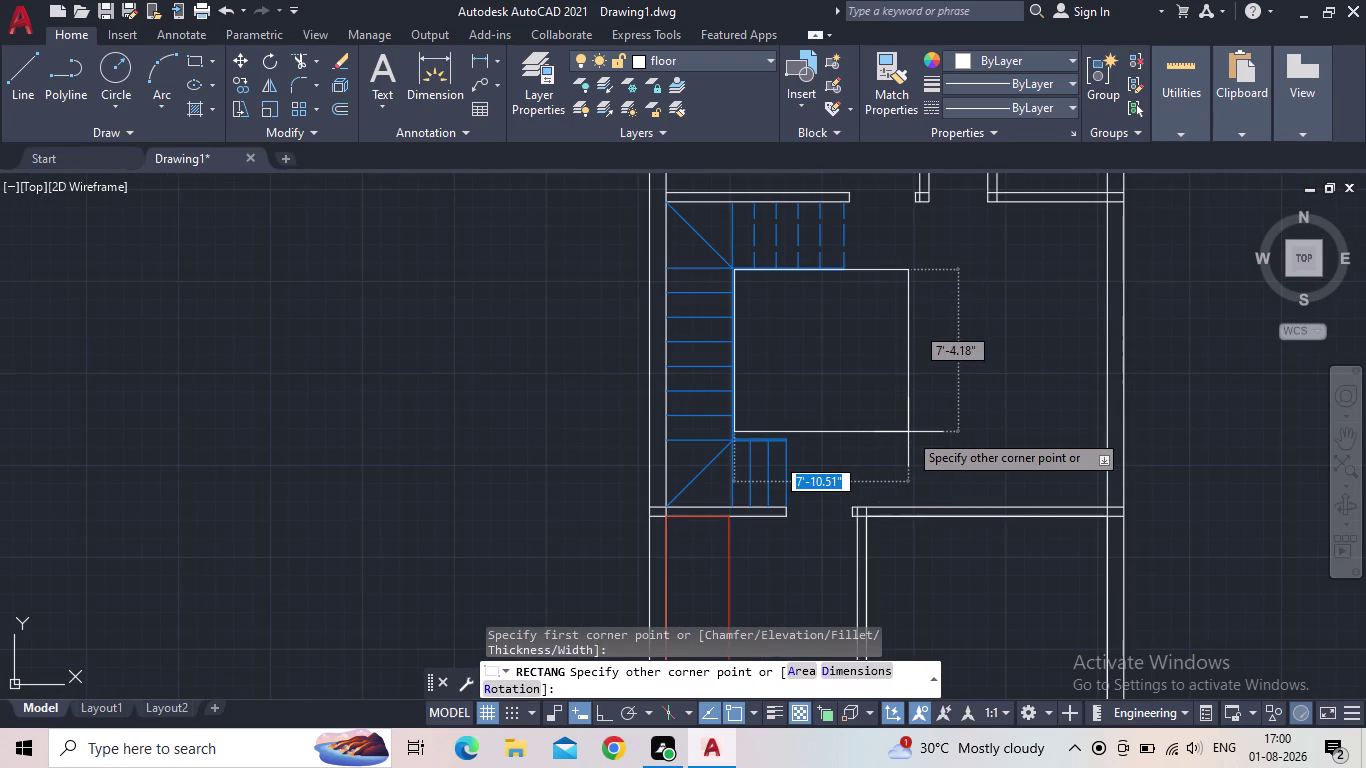
Enter 8' by 5'8" dimensions and place the rectangle between the stair flights.
key(d)
key(Return)
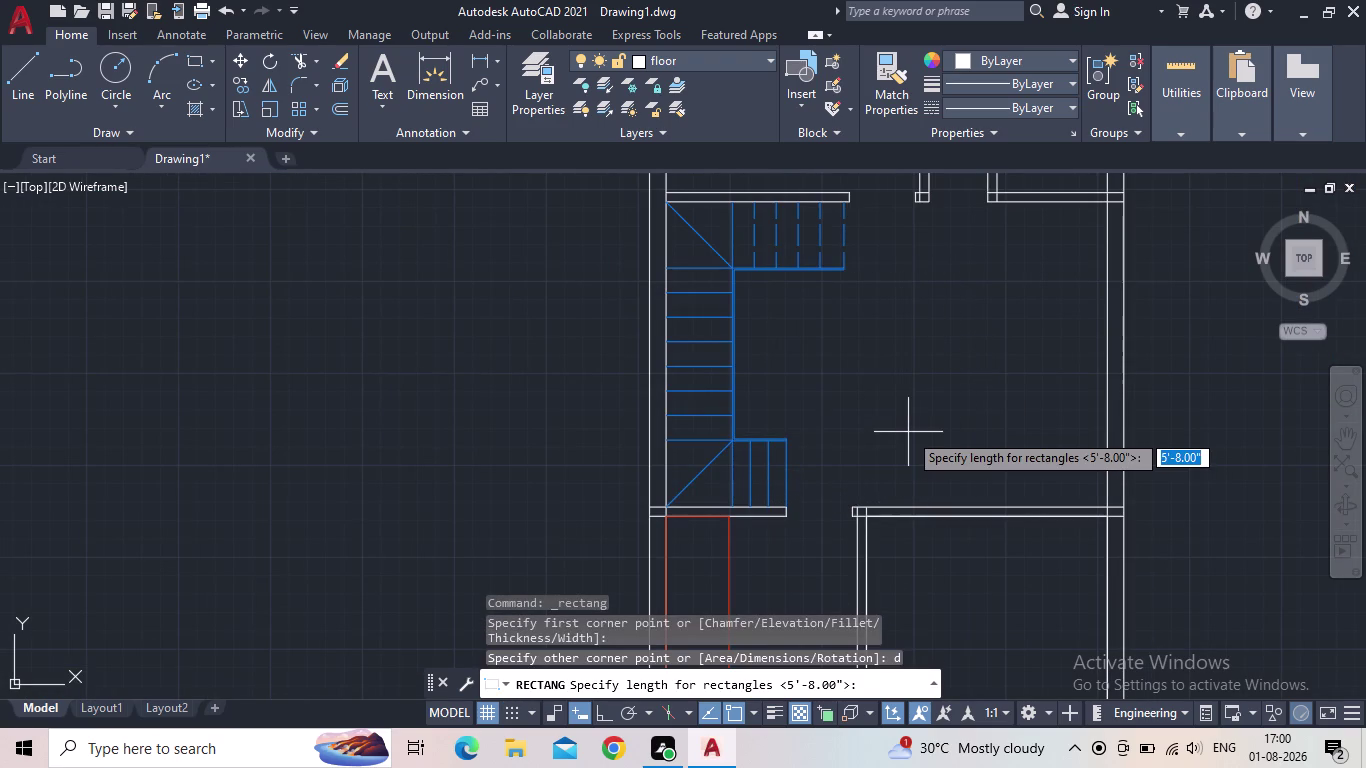
text(8')
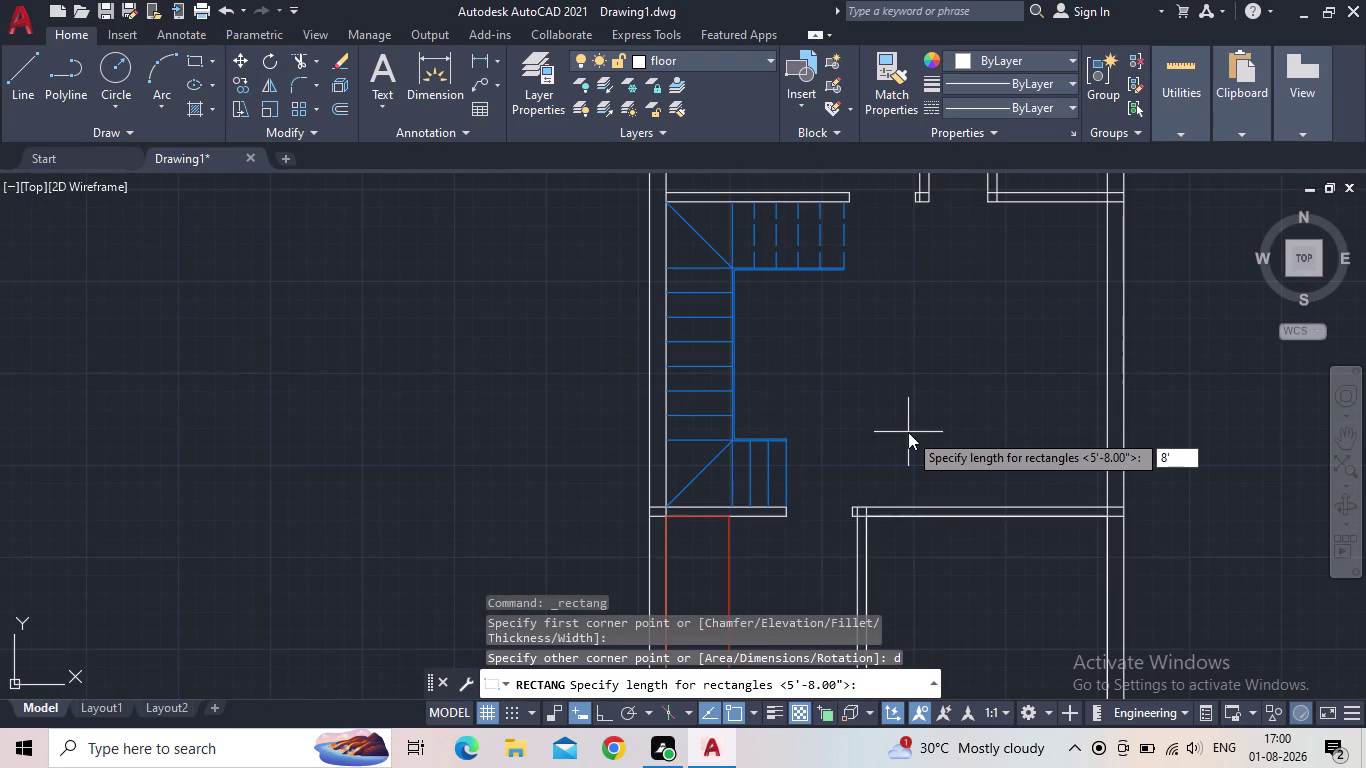
key(Return)
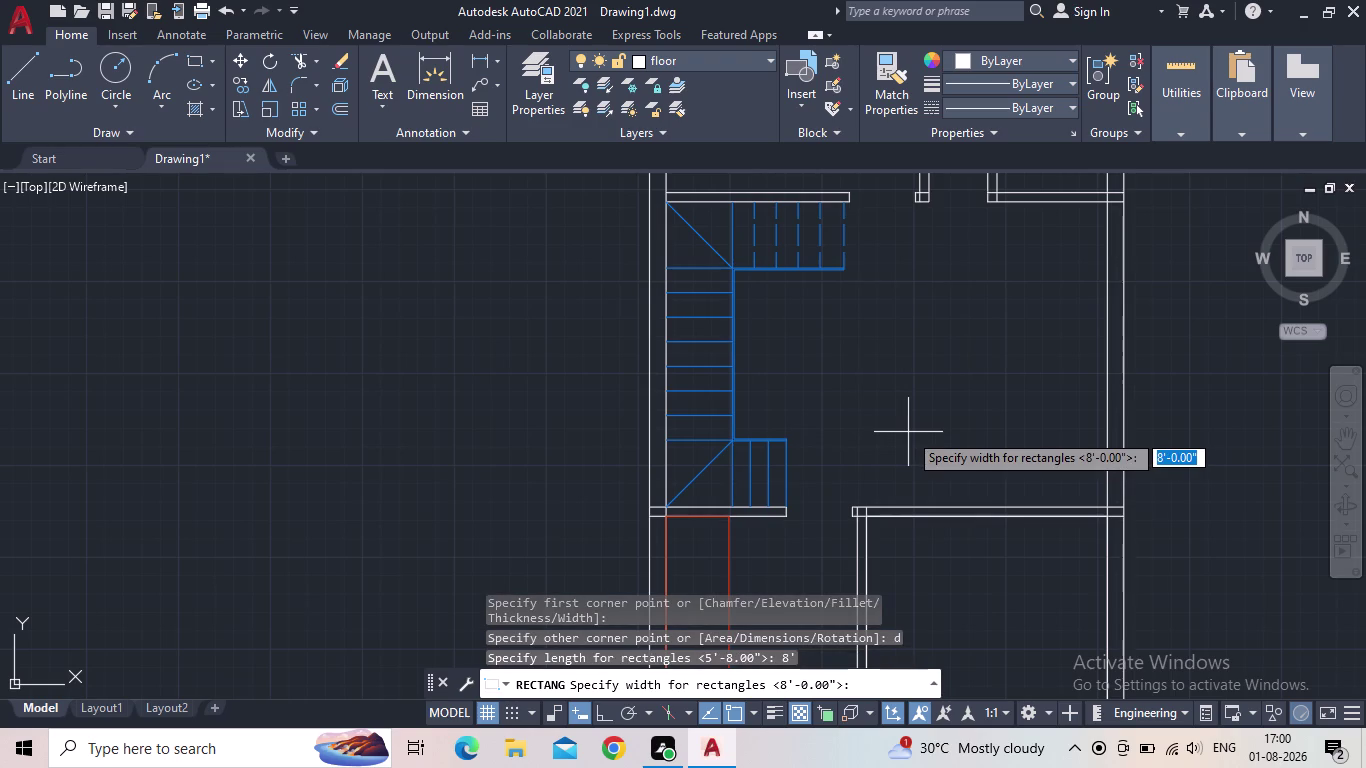
text(5'8)
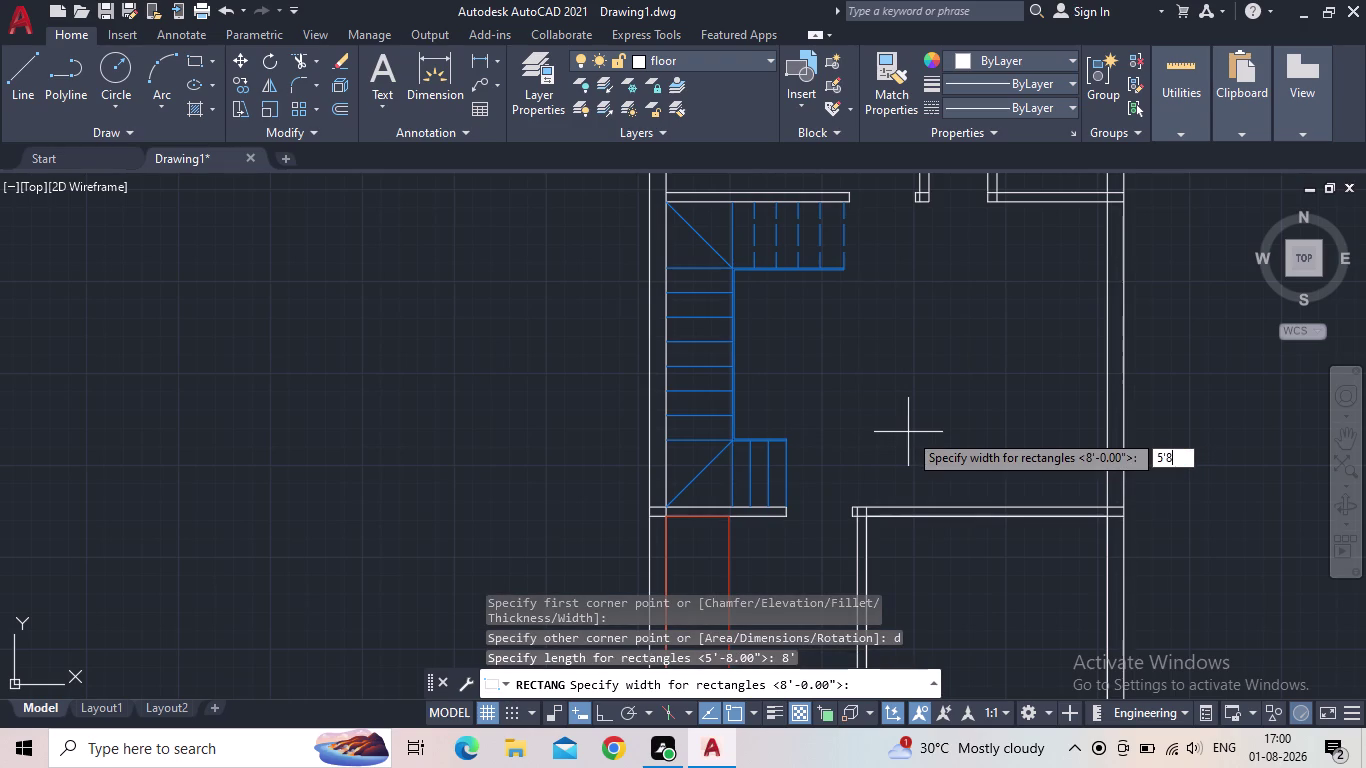
text(")
key(Return)
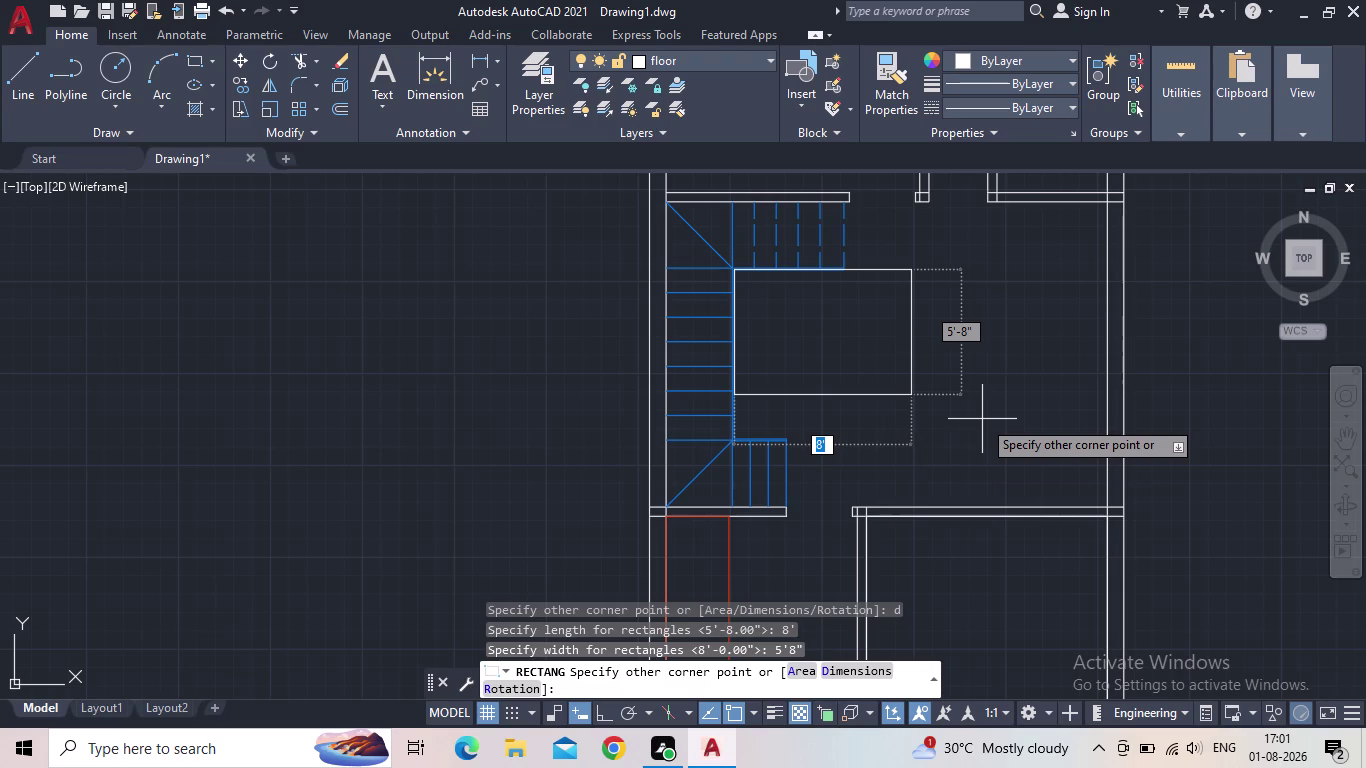
click(982, 419)
click(868, 394)
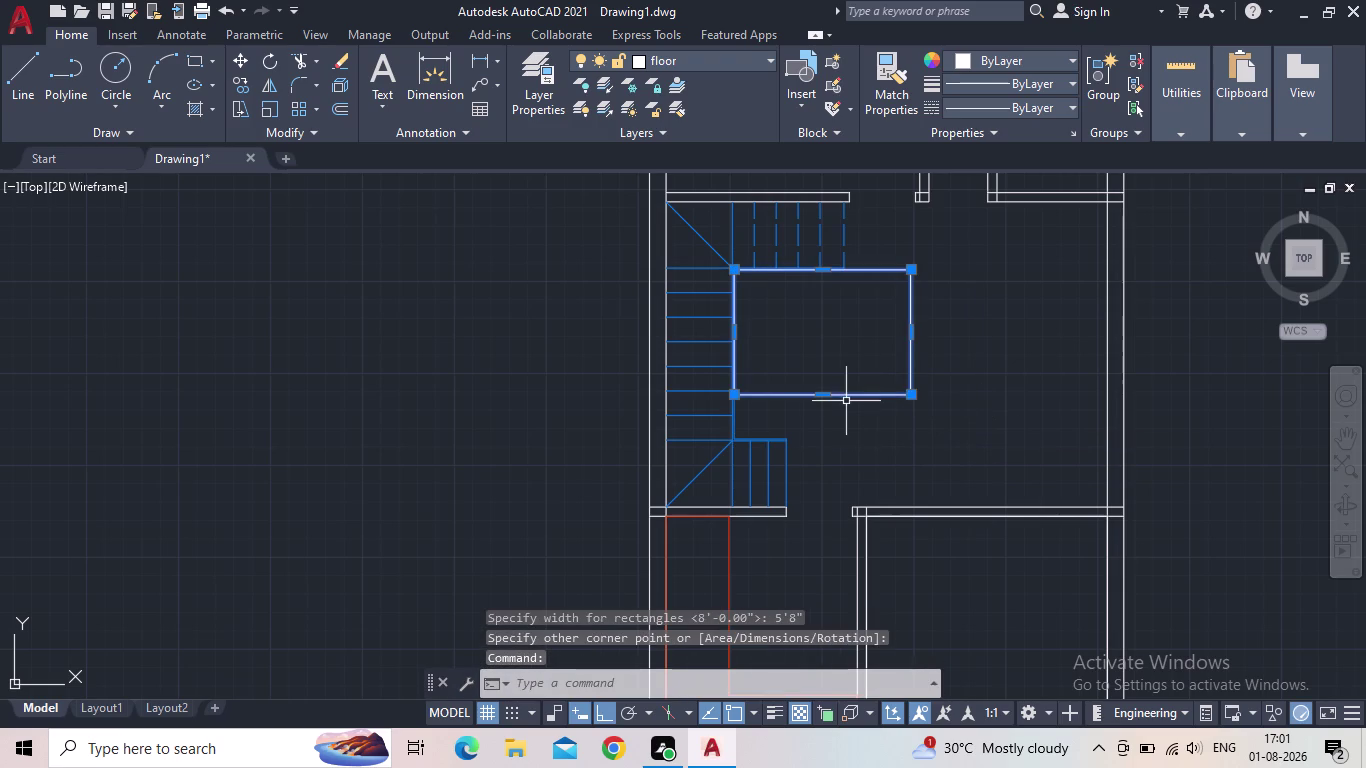
Try stretching the stairwell rectangle's bottom edge, then cancel the stretch.
click(824, 393)
scroll(up, 3)
scroll(up, 3)
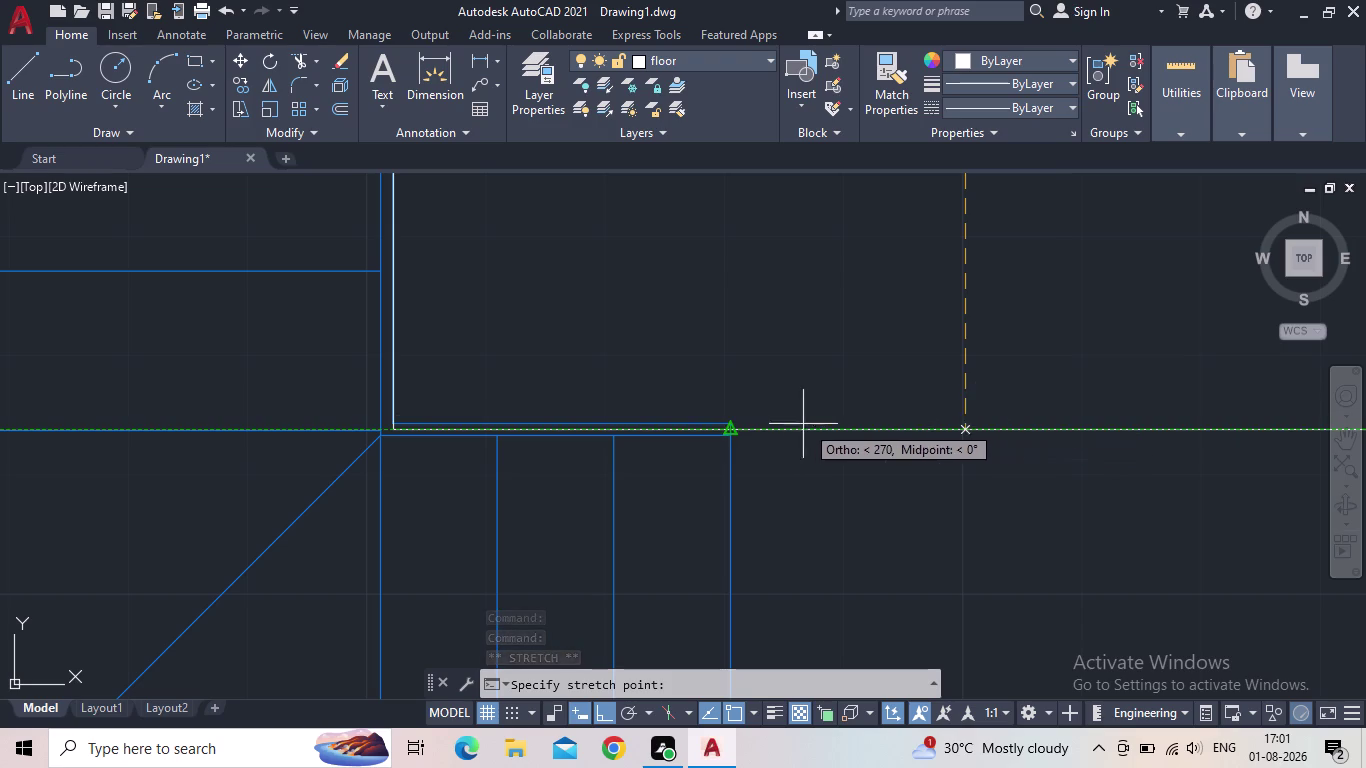
scroll(up, 3)
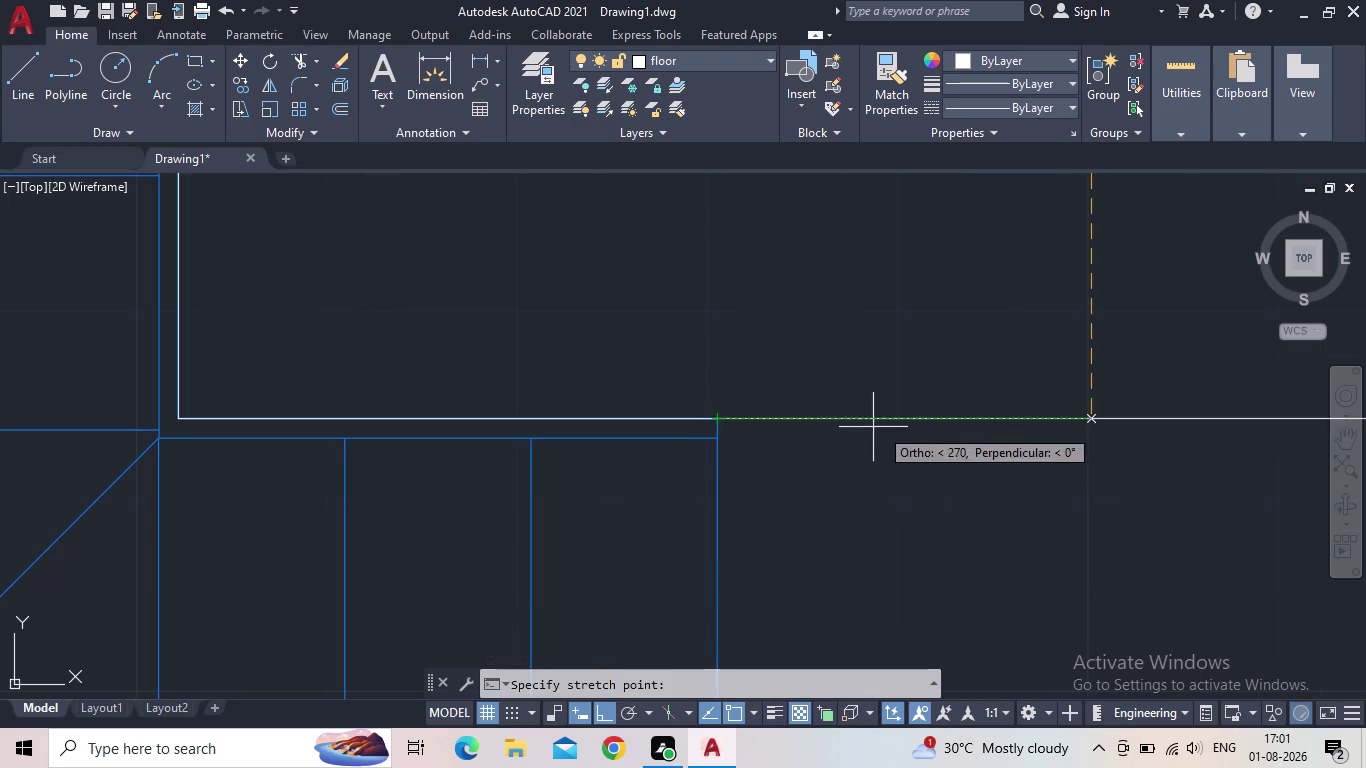
click(1091, 417)
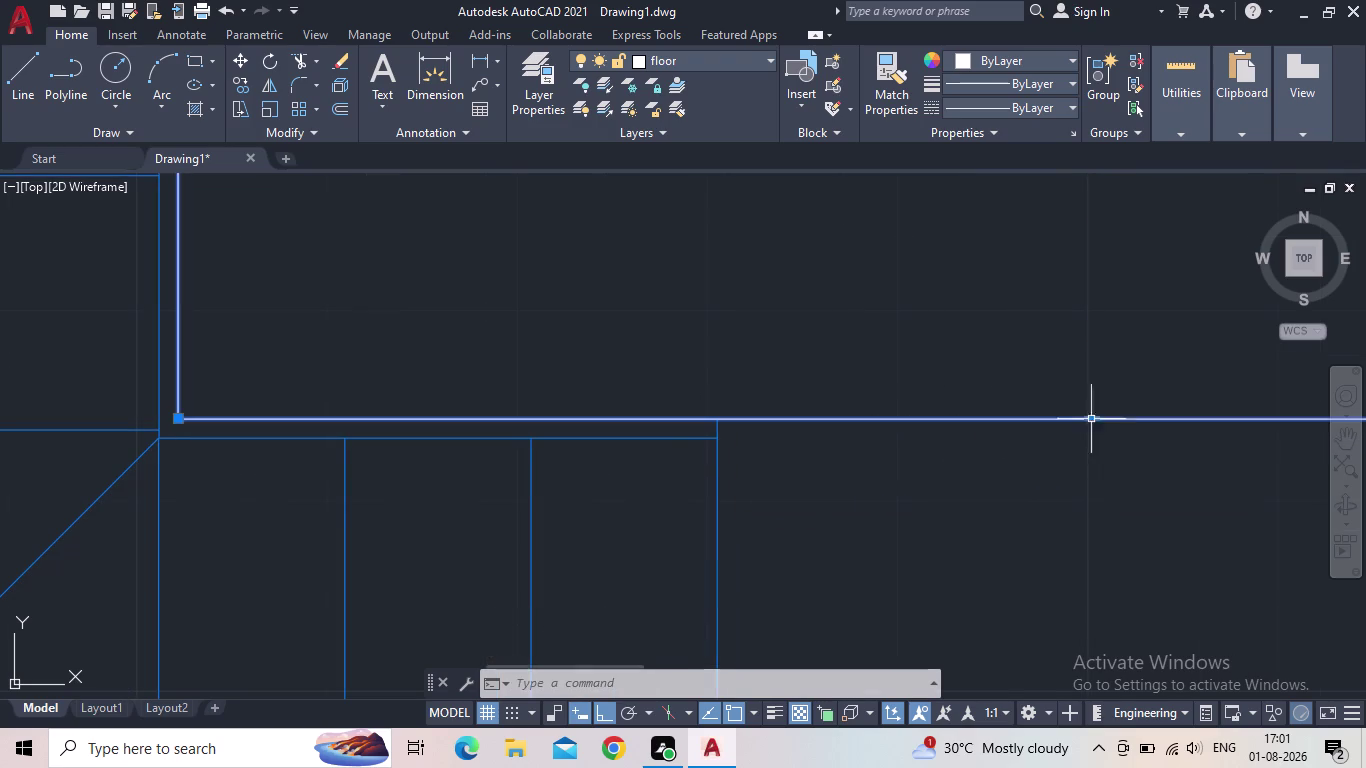
scroll(down, 3)
drag(912, 437, 903, 439)
key(Escape)
scroll(down, 3)
scroll(down, 3)
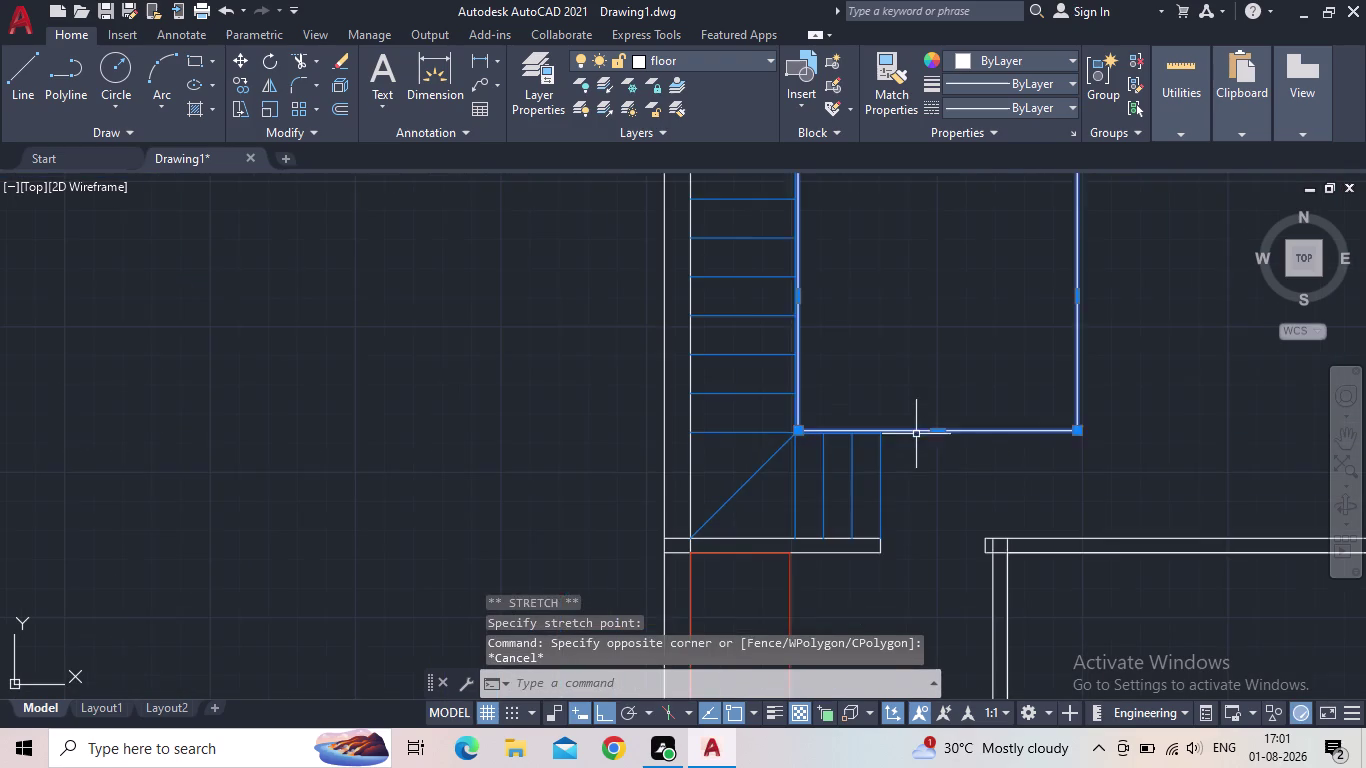
key(Escape)
Pan and zoom to recenter the view on the stairwell.
scroll(down, 3)
middle_drag(1003, 464, 889, 485)
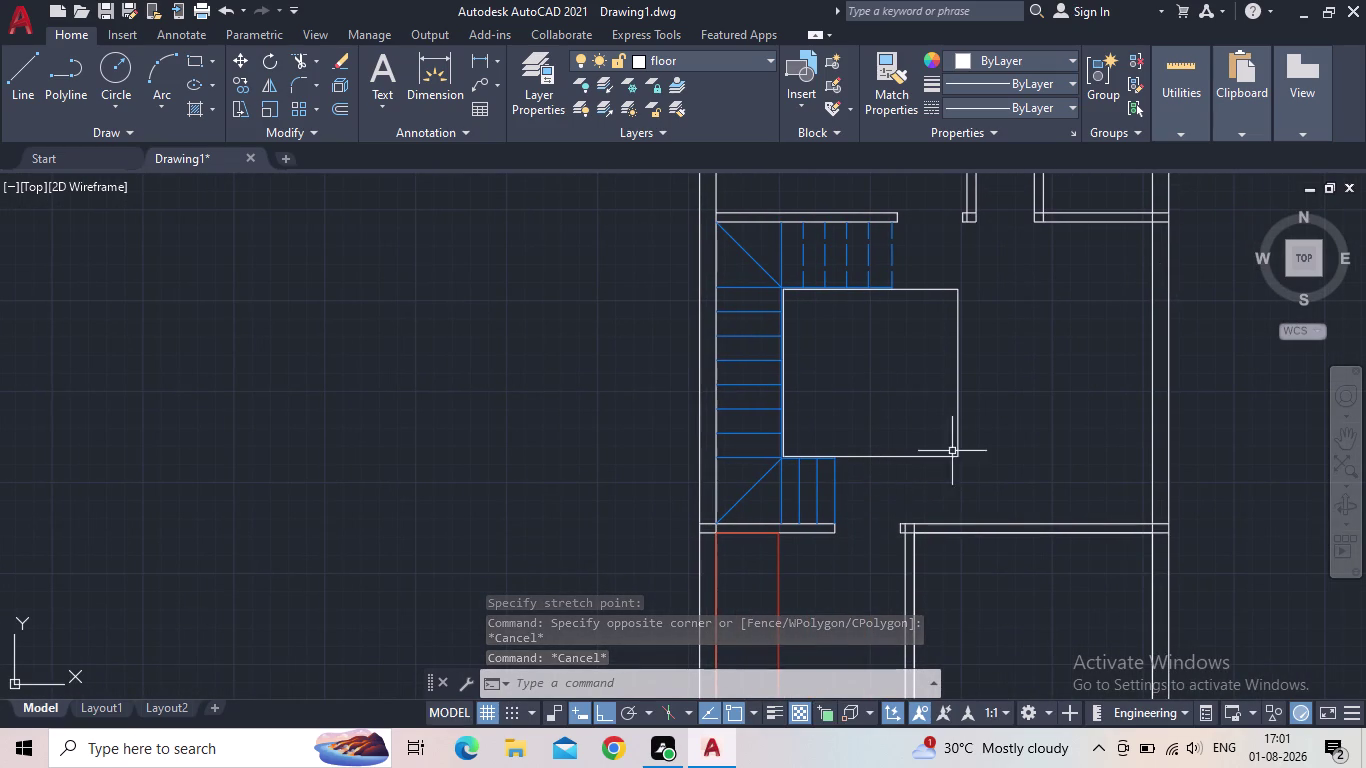
scroll(down, 3)
middle_drag(930, 311, 928, 319)
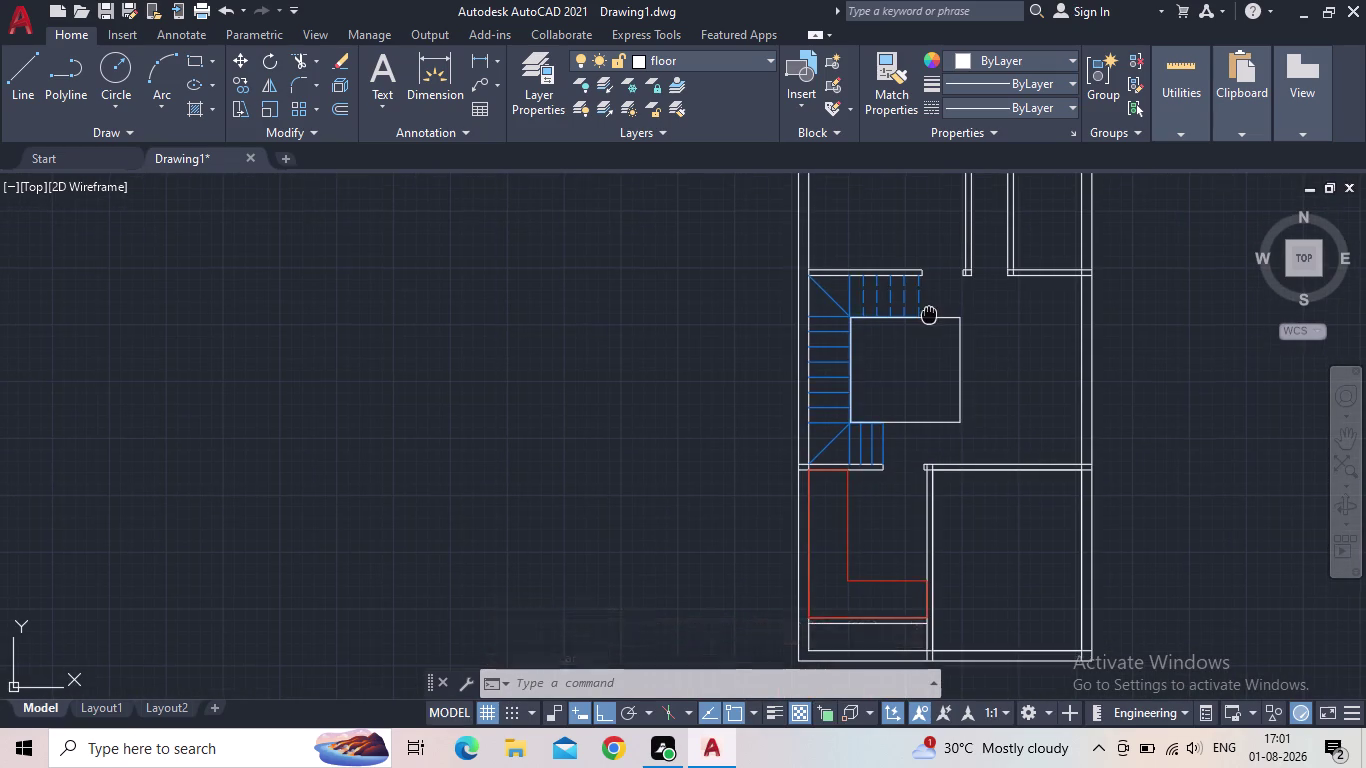
middle_drag(928, 319, 899, 373)
scroll(up, 3)
click(899, 443)
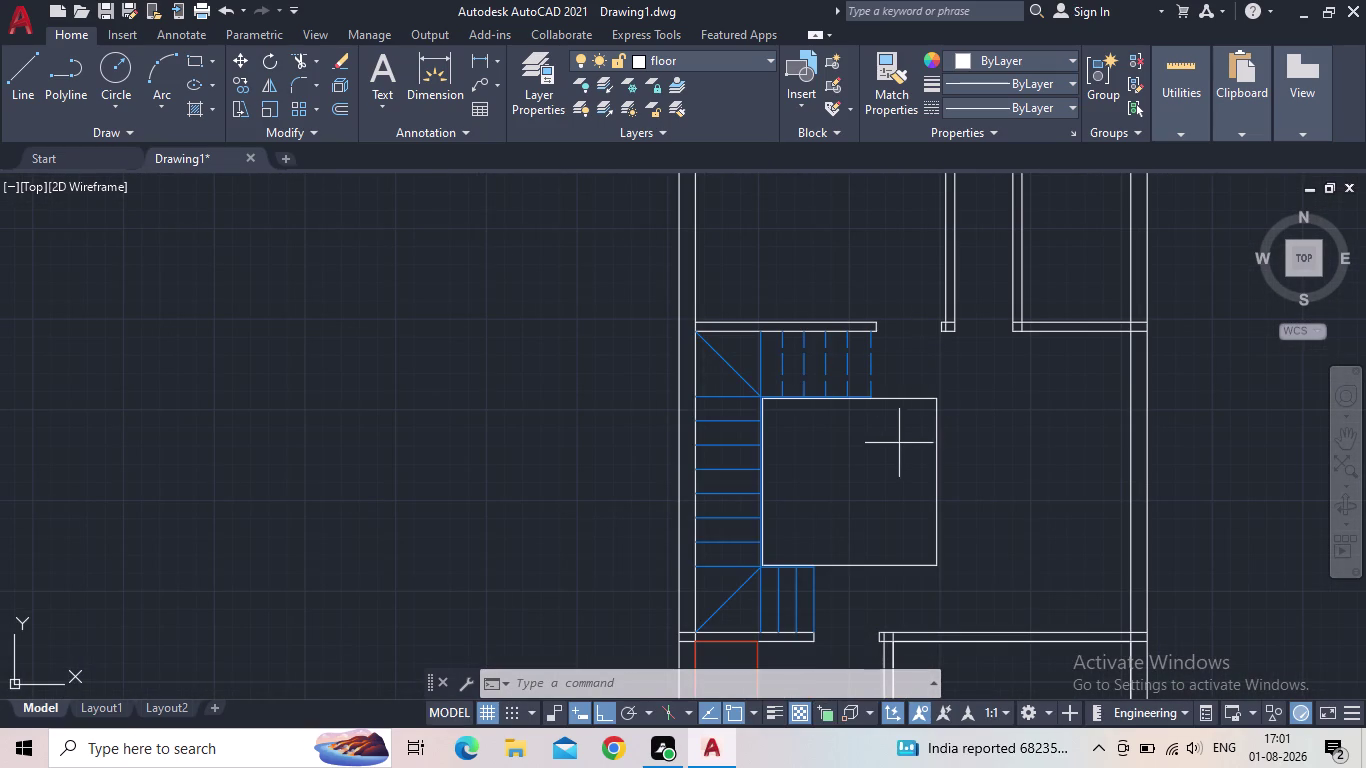
click(794, 464)
middle_drag(856, 456, 828, 375)
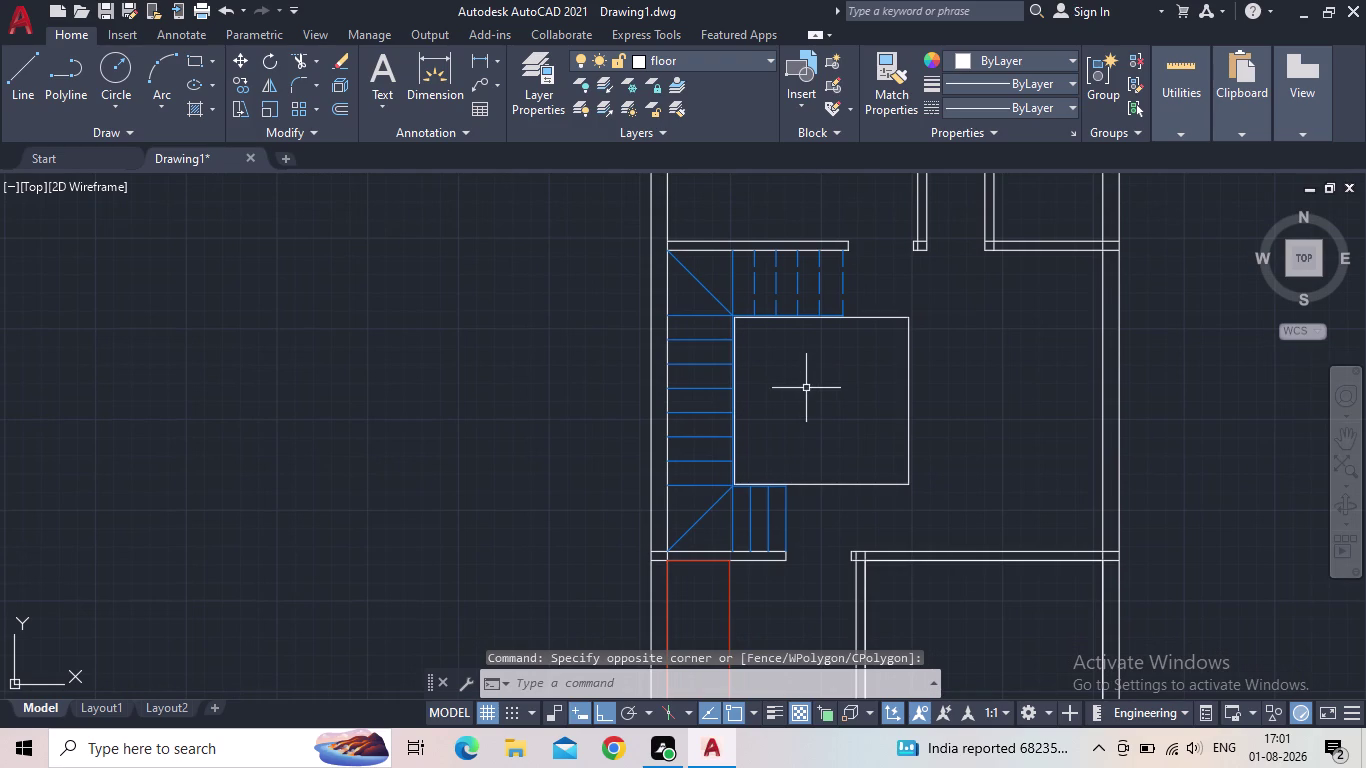
scroll(up, 3)
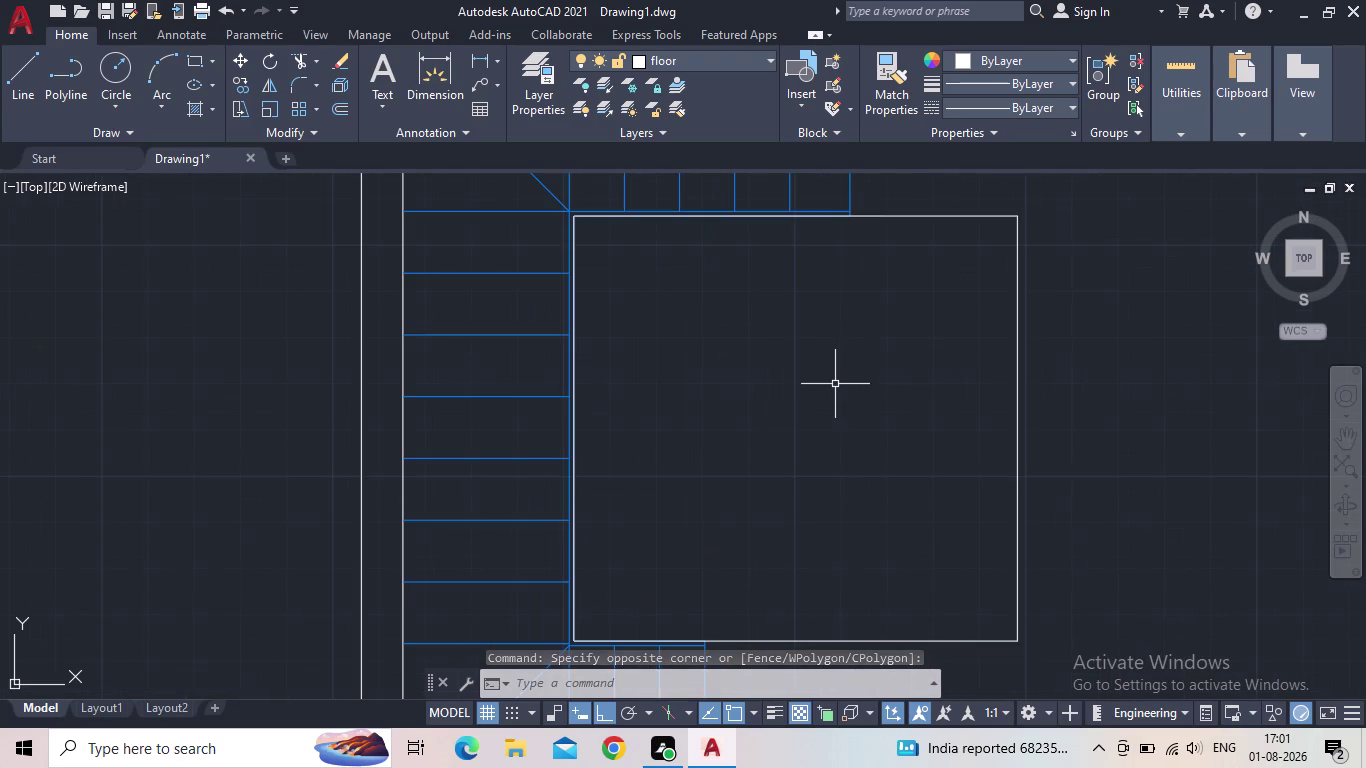
scroll(down, 3)
scroll(down, 3)
middle_drag(818, 400, 774, 412)
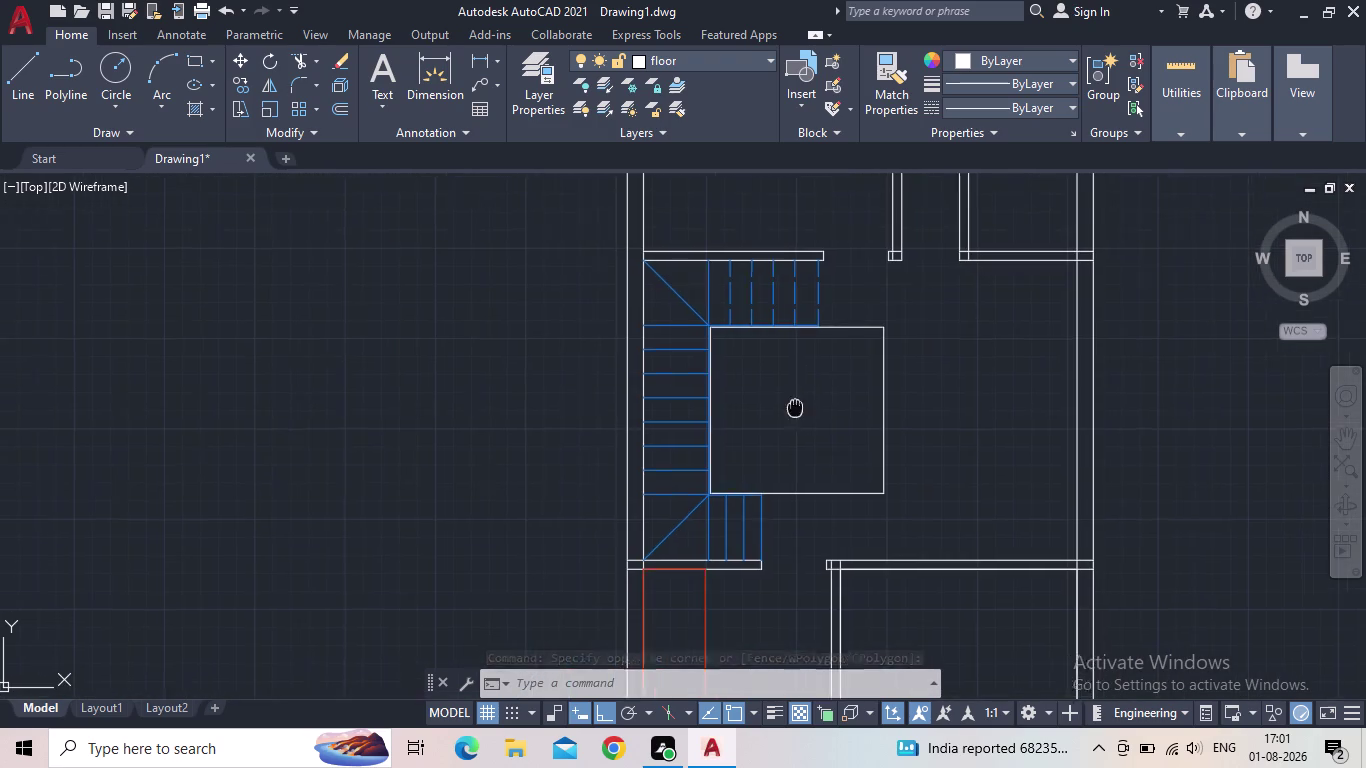
middle_drag(774, 412, 669, 434)
scroll(down, 3)
scroll(up, 3)
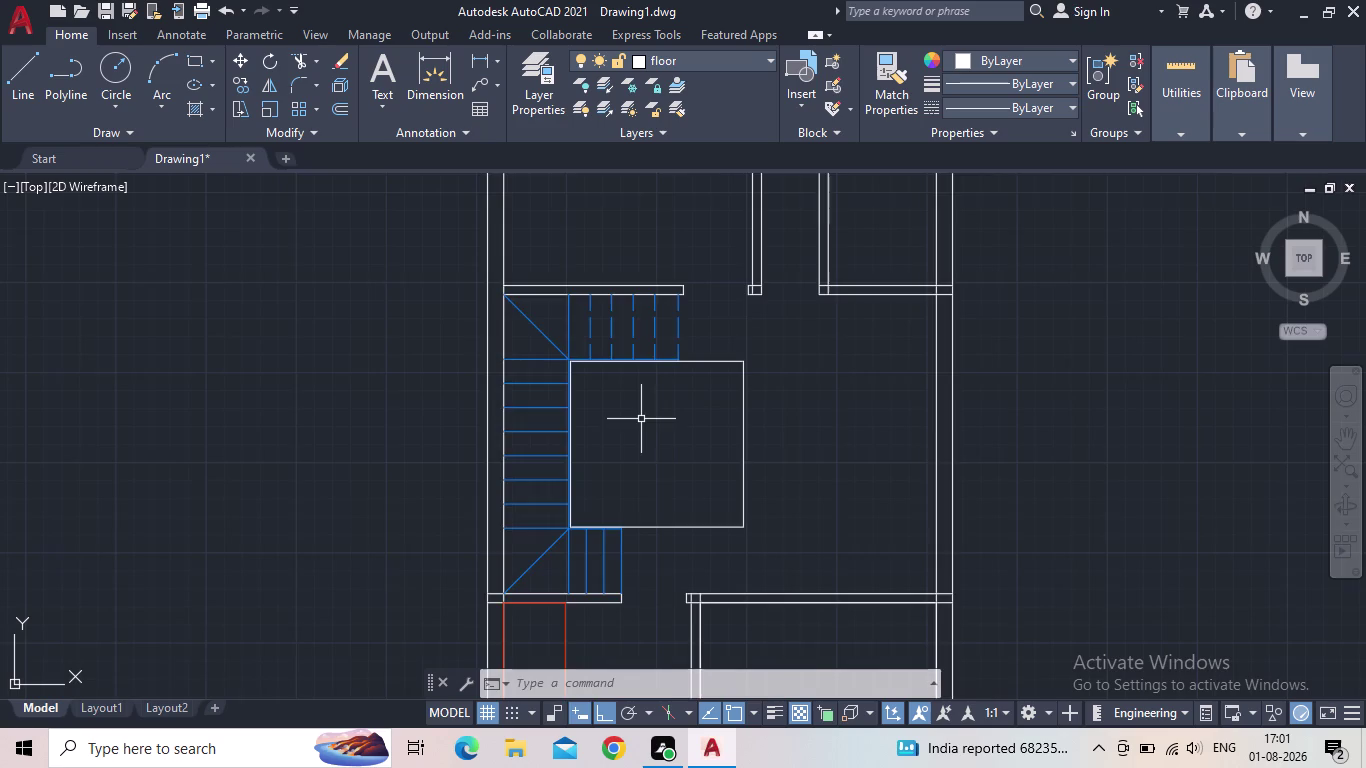
Zoom out over the whole plan, set door as current layer, and begin a rectangle beside it.
scroll(down, 3)
scroll(up, 3)
scroll(up, 3)
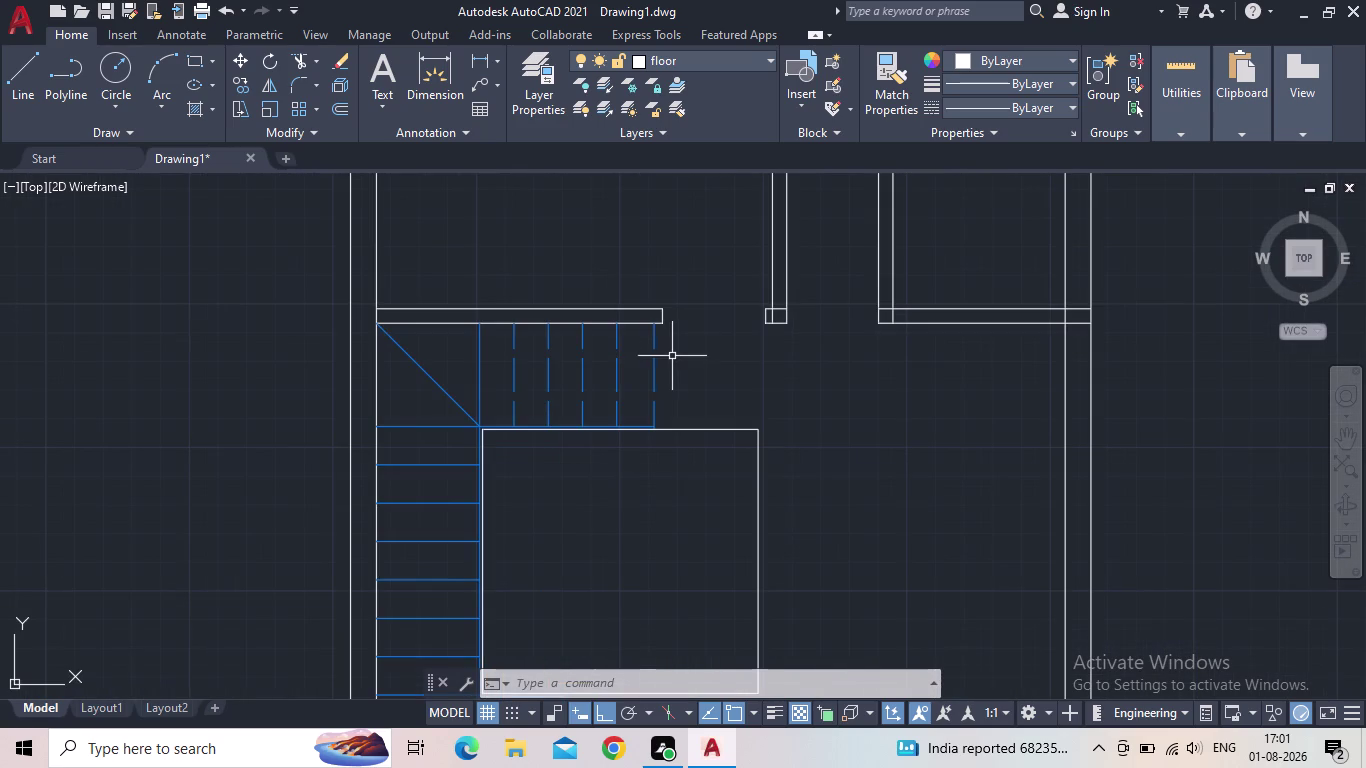
scroll(down, 3)
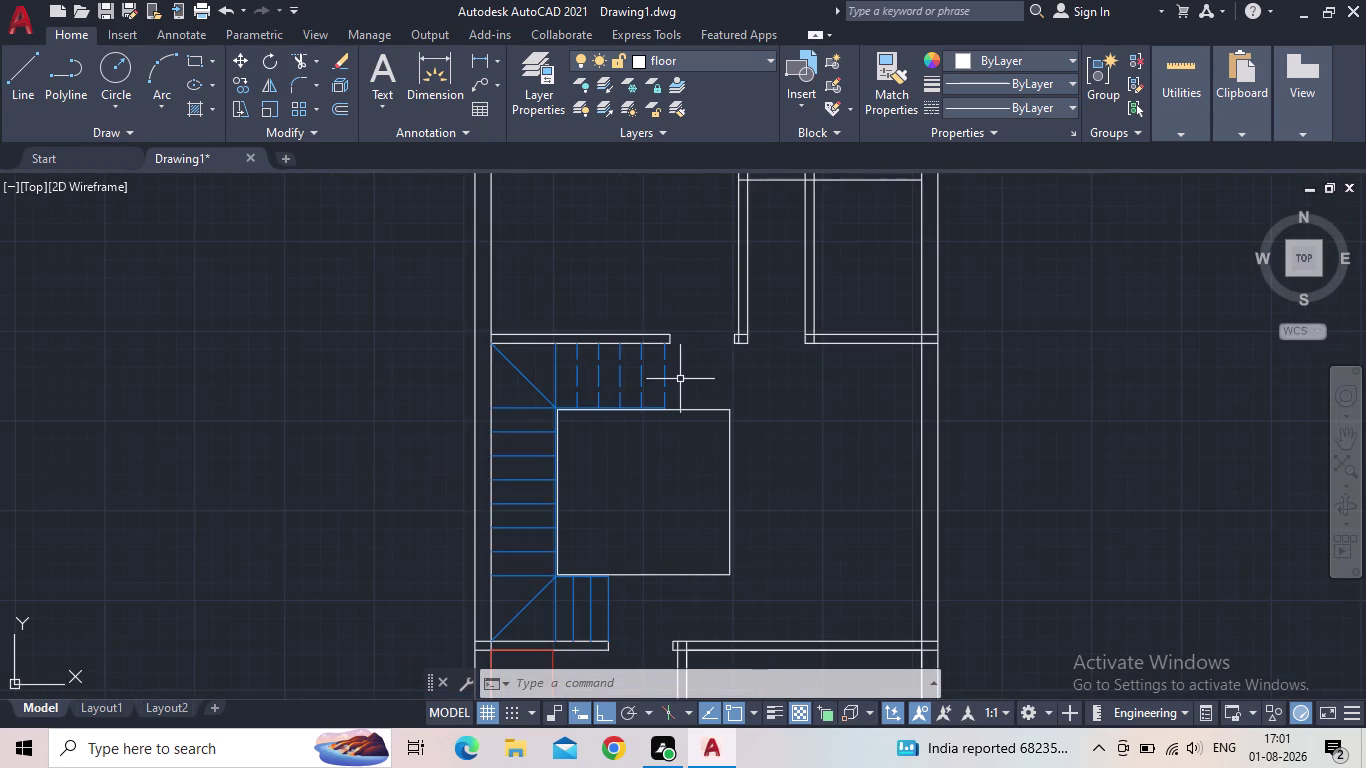
scroll(down, 3)
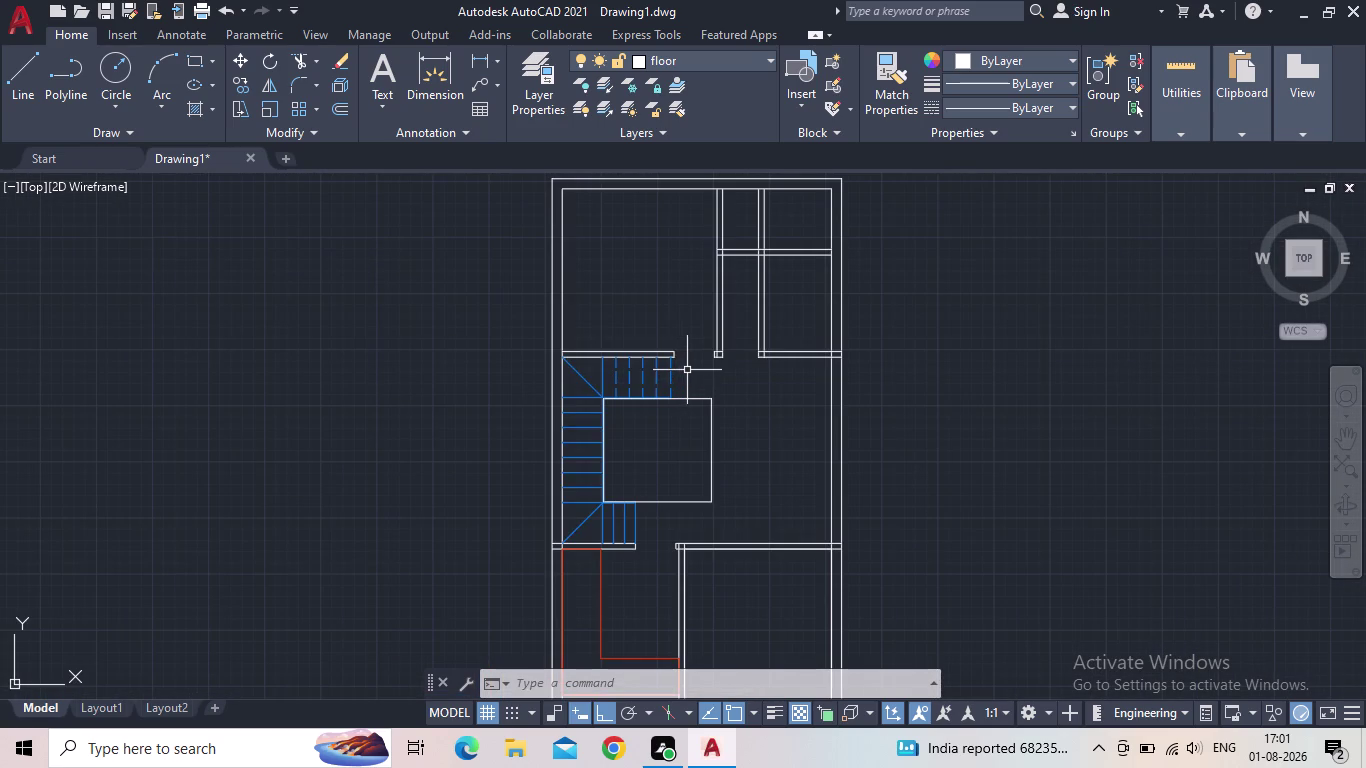
scroll(up, 3)
middle_drag(978, 378, 787, 385)
scroll(down, 3)
scroll(down, 3)
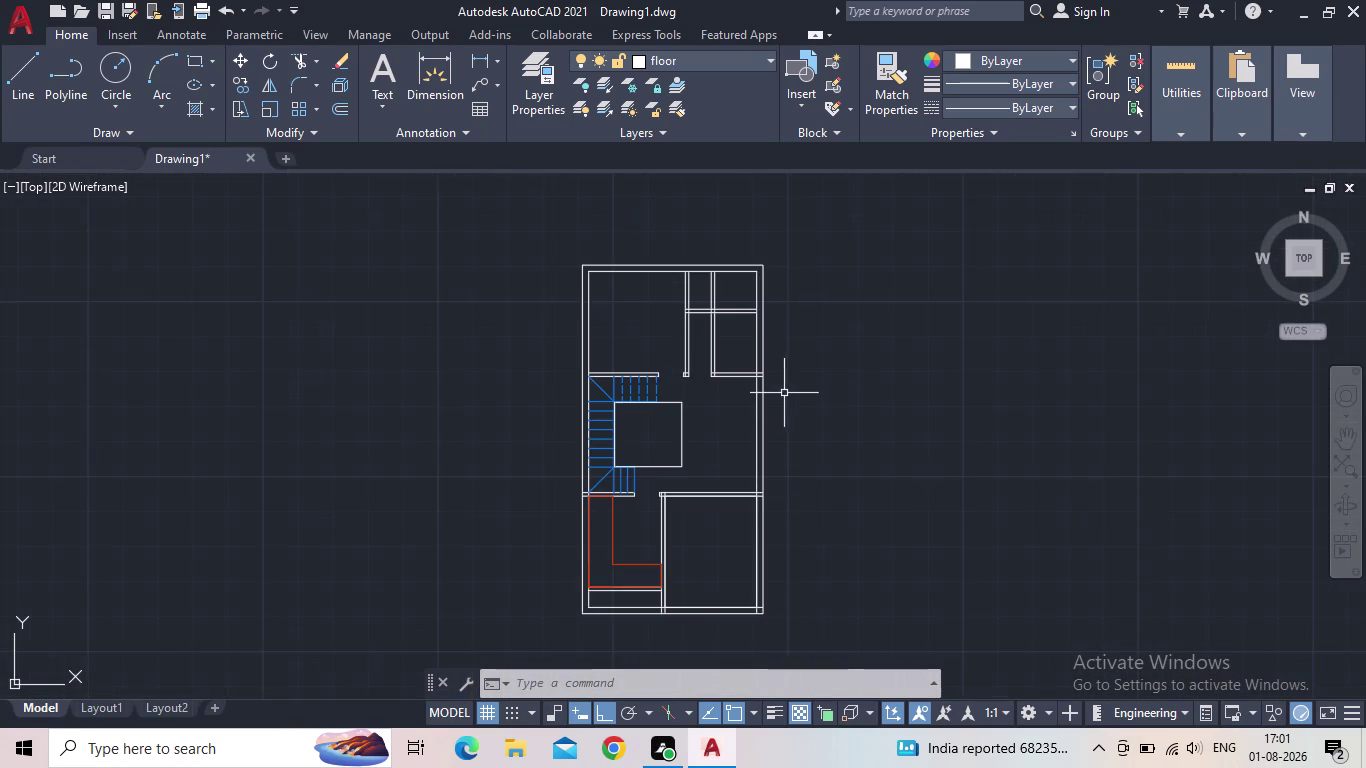
middle_drag(822, 397, 769, 361)
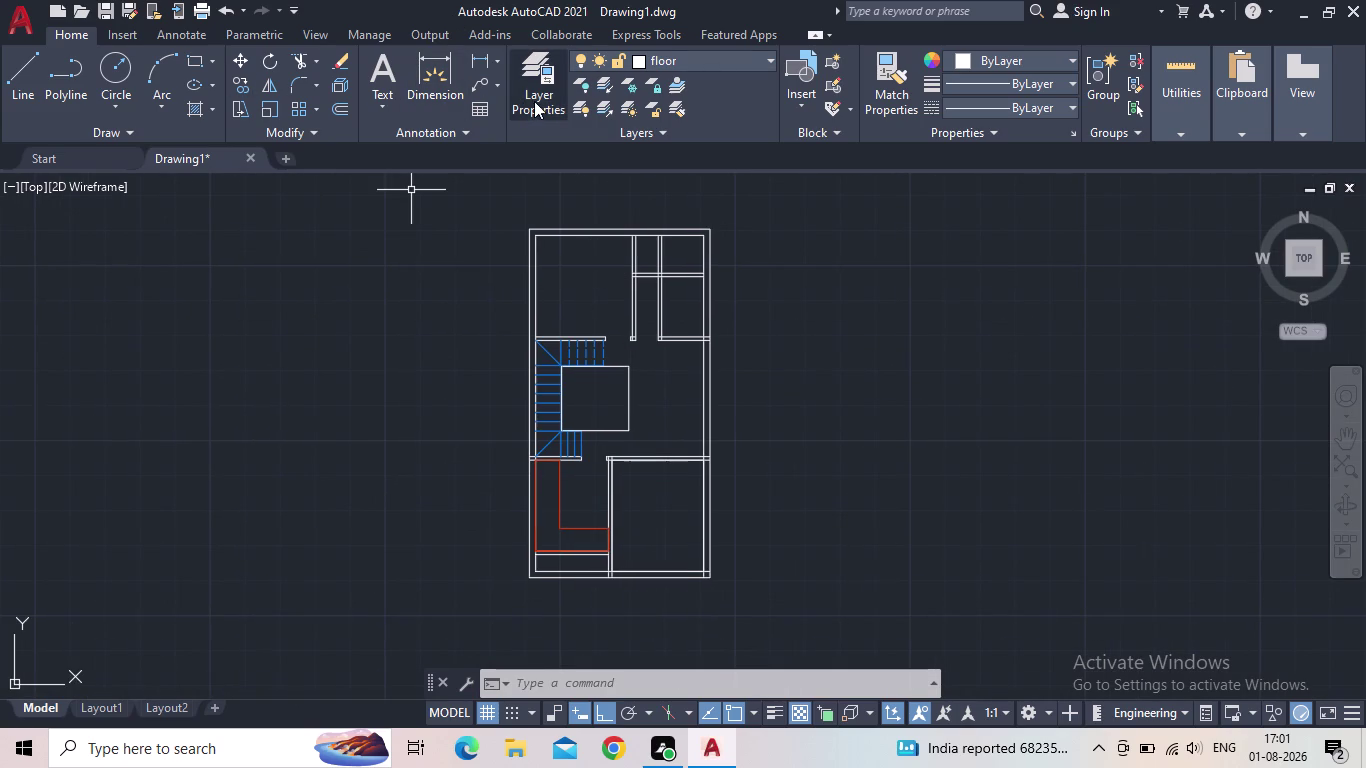
click(534, 101)
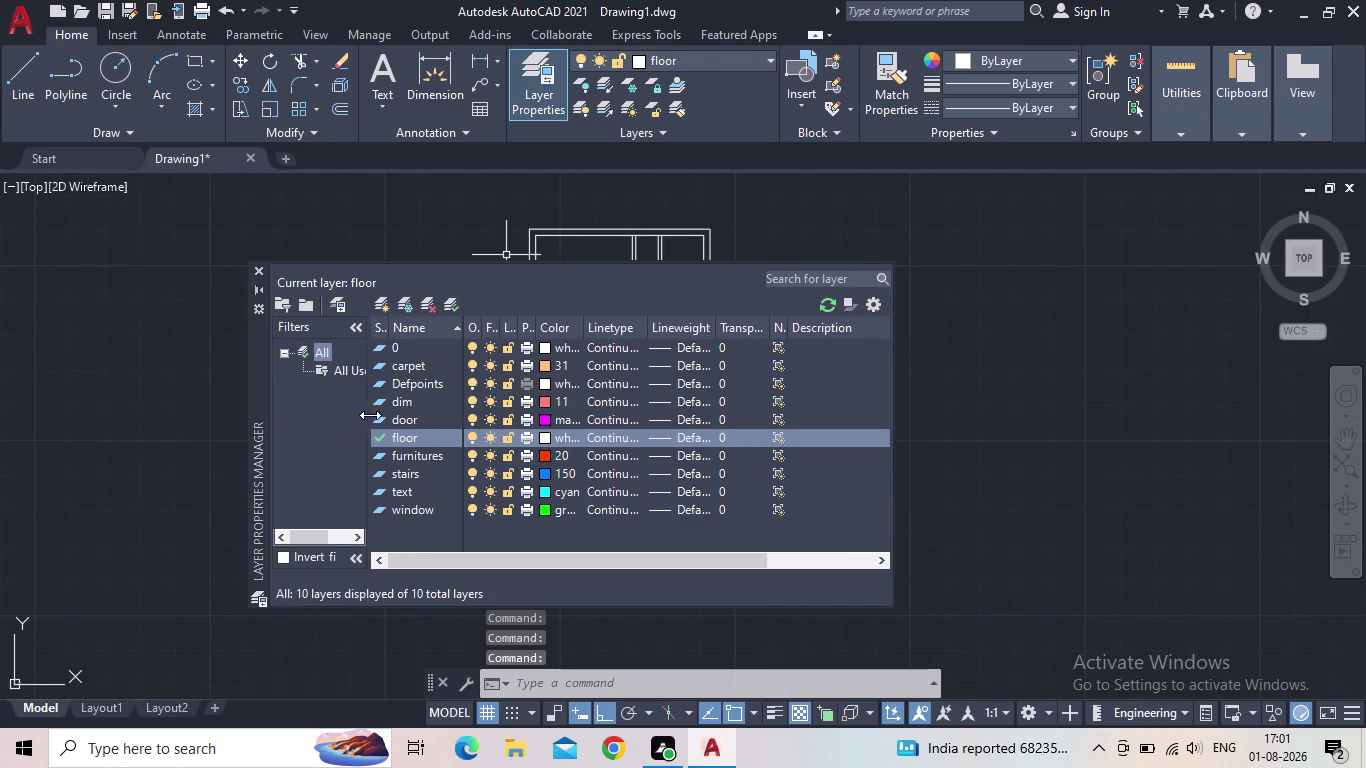
double_click(378, 417)
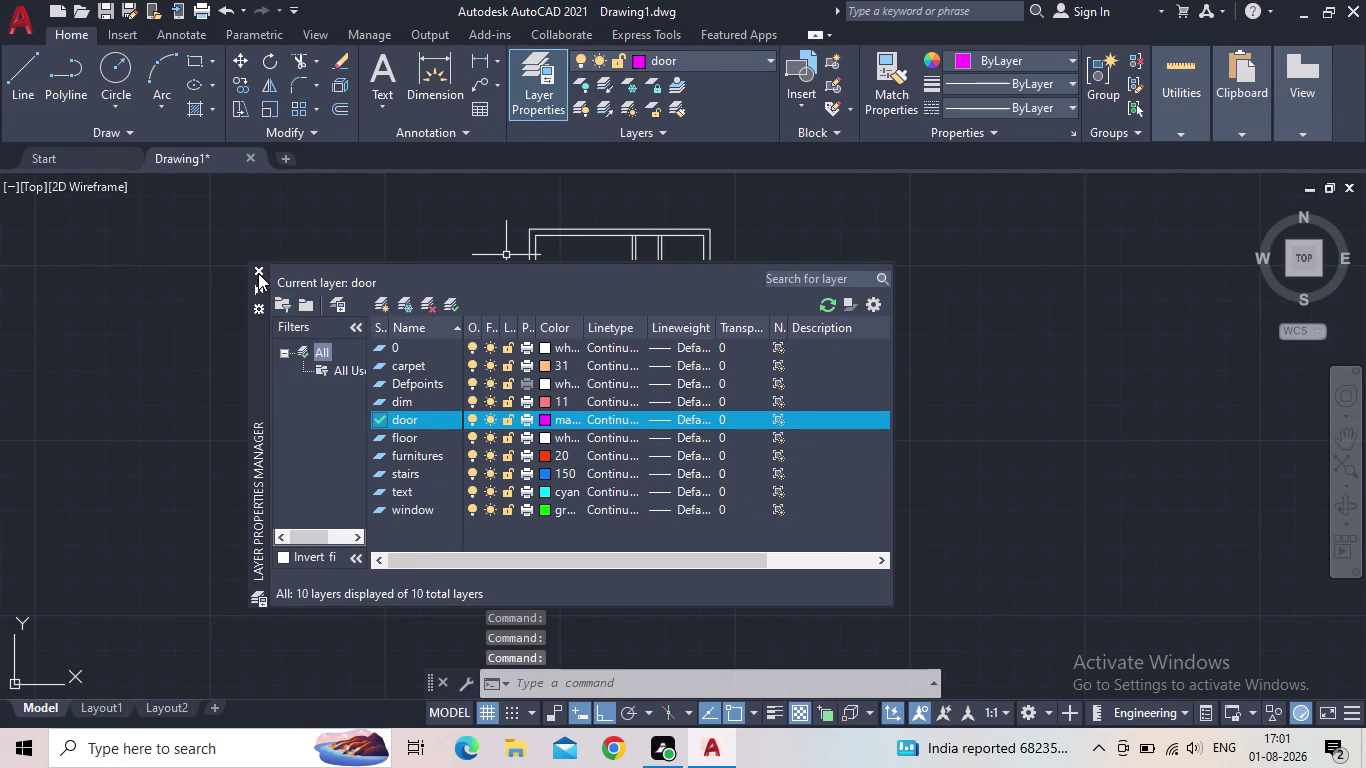
click(258, 273)
click(190, 58)
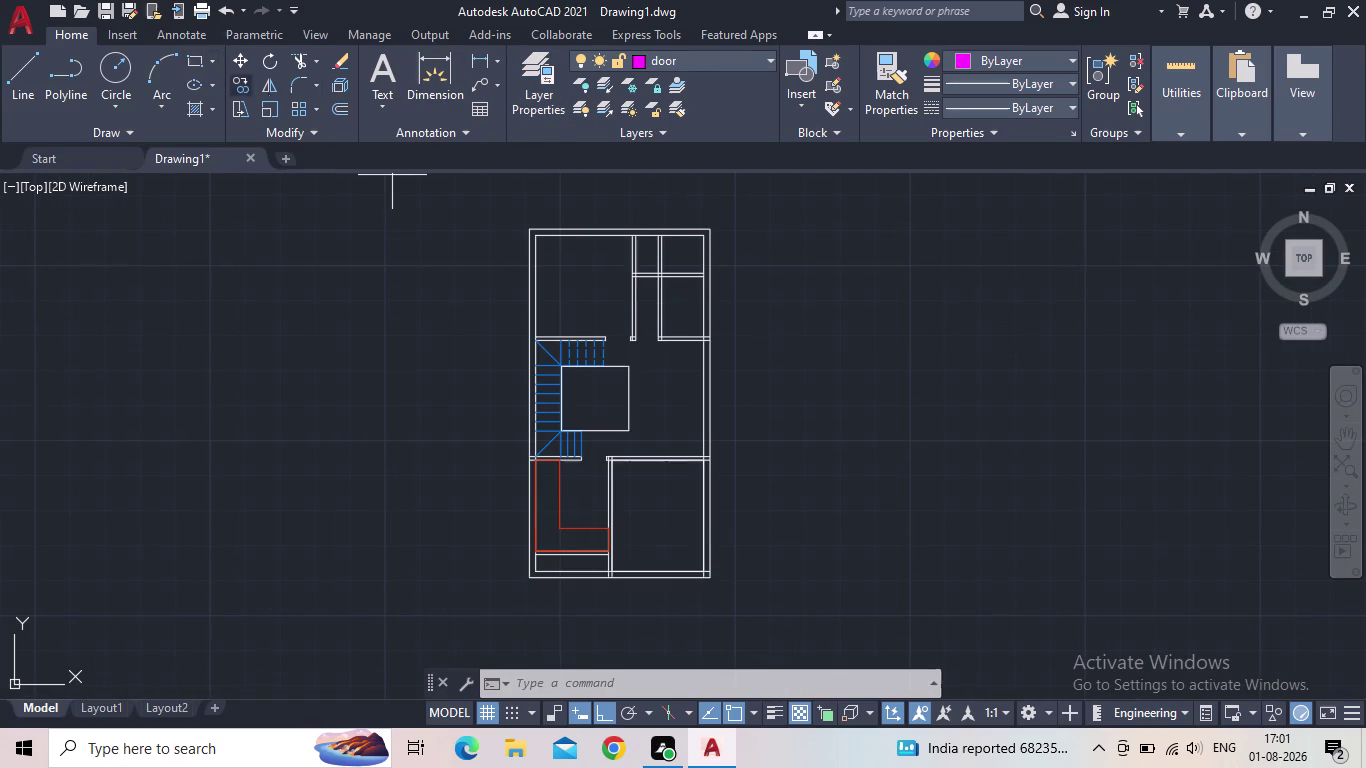
drag(856, 342, 882, 361)
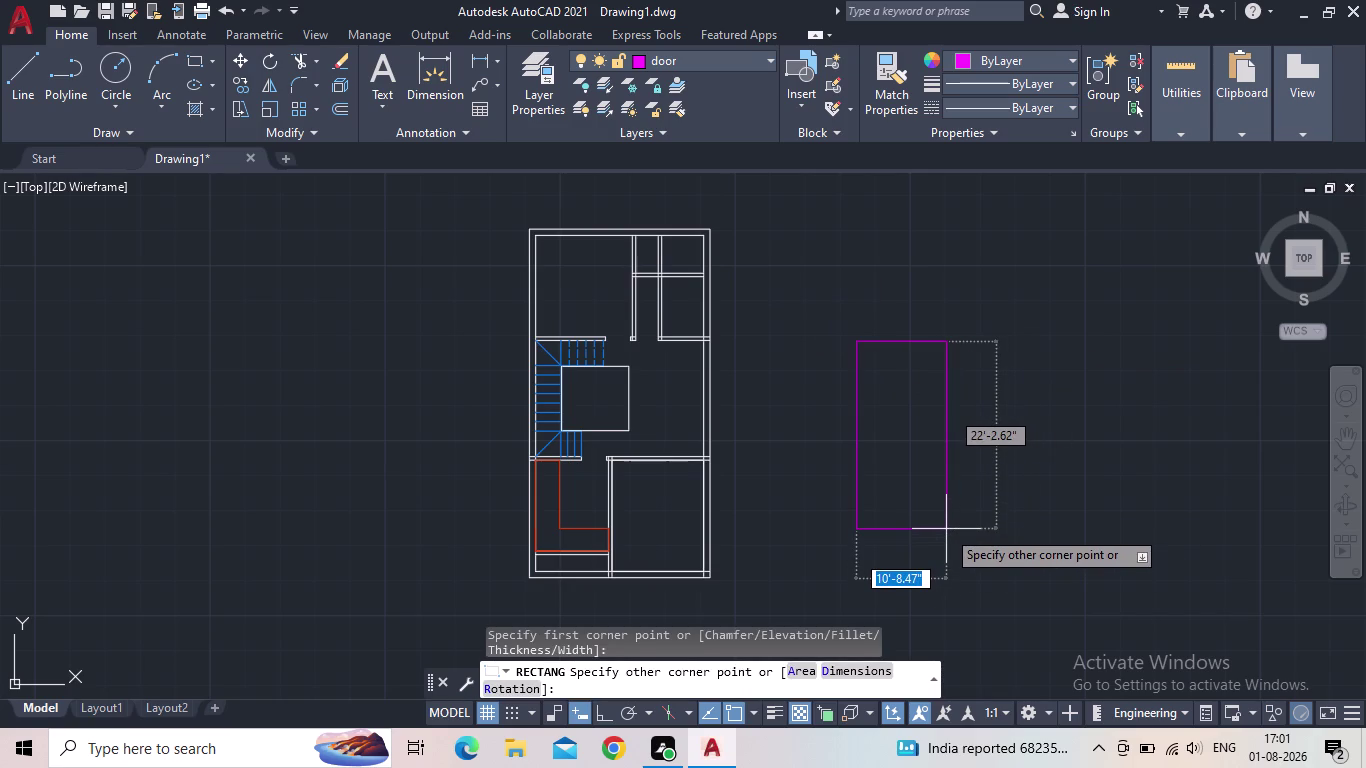
Draw a 5" by 3' door rectangle to the right of the floor plan.
key(d)
key(Return)
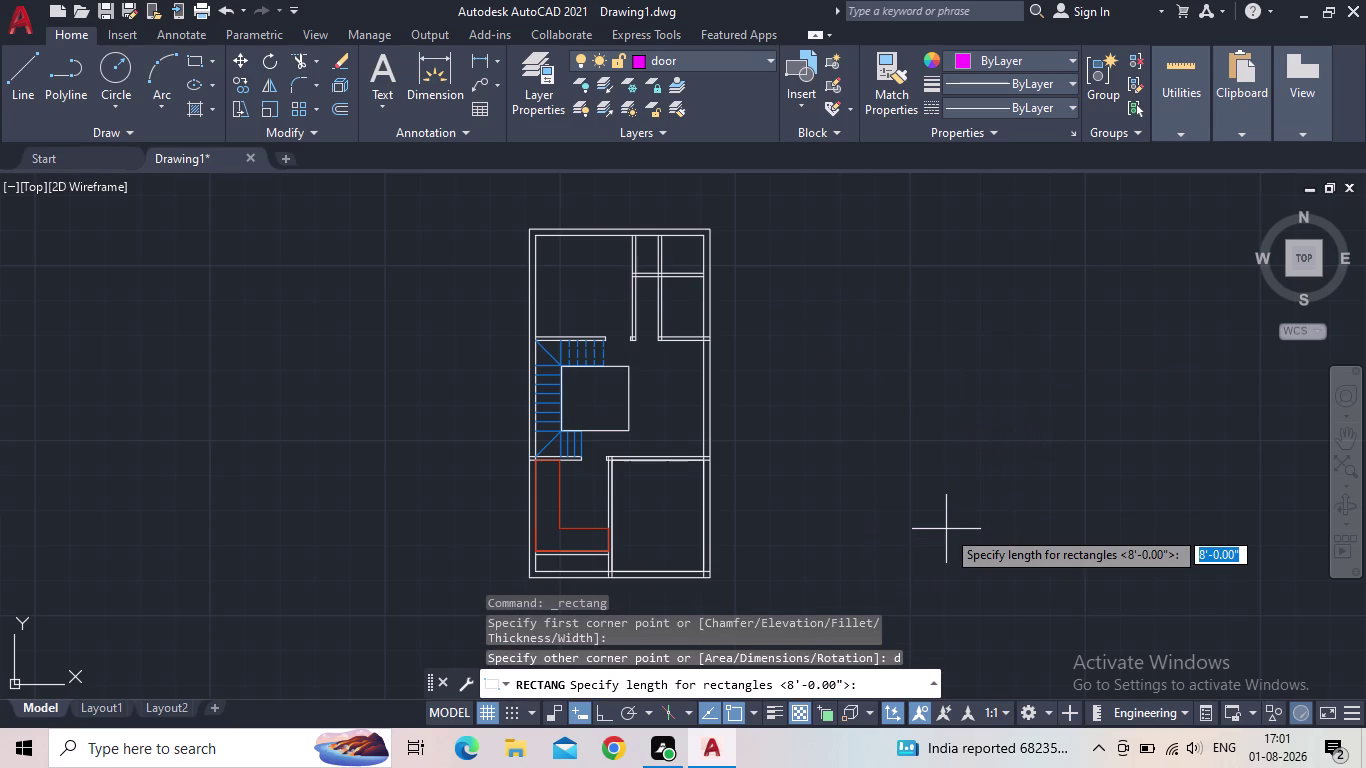
key(5)
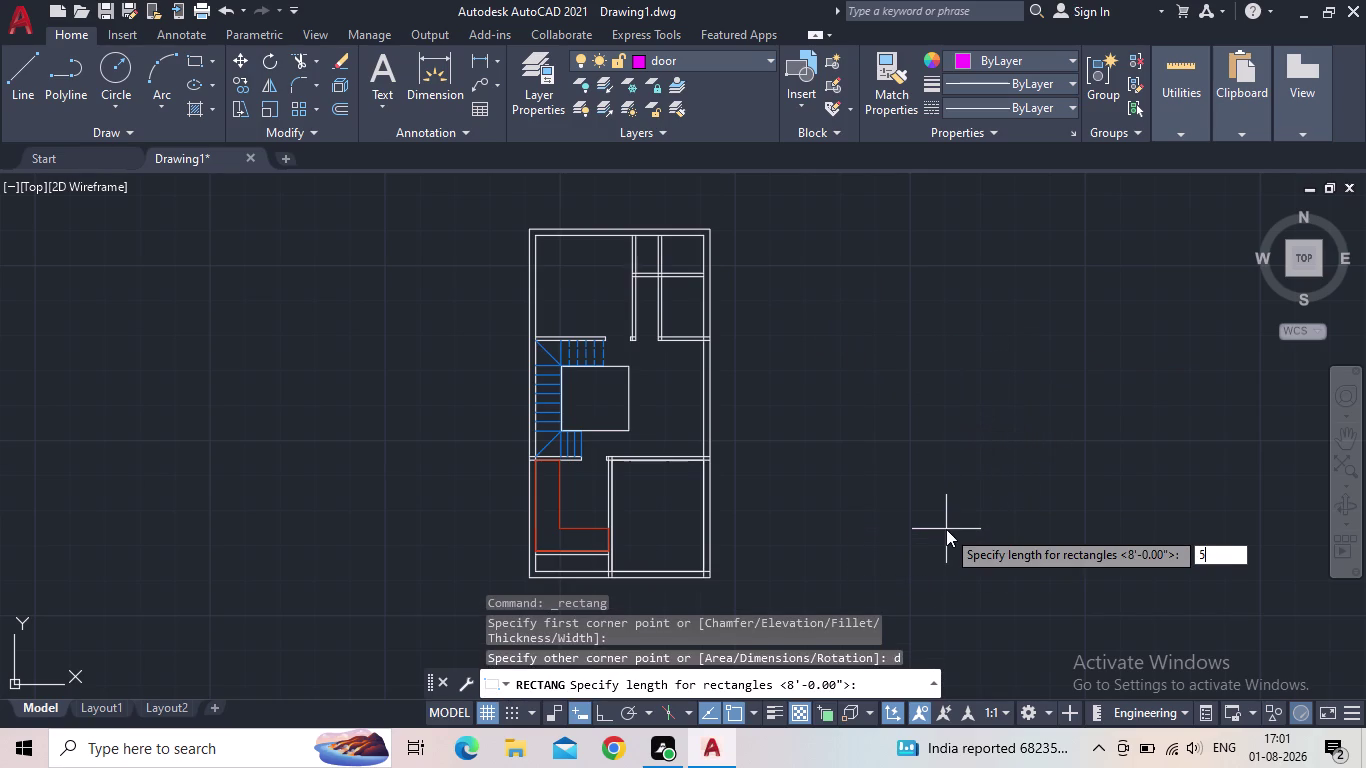
key(shift+quotedbl)
key(Return)
text(3)
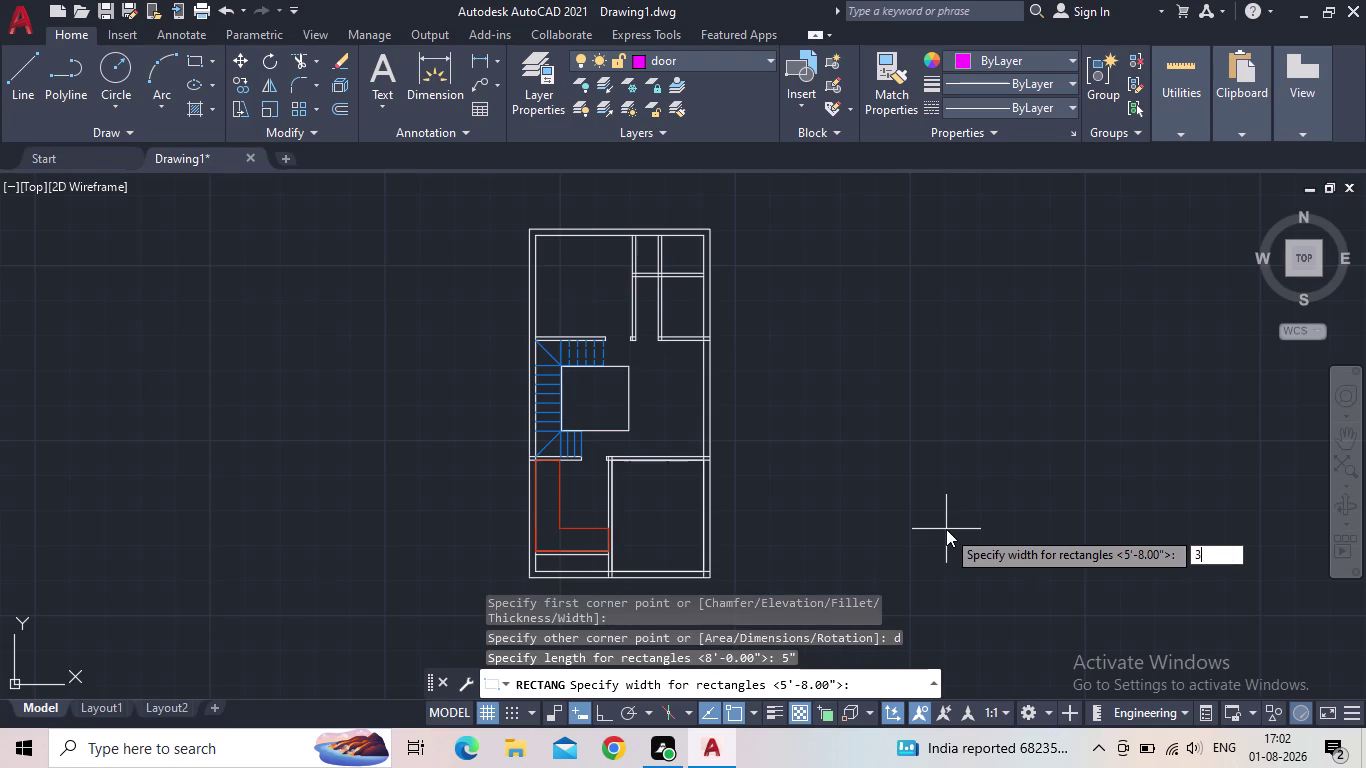
text(')
key(Return)
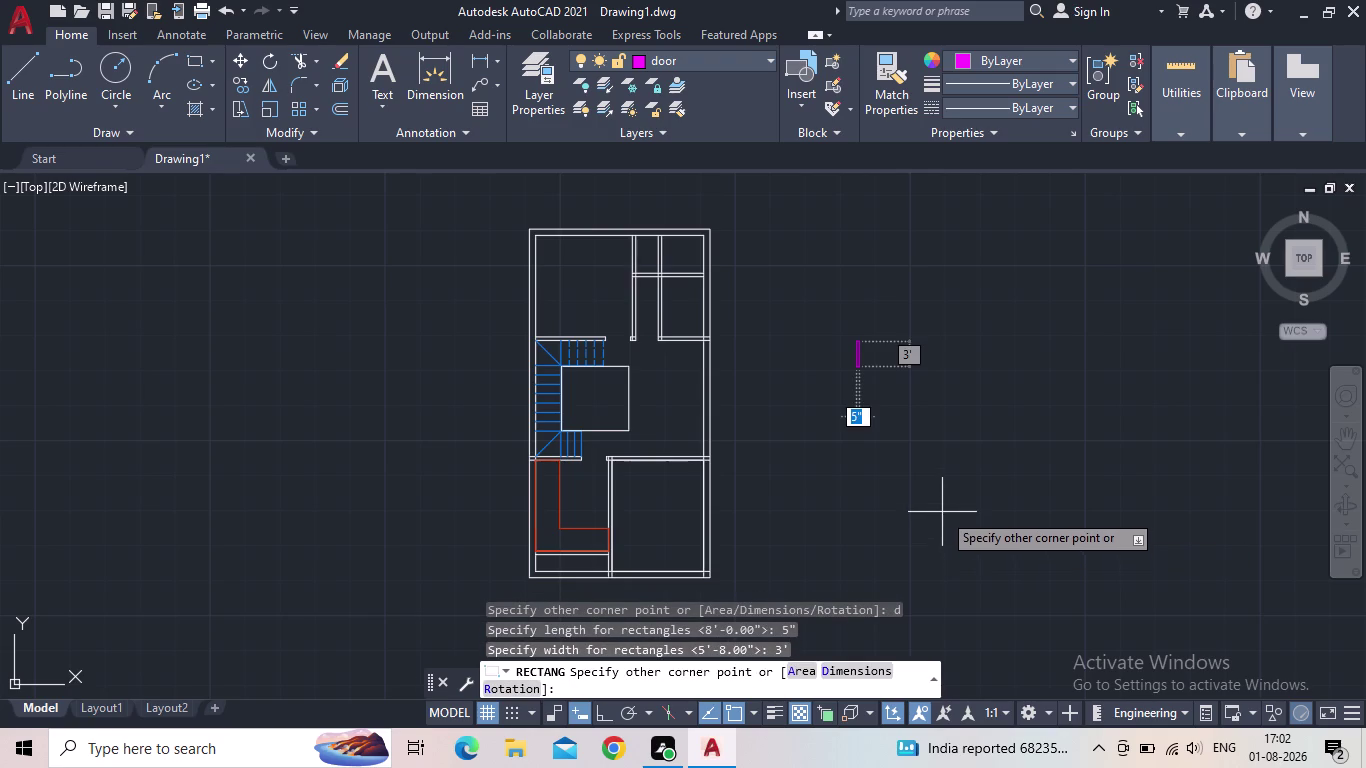
click(942, 512)
Centre the view on the new door rectangle, select it and start COPY.
scroll(up, 3)
scroll(up, 3)
middle_drag(932, 428, 930, 431)
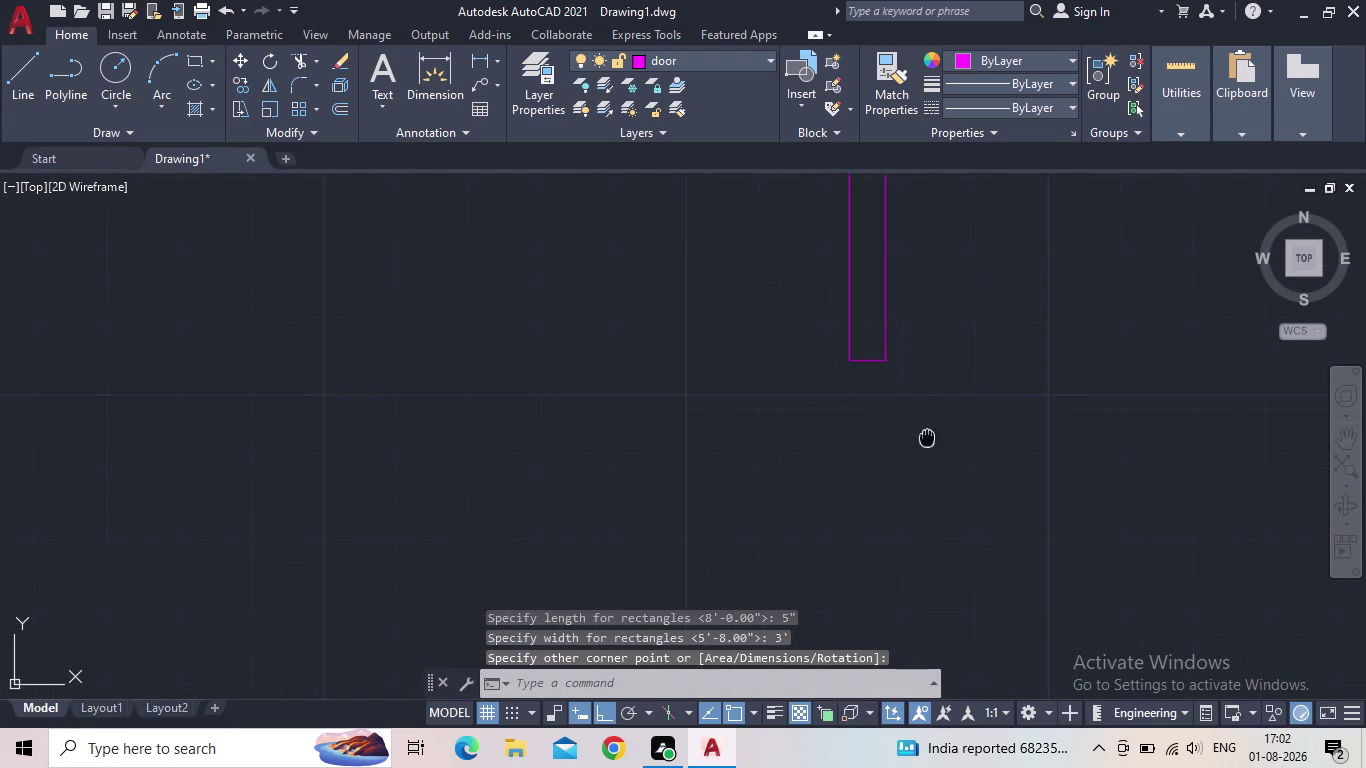
middle_drag(930, 431, 849, 588)
scroll(down, 3)
drag(874, 510, 798, 444)
click(682, 376)
key(c)
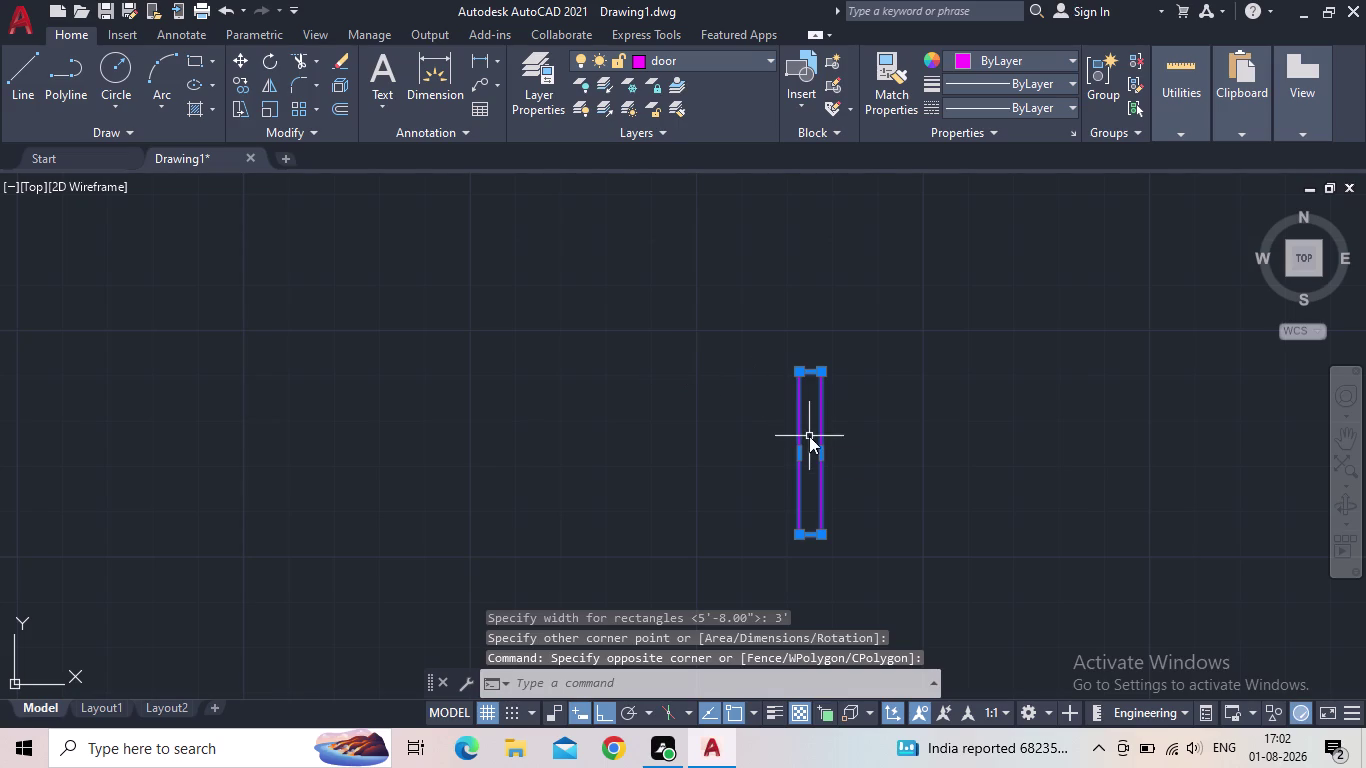
key(o)
key(space)
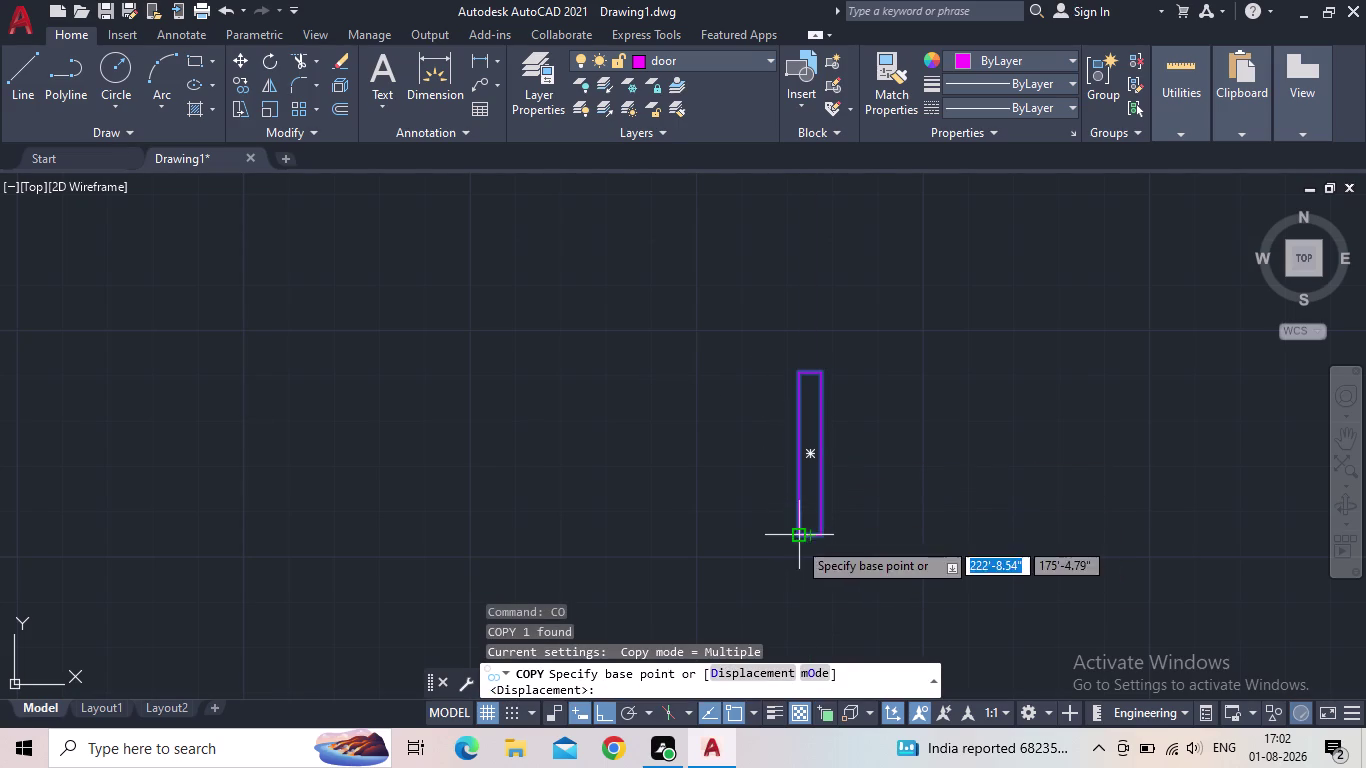
Place a copy of the door rectangle to the left of the original.
click(797, 540)
click(441, 506)
key(Escape)
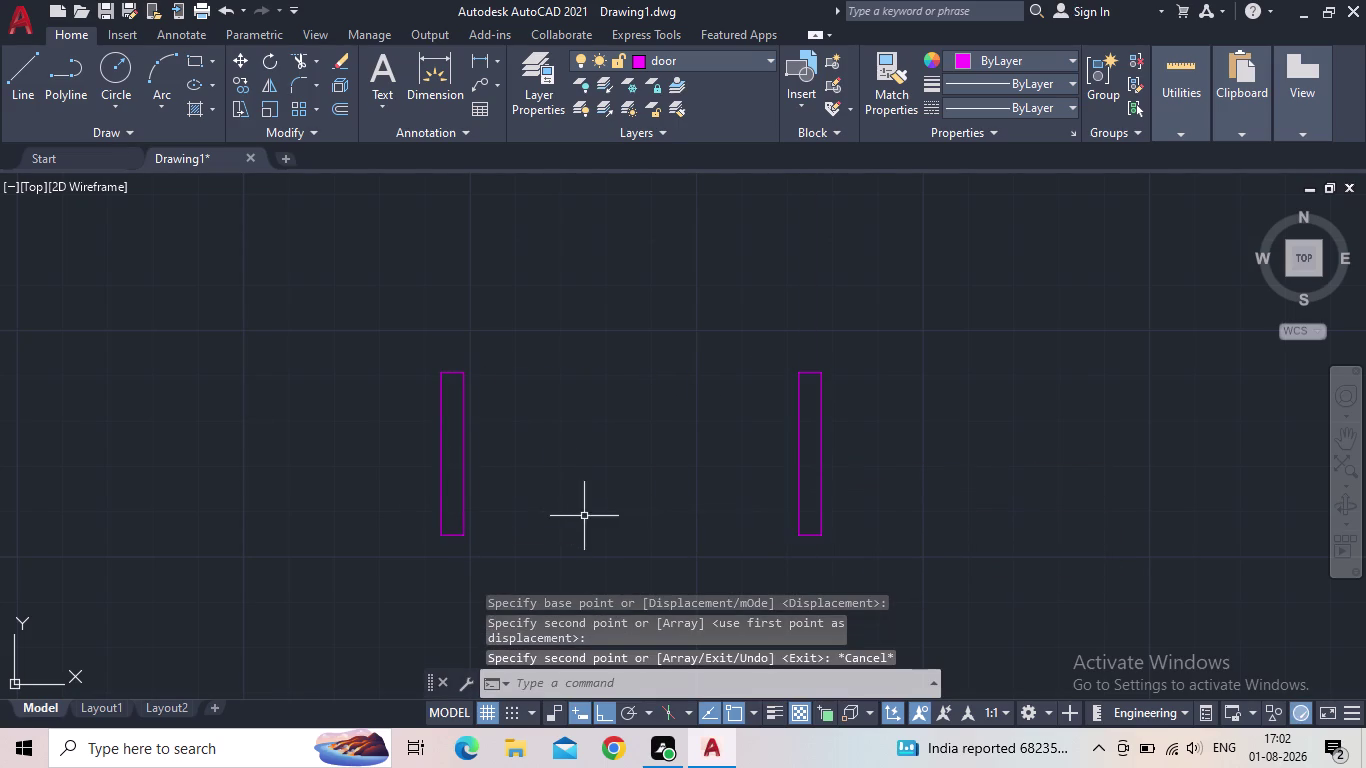
Rotate the left door rectangle 90 degrees about its bottom corner so it lies flat.
drag(587, 518, 507, 489)
click(390, 448)
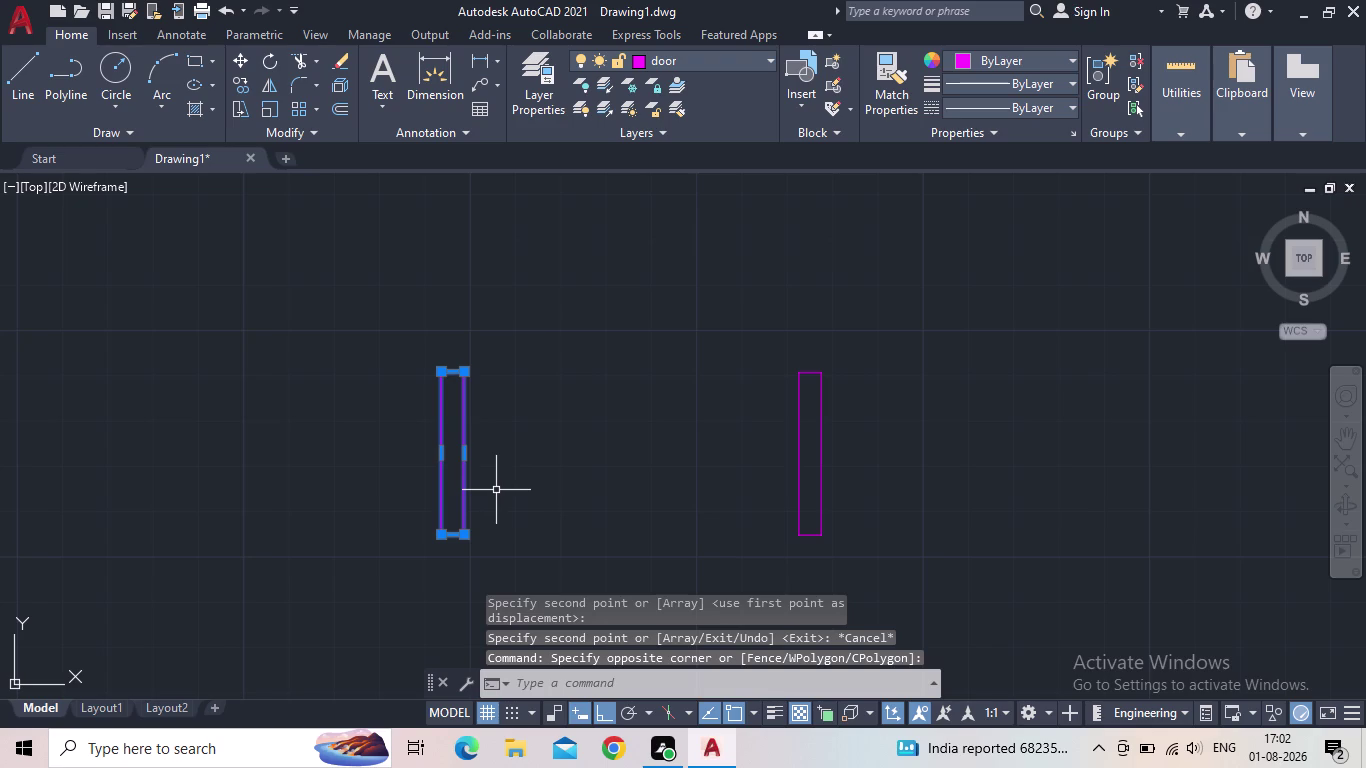
text(ro)
key(Return)
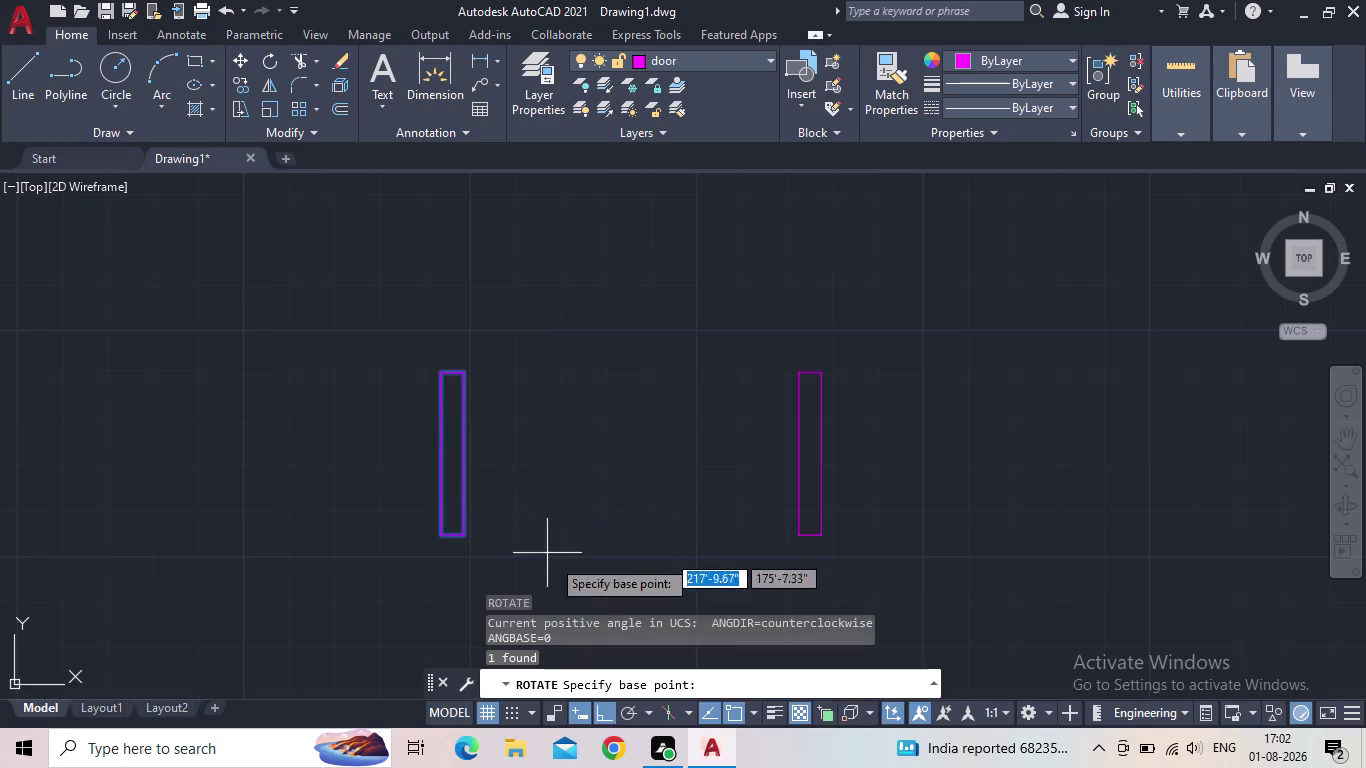
click(445, 535)
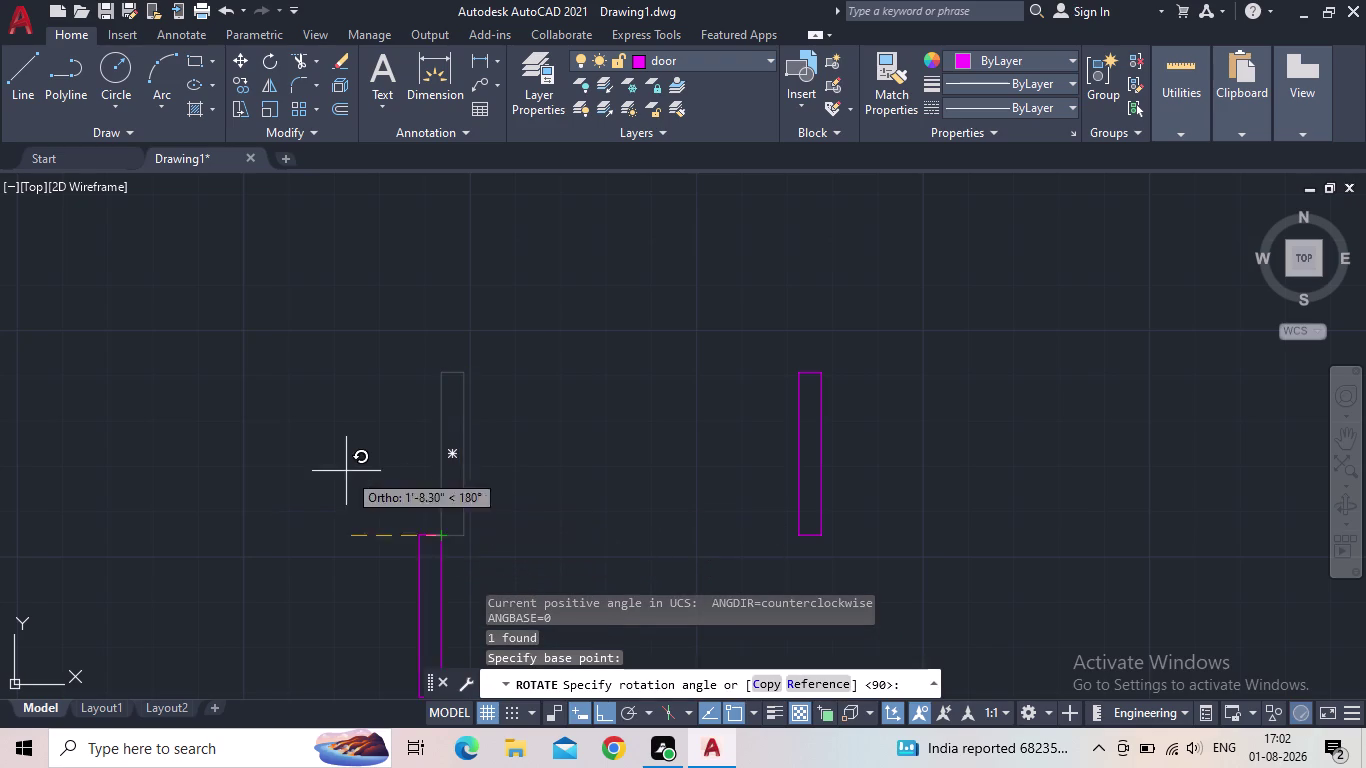
click(423, 310)
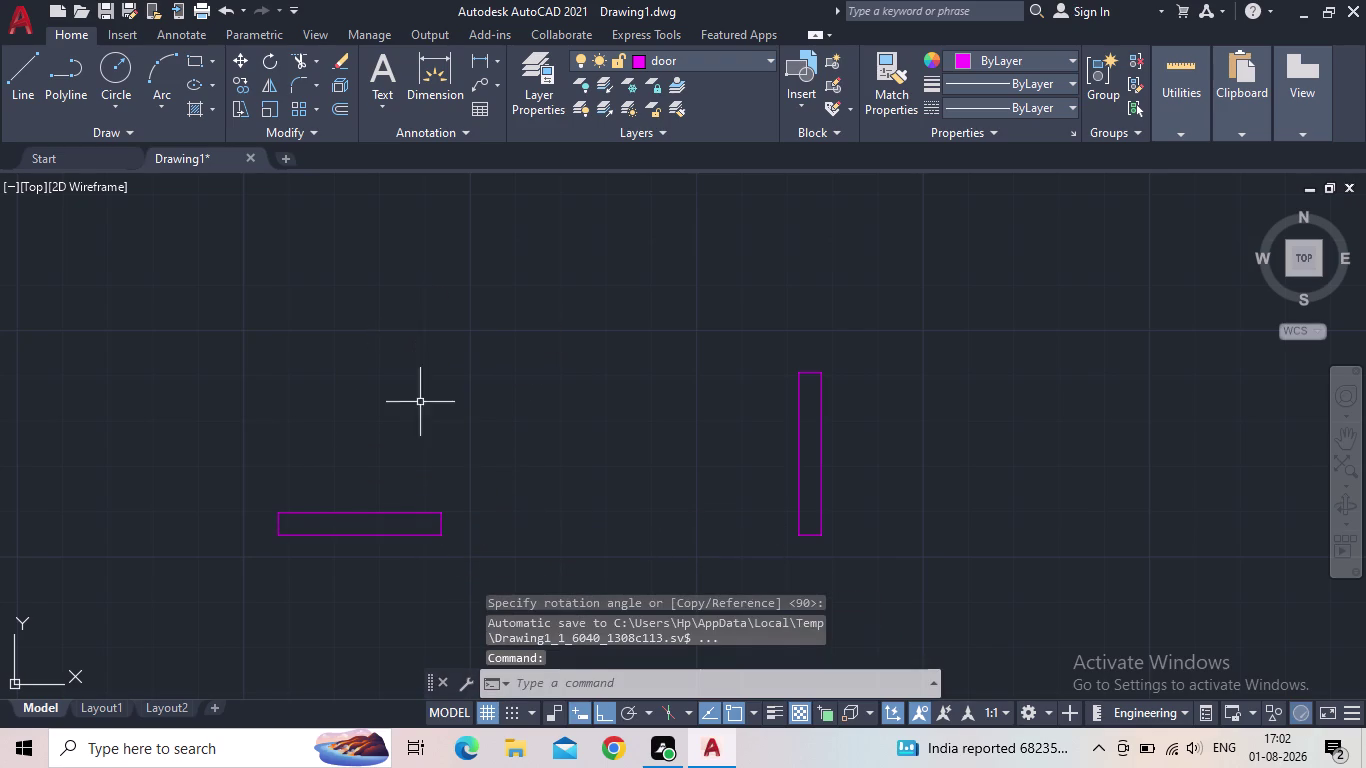
key(Escape)
scroll(down, 3)
drag(457, 567, 427, 553)
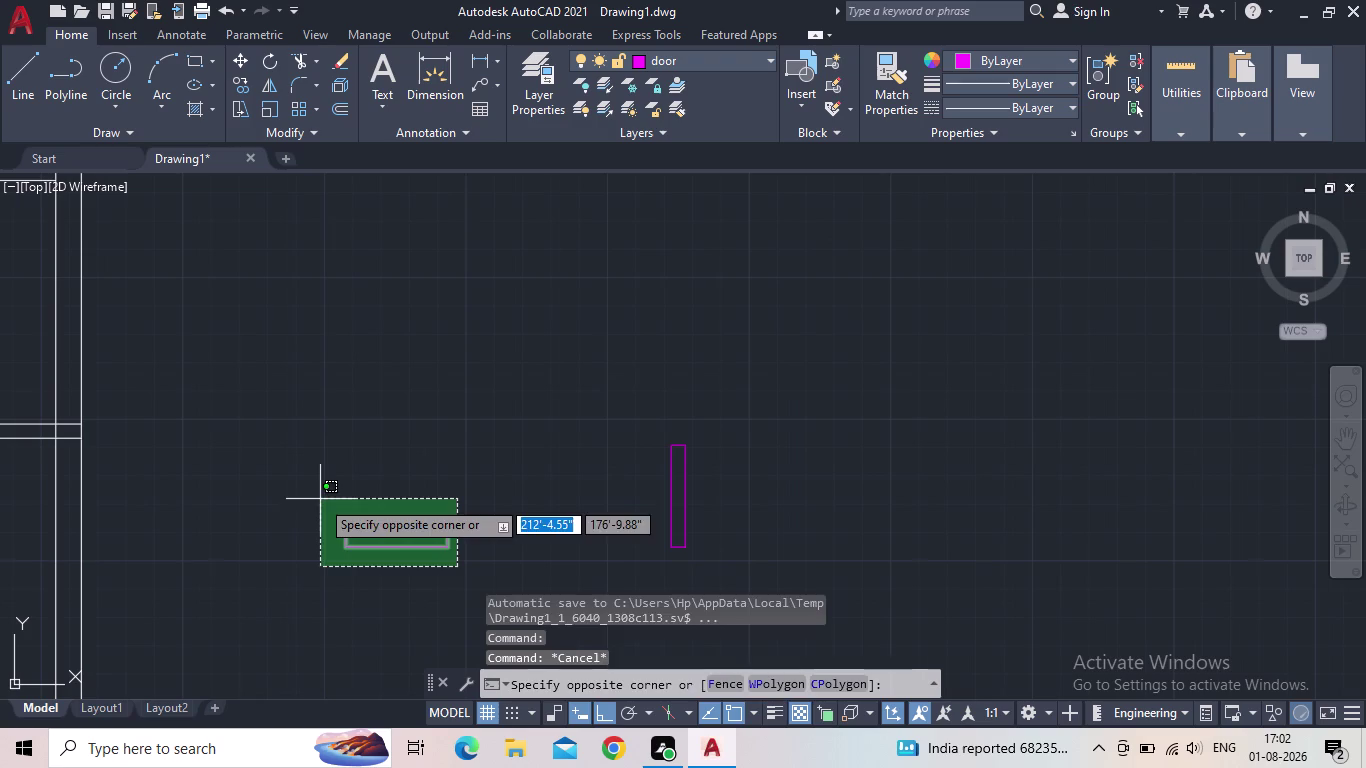
Copy the flat door rectangle from its corner, with Ortho off, into the upper wall opening.
click(320, 499)
key(c)
key(o)
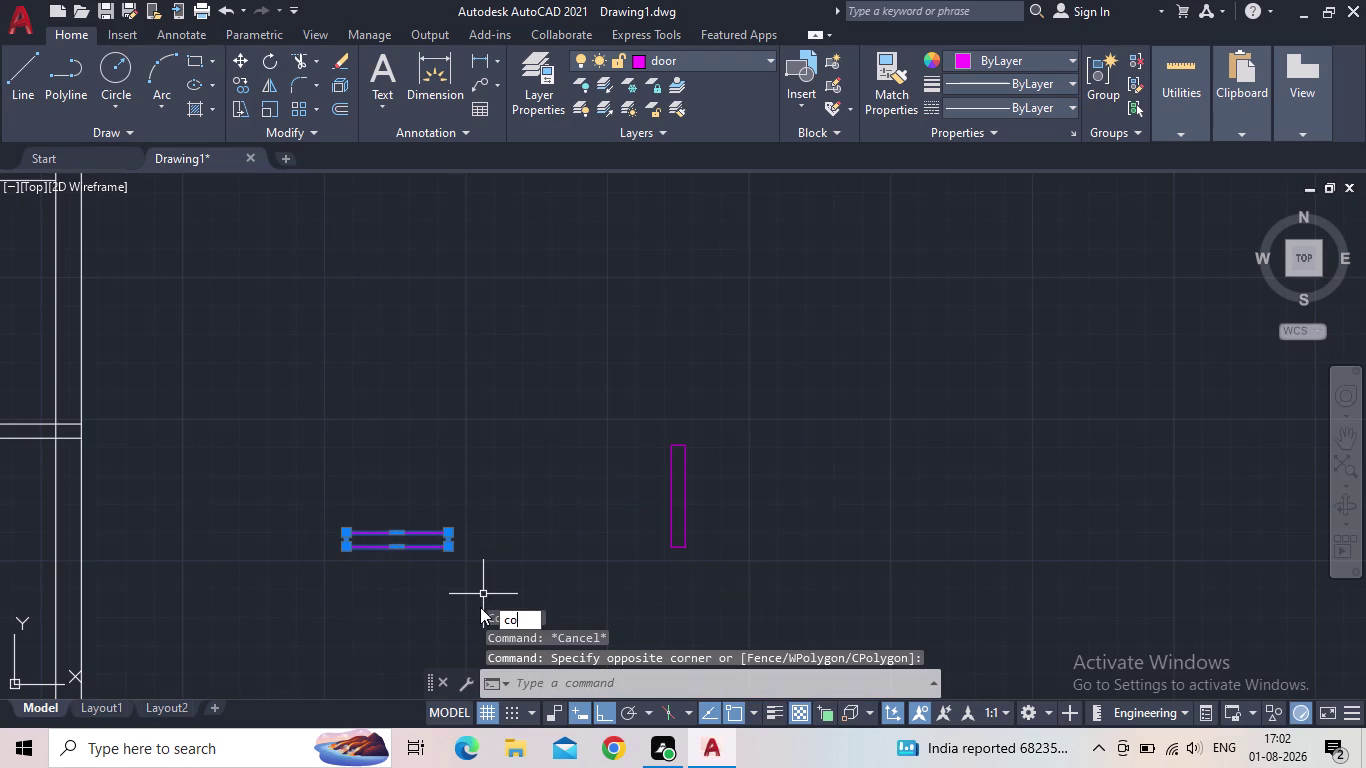
key(Return)
scroll(up, 3)
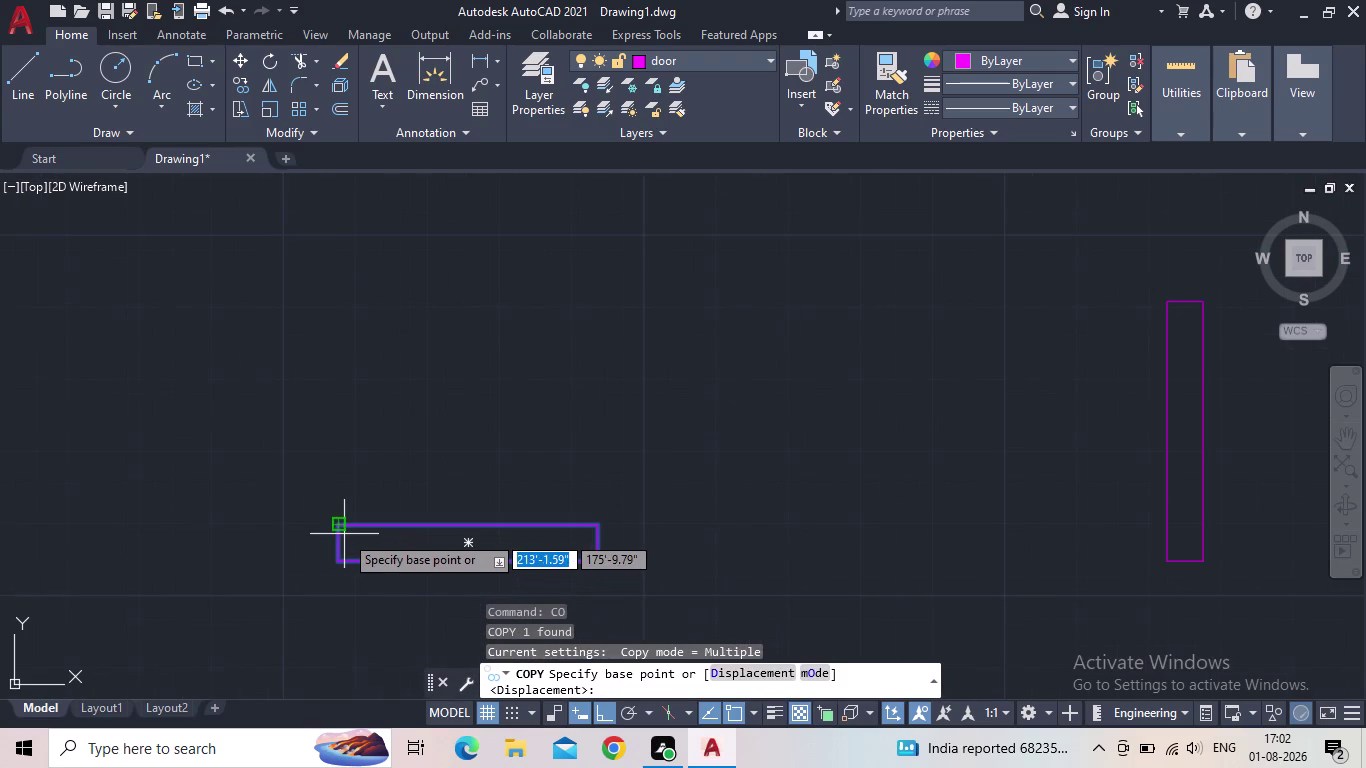
click(593, 566)
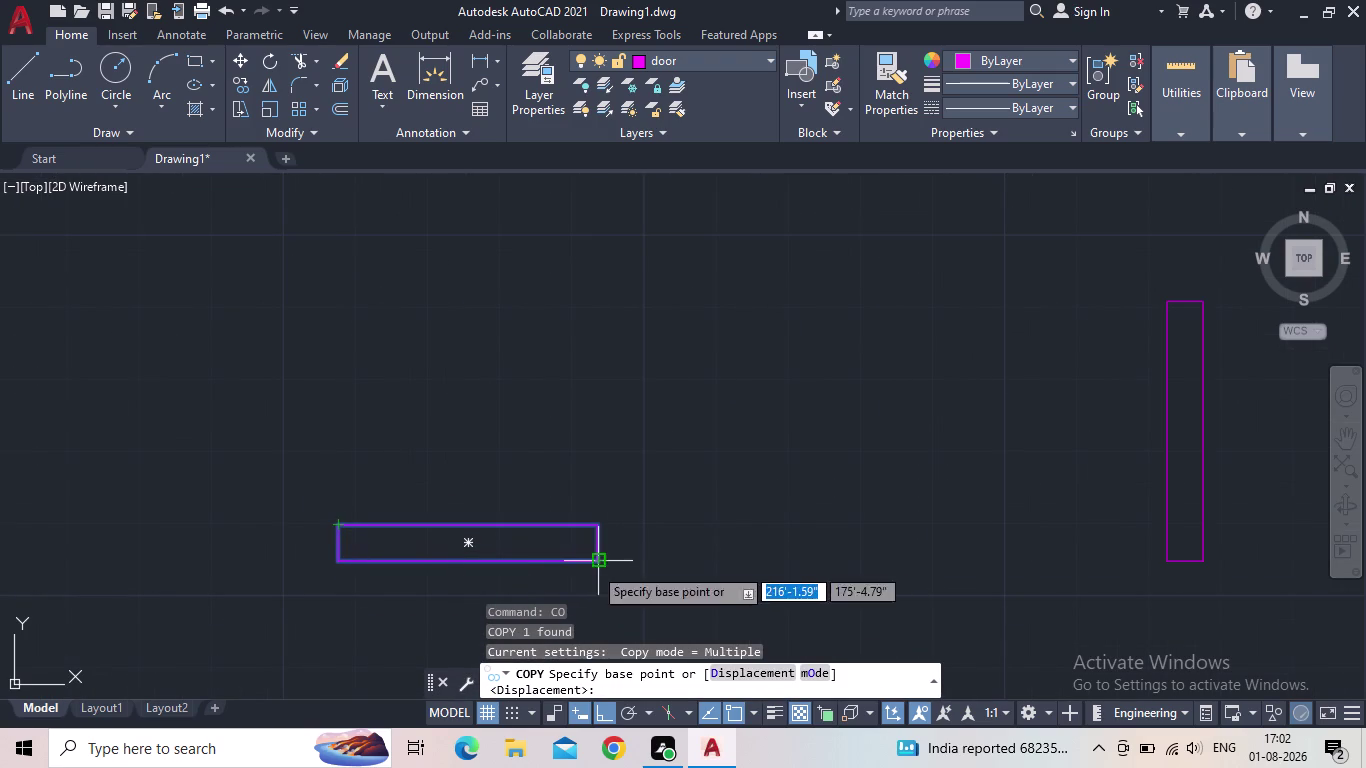
middle_drag(274, 502, 433, 502)
scroll(down, 3)
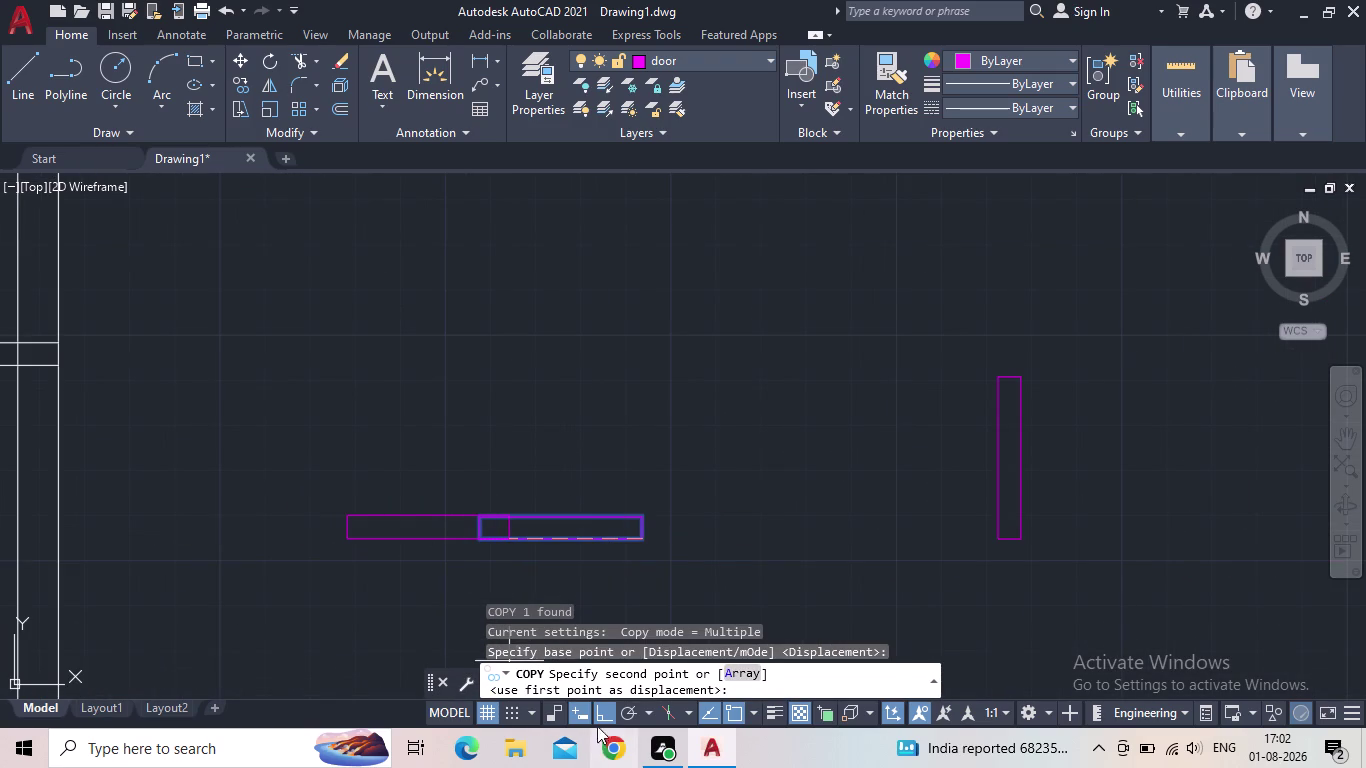
click(605, 718)
middle_drag(244, 504, 473, 475)
scroll(down, 3)
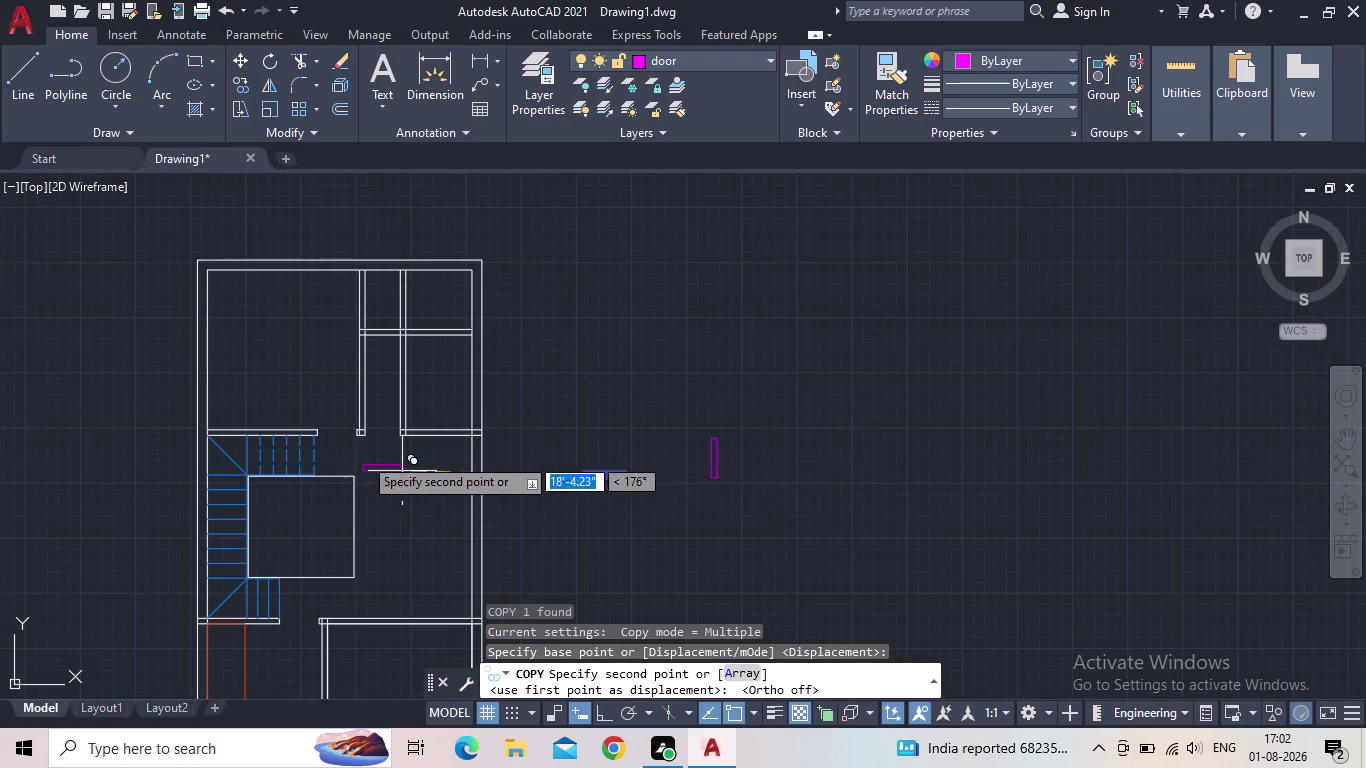
scroll(up, 3)
scroll(up, 3)
scroll(up, 3)
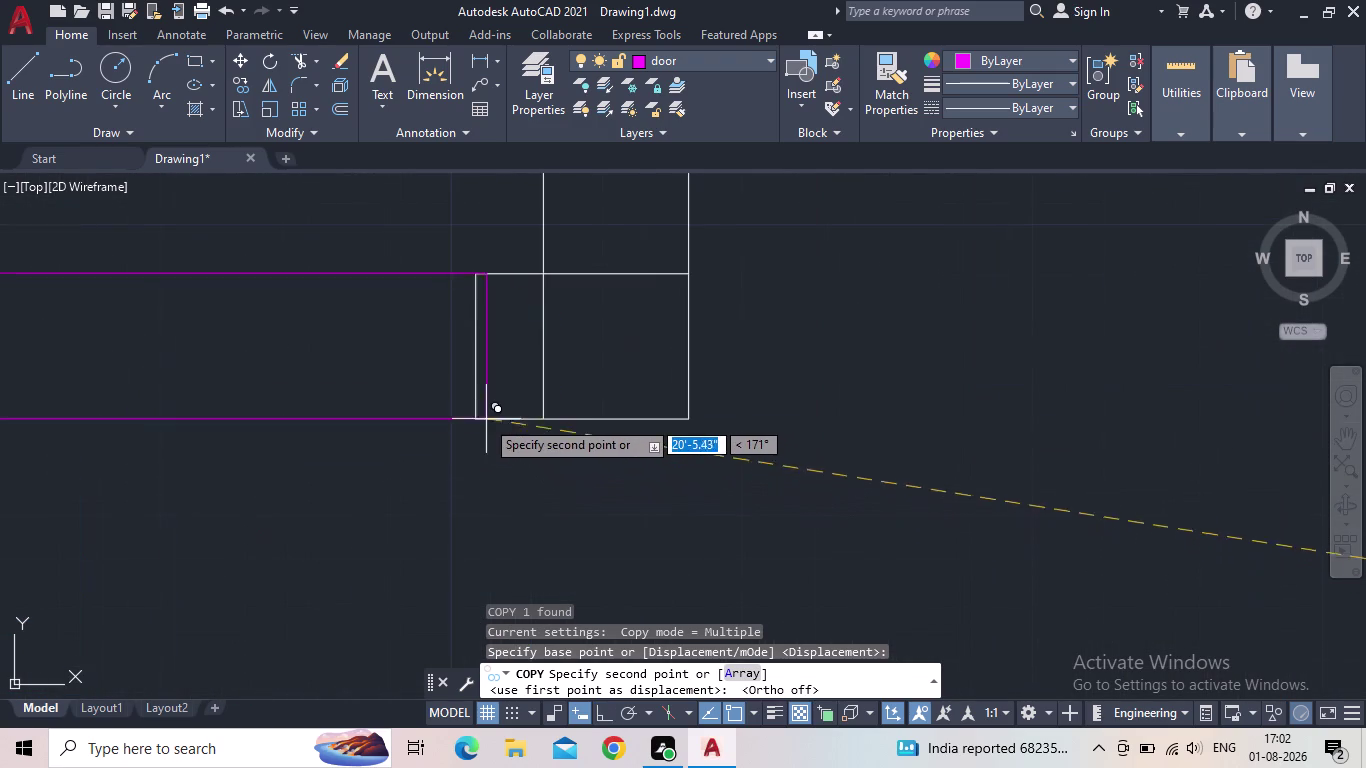
scroll(down, 3)
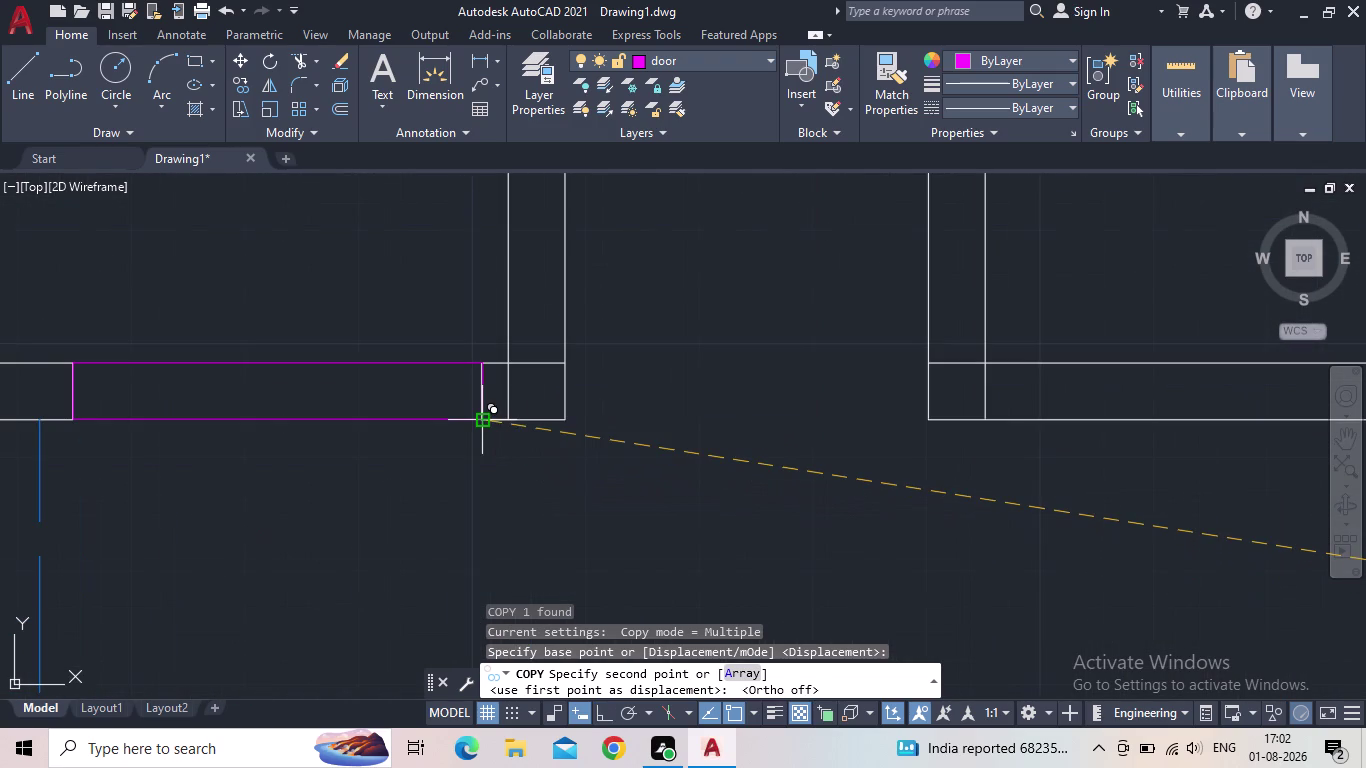
click(484, 418)
Place another door copy in the wall opening beside the stairs.
middle_drag(796, 415, 783, 421)
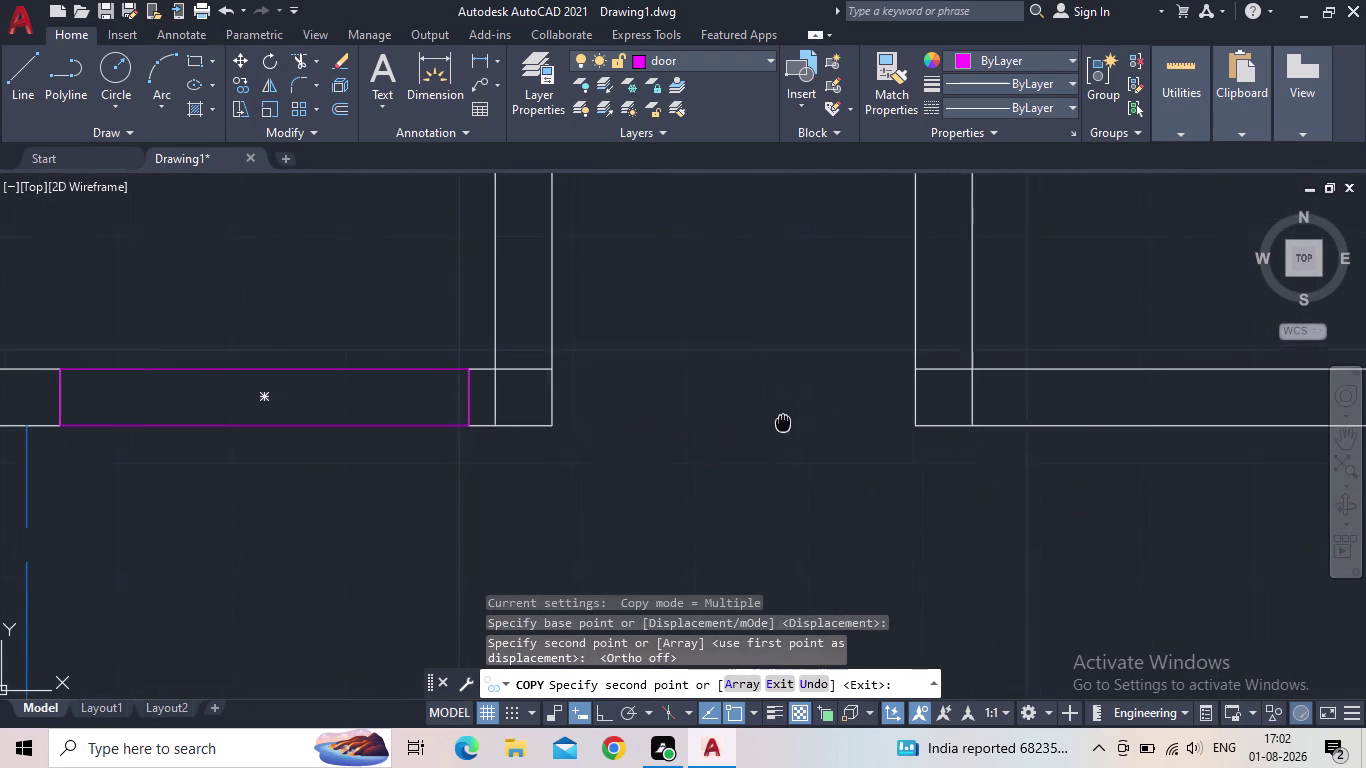
middle_drag(783, 421, 747, 420)
scroll(down, 3)
scroll(down, 3)
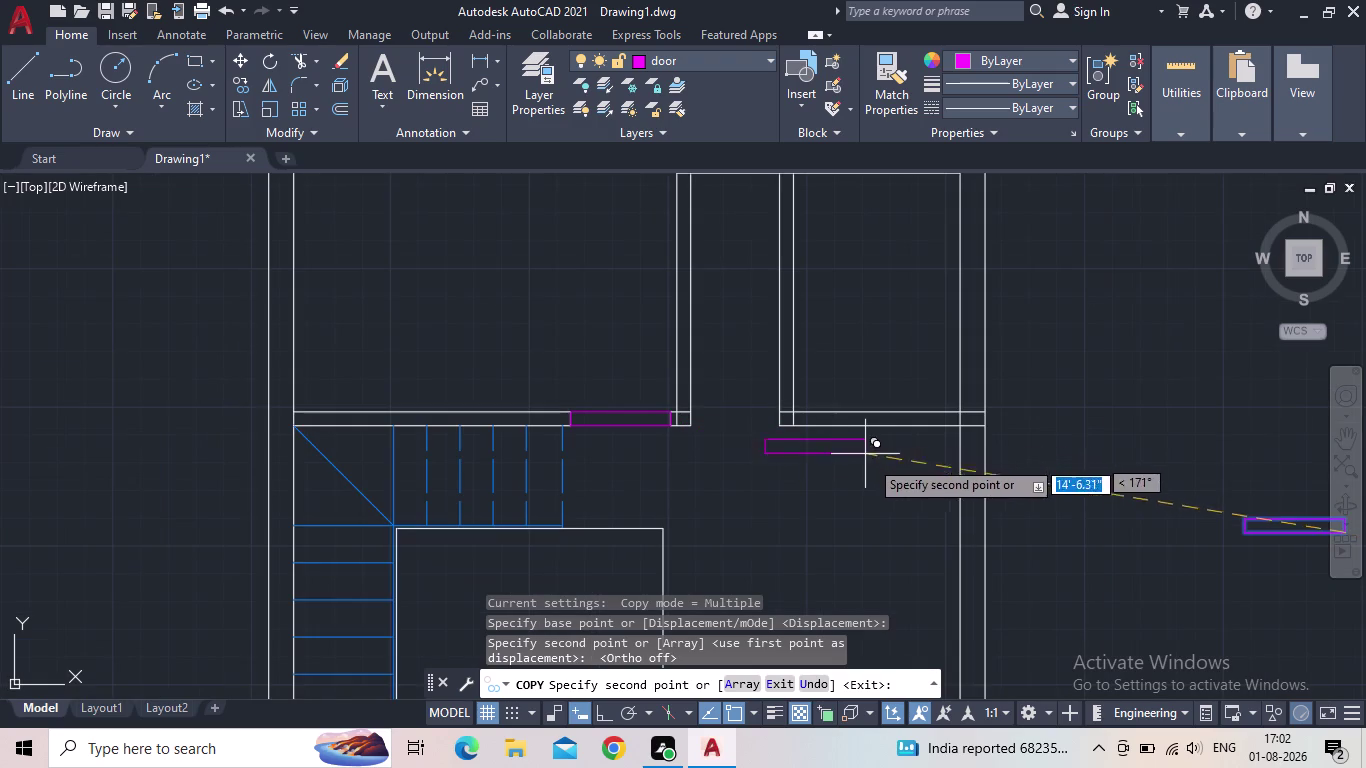
middle_click(876, 487)
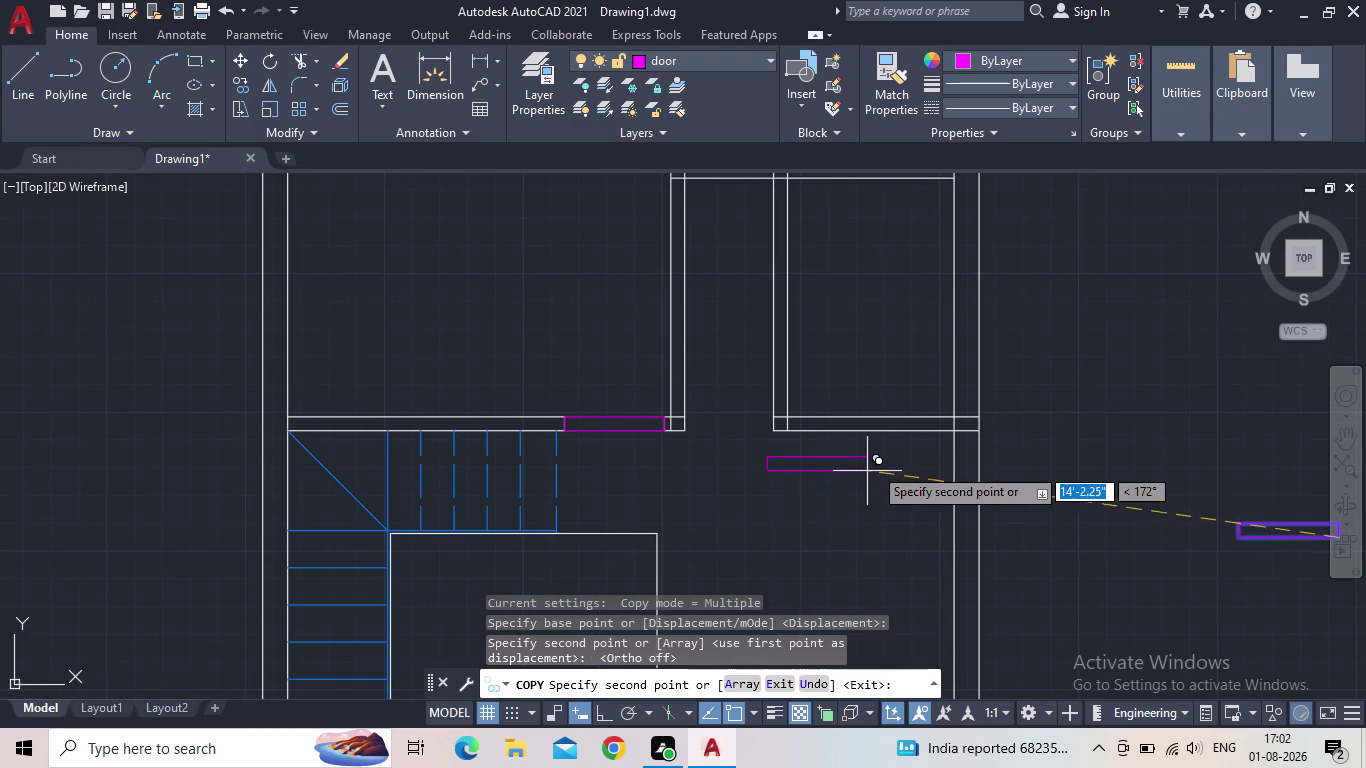
scroll(down, 3)
middle_drag(899, 492, 871, 293)
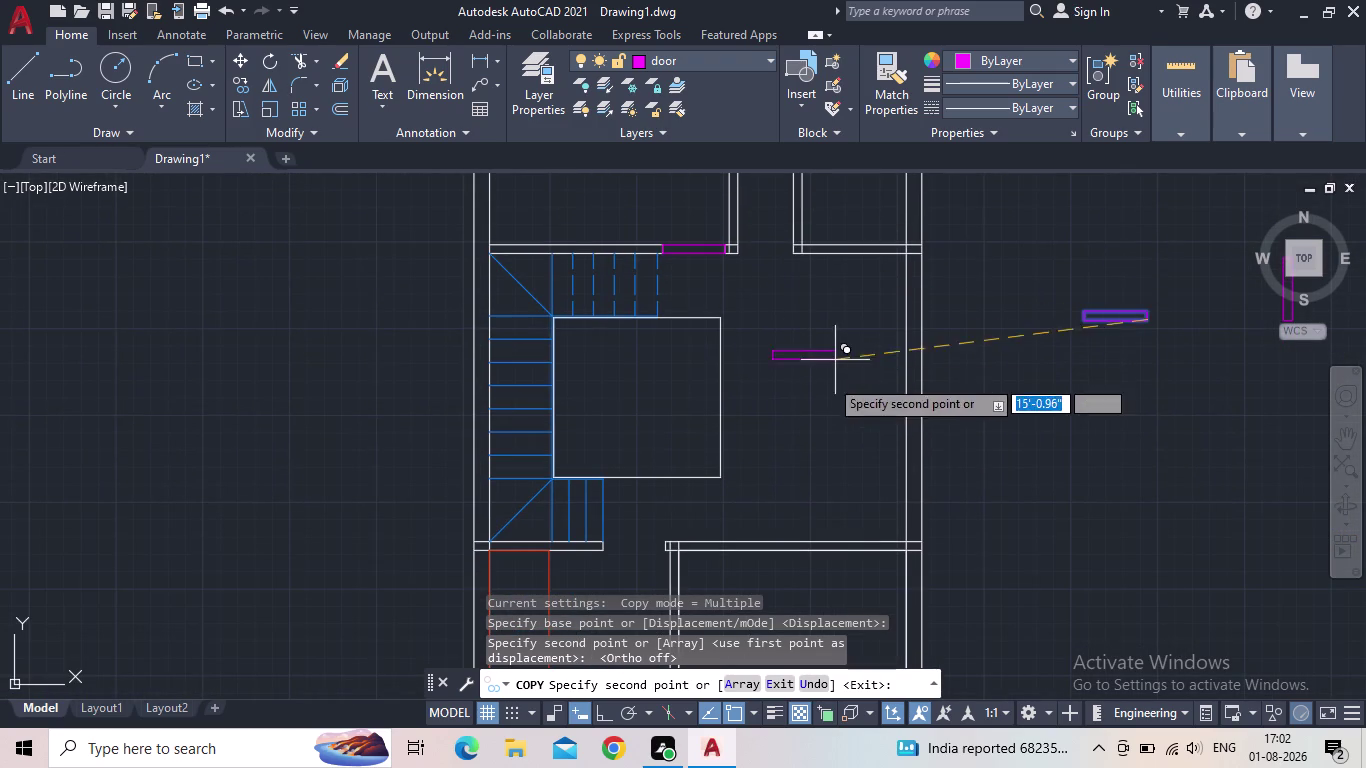
scroll(up, 3)
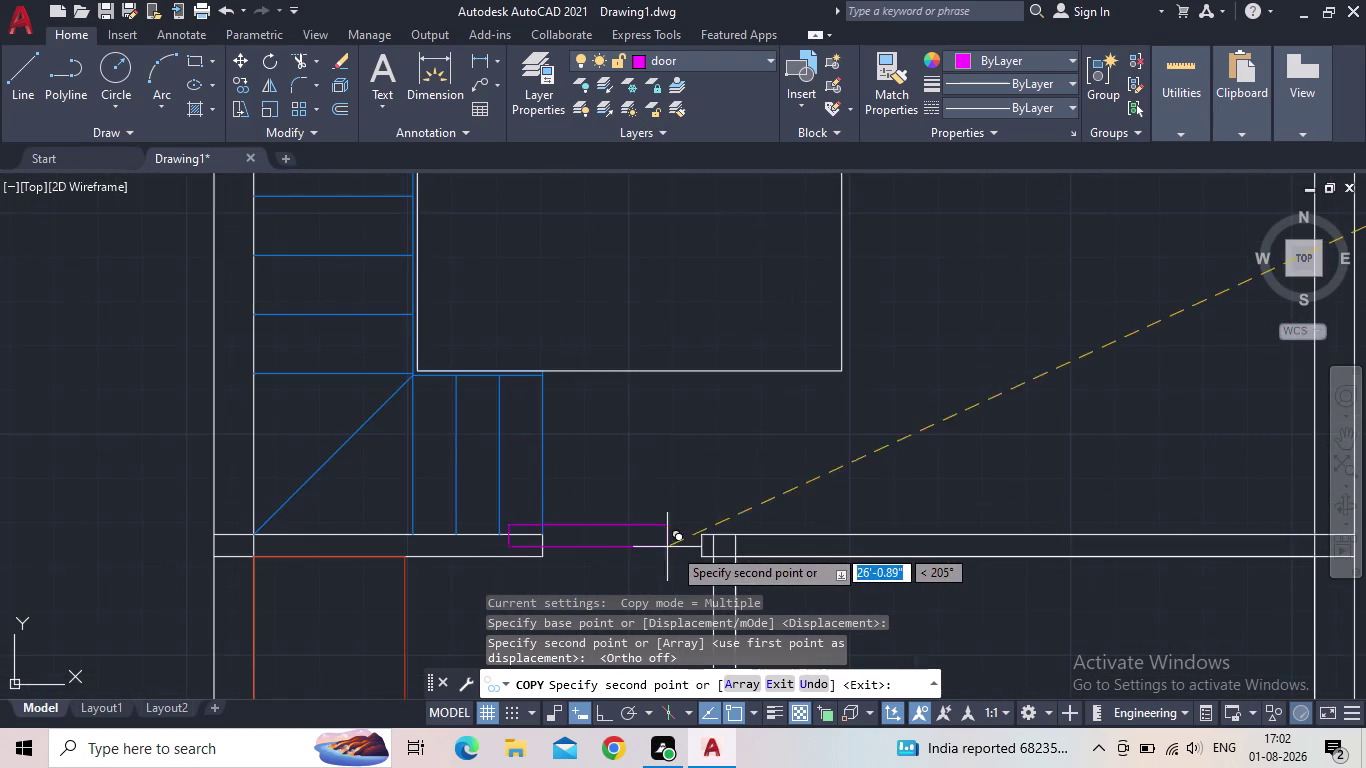
scroll(up, 3)
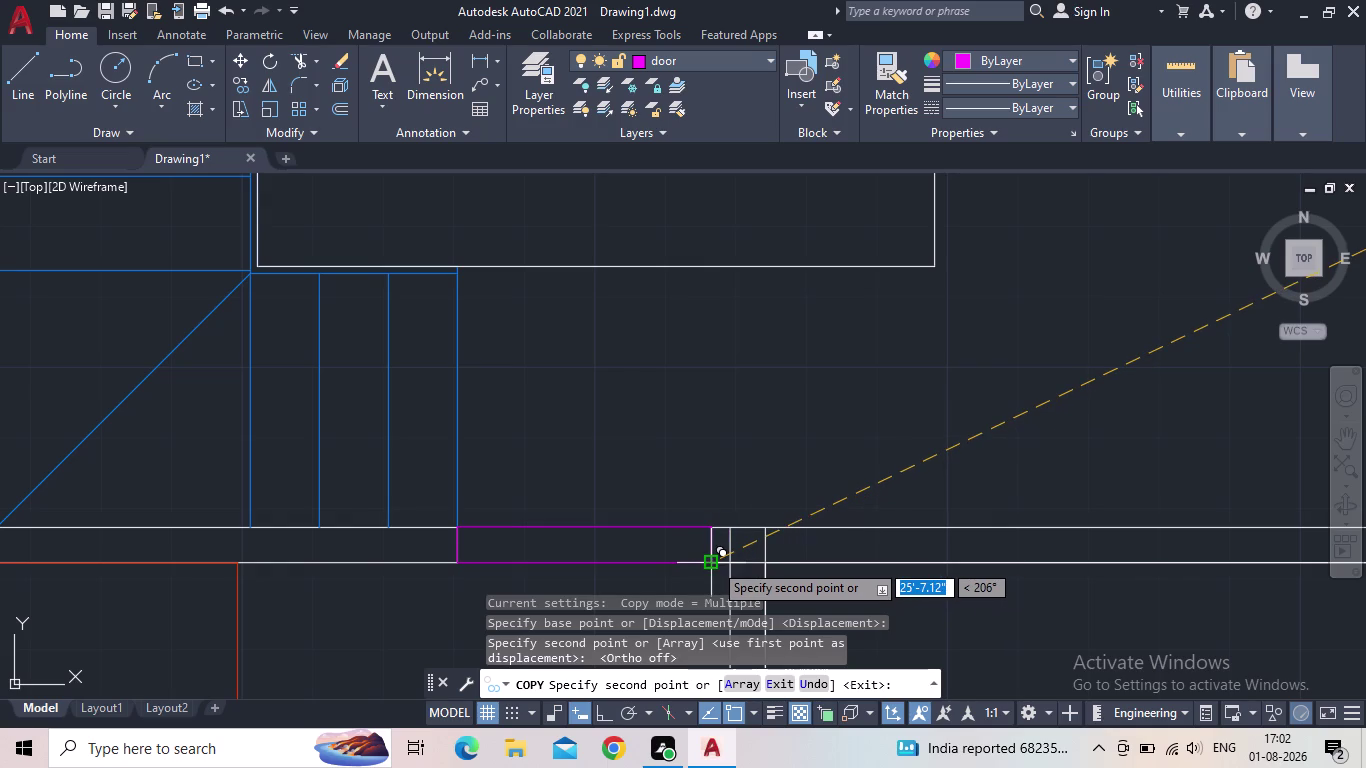
scroll(up, 3)
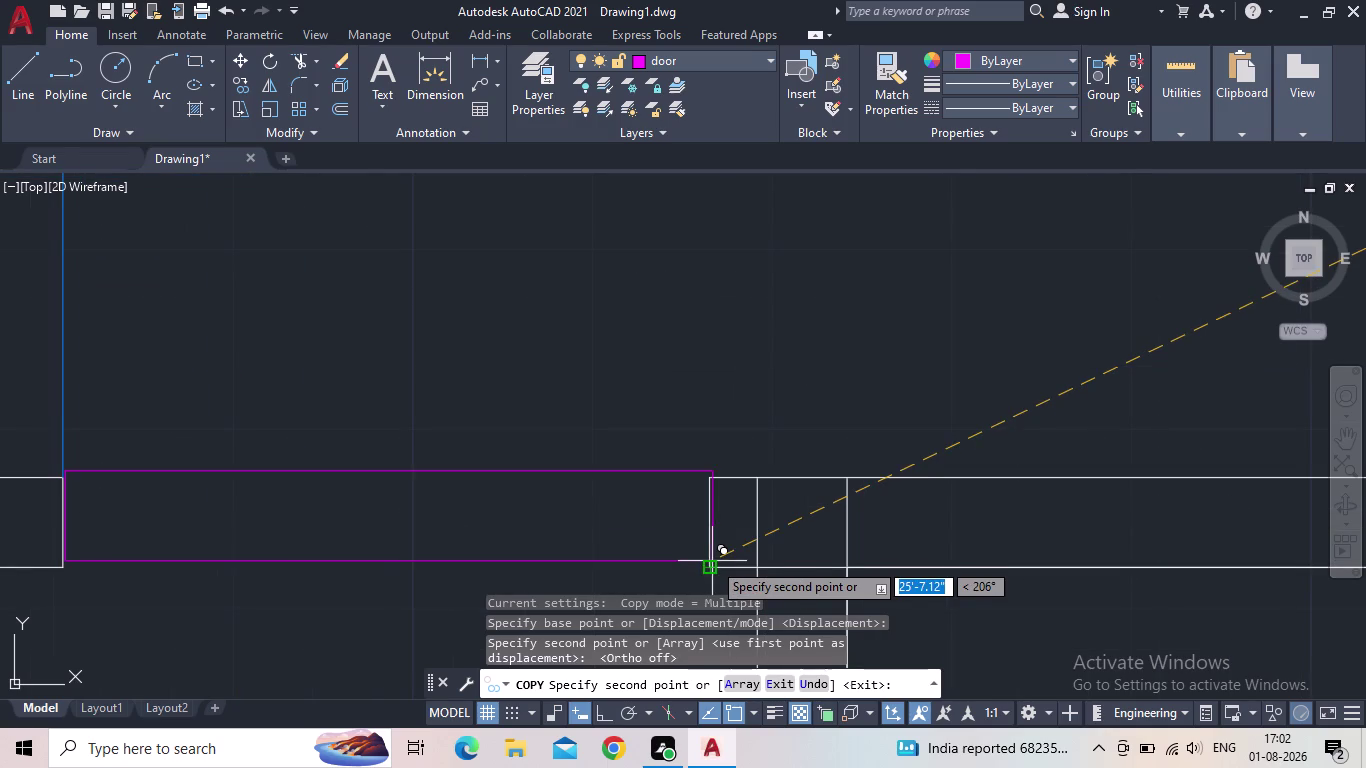
click(708, 564)
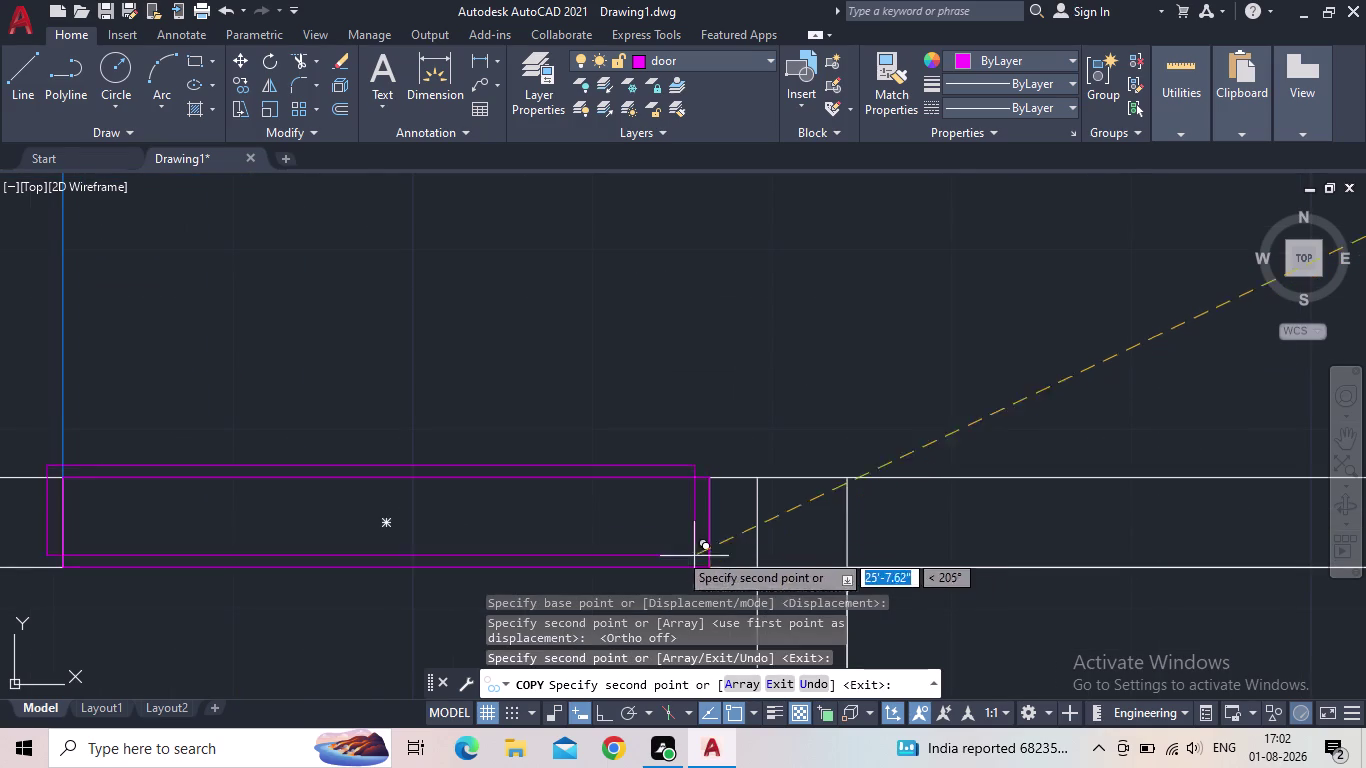
Pan and zoom around the floor plan to review the lower rooms.
scroll(down, 3)
scroll(down, 3)
scroll(down, 3)
middle_drag(968, 490, 941, 458)
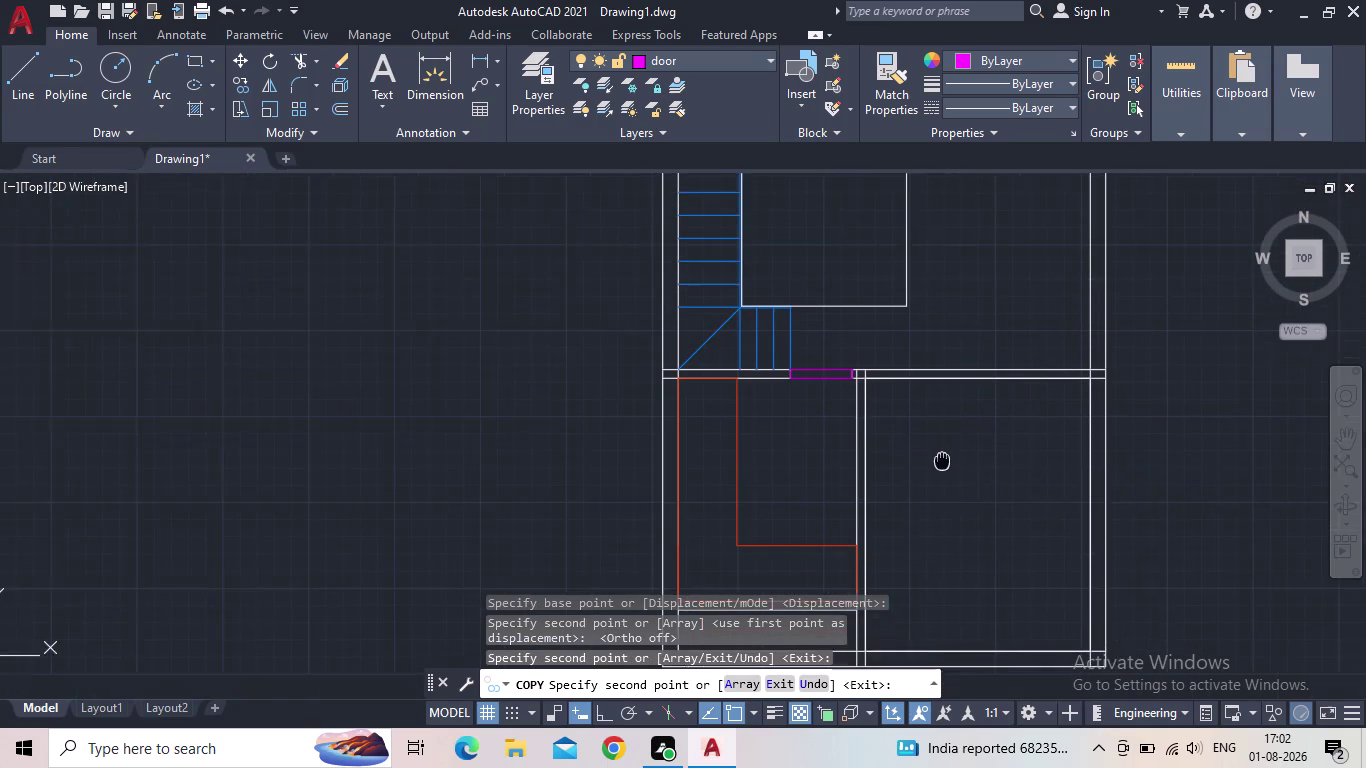
middle_drag(941, 458, 922, 445)
middle_drag(746, 552, 835, 373)
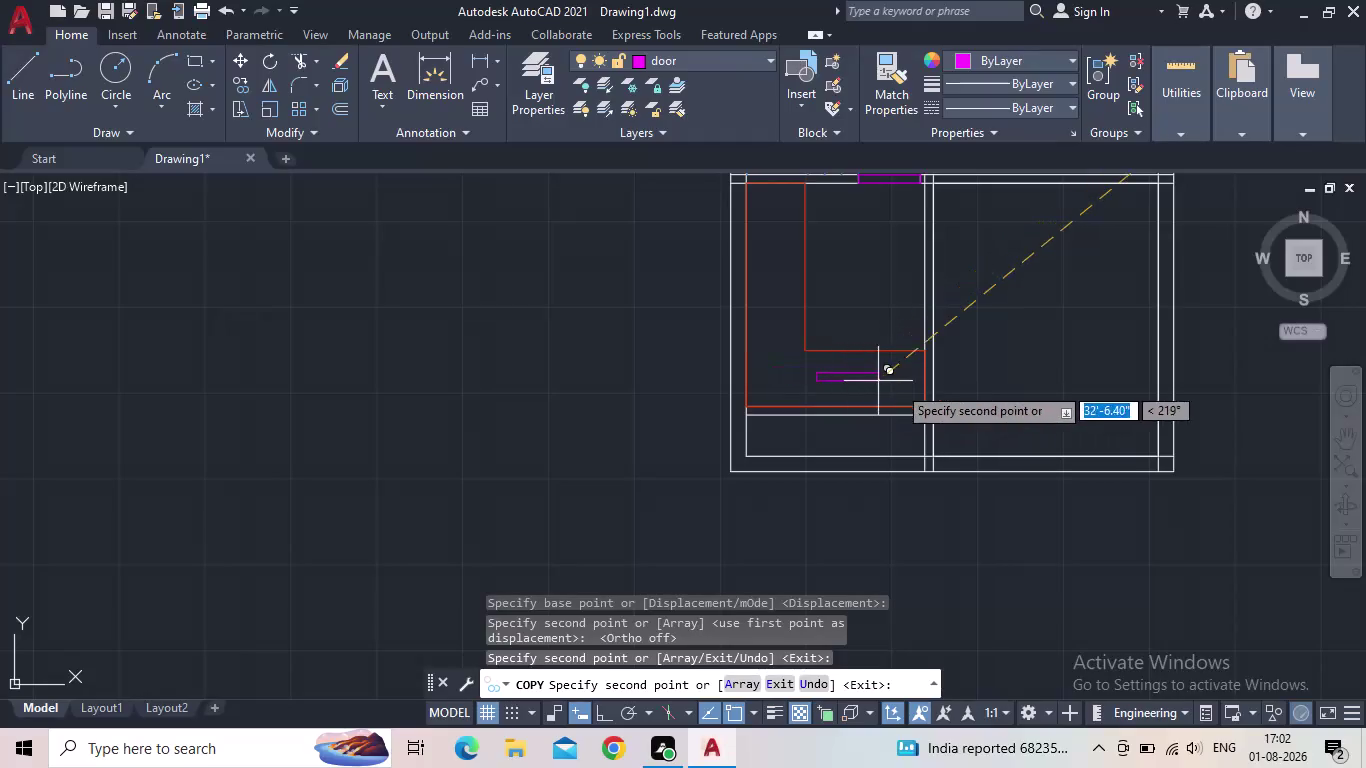
scroll(up, 3)
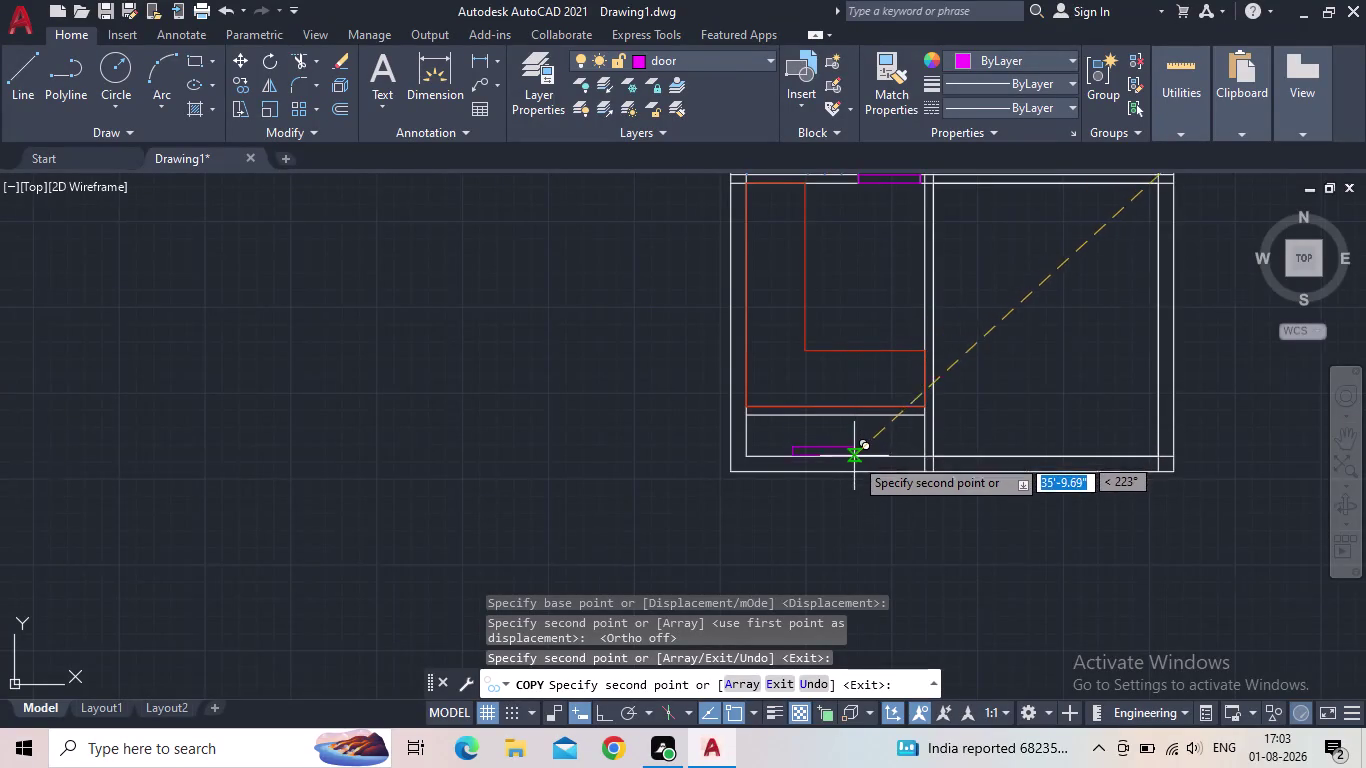
scroll(up, 3)
scroll(down, 3)
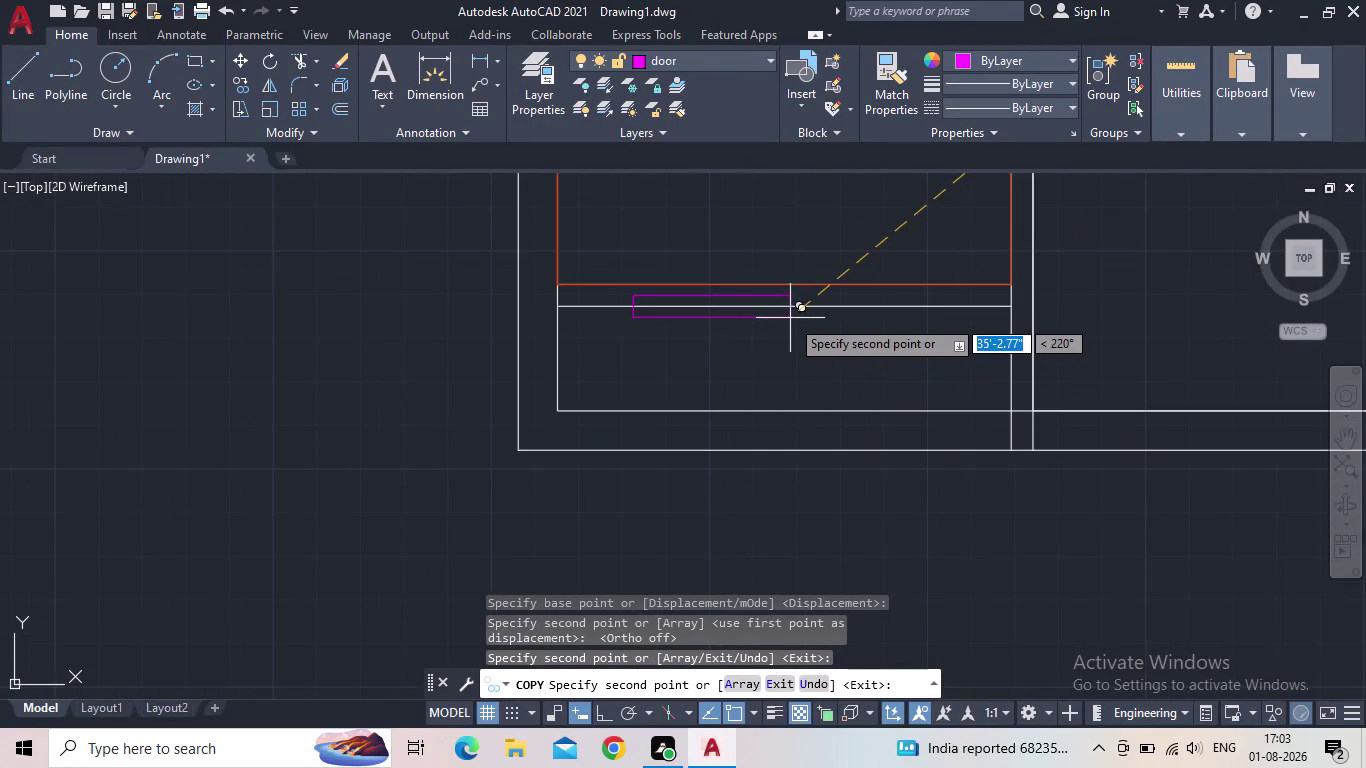
scroll(down, 3)
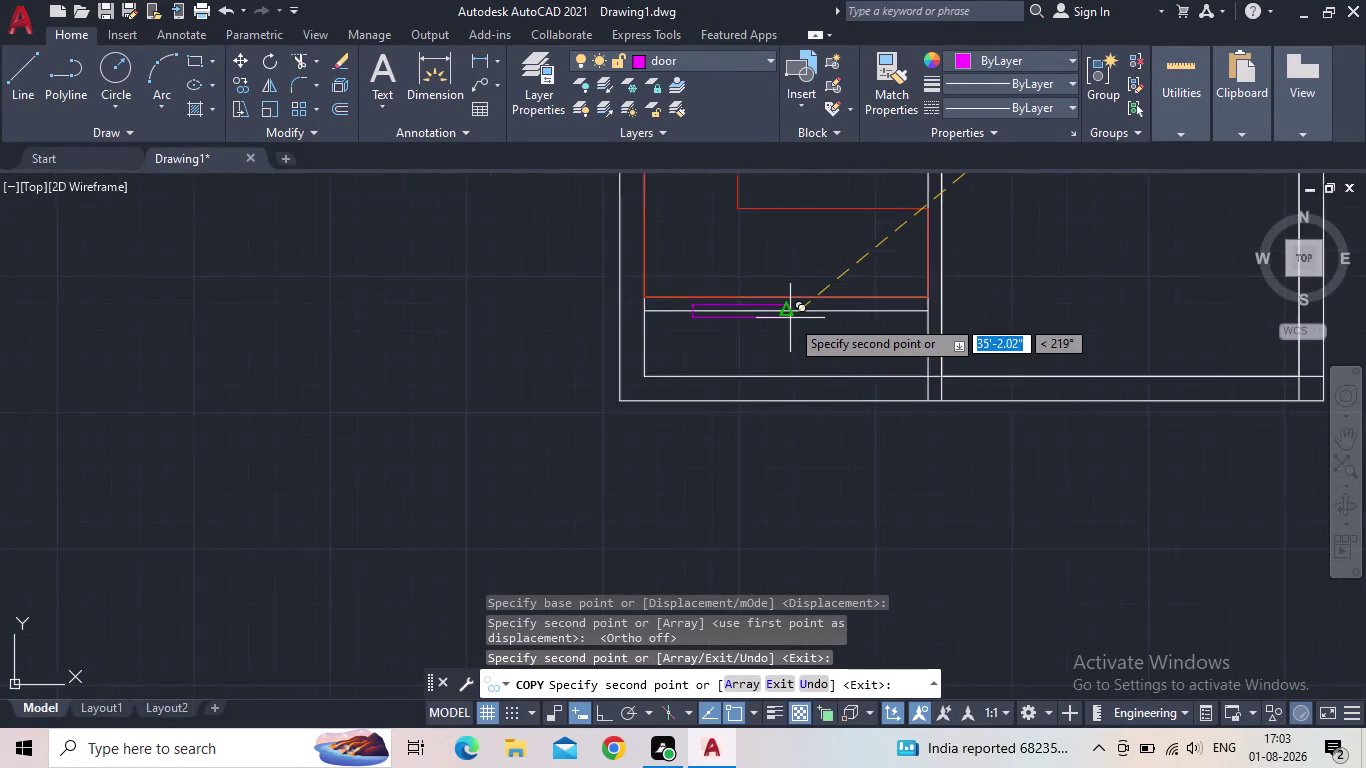
scroll(down, 3)
middle_drag(970, 281, 808, 471)
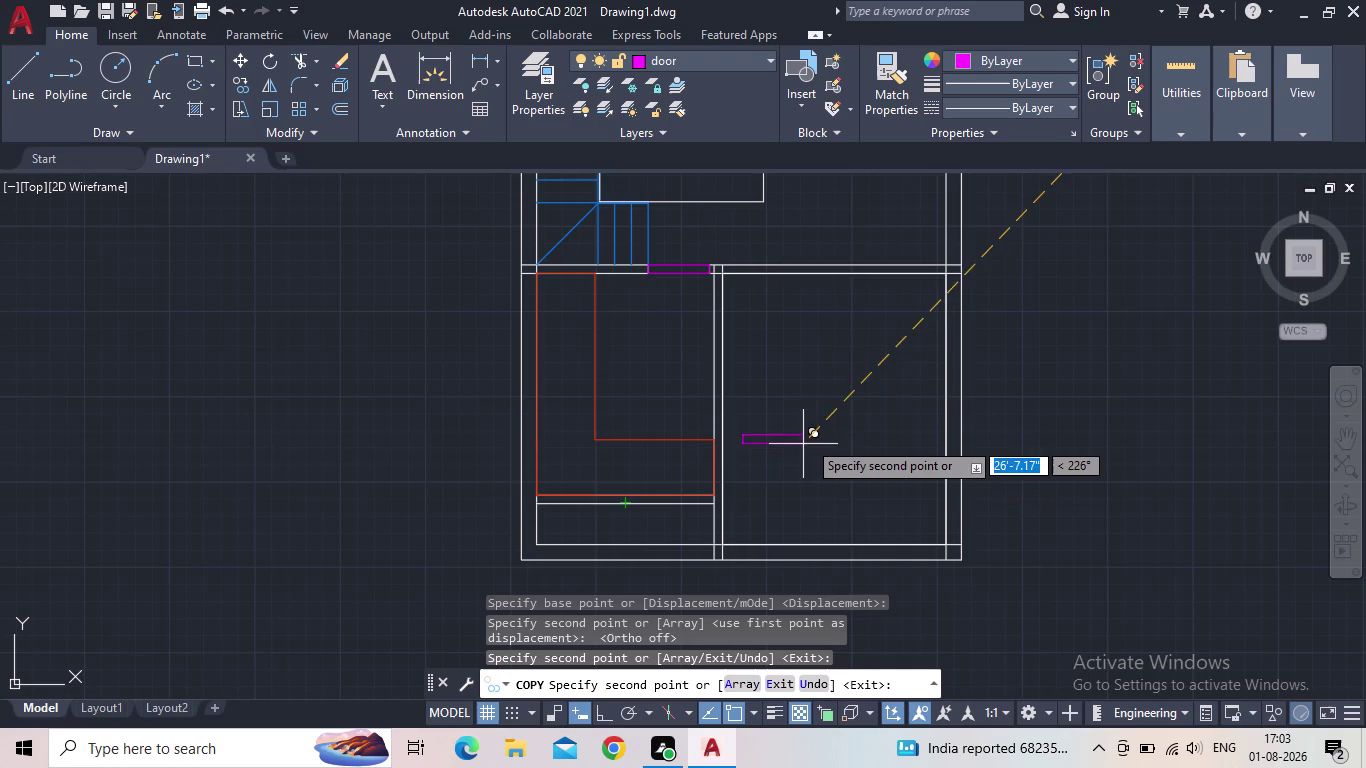
middle_drag(809, 407, 787, 472)
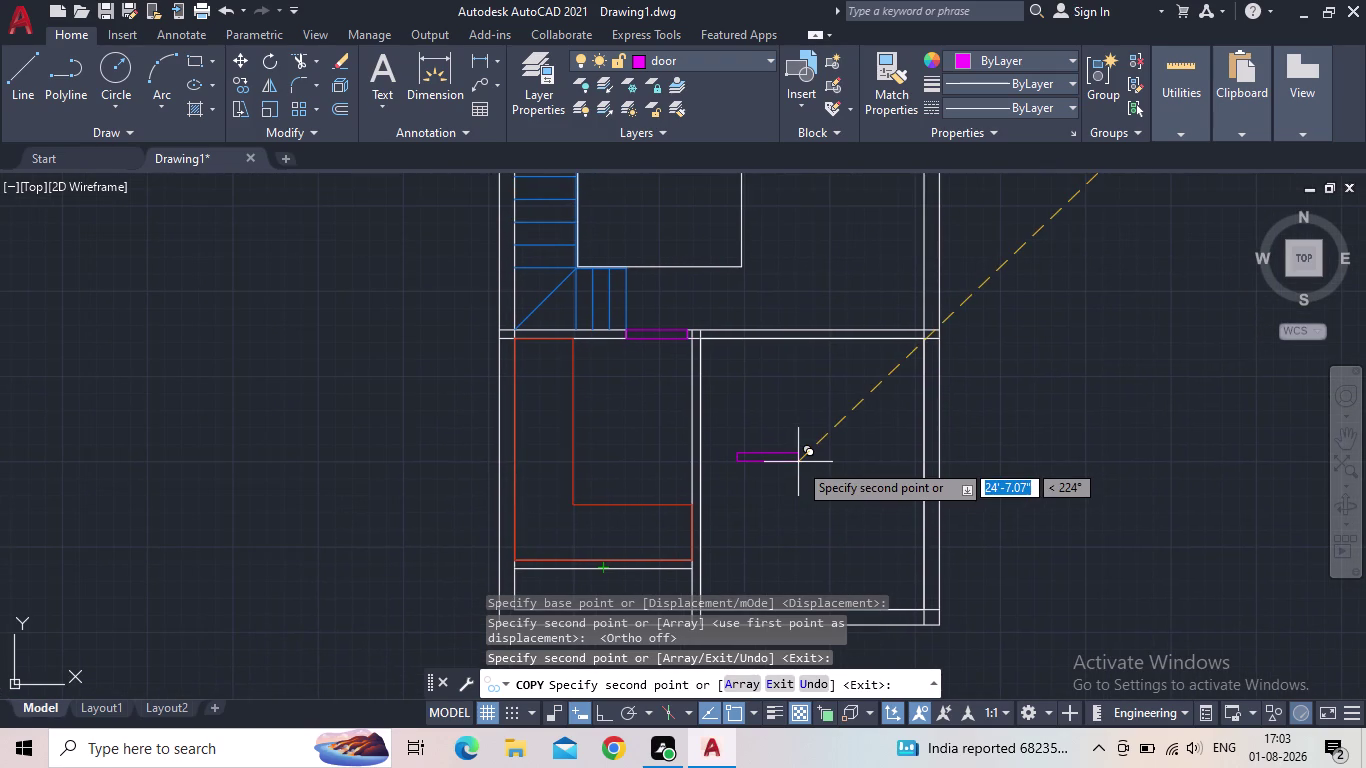
scroll(down, 3)
middle_drag(820, 460, 728, 492)
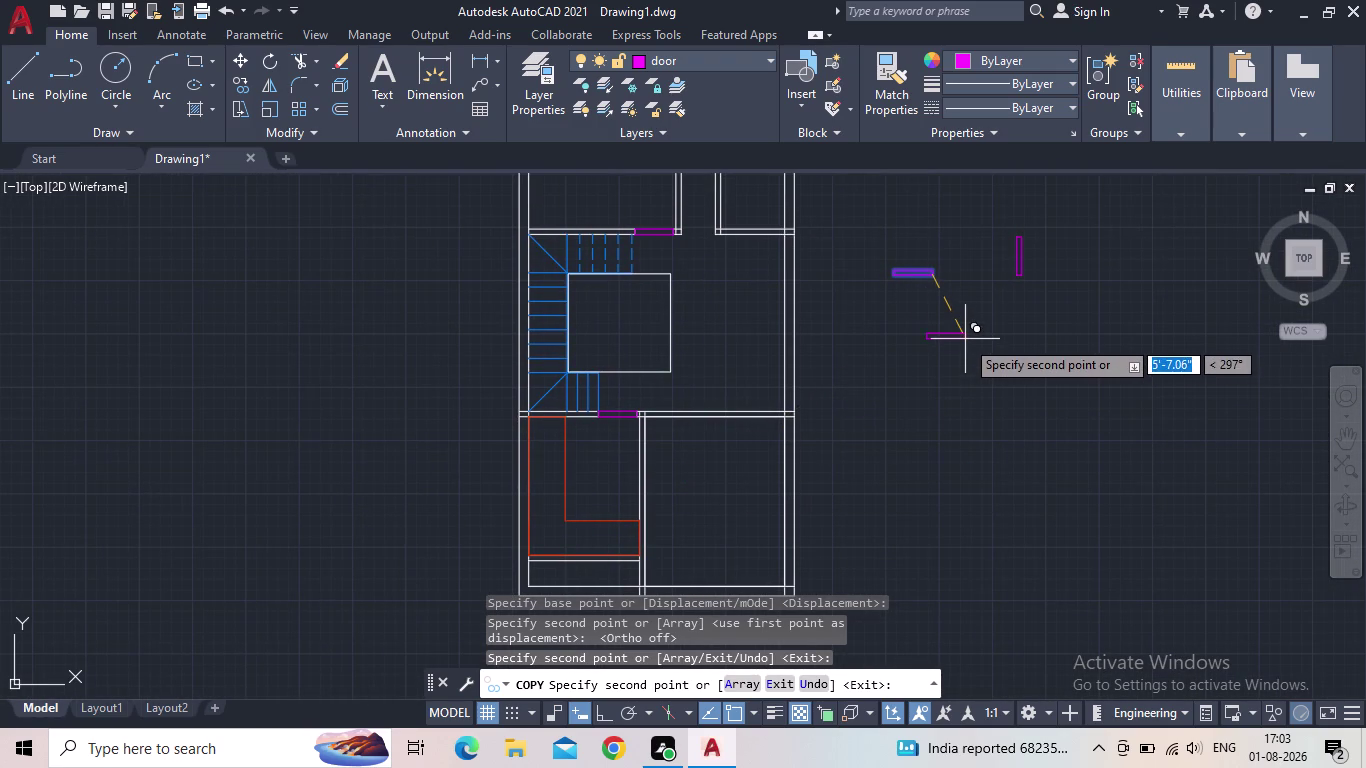
End the door copying and start the RECTANG command.
key(Escape)
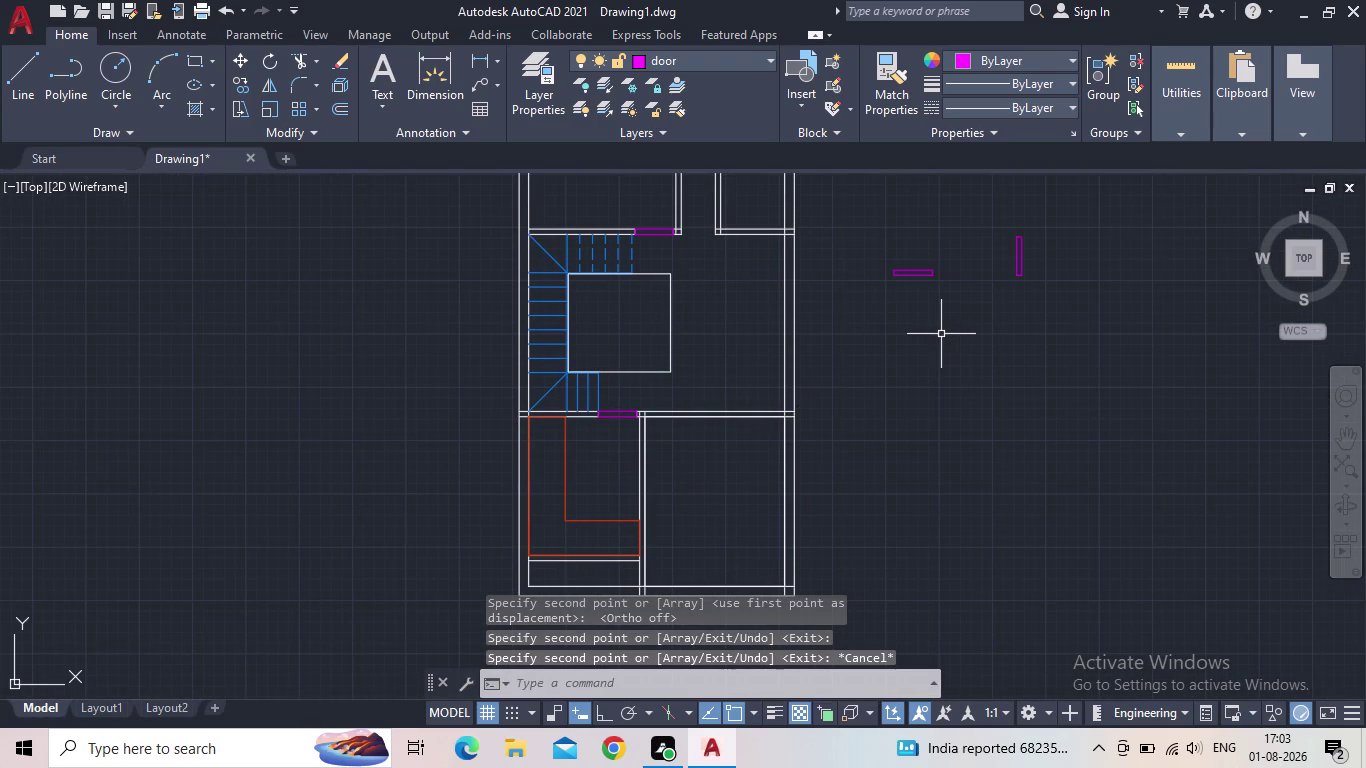
text(re)
key(c)
key(space)
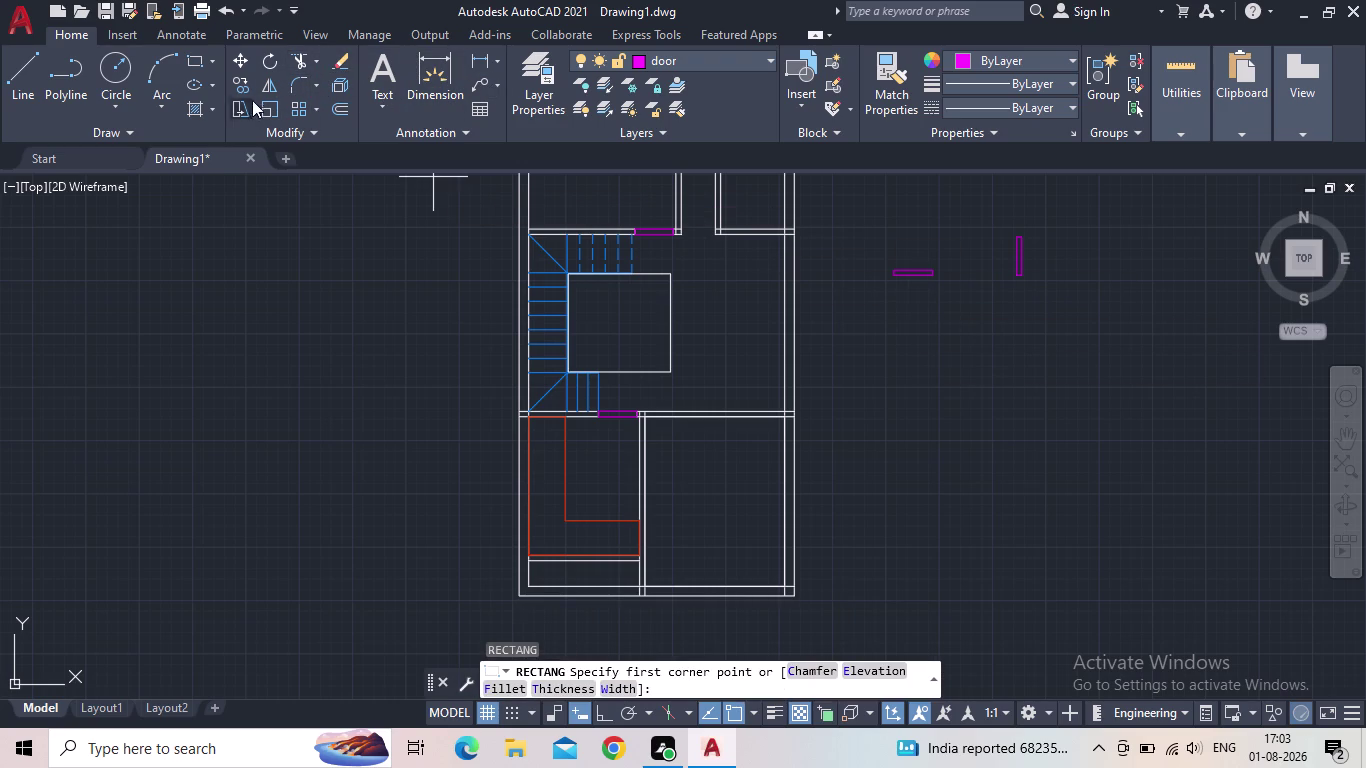
click(199, 56)
click(946, 385)
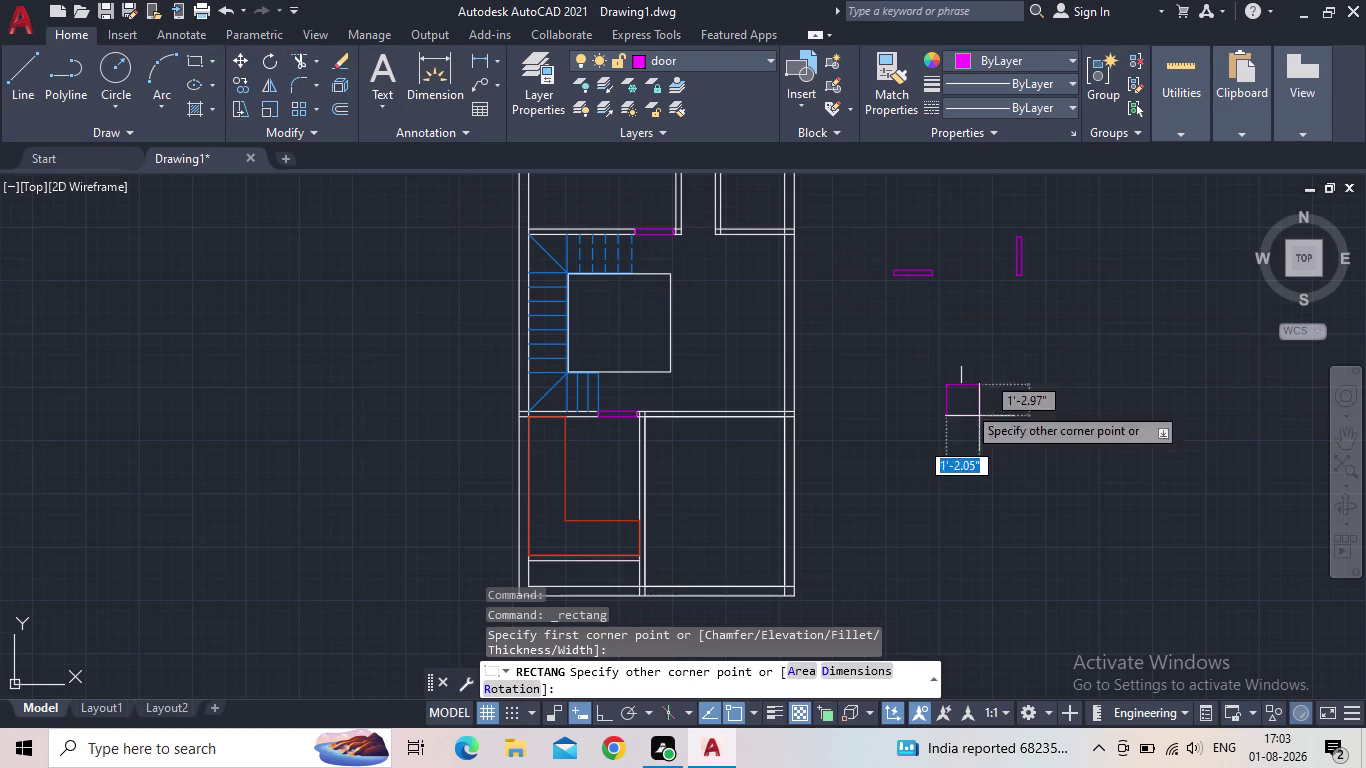
key(d)
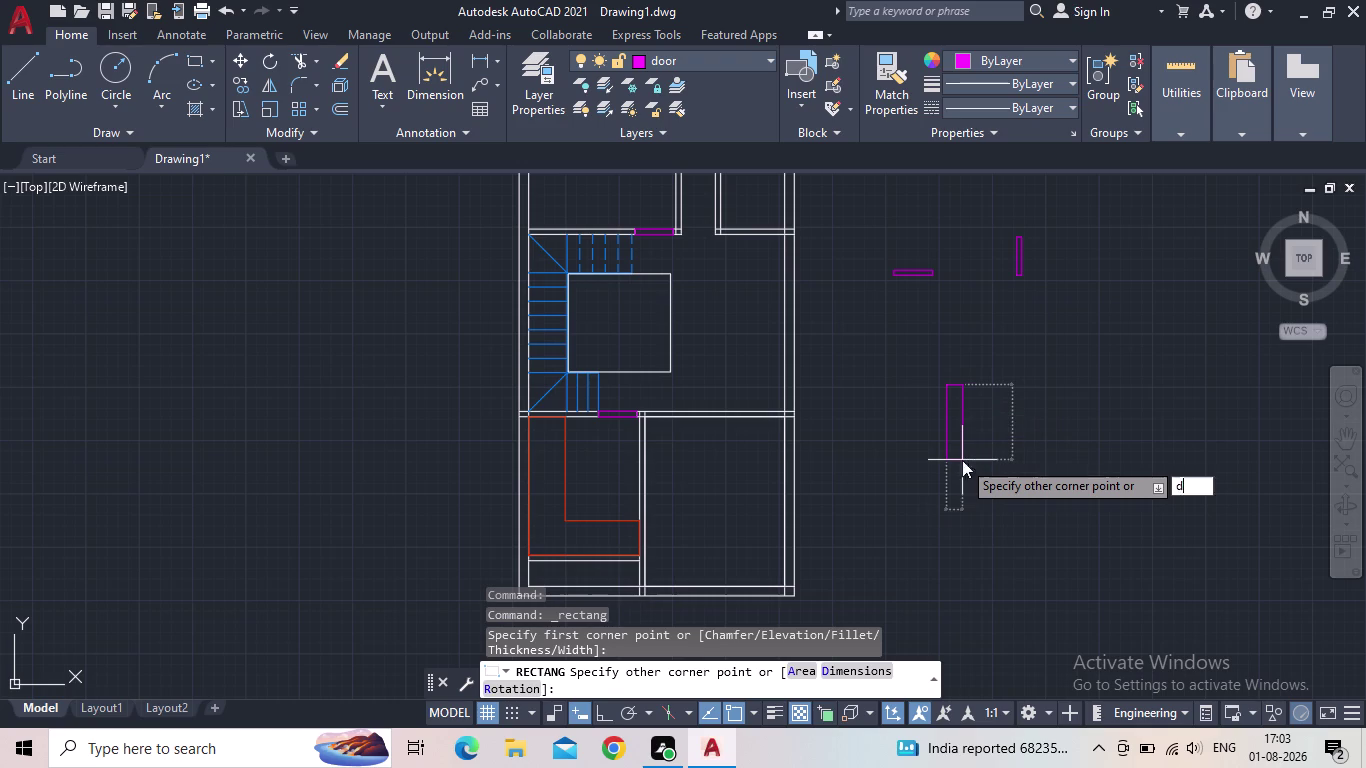
key(Return)
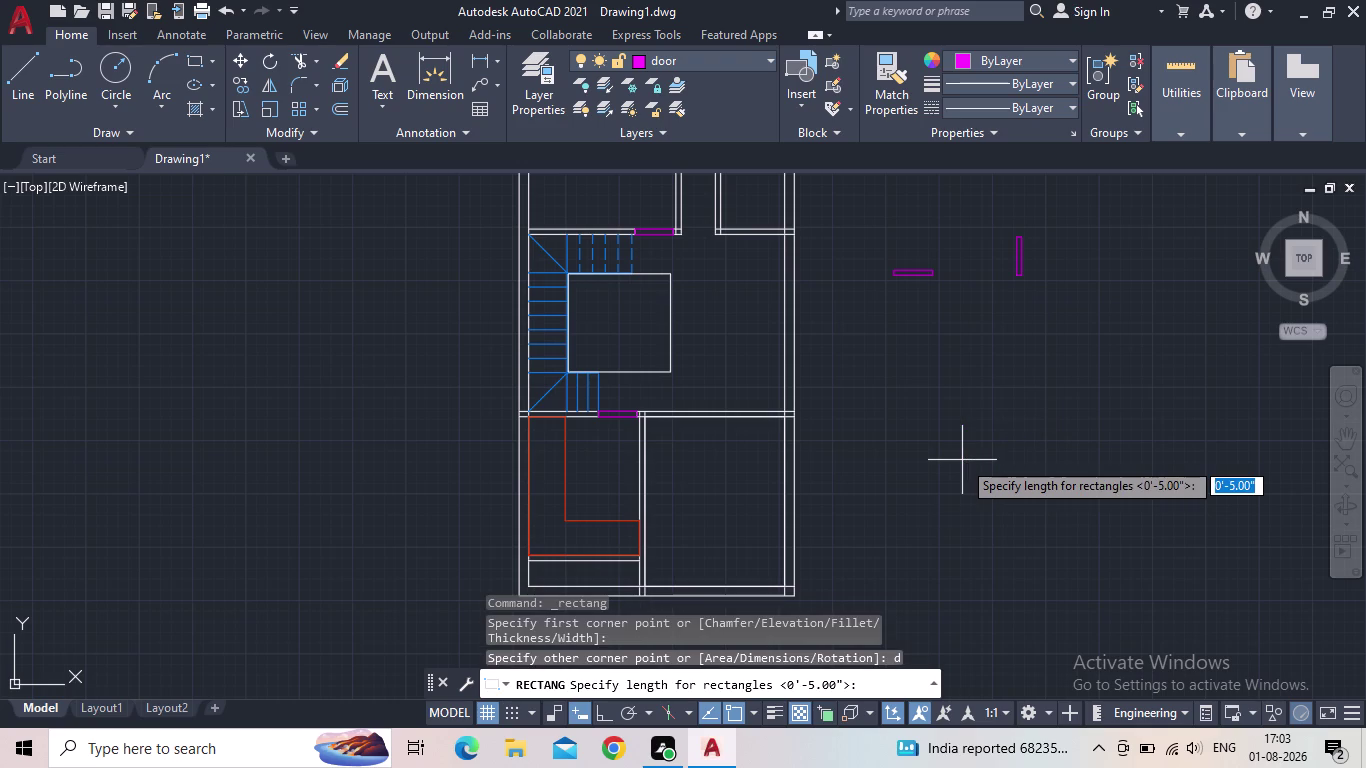
text(5")
key(Return)
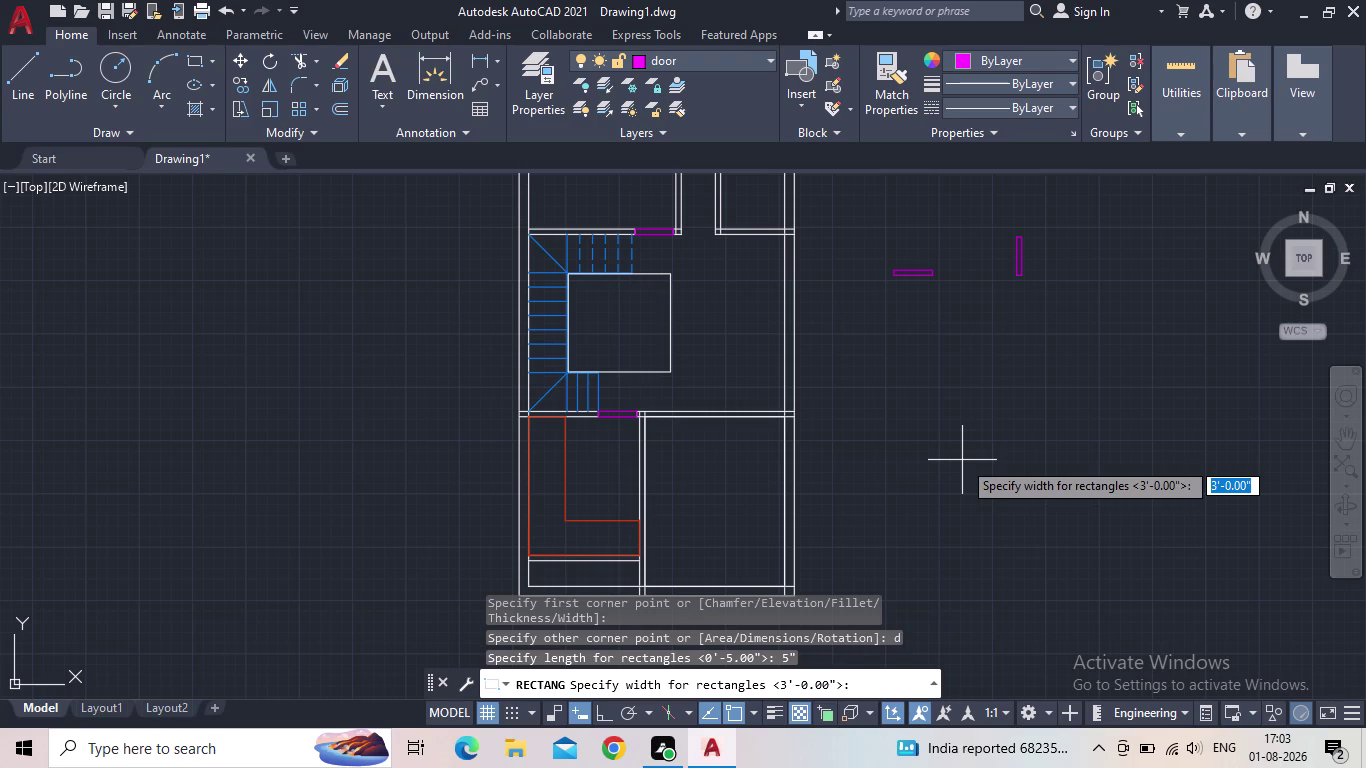
text(2')
key(Return)
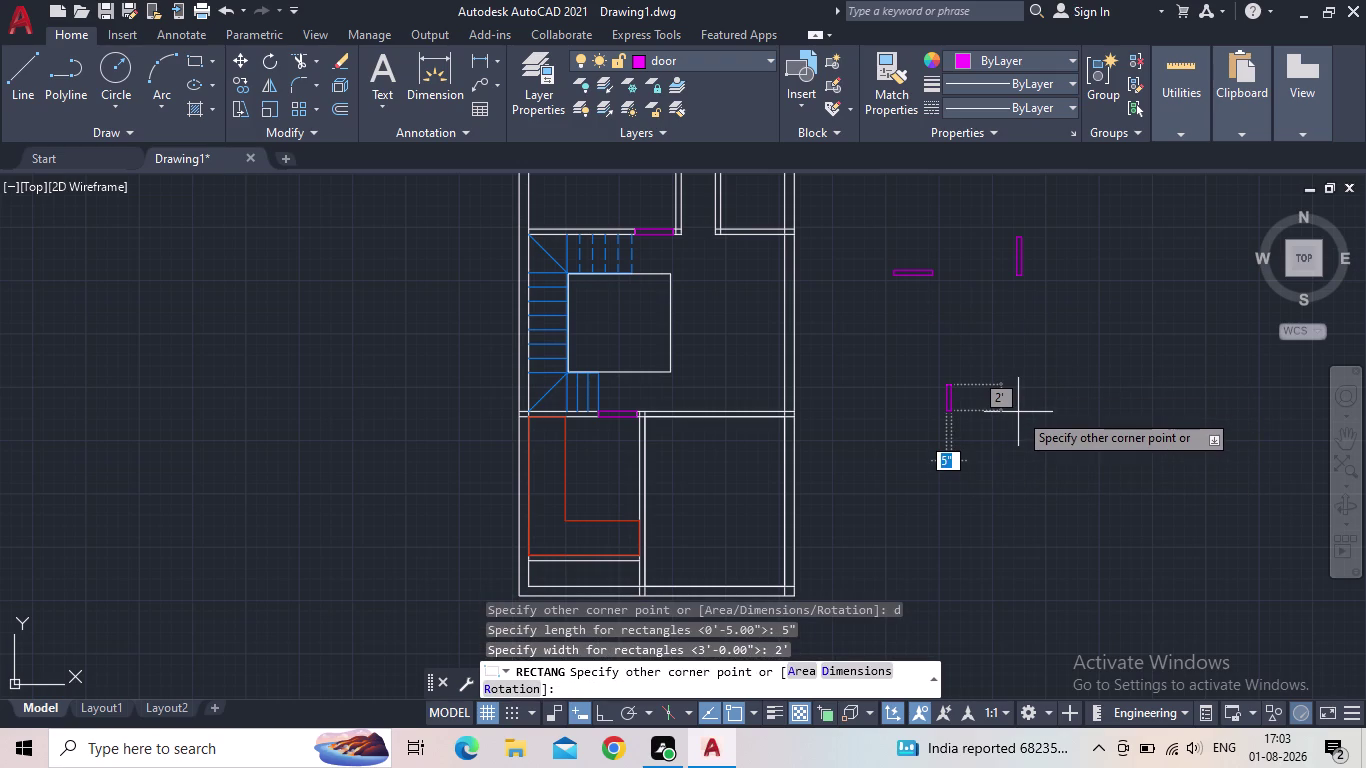
key(Escape)
click(927, 282)
click(881, 250)
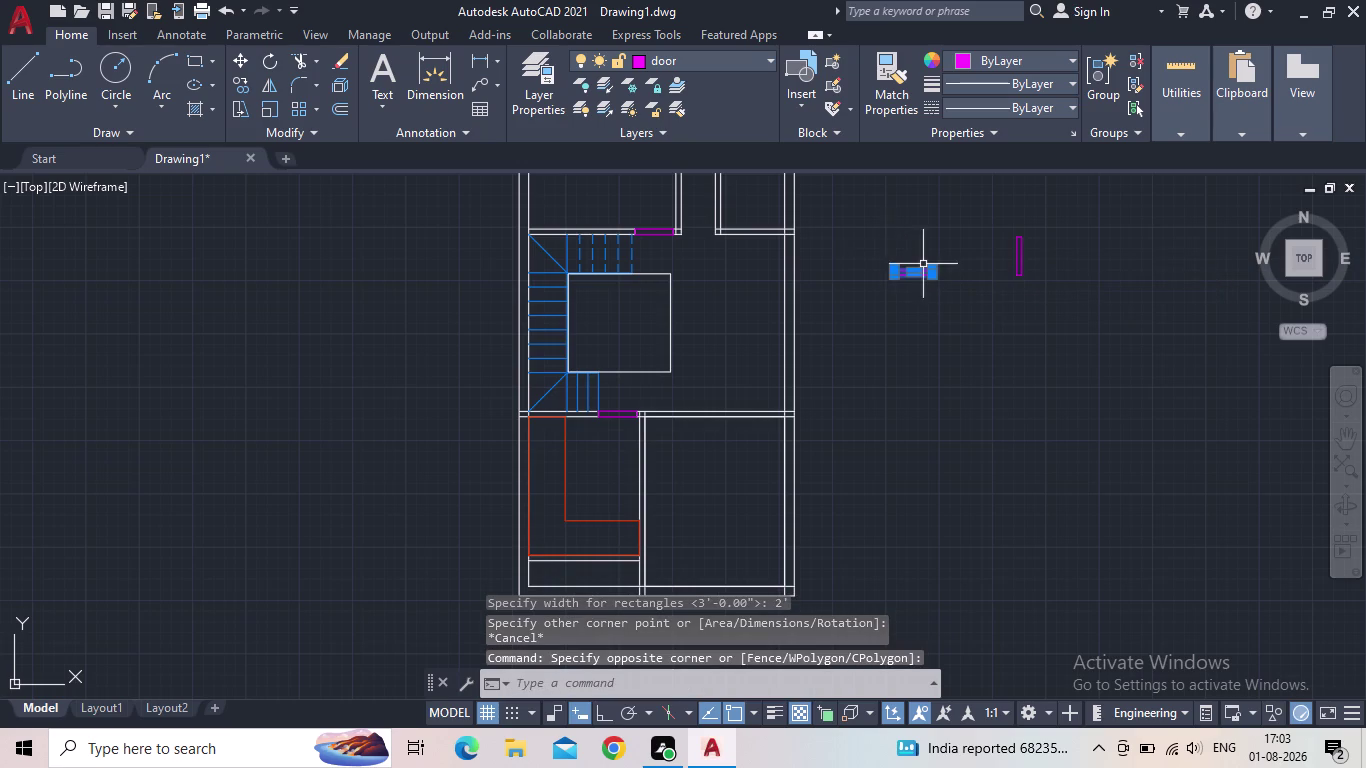
scroll(up, 3)
key(c)
key(o)
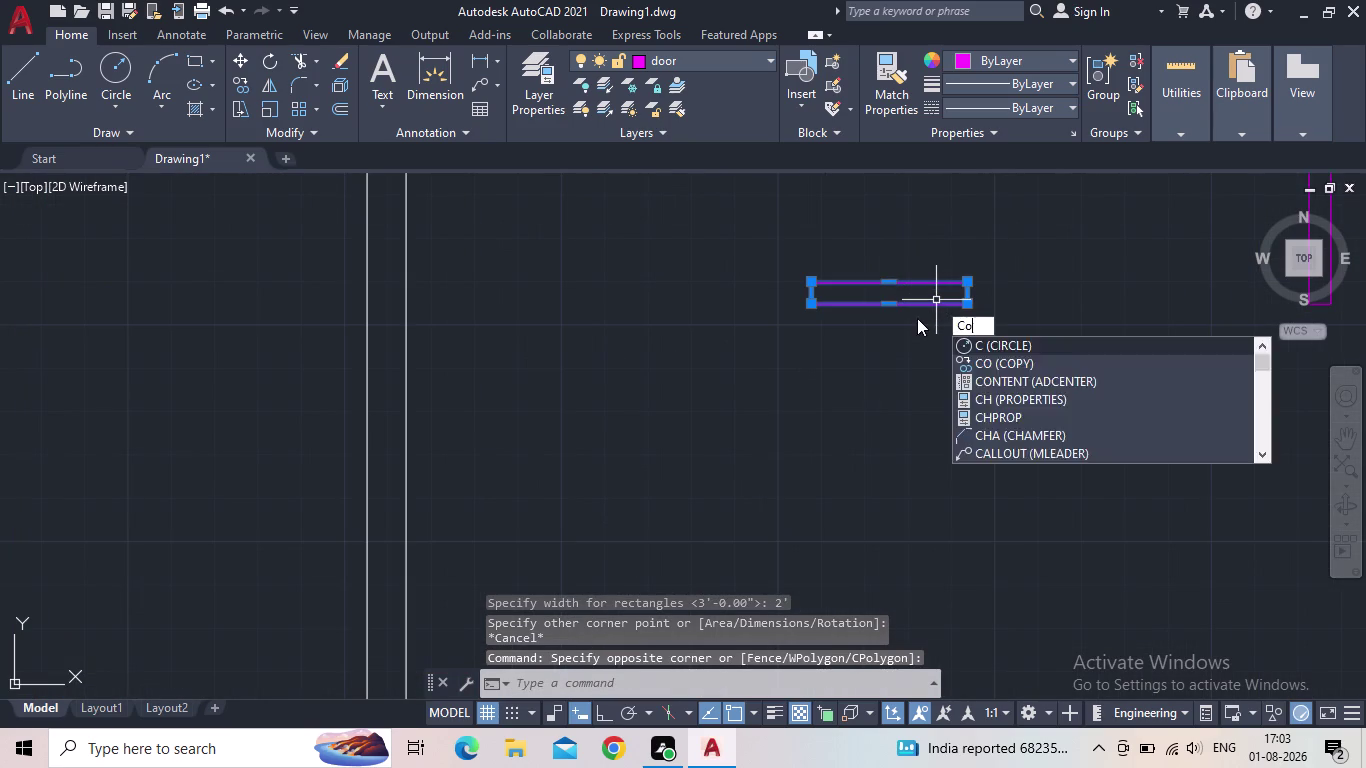
key(Return)
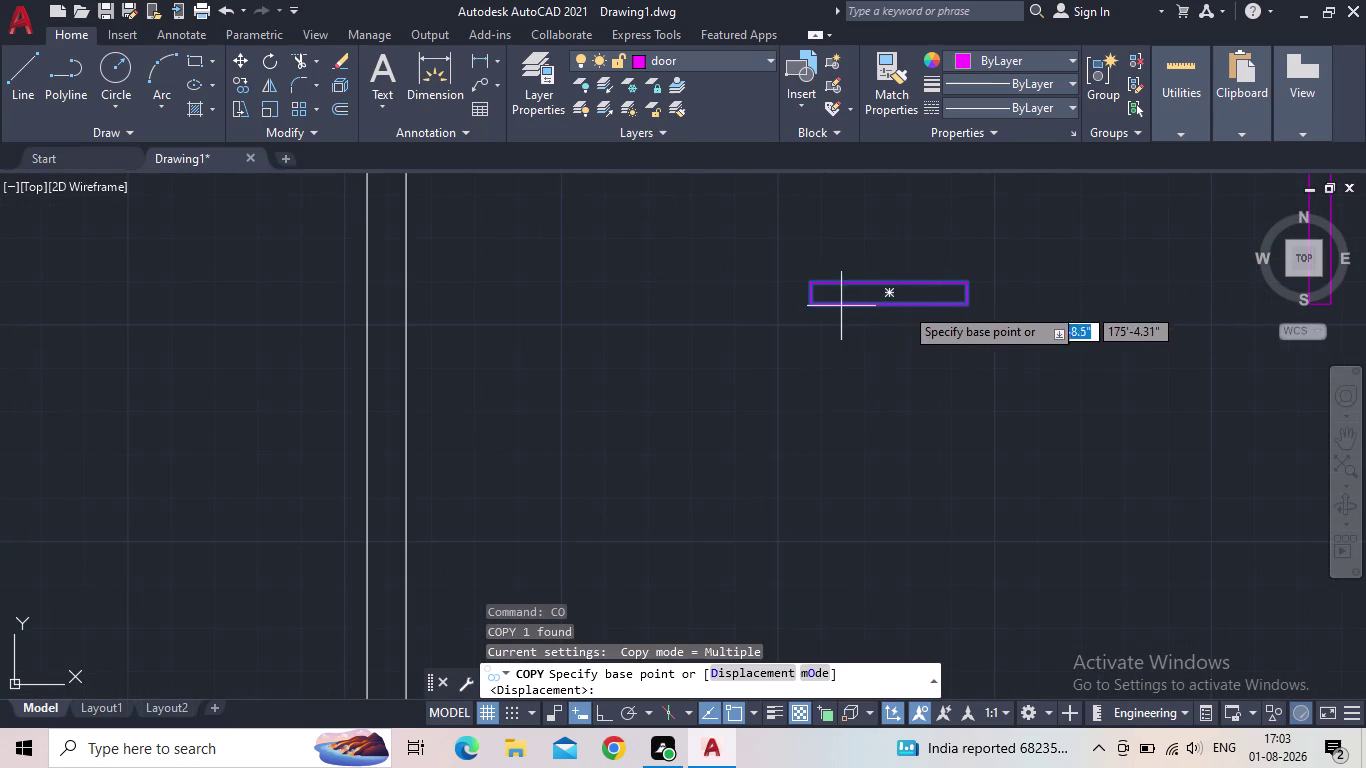
click(814, 306)
scroll(up, 3)
middle_drag(668, 380, 727, 364)
scroll(down, 3)
scroll(down, 3)
middle_drag(560, 536, 736, 355)
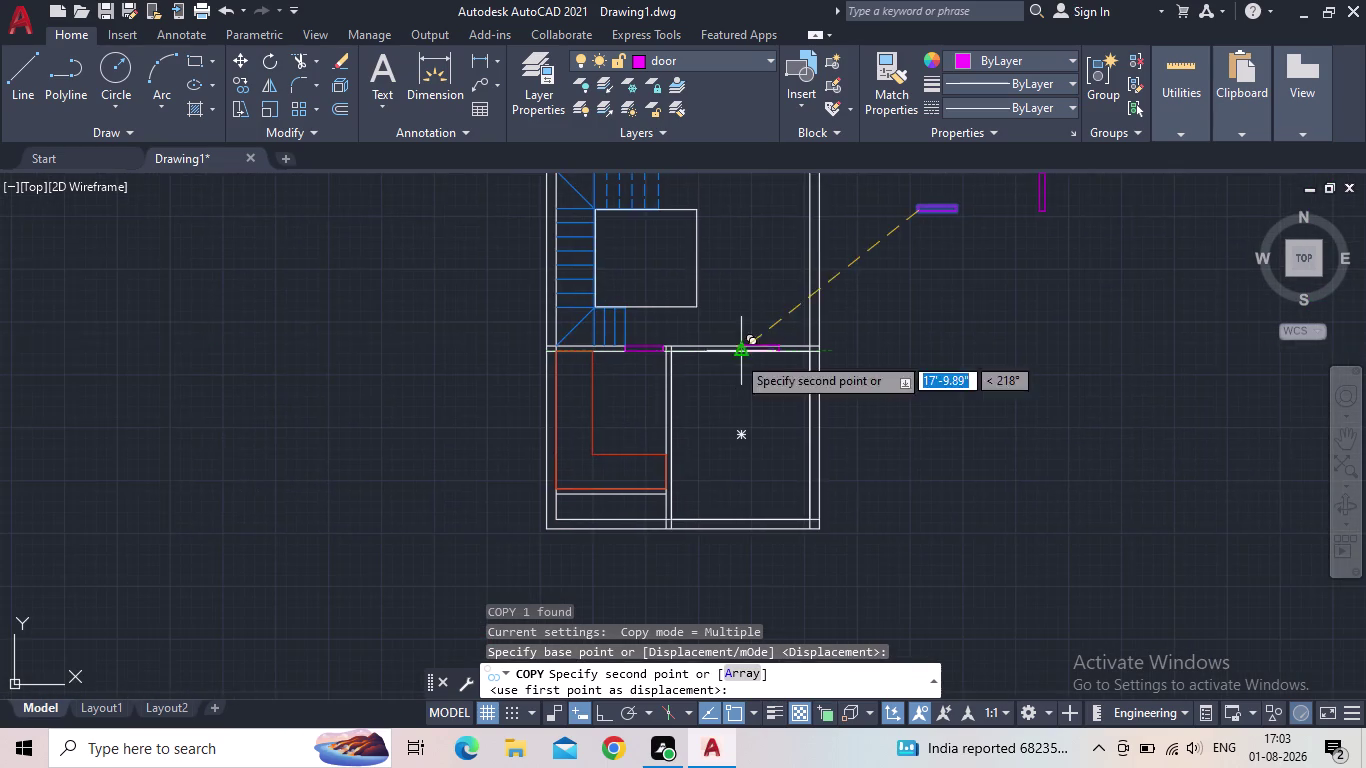
scroll(up, 3)
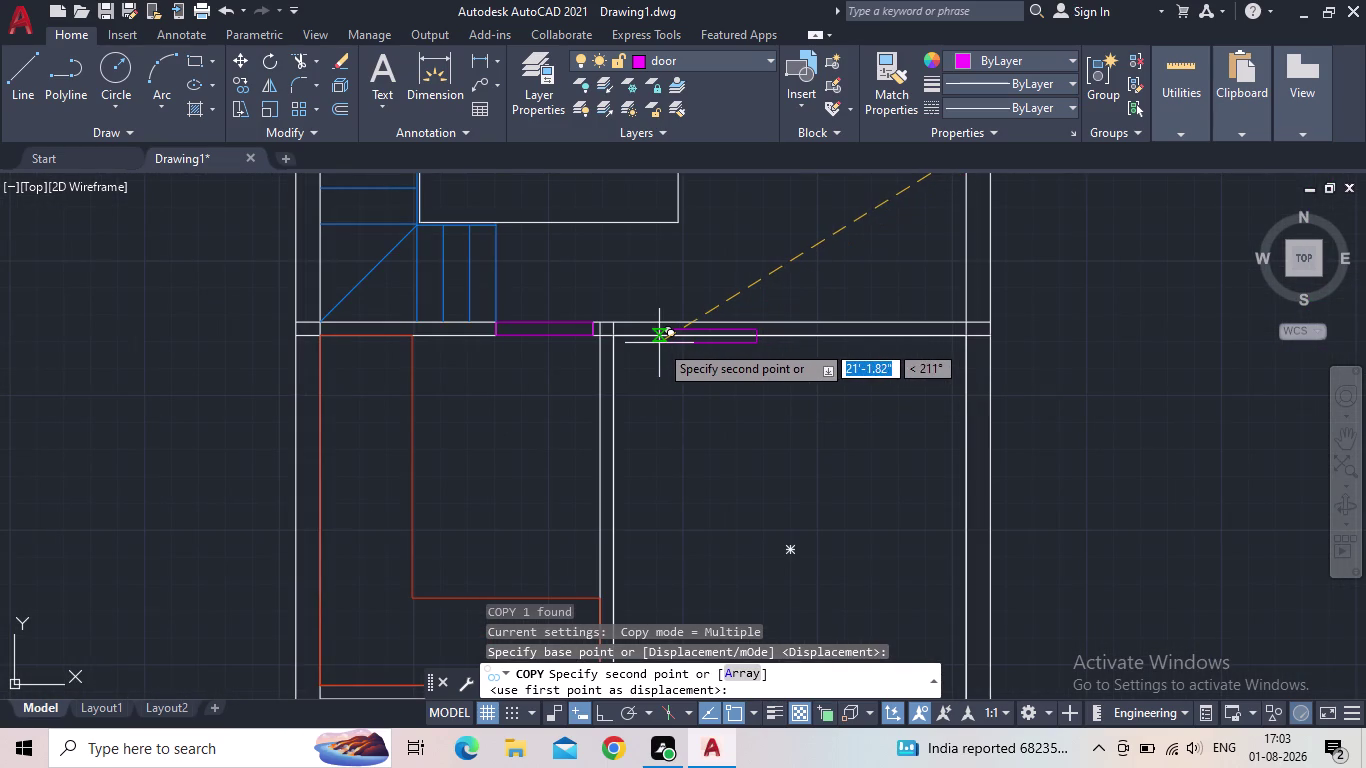
scroll(up, 3)
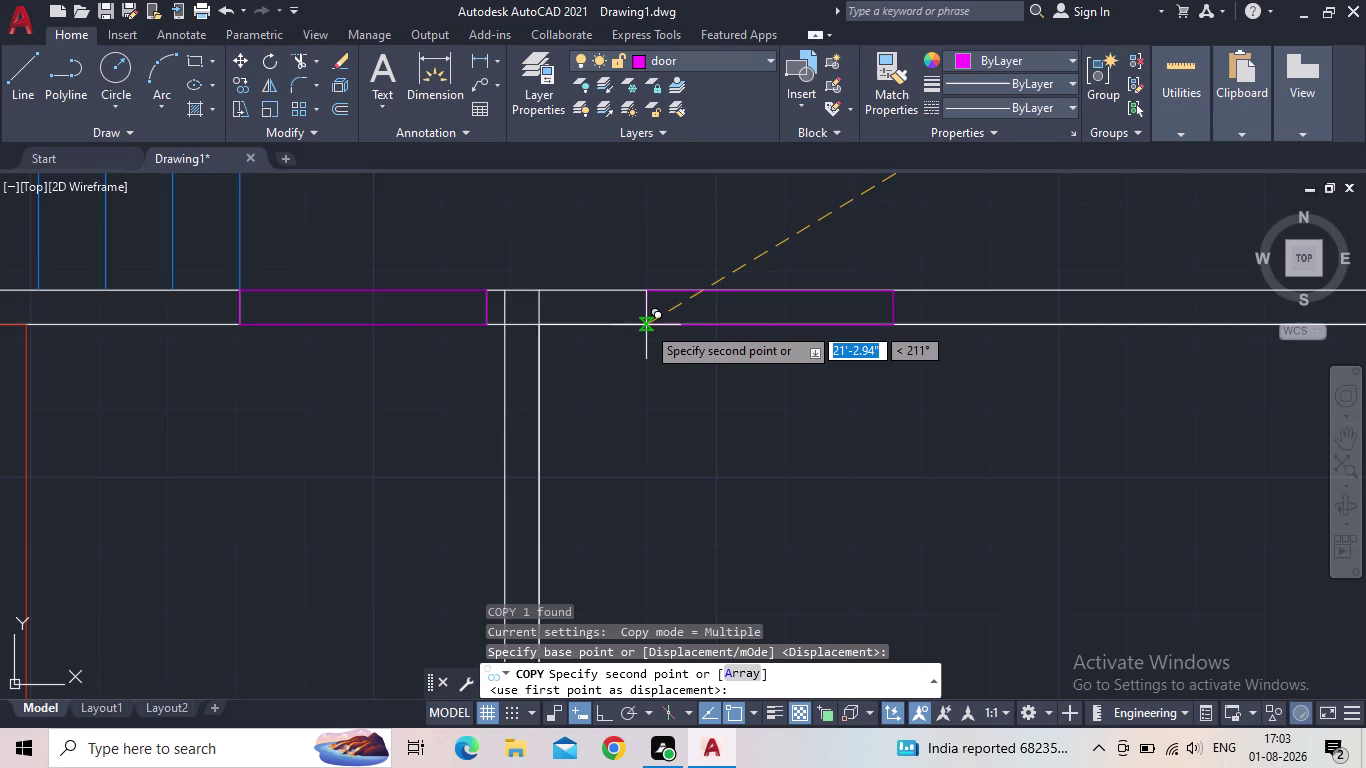
scroll(up, 3)
click(646, 322)
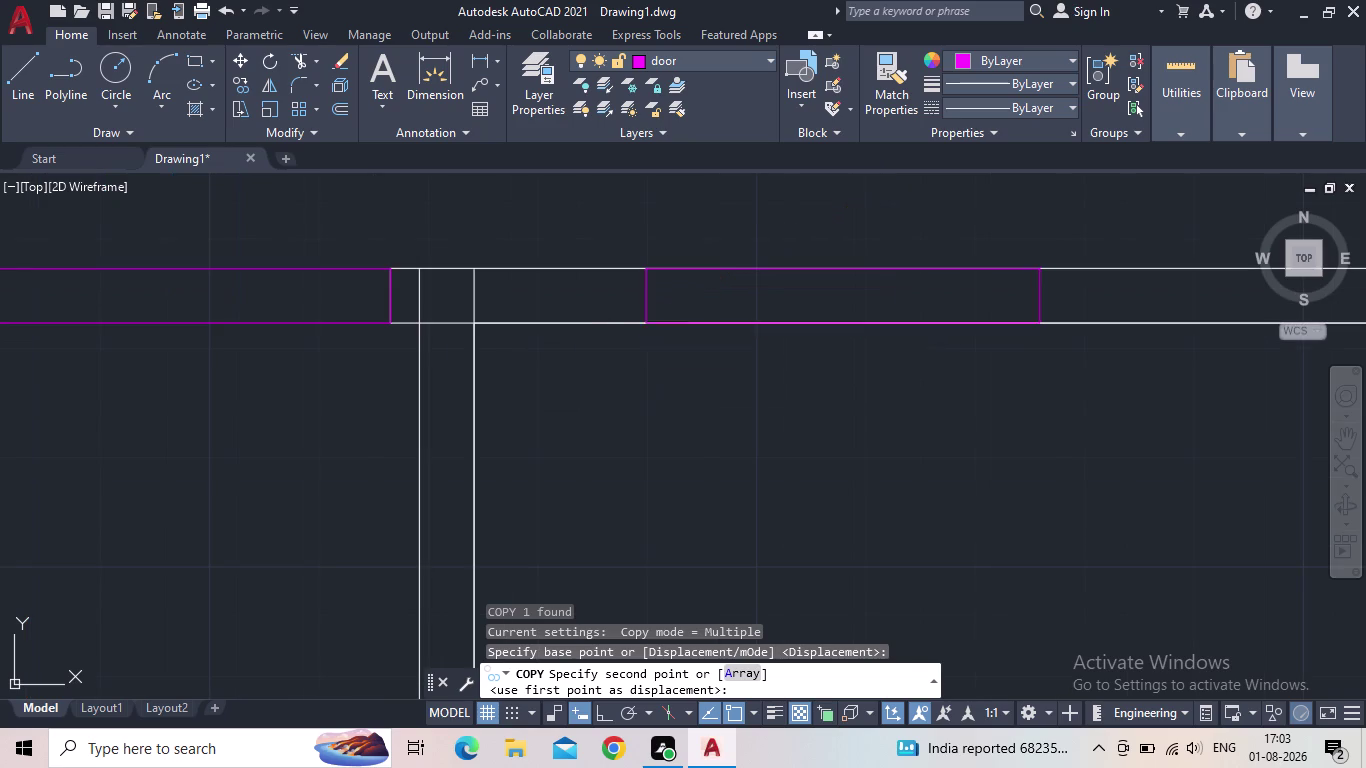
scroll(down, 3)
scroll(down, 3)
middle_drag(868, 436, 721, 454)
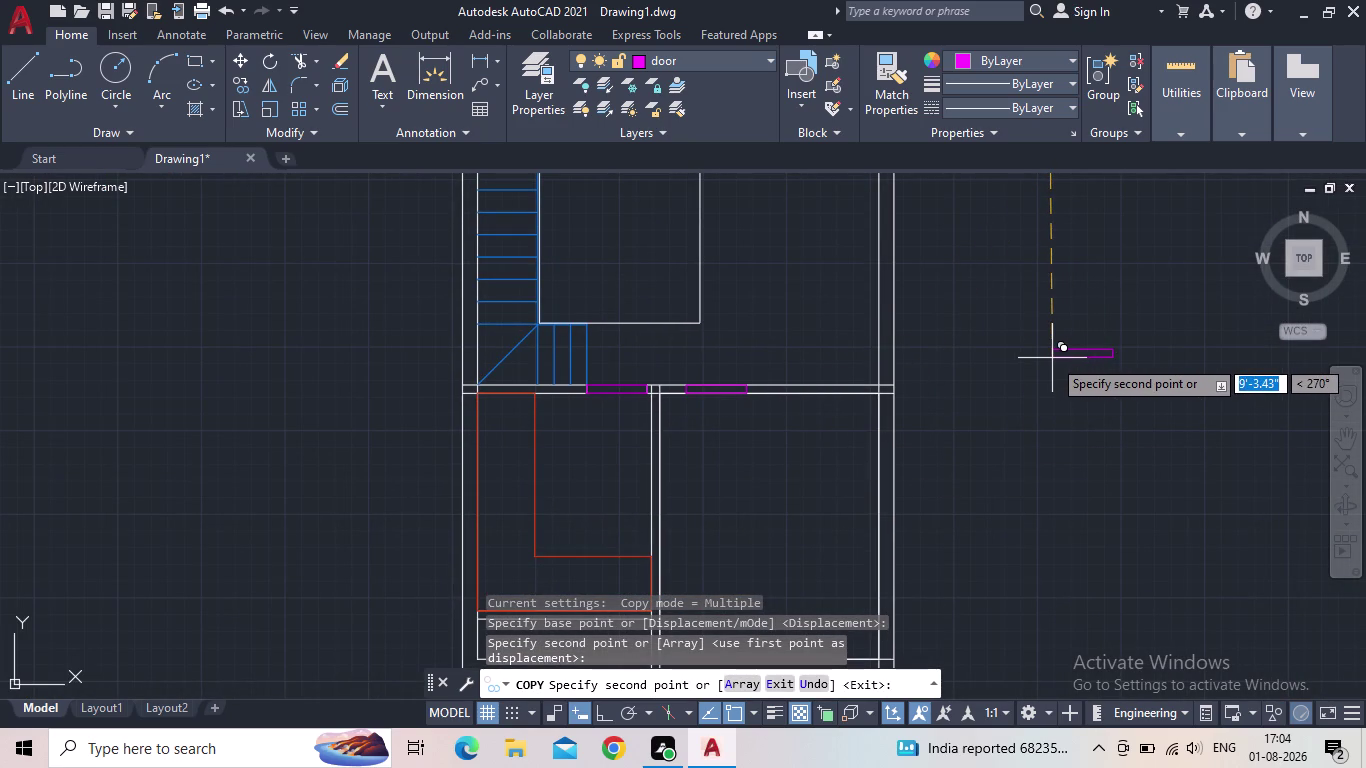
key(Escape)
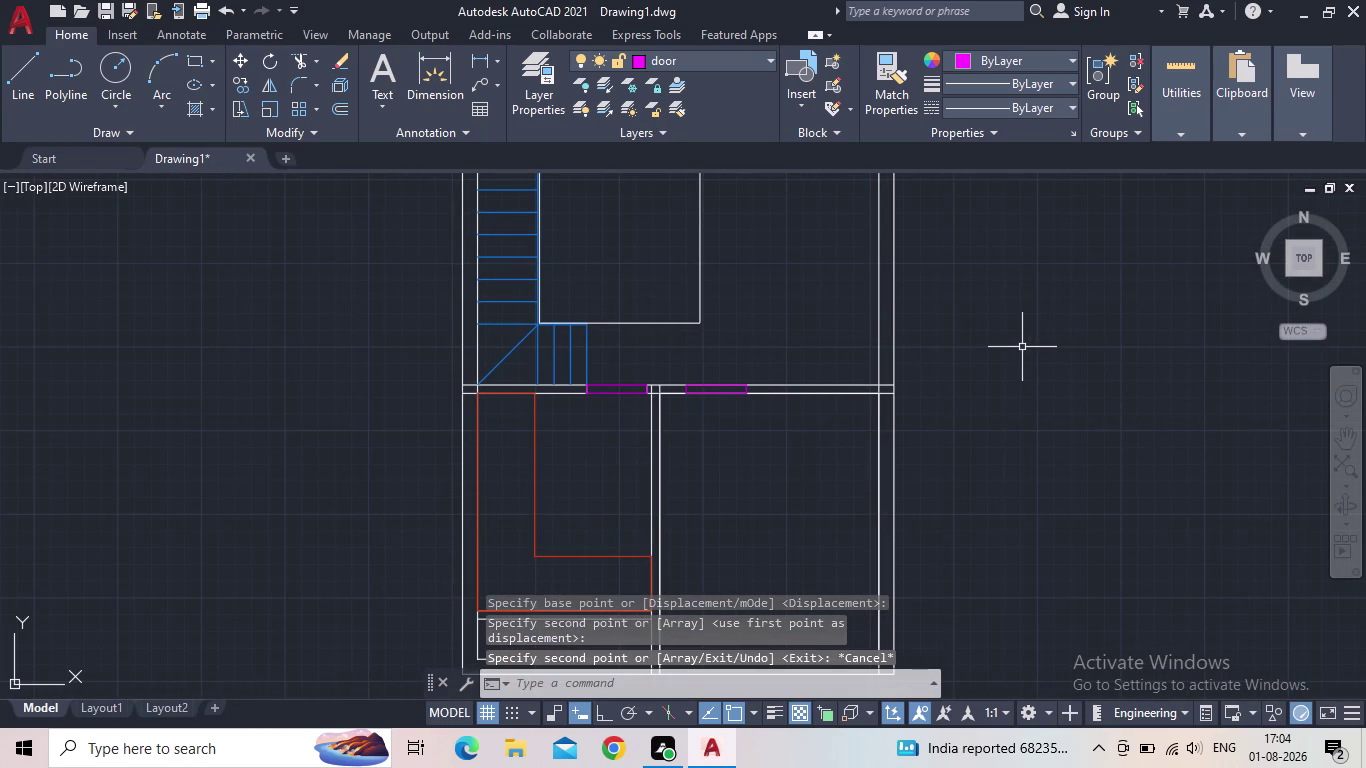
scroll(down, 3)
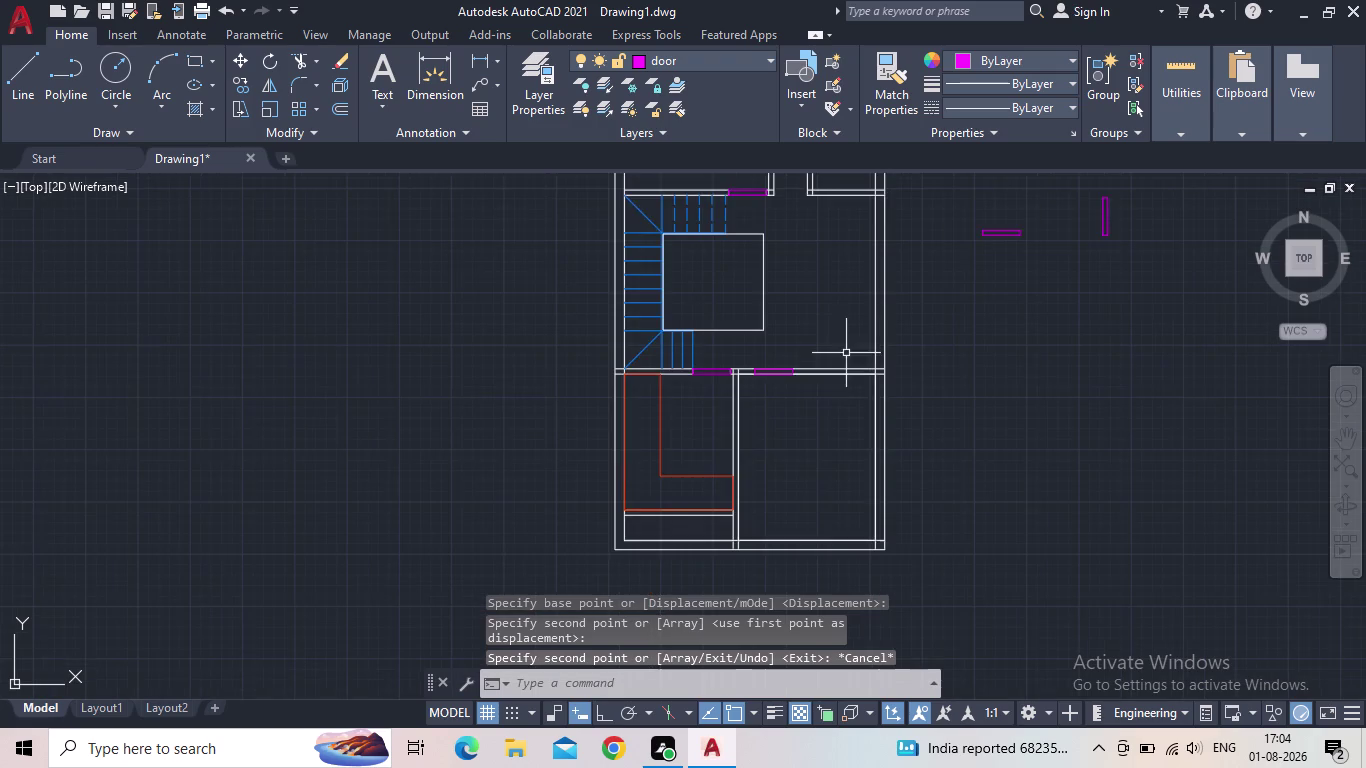
scroll(up, 3)
scroll(up, 3)
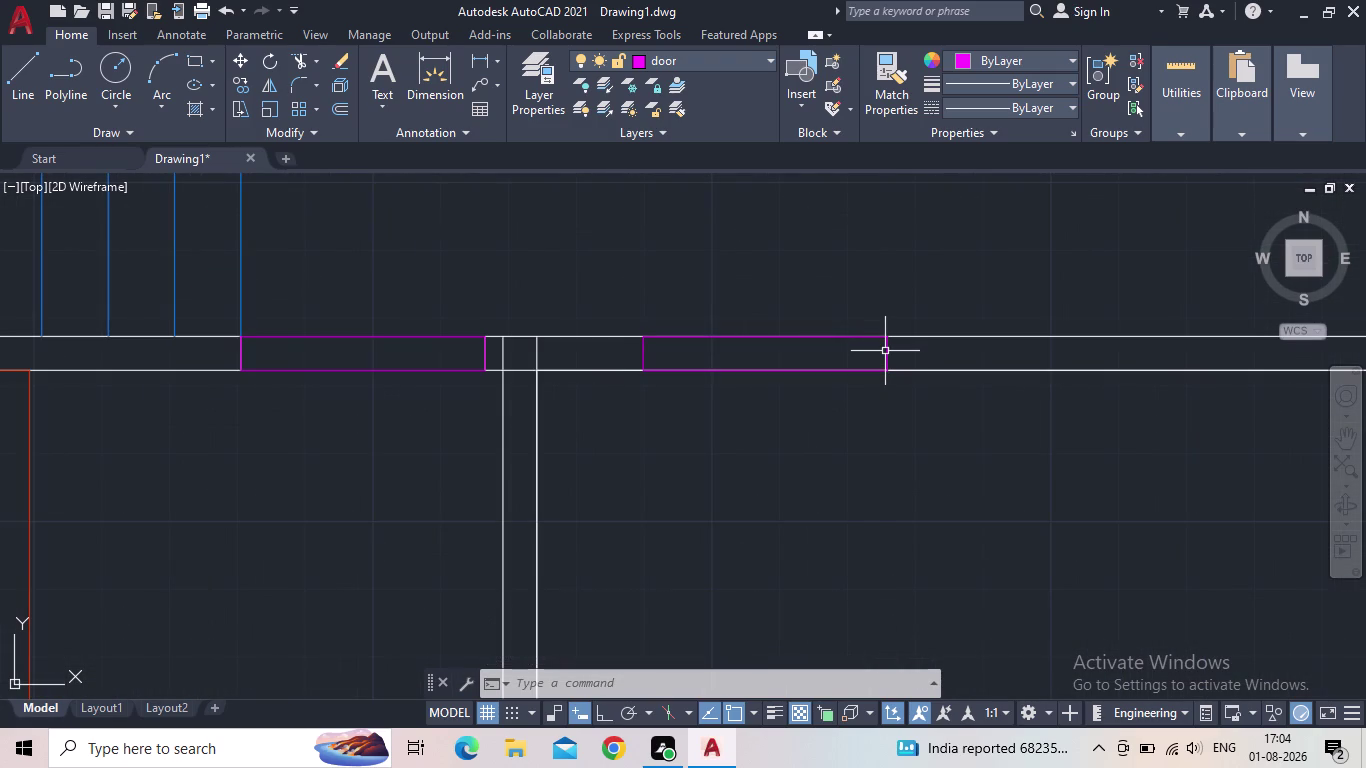
click(885, 351)
key(Delete)
scroll(down, 3)
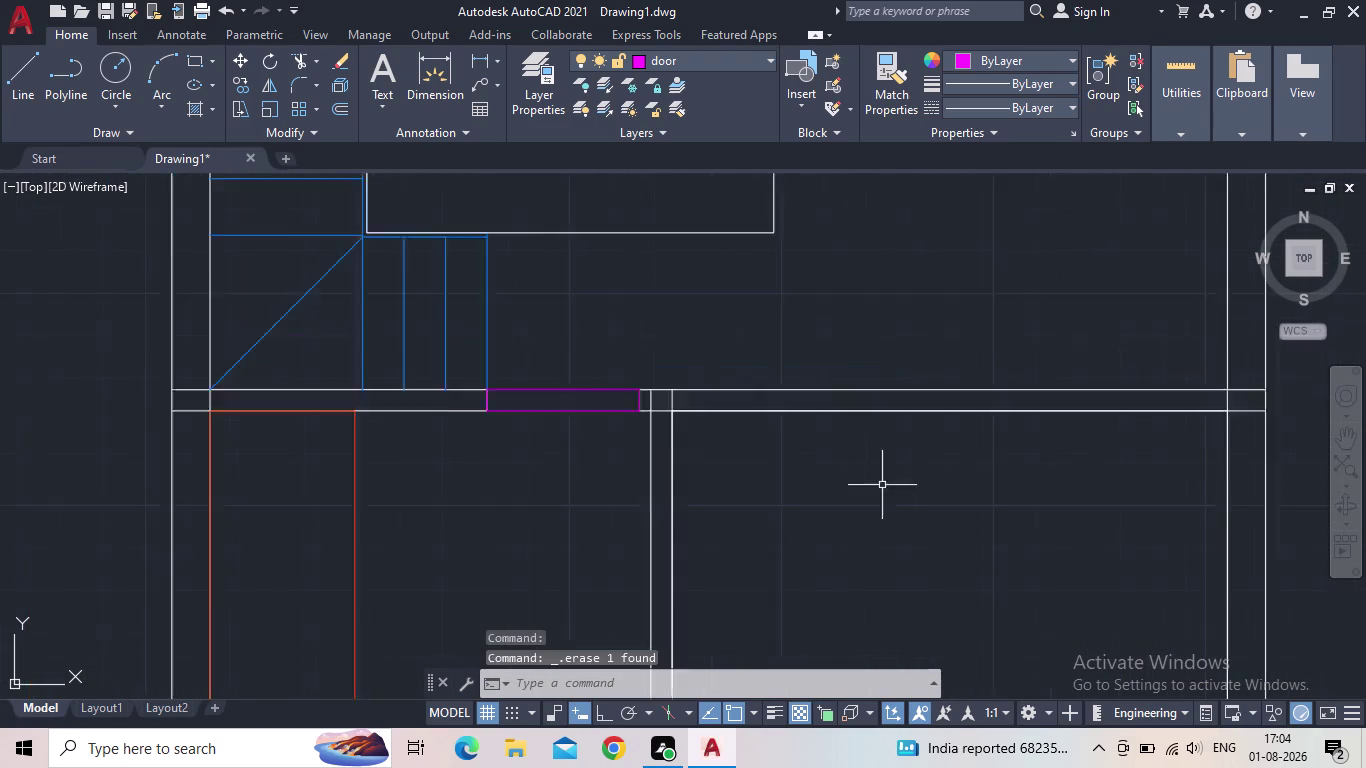
middle_drag(865, 479, 565, 484)
scroll(down, 3)
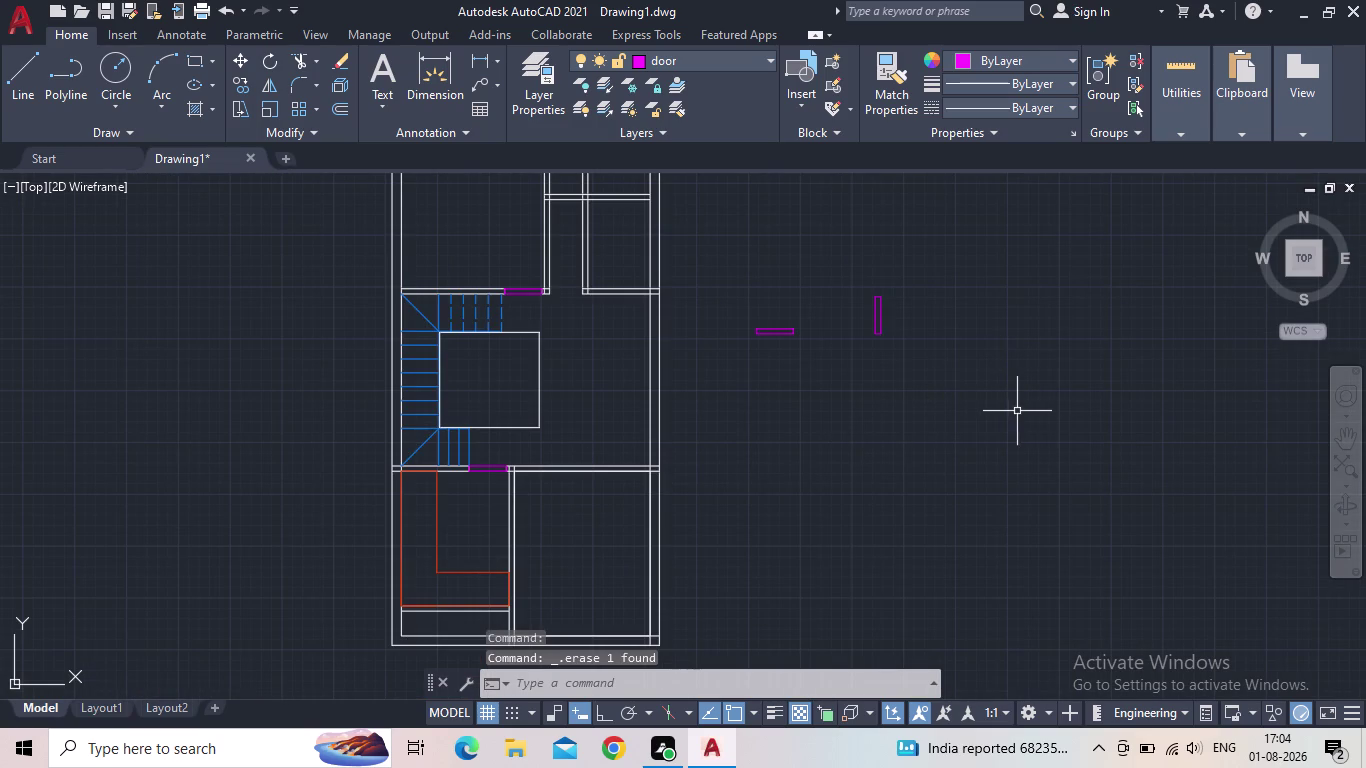
Draw a 5" by 5' door rectangle beside the floor plan.
key(r)
key(e)
key(c)
key(space)
drag(928, 384, 952, 402)
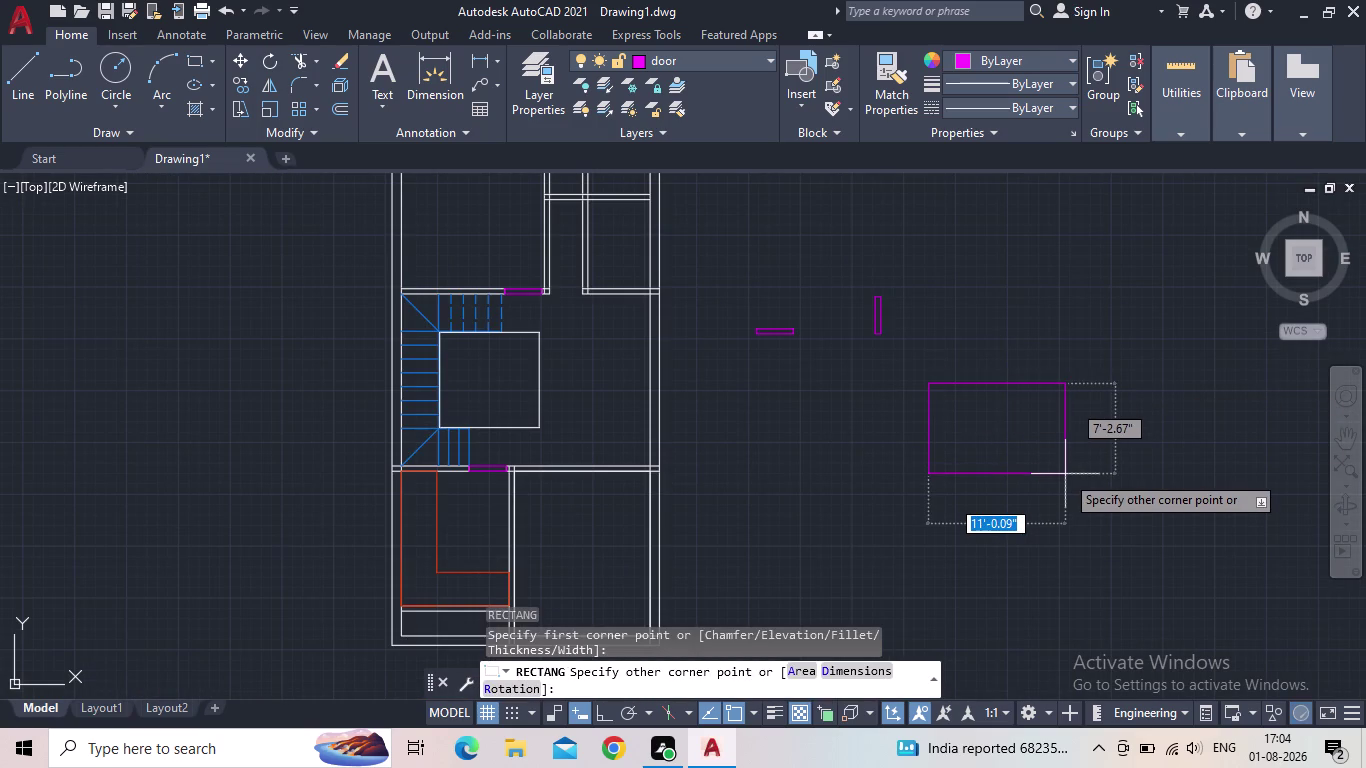
key(d)
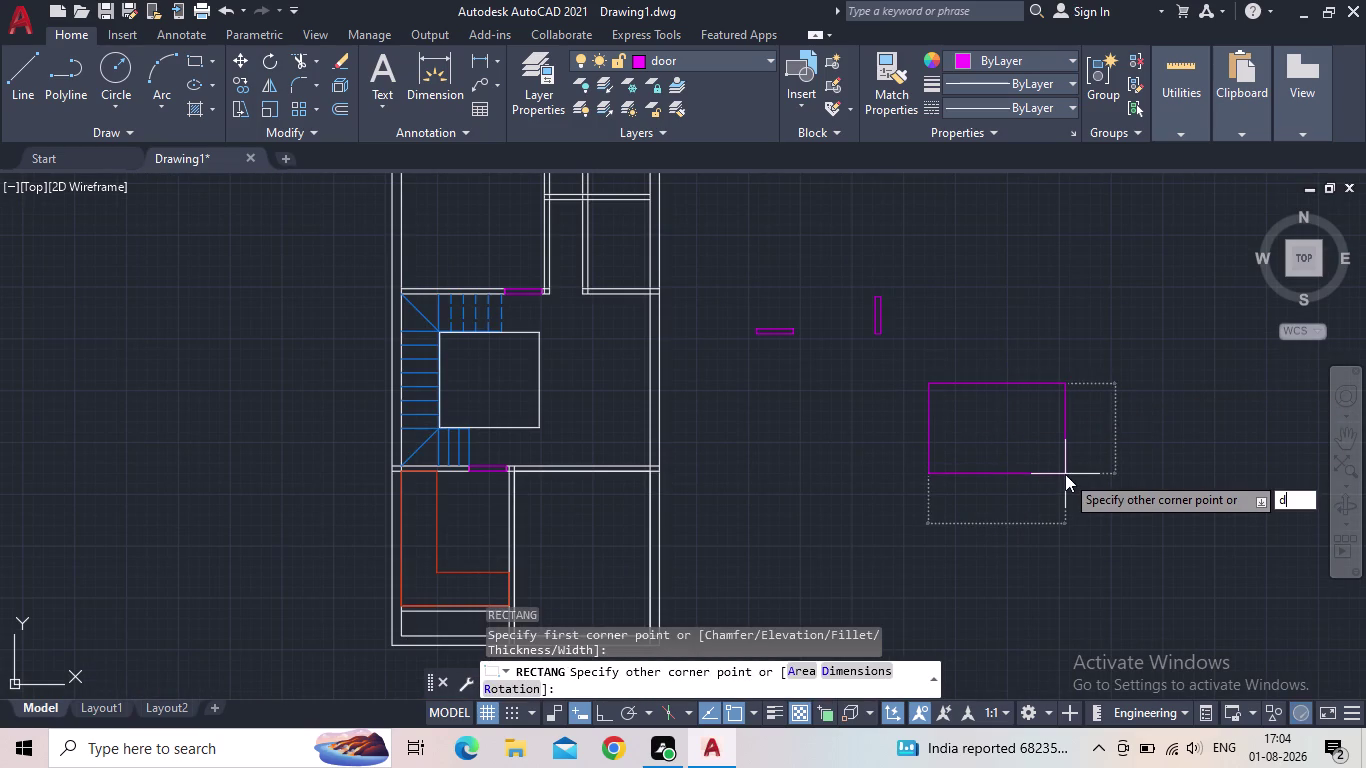
key(Return)
text(5")
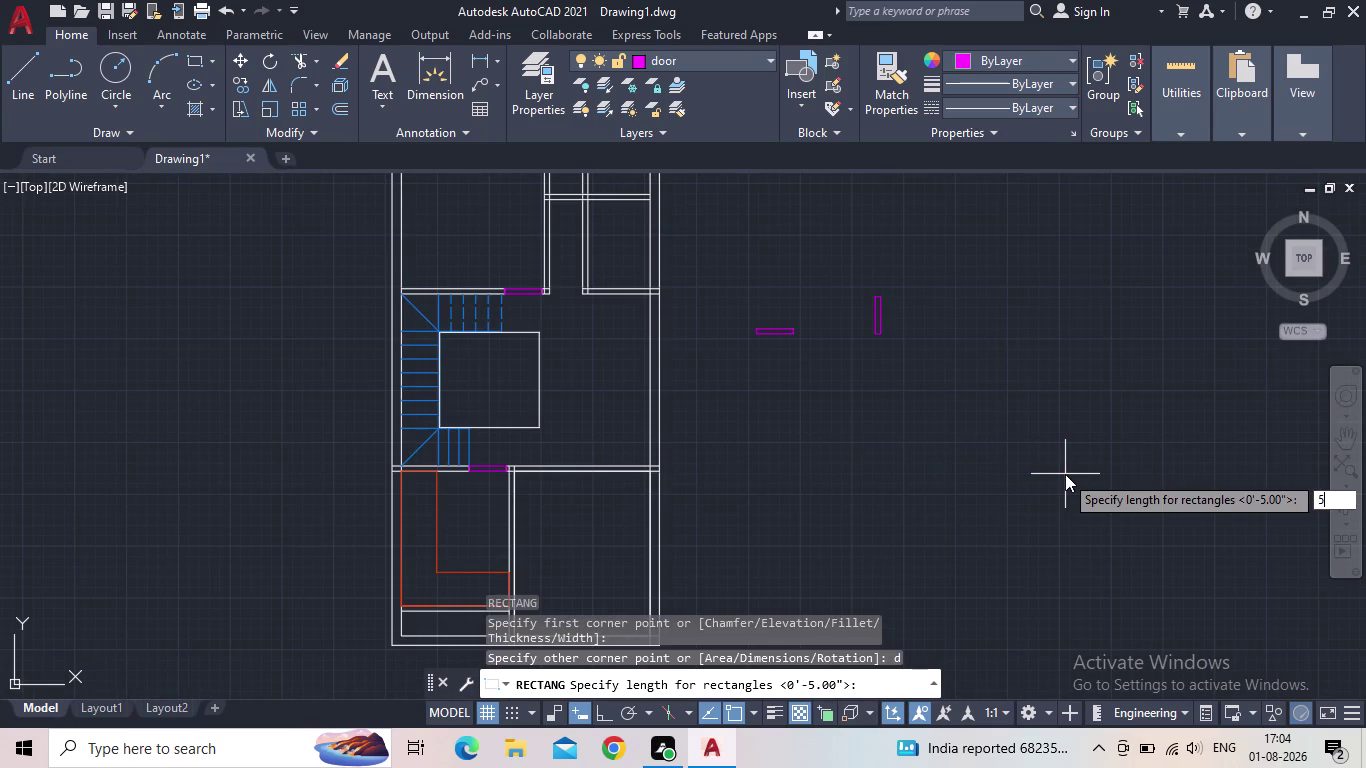
key(Return)
text(5)
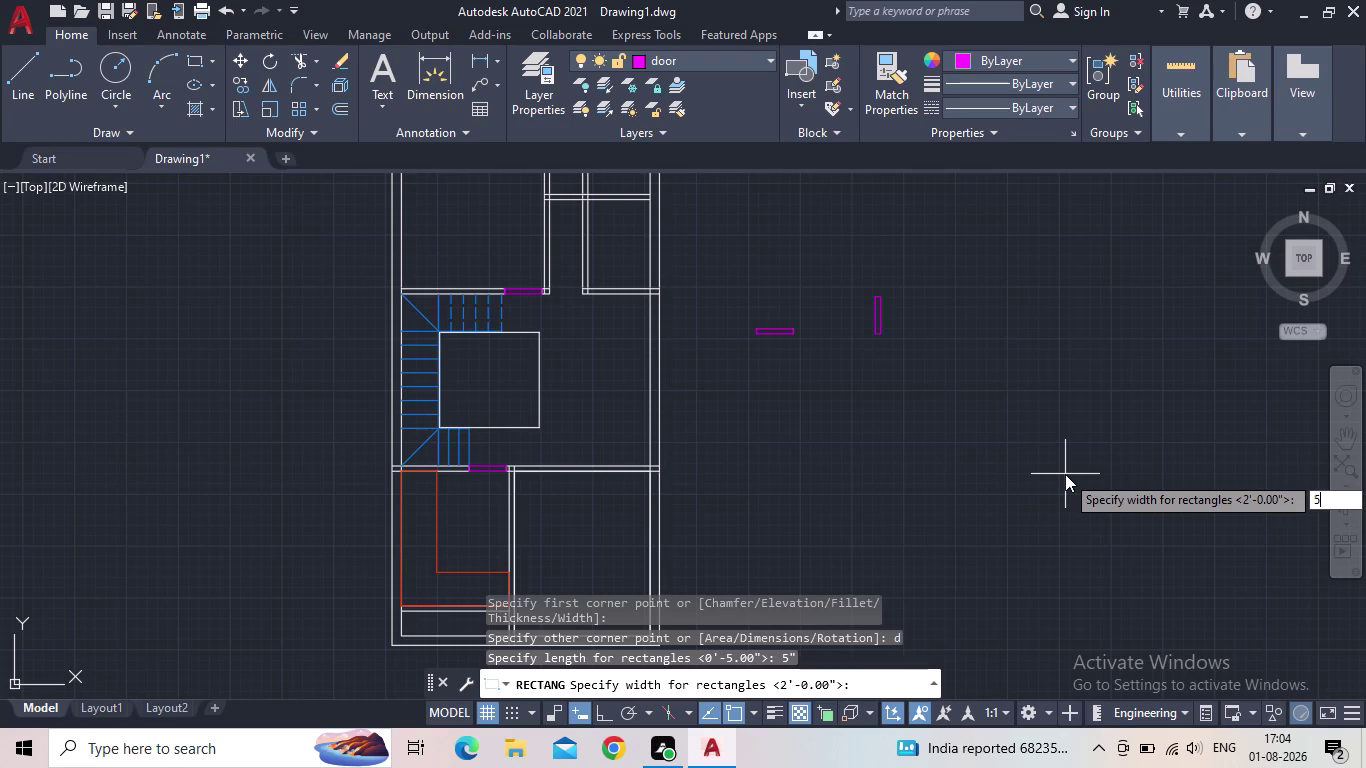
text(')
key(Return)
click(1068, 471)
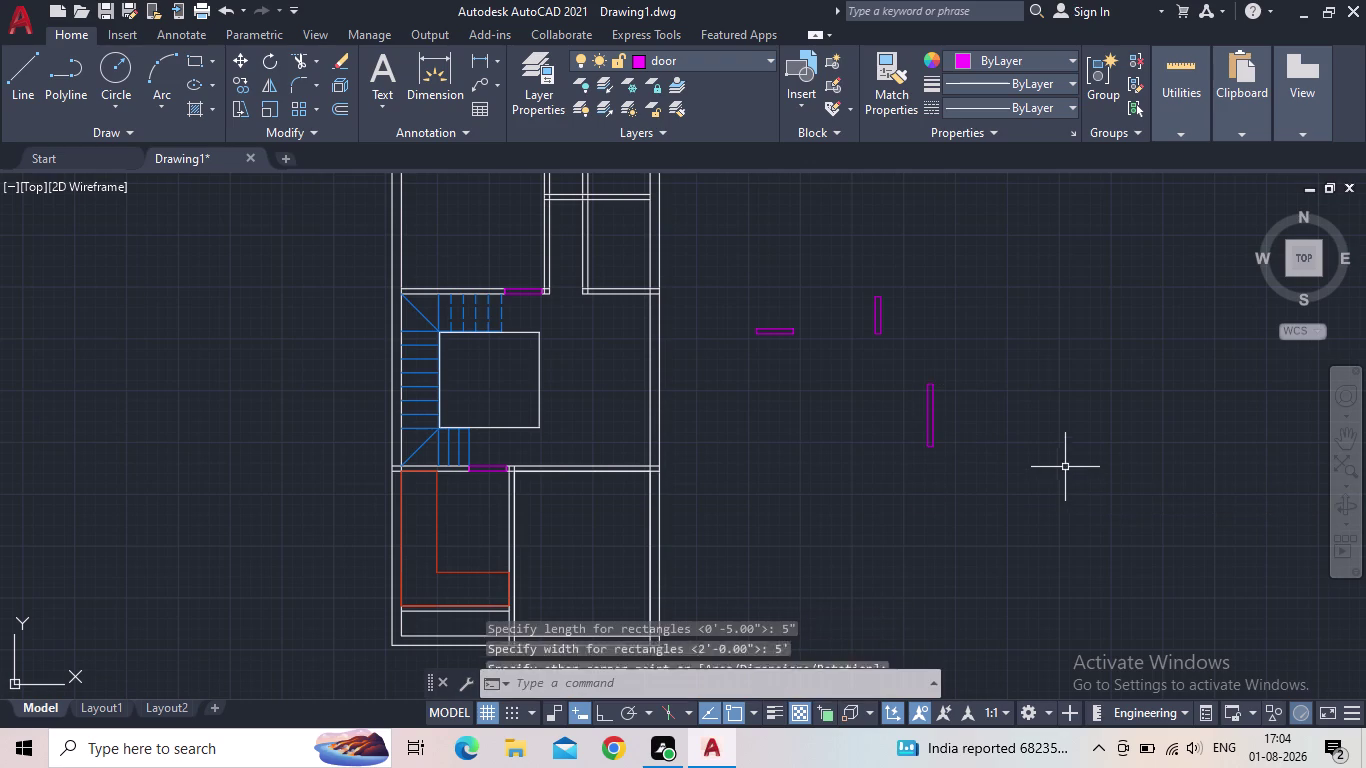
key(Escape)
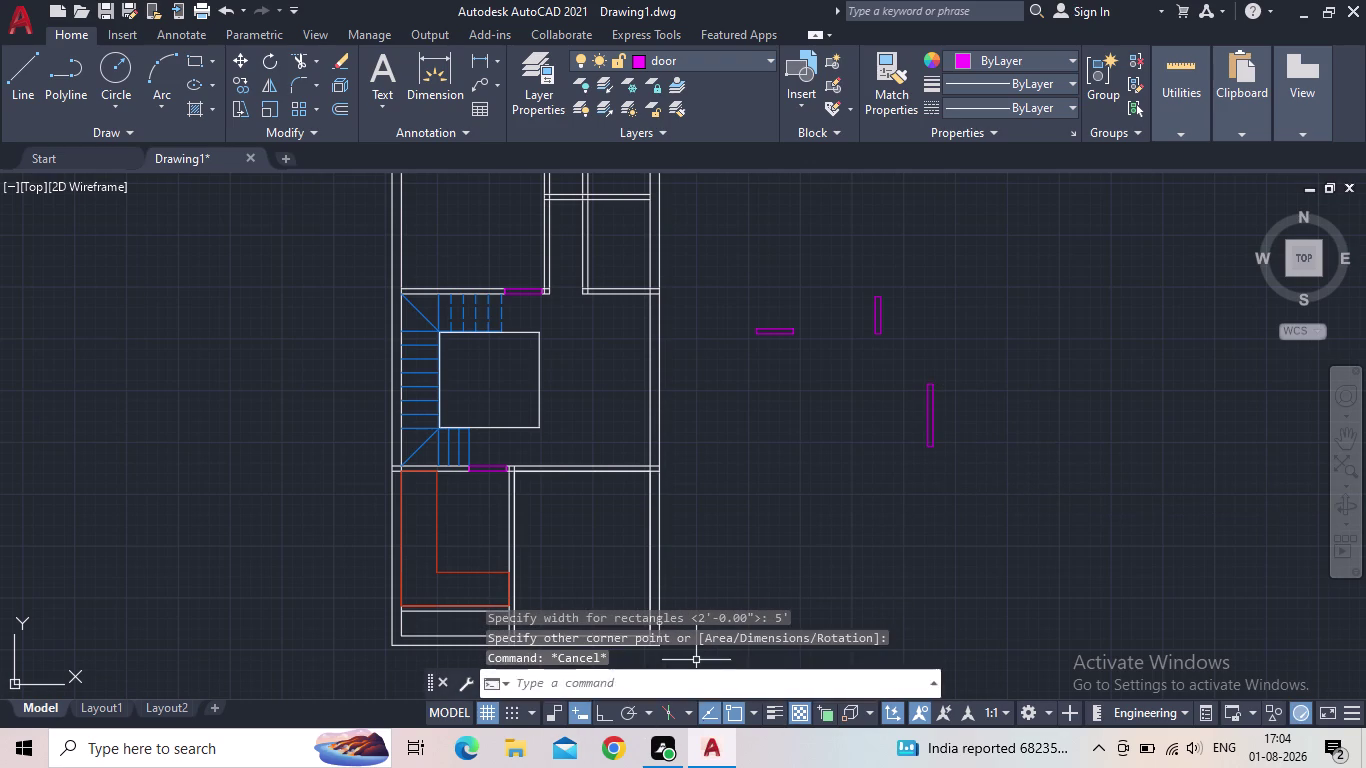
Rotate the new door rectangle 90 degrees about its top corner to lie horizontally.
click(596, 711)
drag(1001, 507, 998, 496)
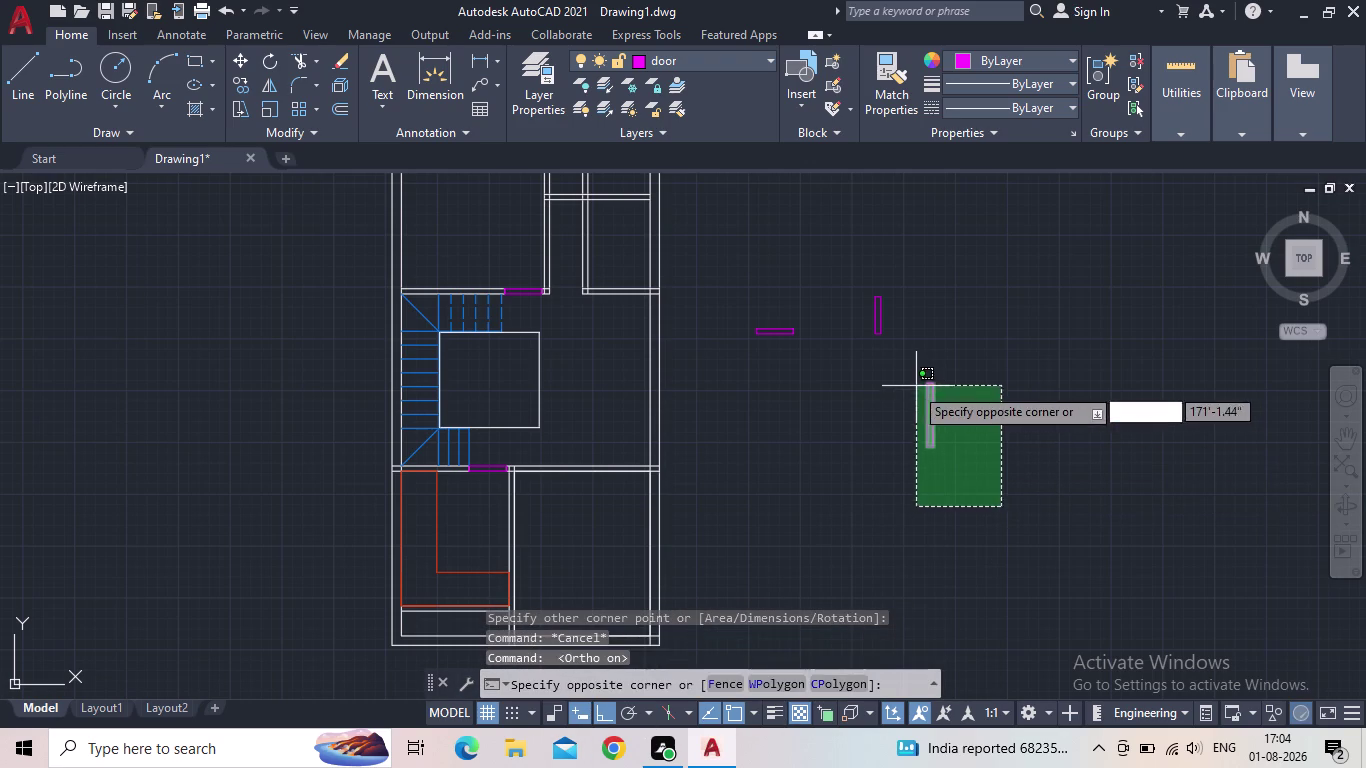
click(907, 383)
key(r)
key(o)
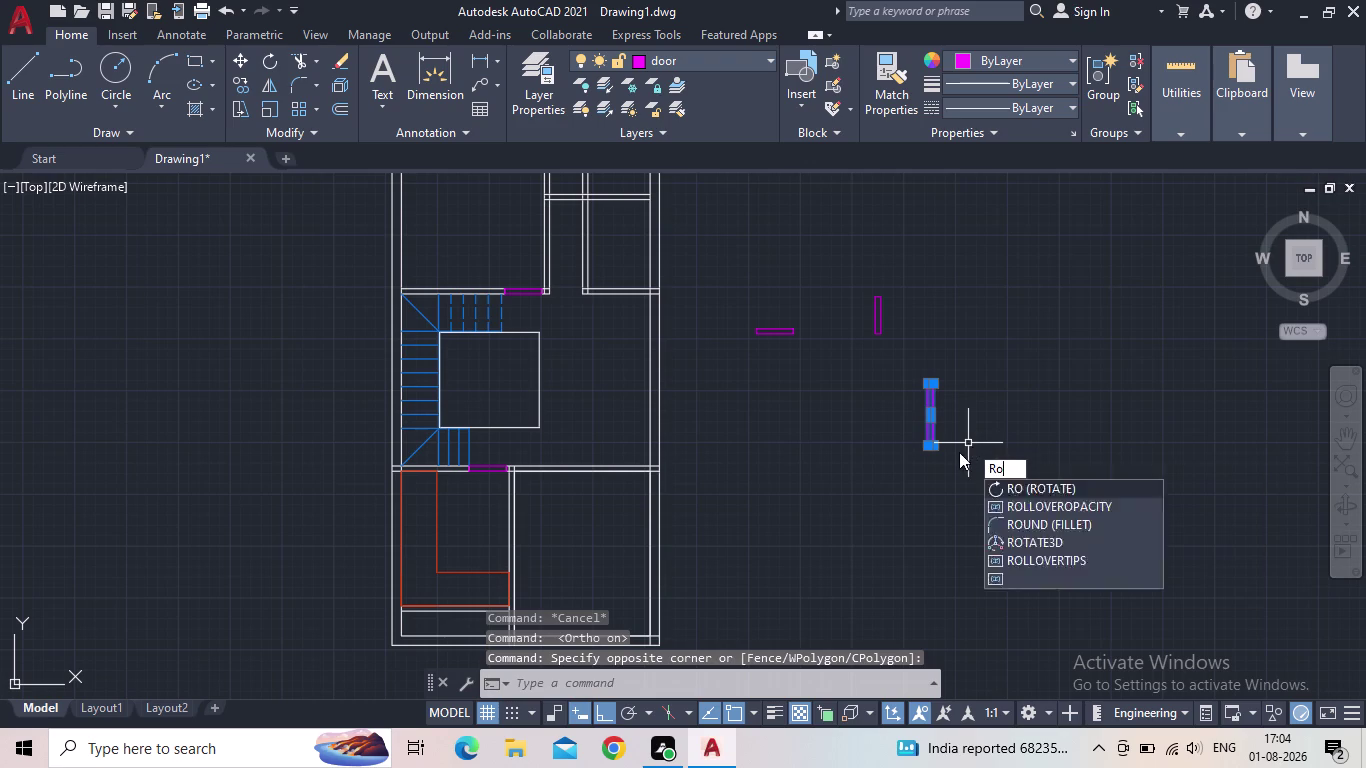
key(Return)
scroll(up, 3)
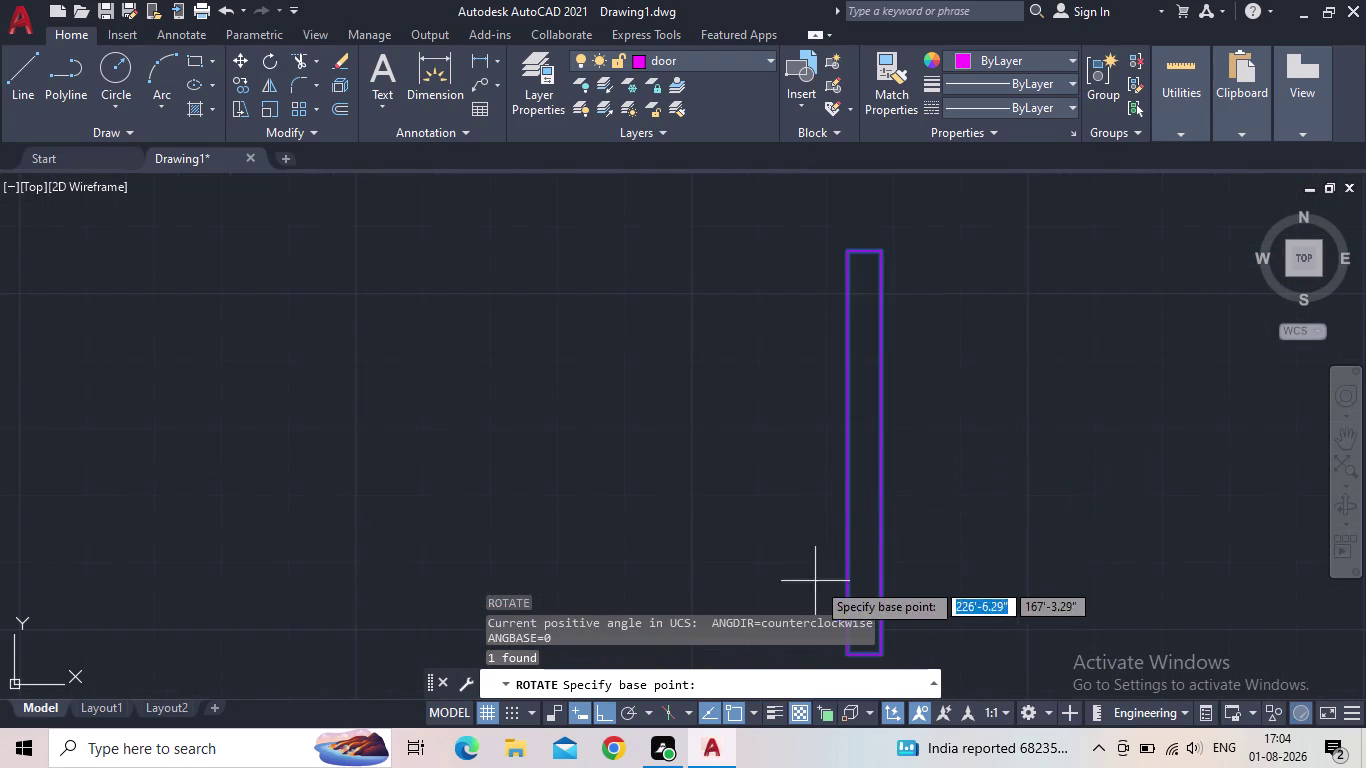
click(844, 248)
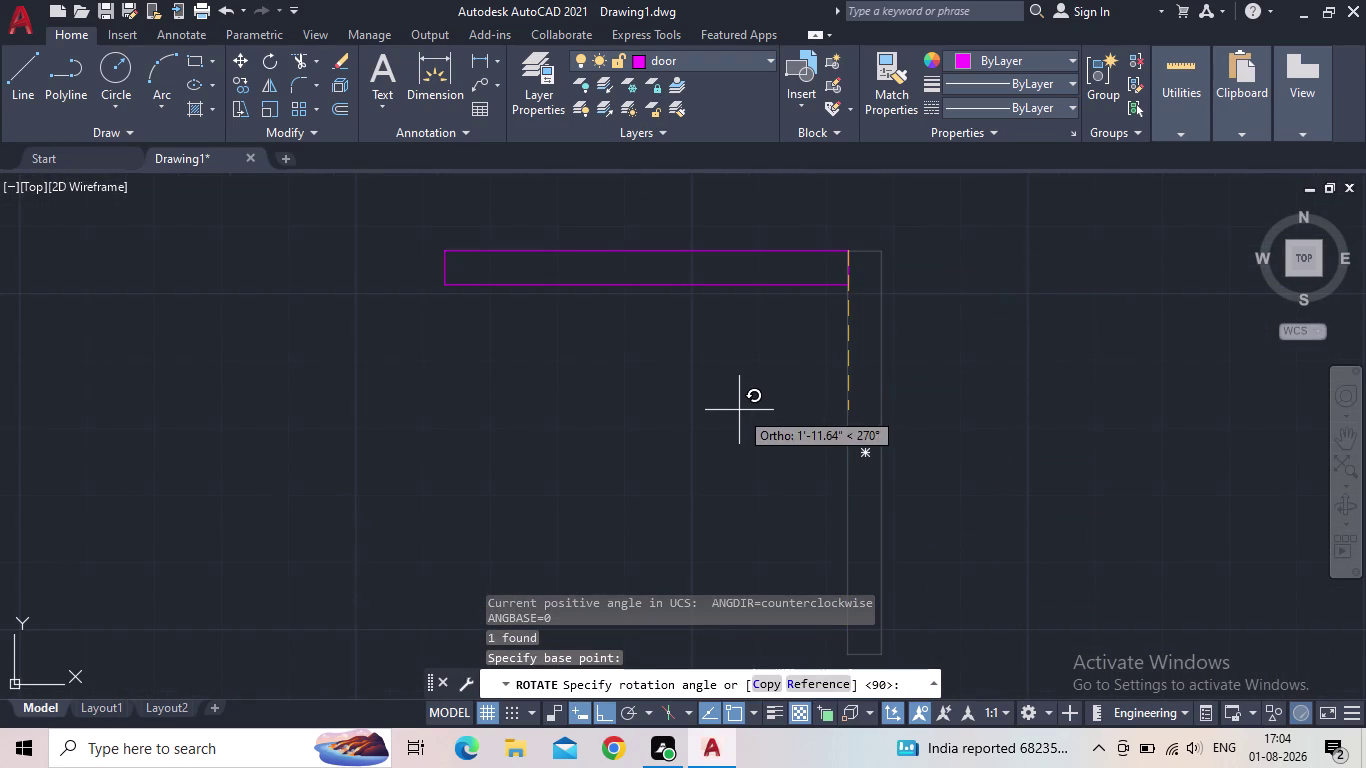
click(739, 410)
key(Escape)
drag(752, 392, 721, 350)
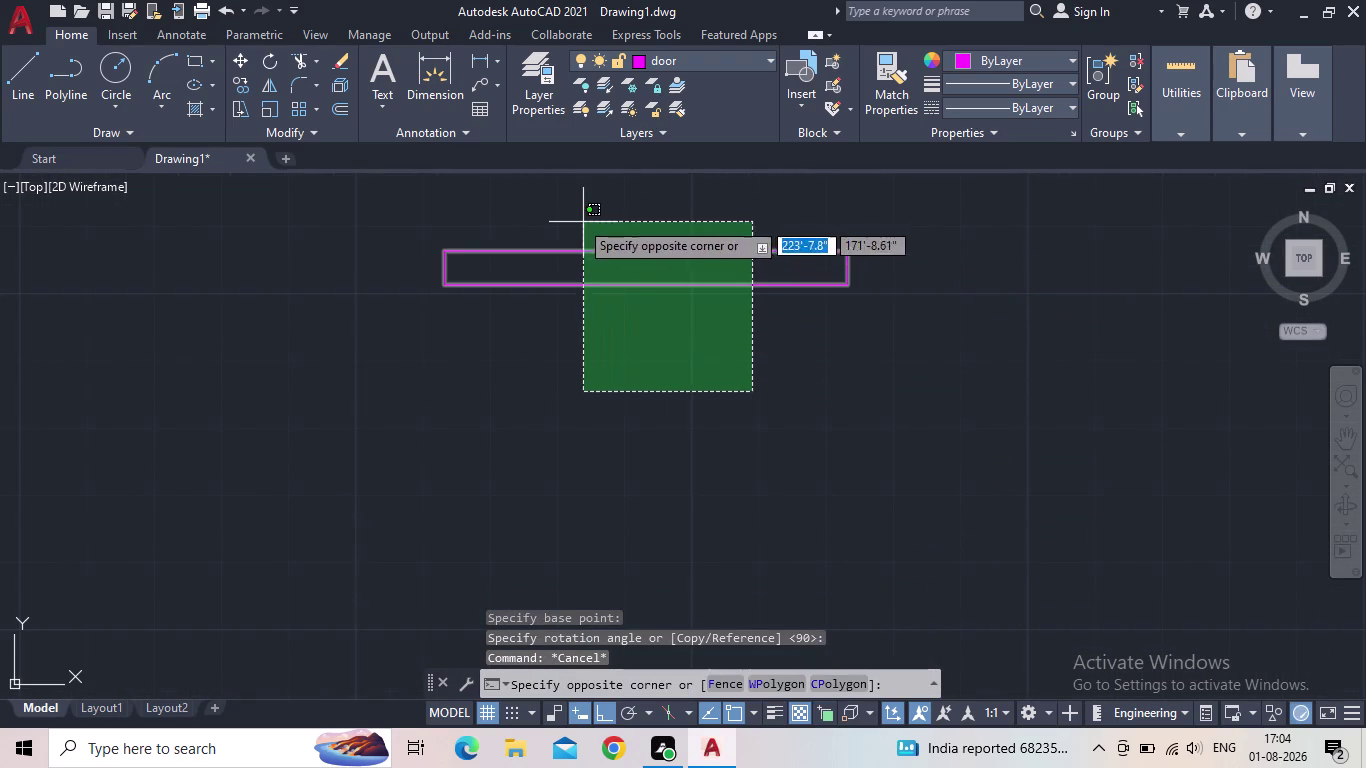
Copy the flat door rectangle onto the middle wall opening of the plan.
click(520, 209)
key(c)
key(o)
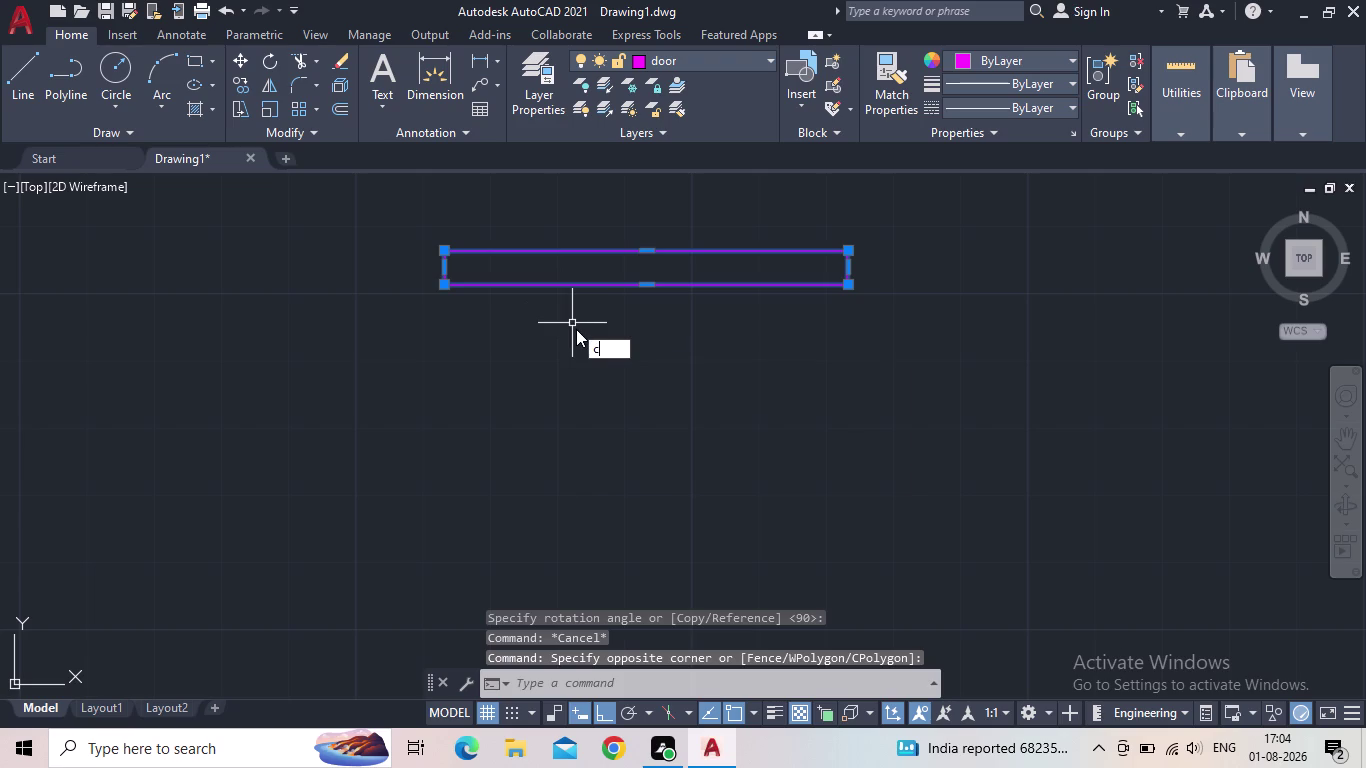
key(Return)
click(444, 286)
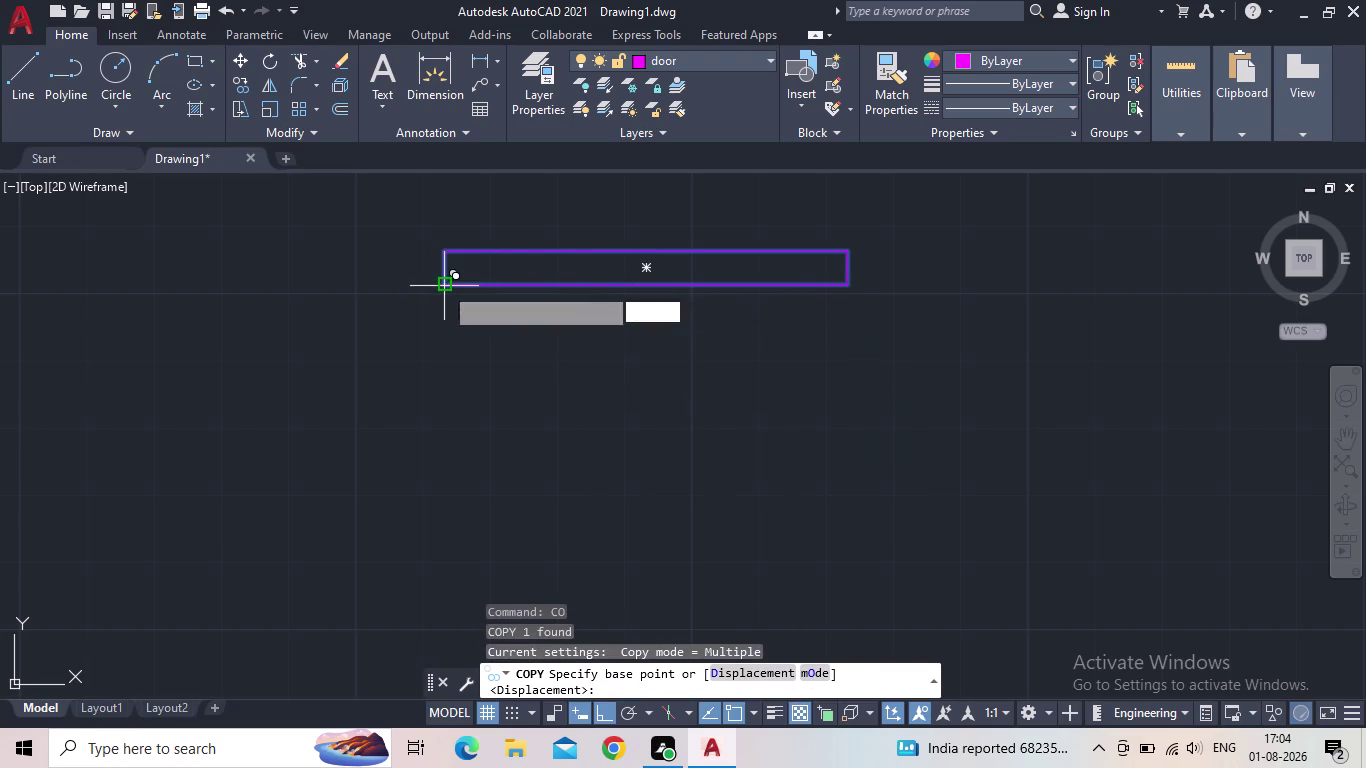
middle_drag(397, 411, 432, 403)
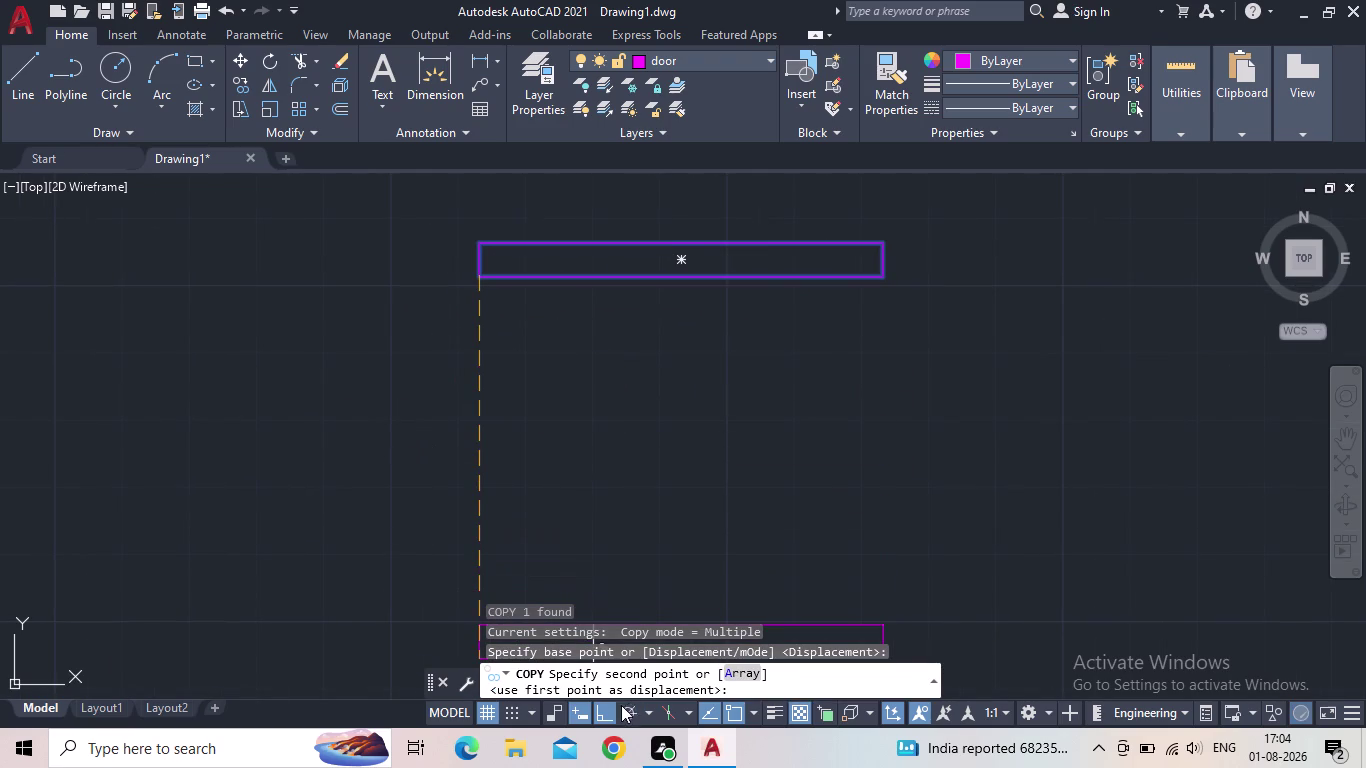
click(599, 712)
middle_drag(302, 372, 415, 351)
scroll(down, 3)
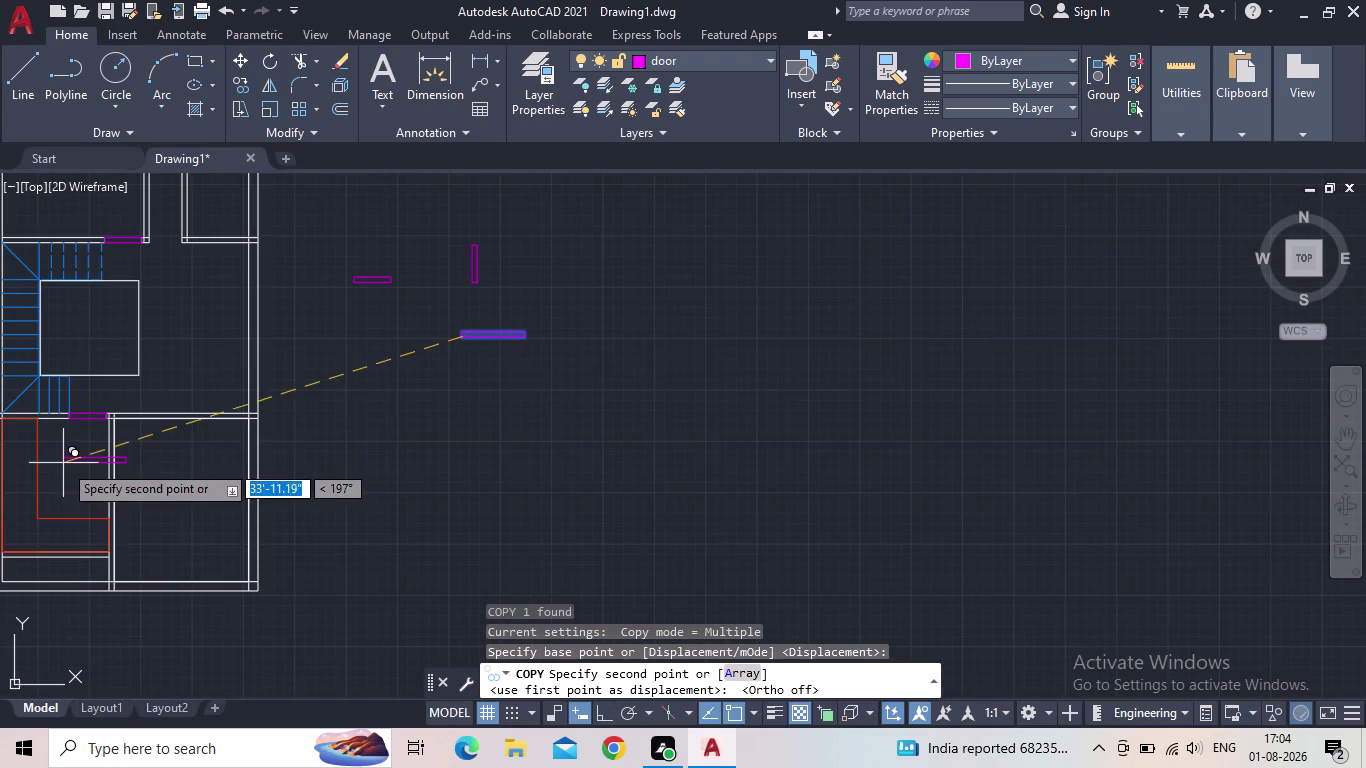
scroll(up, 3)
scroll(up, 3)
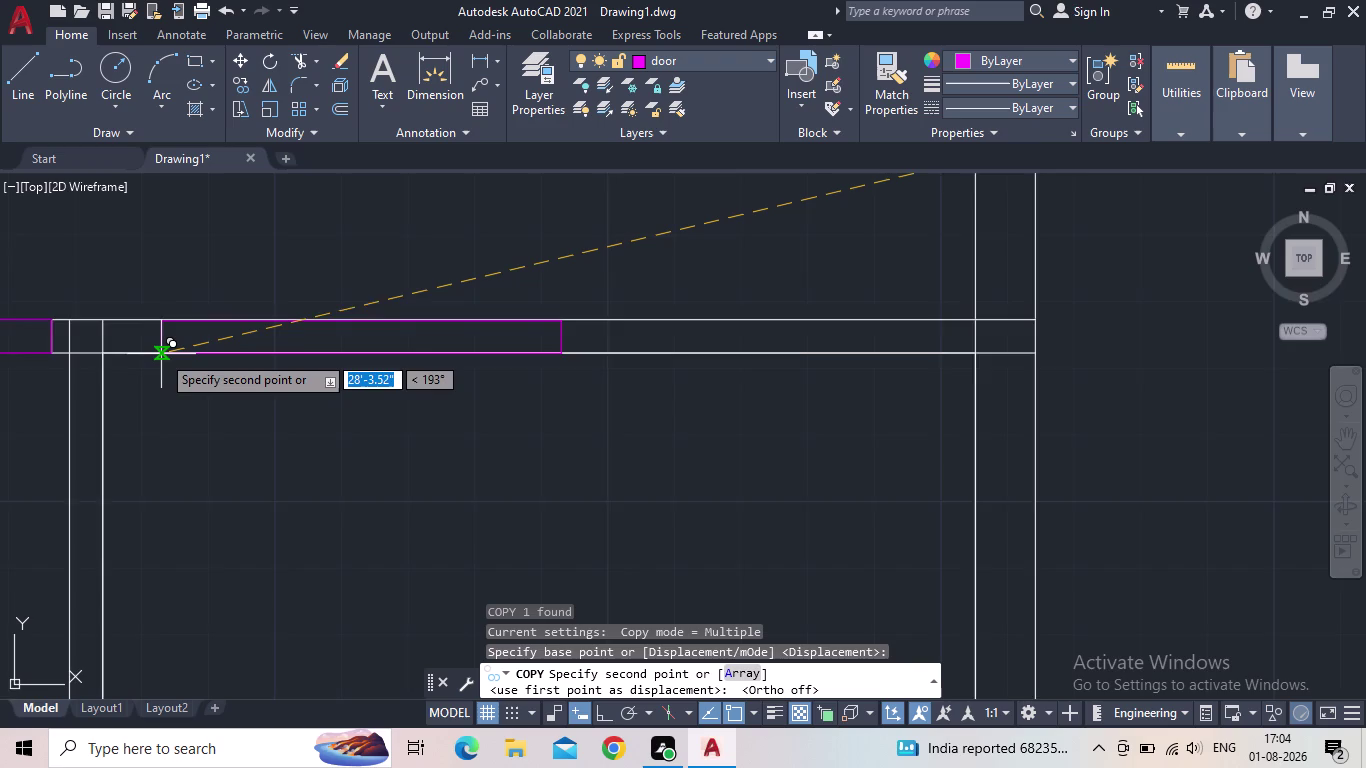
scroll(up, 3)
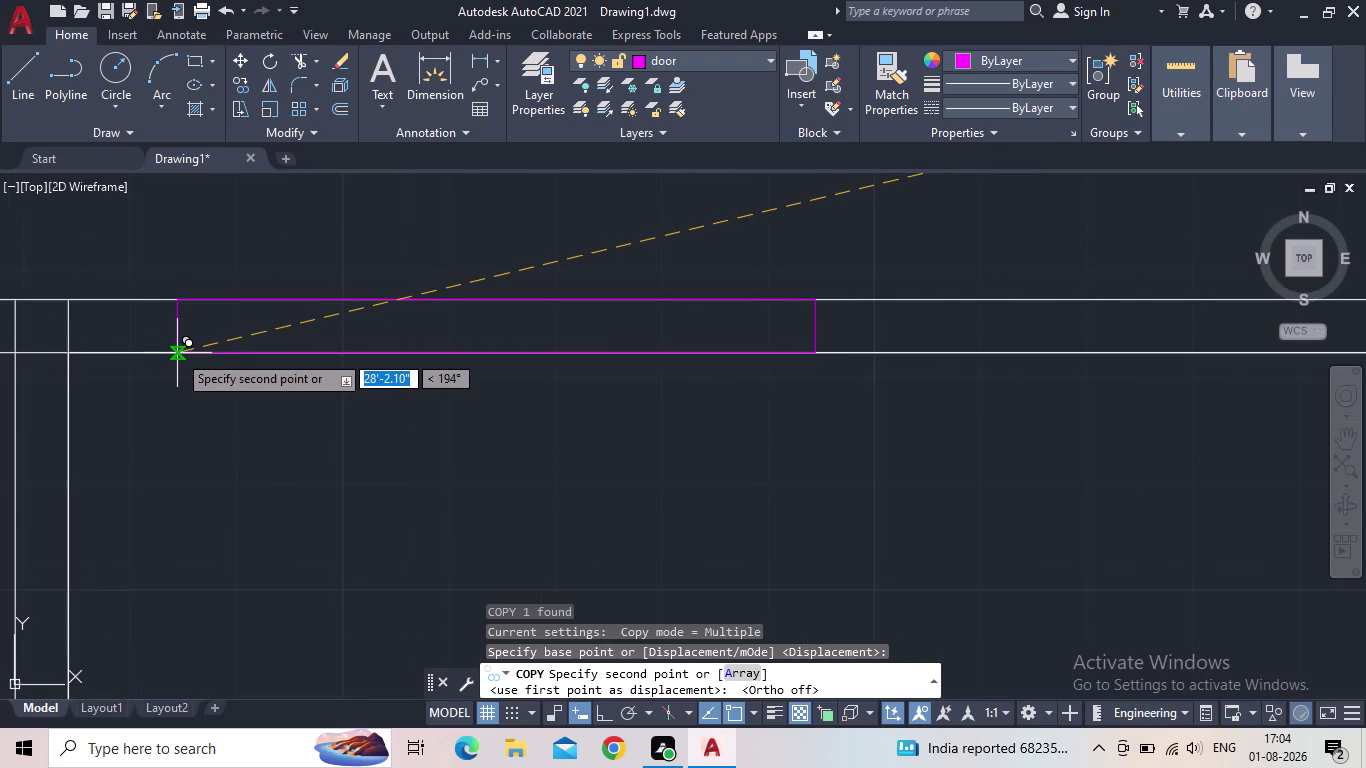
click(177, 353)
scroll(down, 3)
key(Escape)
Window-select and delete the three spare door rectangles outside the plan.
scroll(down, 3)
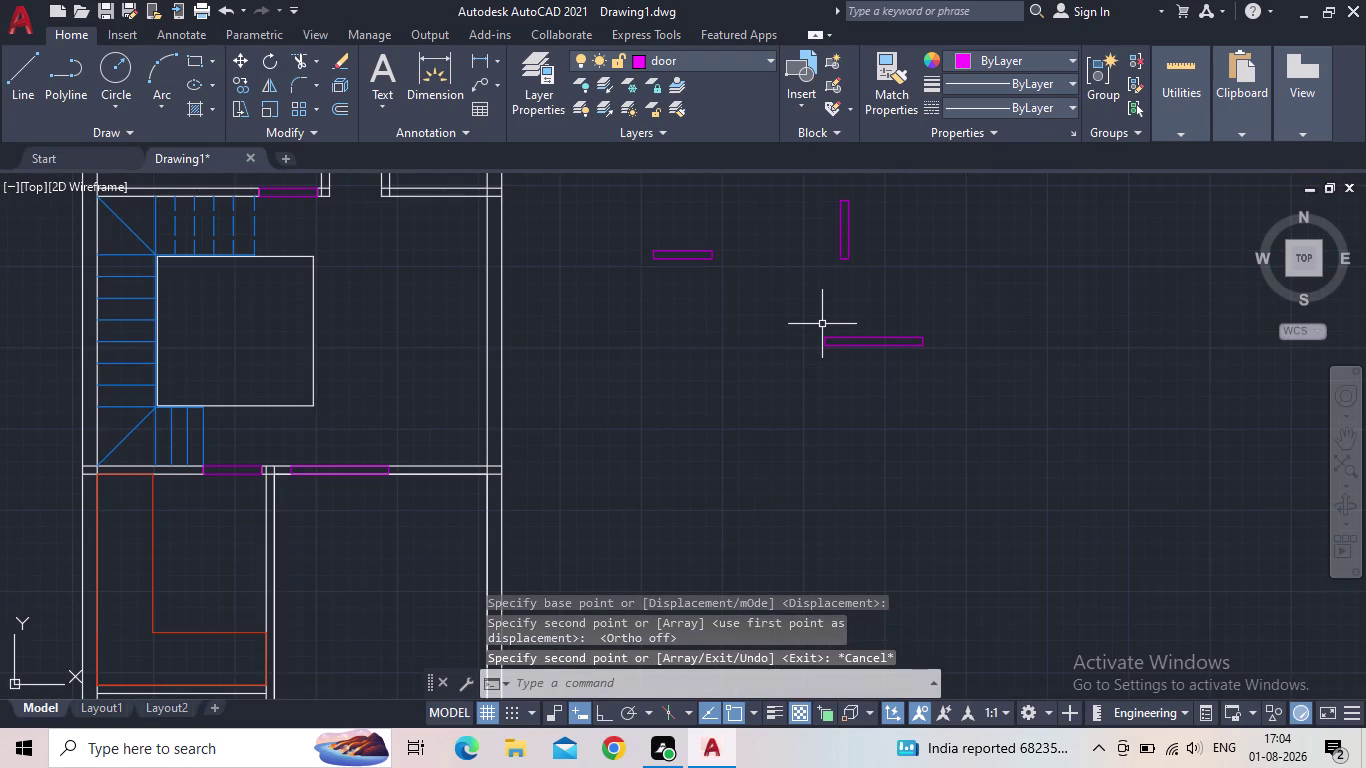
click(965, 393)
click(642, 227)
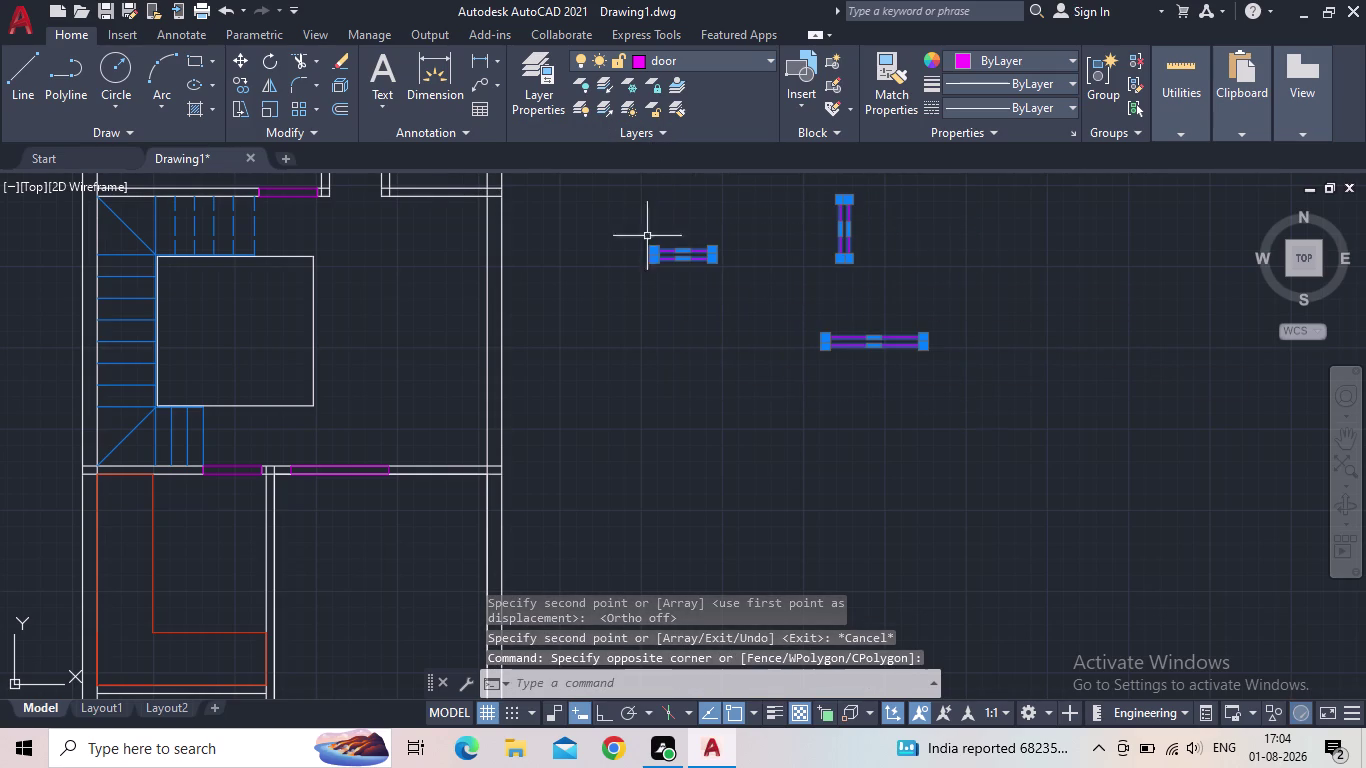
key(Delete)
scroll(down, 3)
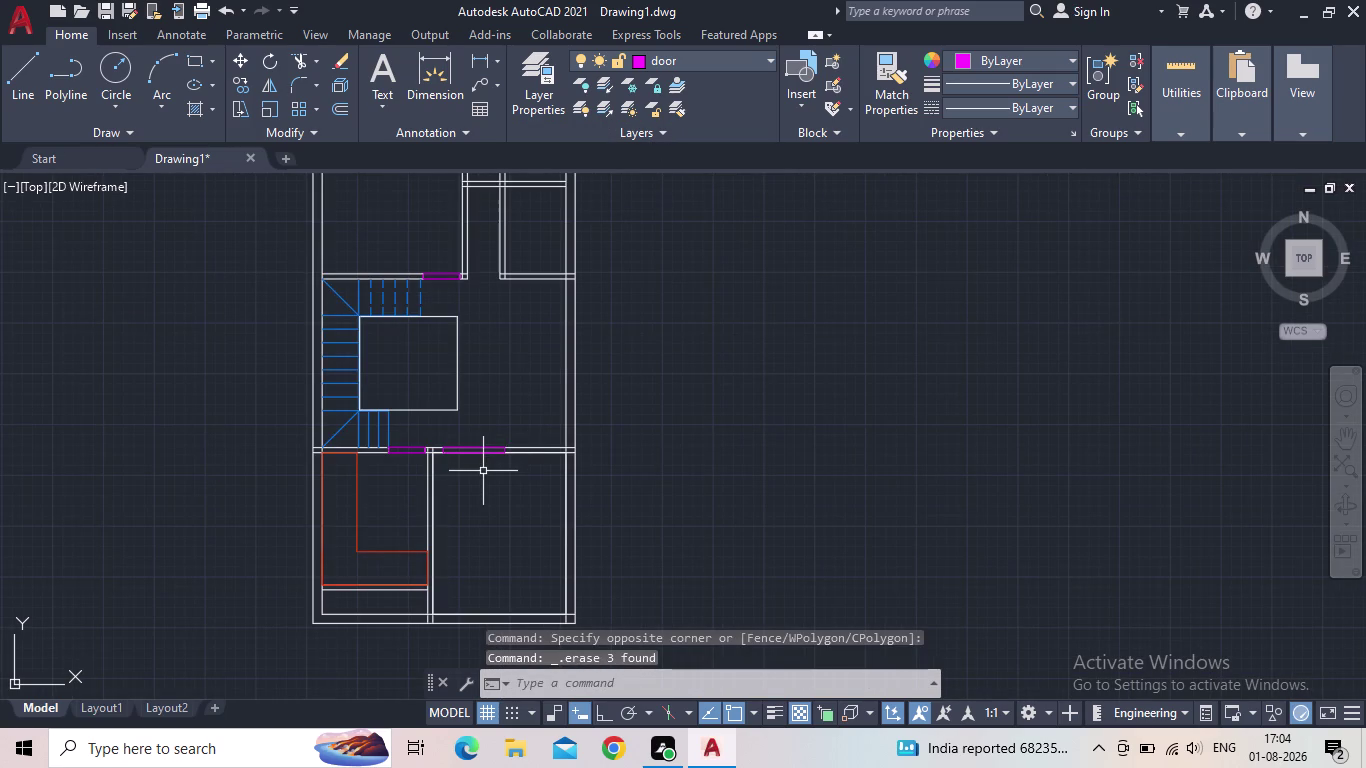
Trim the wall lines crossing the lower door opening using a fence.
key(t)
key(r)
key(space)
click(474, 483)
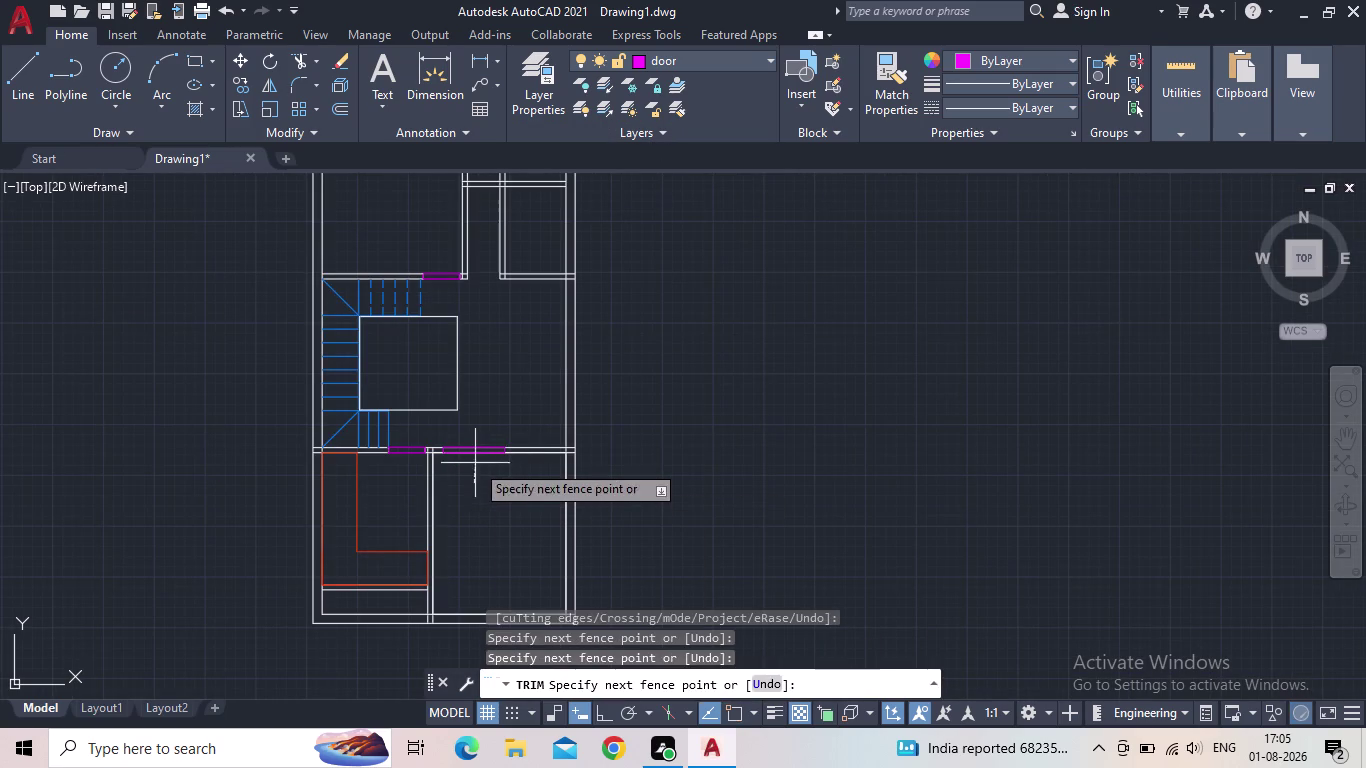
click(476, 436)
scroll(up, 3)
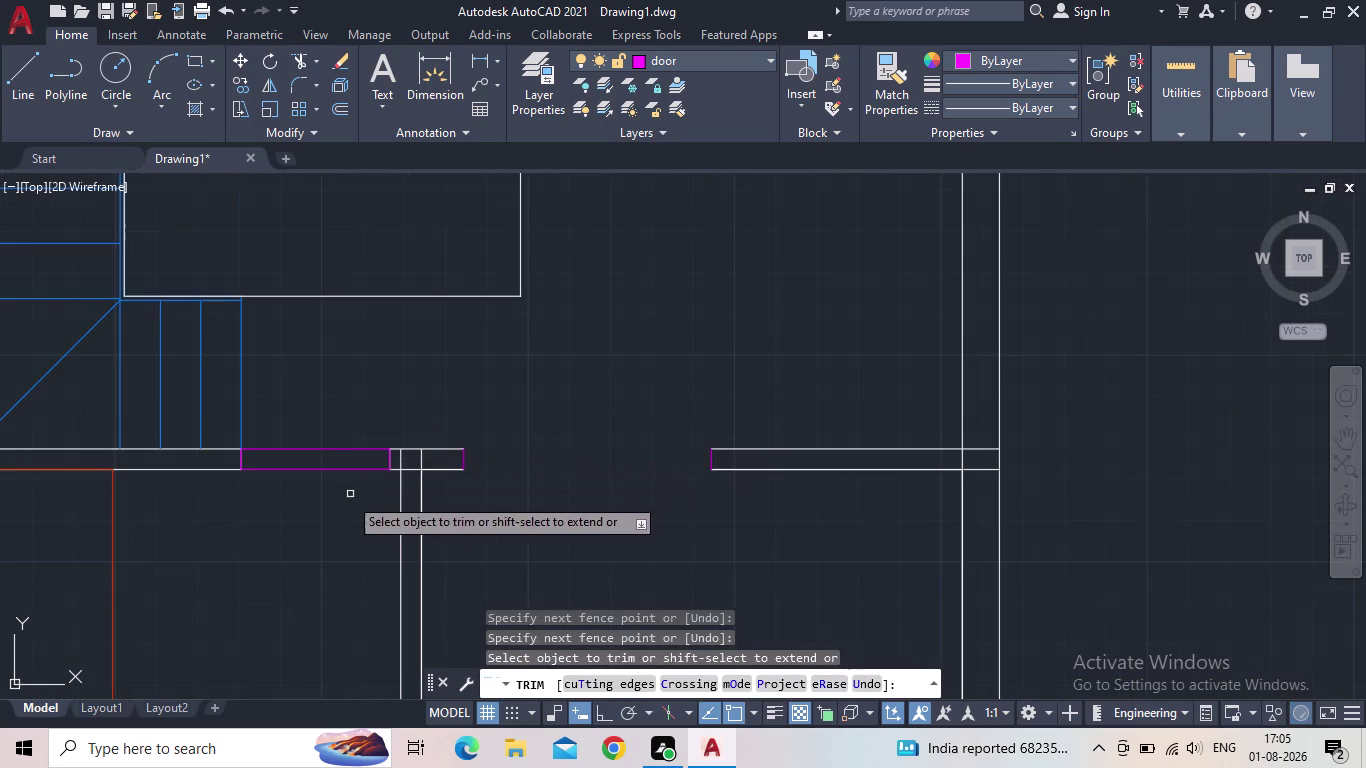
click(288, 494)
click(303, 441)
scroll(down, 3)
Trim the wall segments at the upper door opening and end trimming.
middle_drag(313, 370, 337, 475)
scroll(up, 3)
drag(402, 304, 402, 287)
click(409, 230)
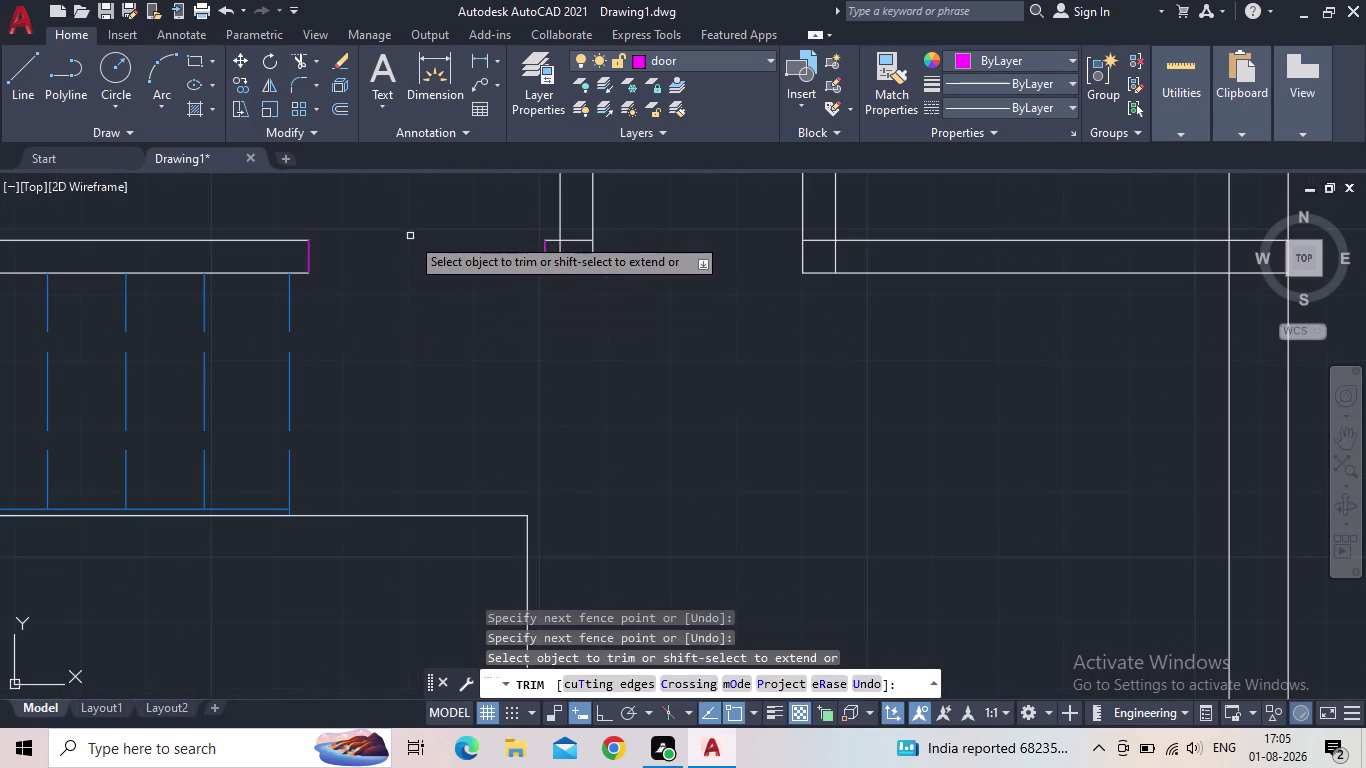
scroll(down, 3)
middle_drag(471, 347, 452, 589)
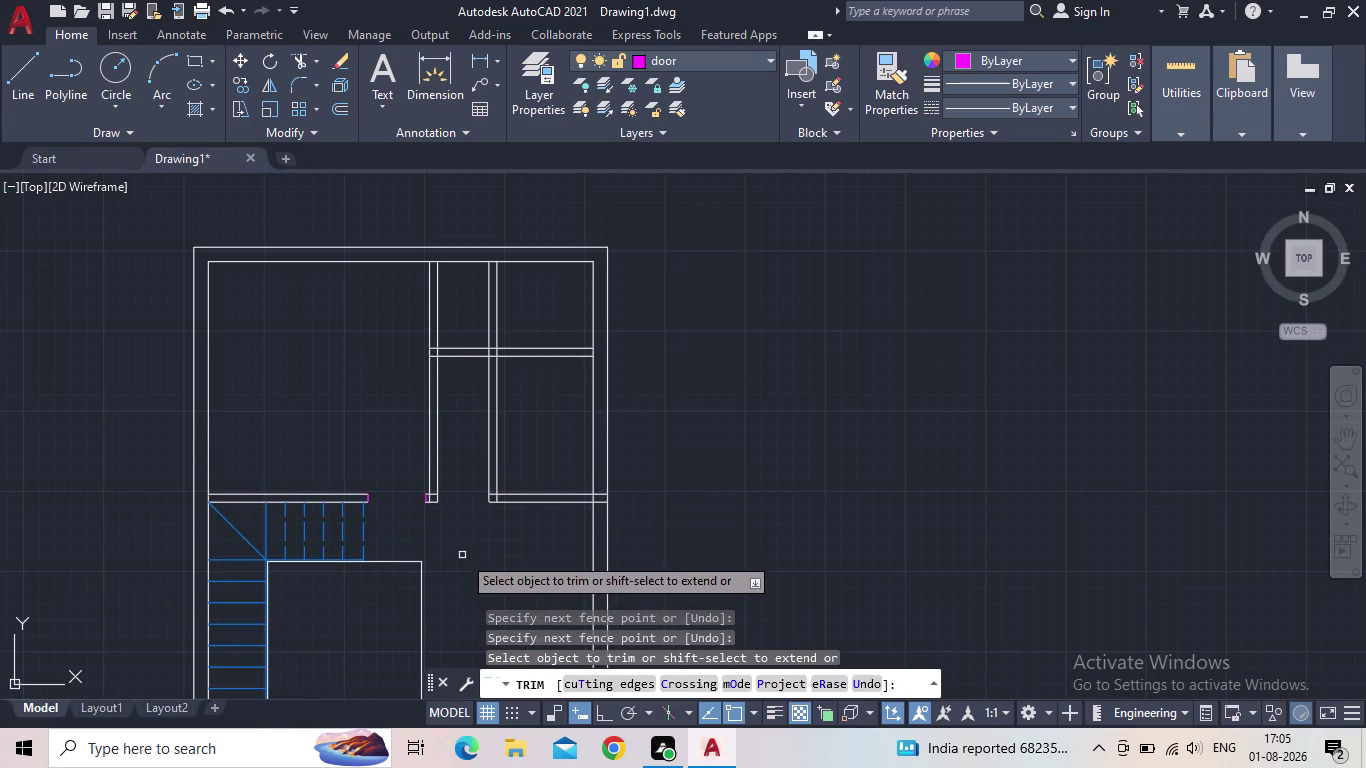
key(Escape)
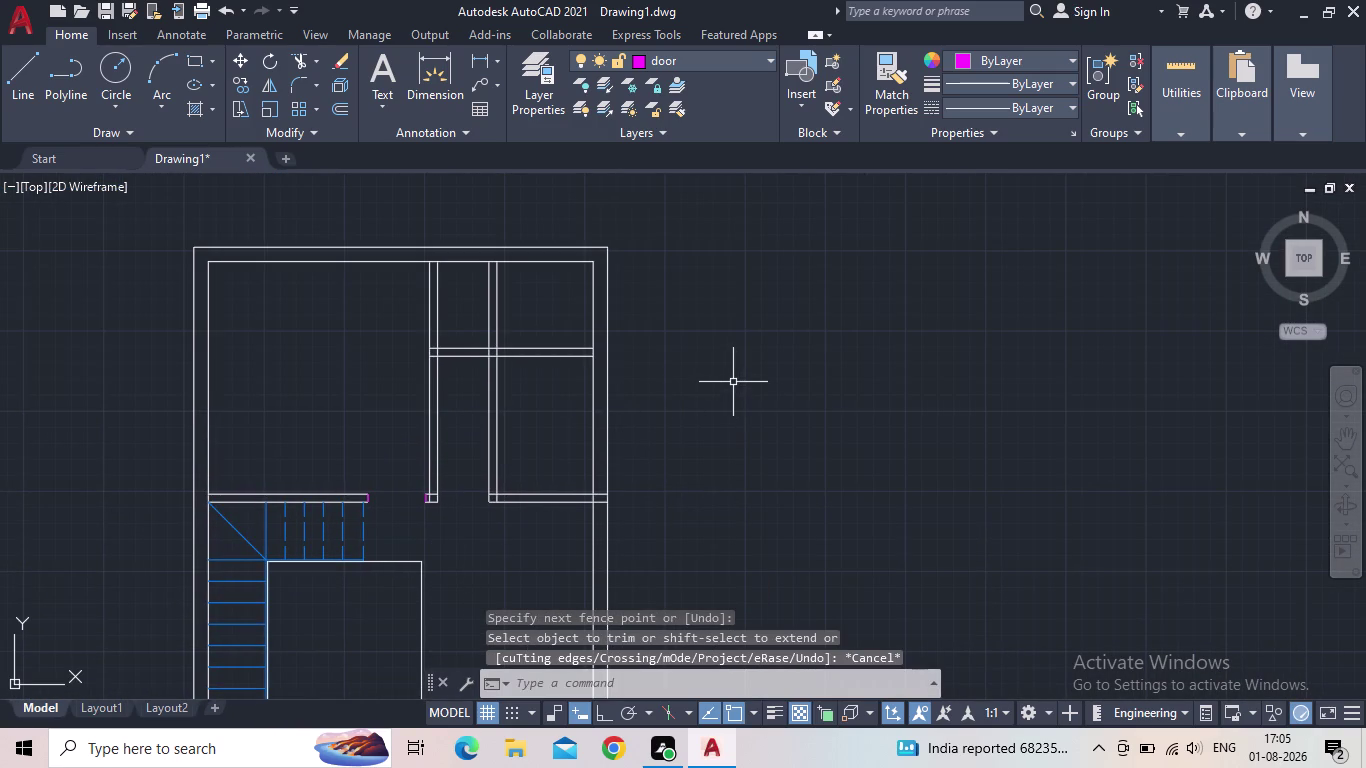
middle_drag(708, 316, 647, 357)
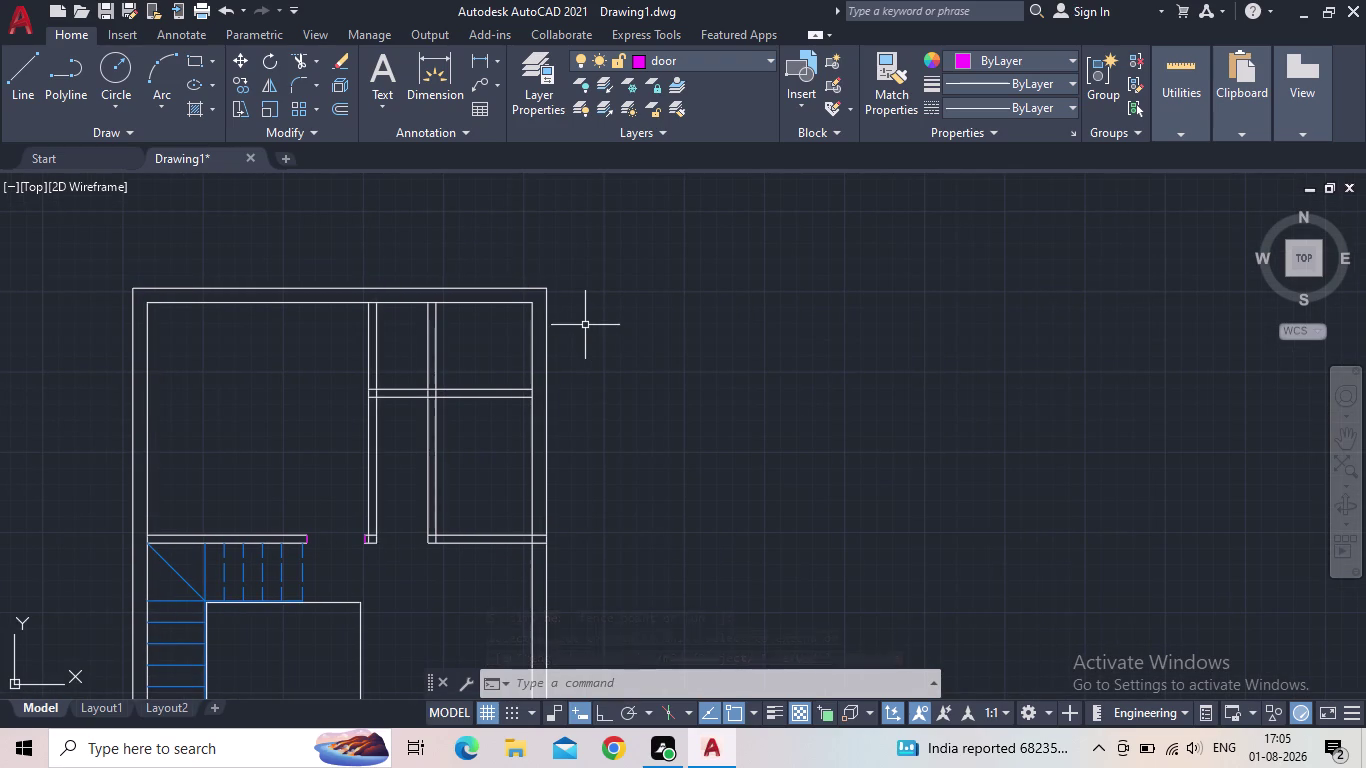
Draw a 5" by 2'6" door rectangle to the right of the plan.
text(doo)
key(BackSpace)
key(BackSpace)
key(BackSpace)
key(BackSpace)
text(rec)
key(Return)
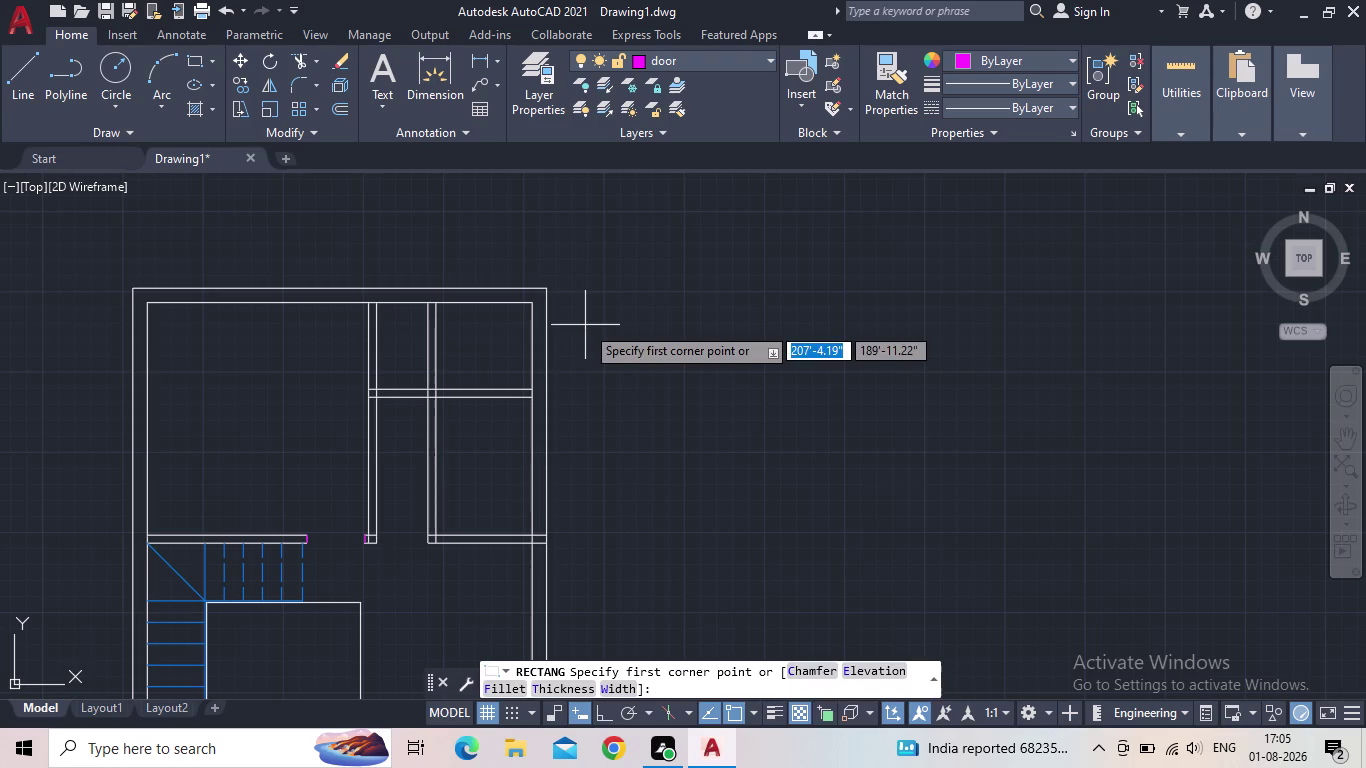
drag(695, 298, 705, 317)
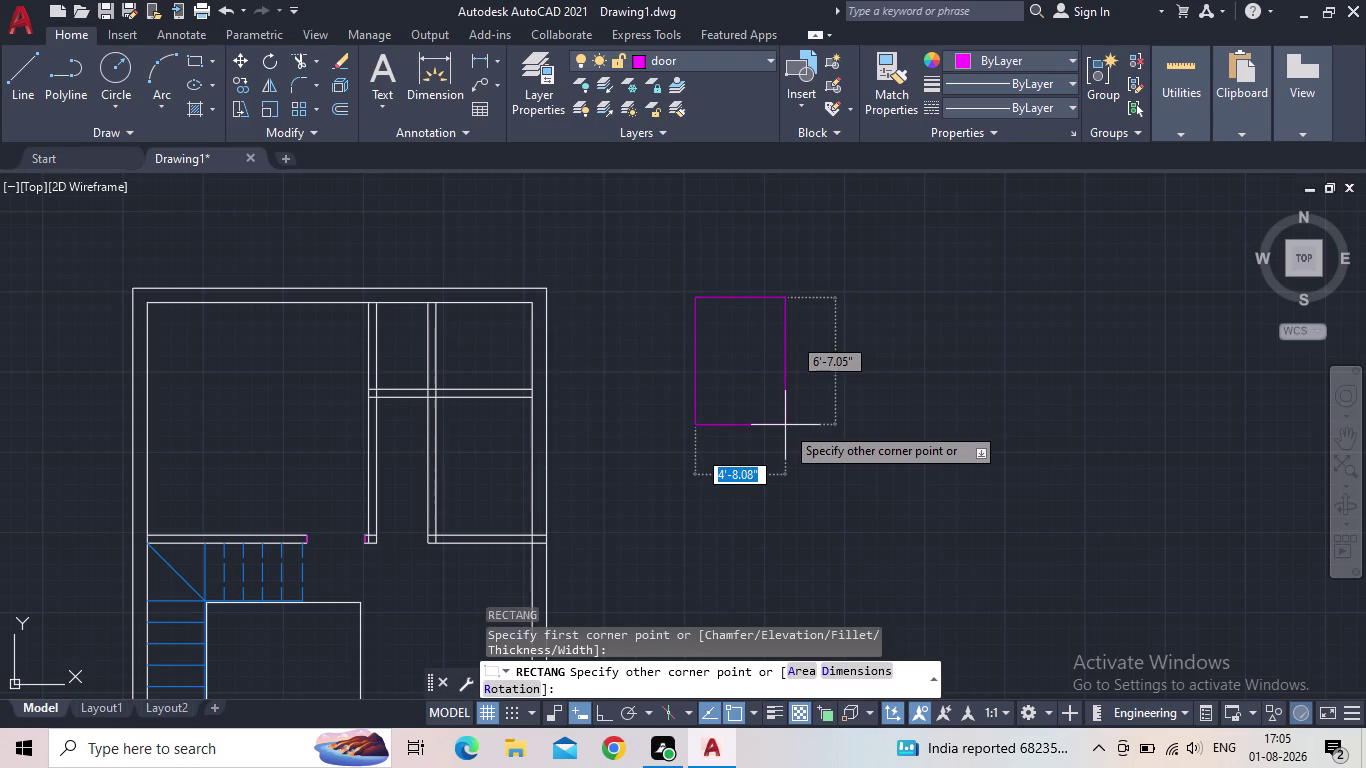
key(d)
key(Return)
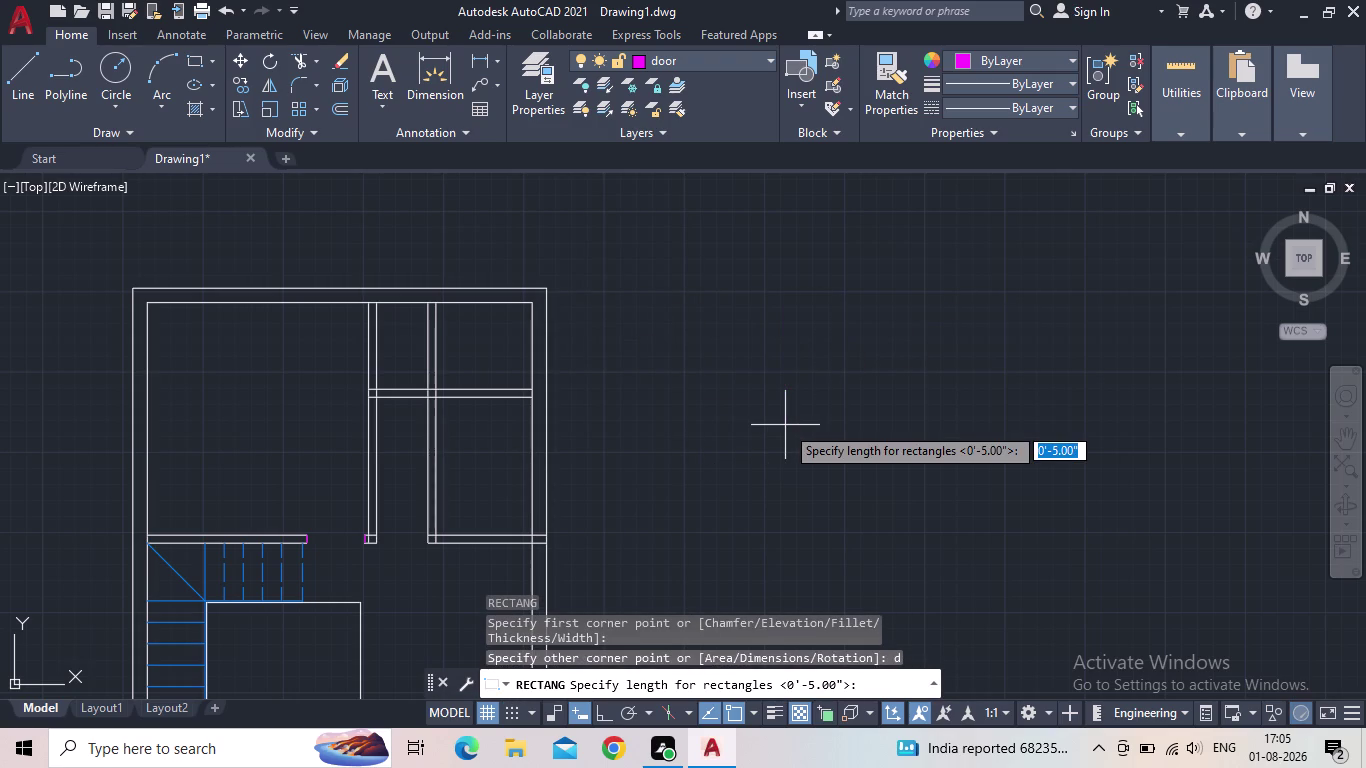
text(5")
key(Return)
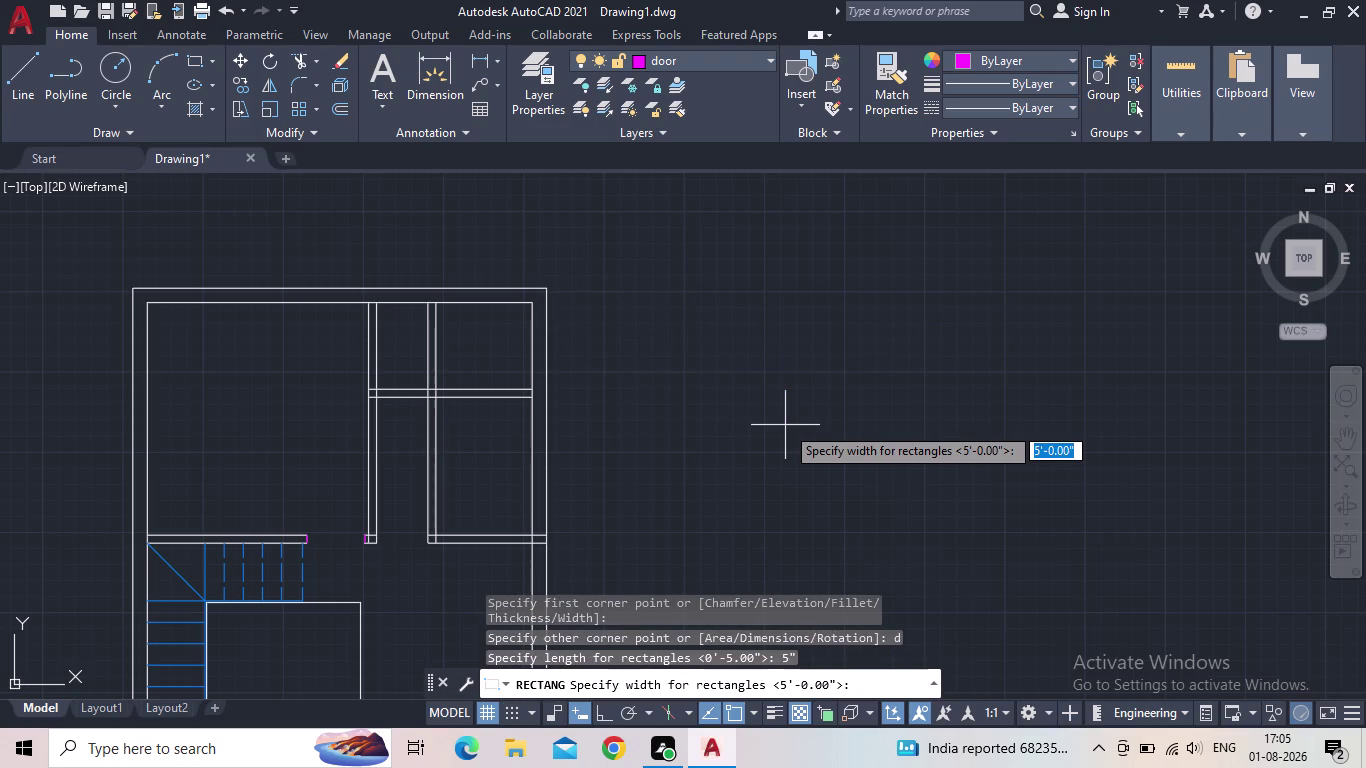
text(2'6)
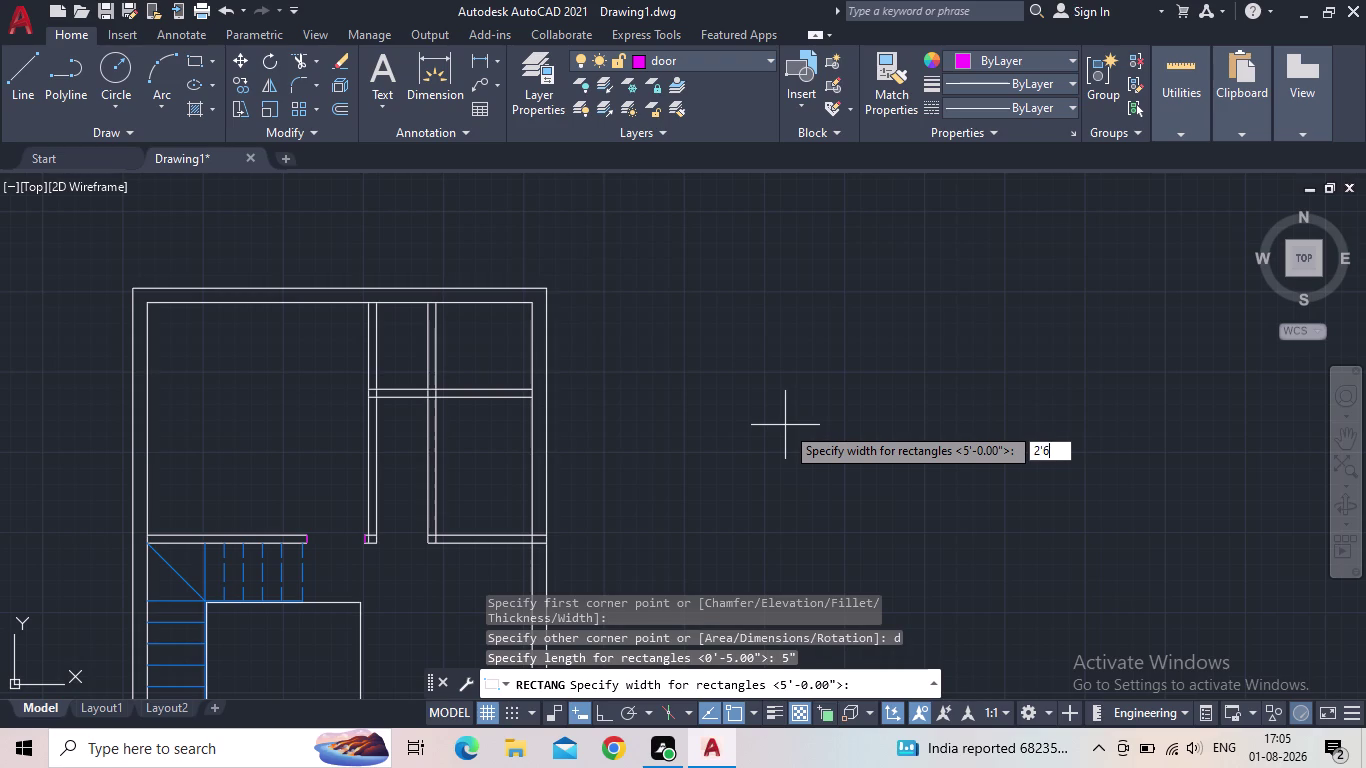
text(")
key(Return)
click(785, 425)
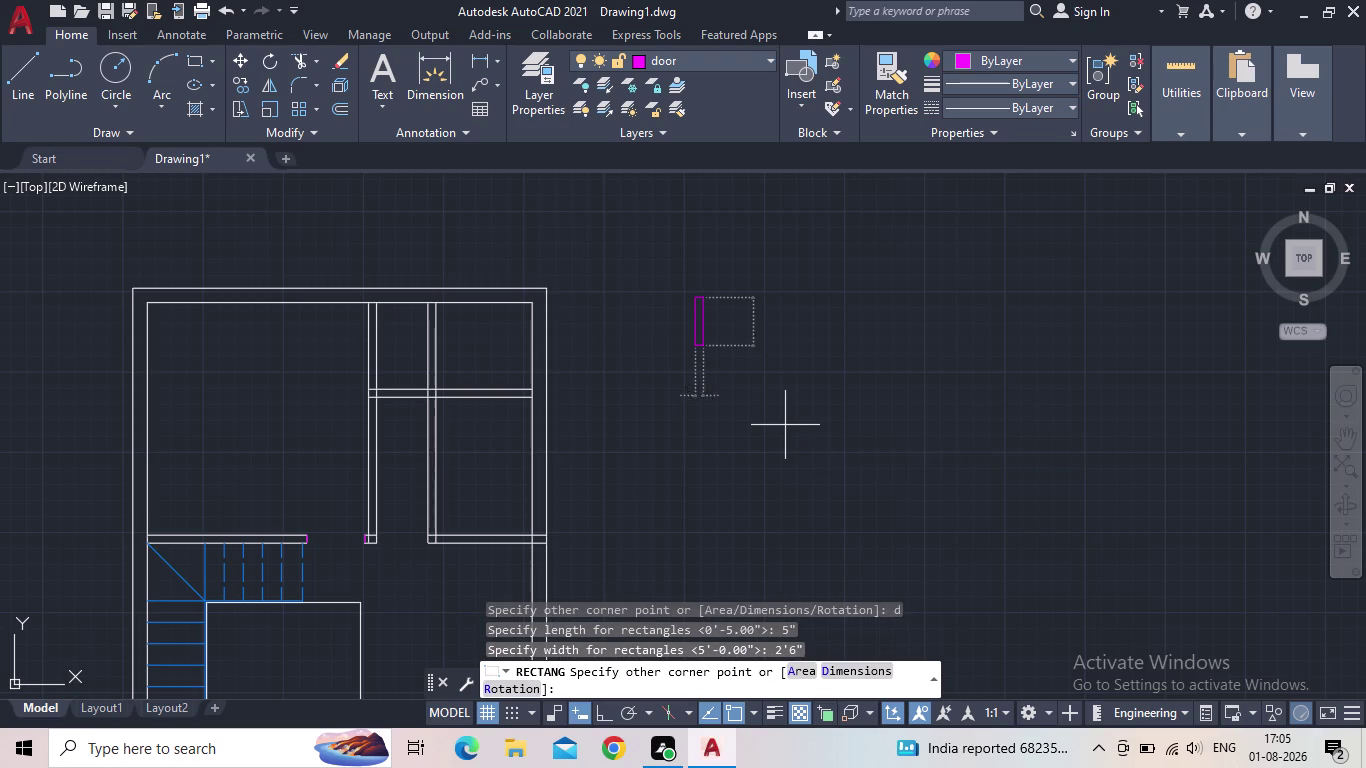
Rotate the new door rectangle with Ortho on so it lies horizontal.
scroll(up, 3)
drag(759, 454, 732, 438)
click(622, 416)
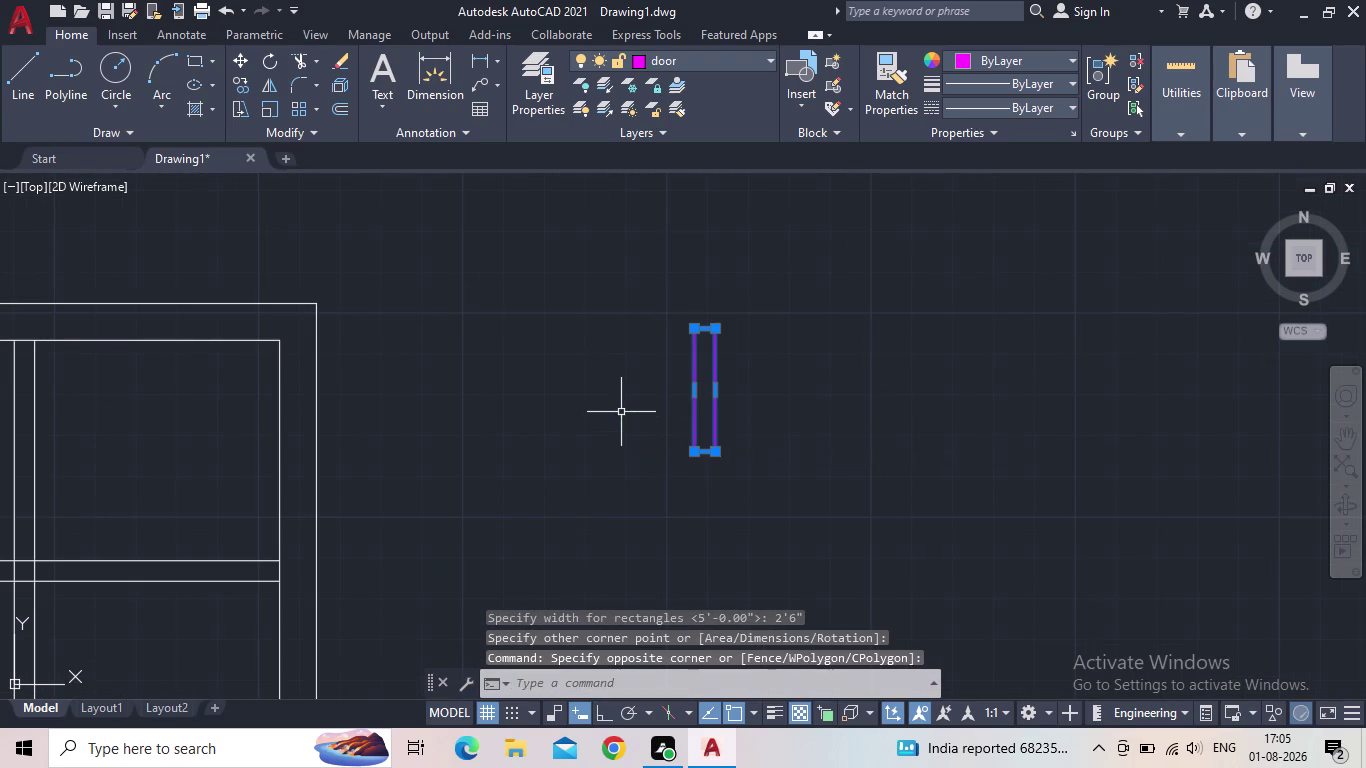
key(r)
key(o)
key(space)
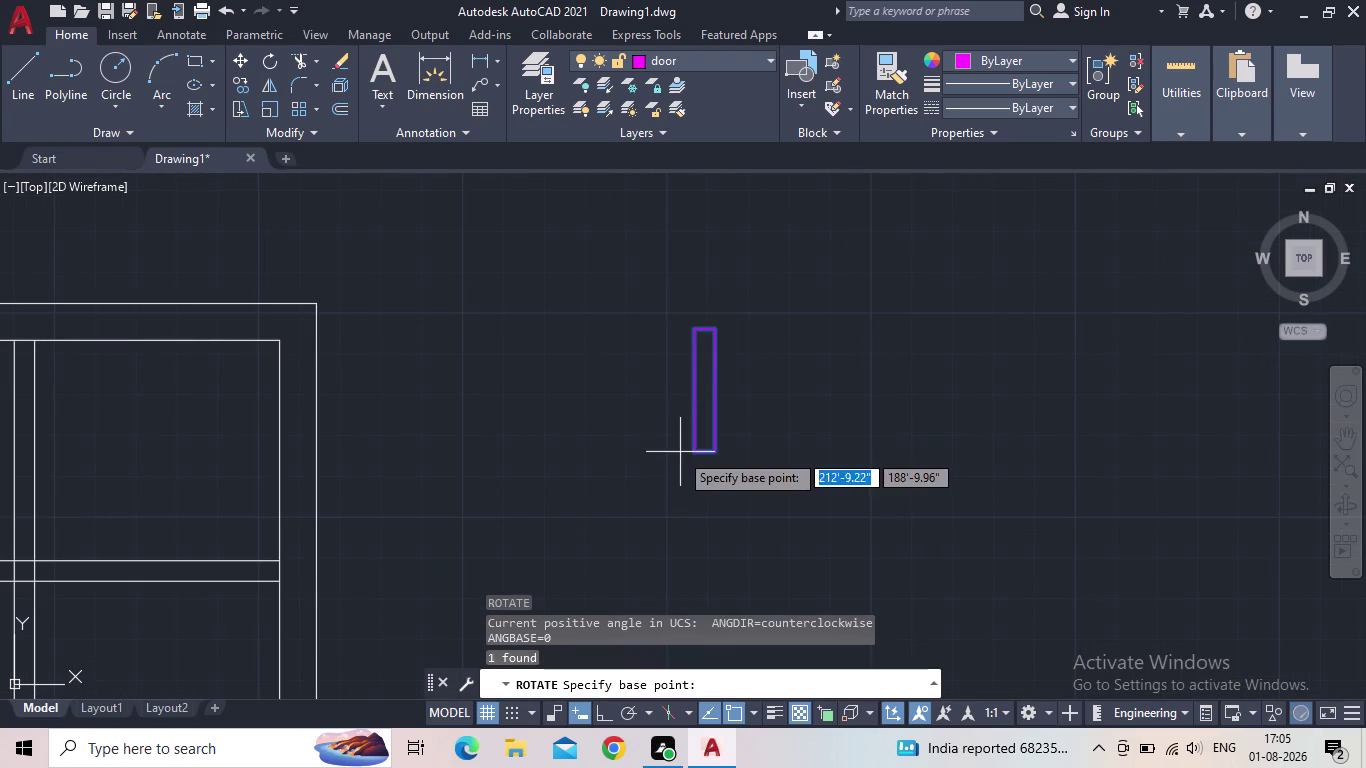
click(596, 710)
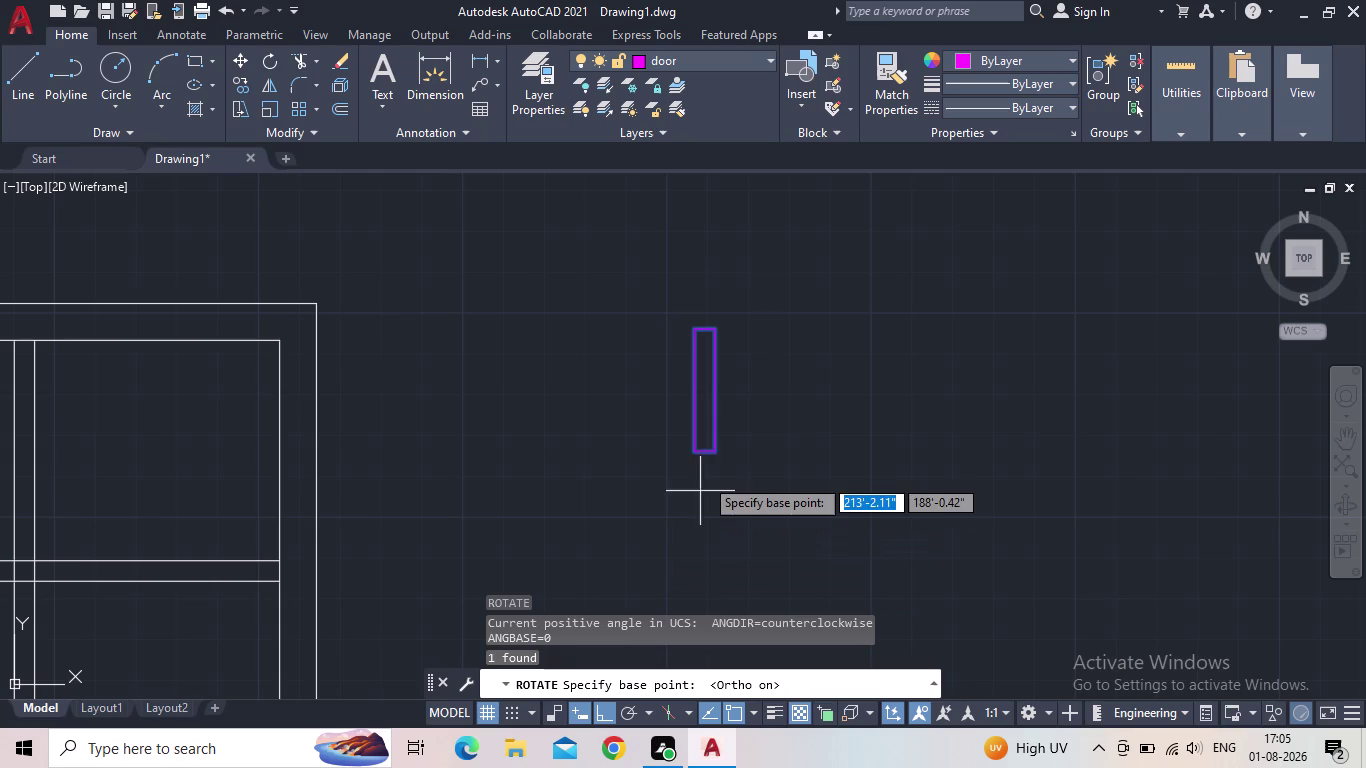
click(691, 456)
click(786, 305)
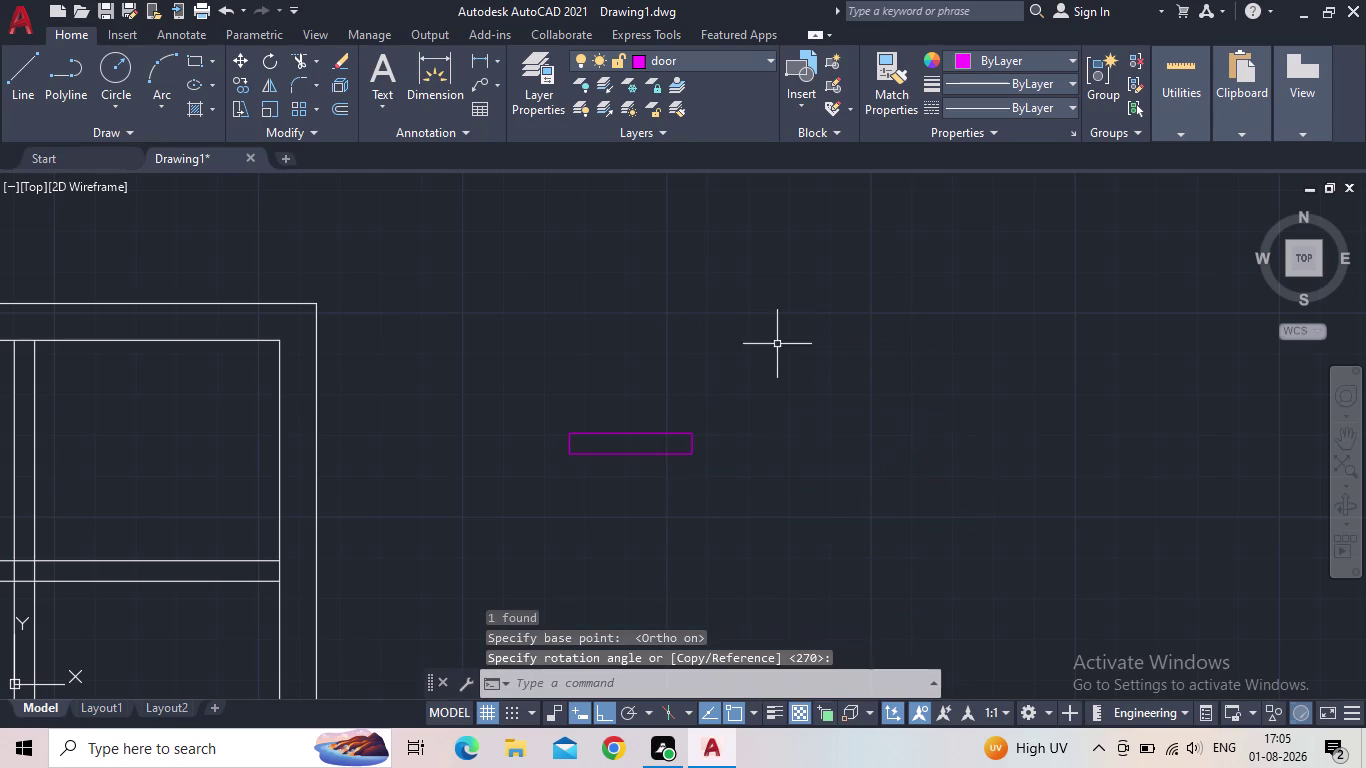
click(607, 714)
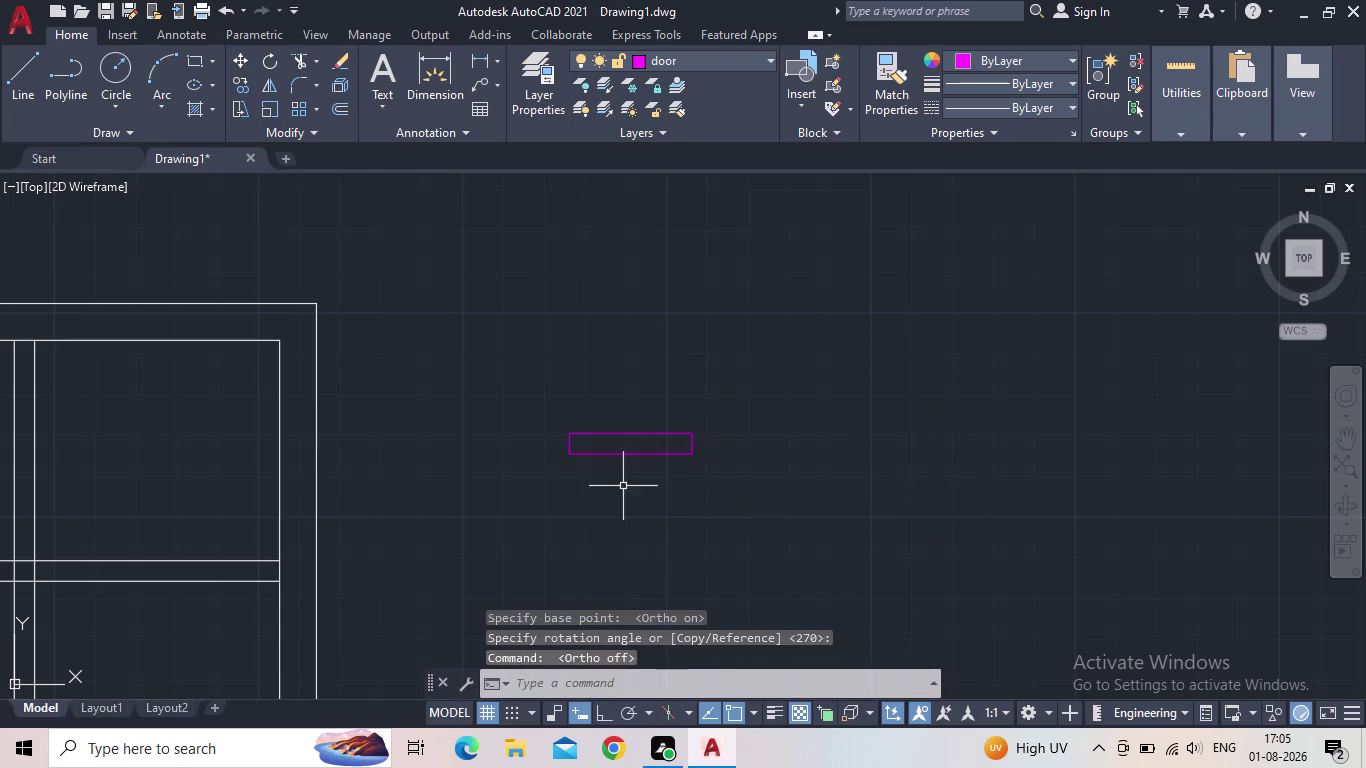
Begin copying the horizontal door rectangle.
text(co)
key(space)
drag(636, 488, 617, 459)
Place a copy of the door rectangle inside the right part of the plan.
click(559, 386)
key(space)
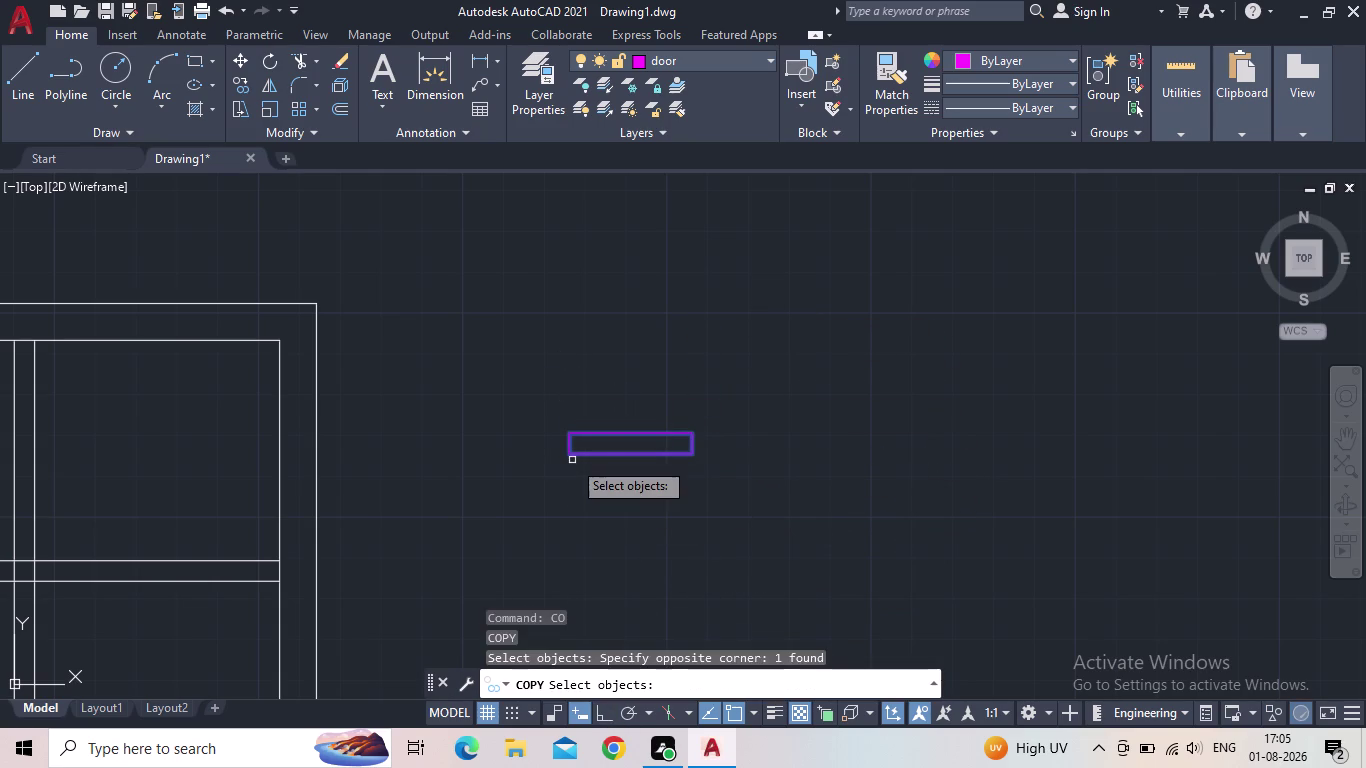
drag(568, 456, 556, 453)
middle_drag(364, 475, 673, 416)
scroll(down, 3)
scroll(up, 3)
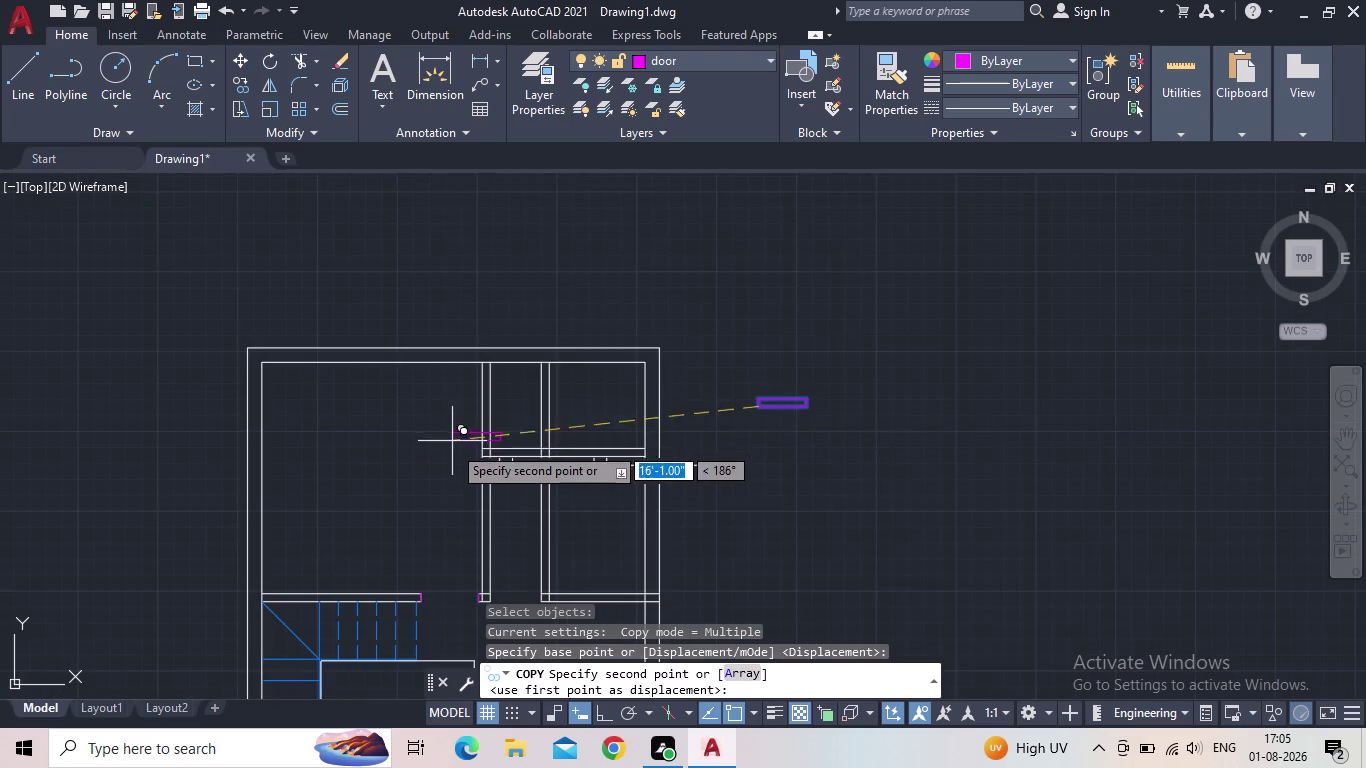
scroll(up, 3)
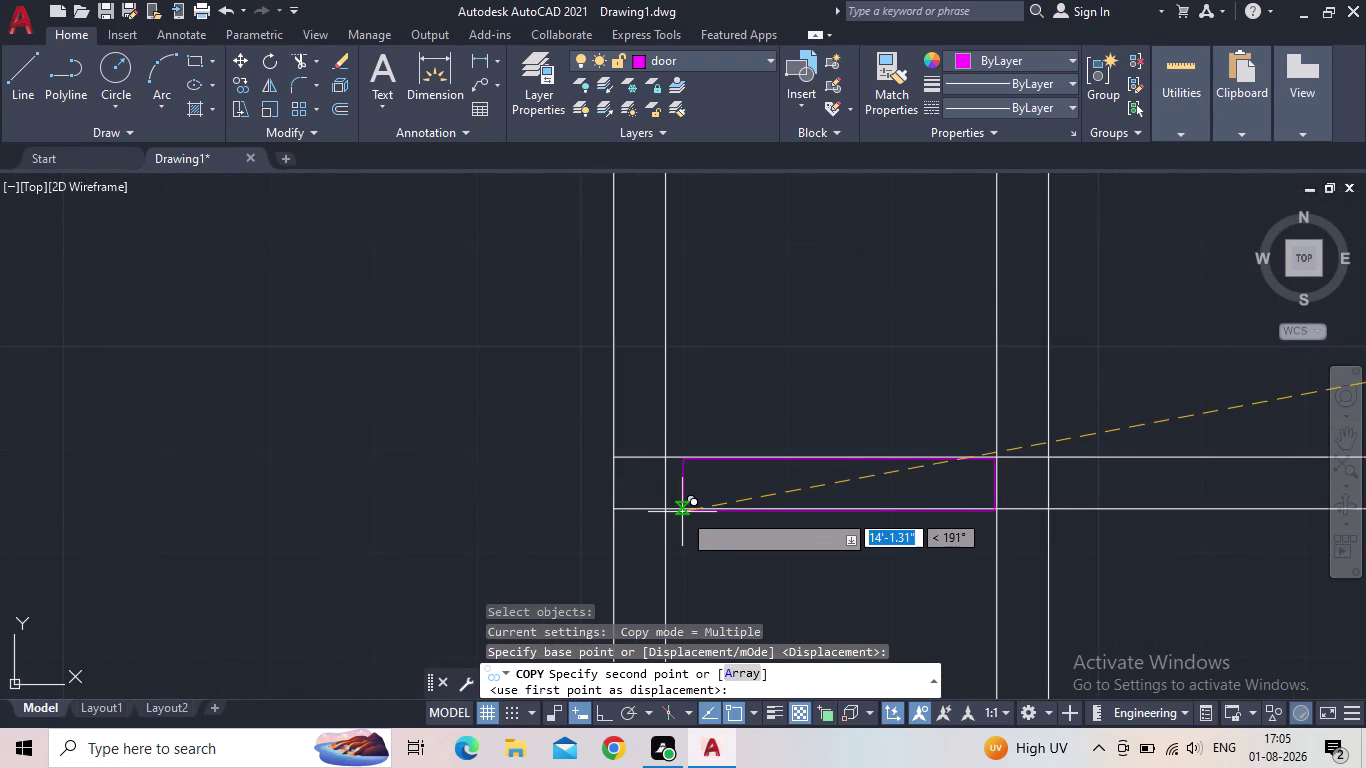
scroll(down, 3)
scroll(down, 3)
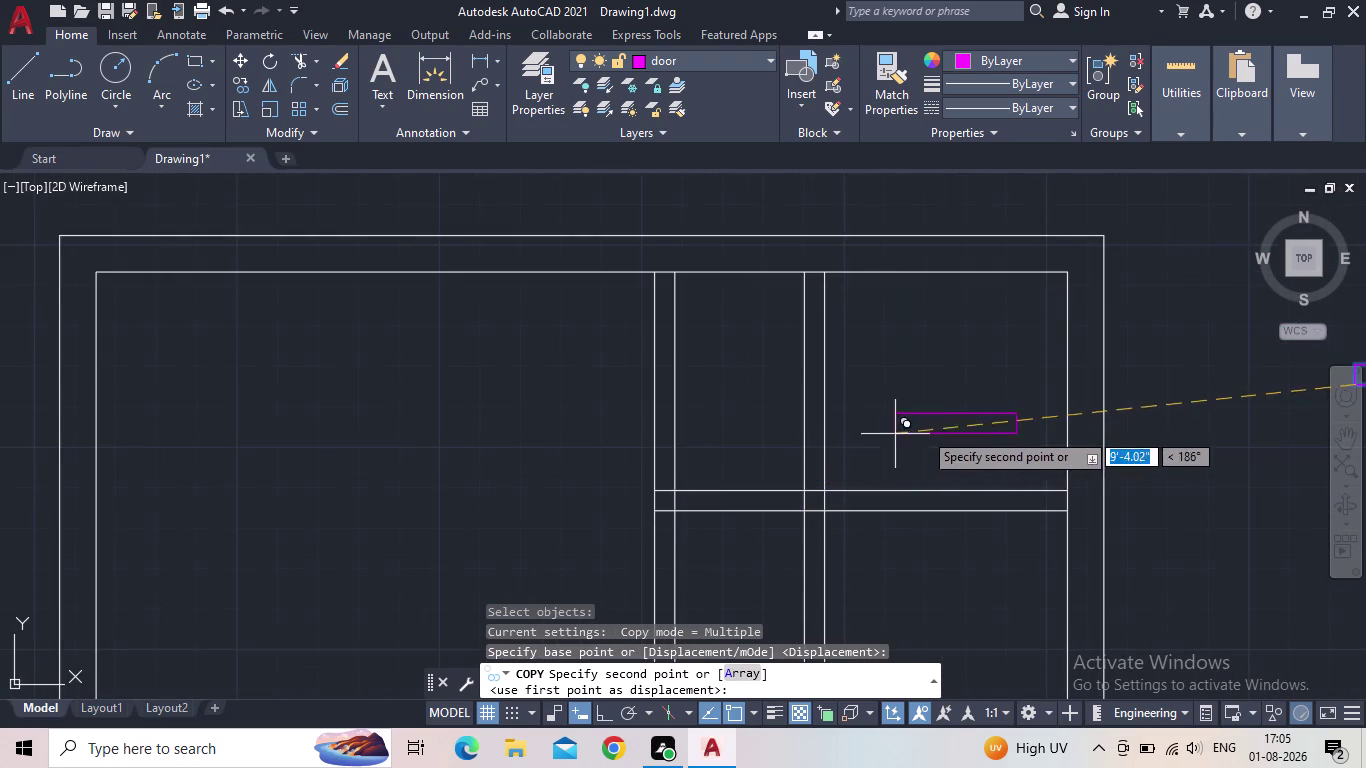
middle_drag(1037, 418, 635, 470)
click(835, 544)
key(Escape)
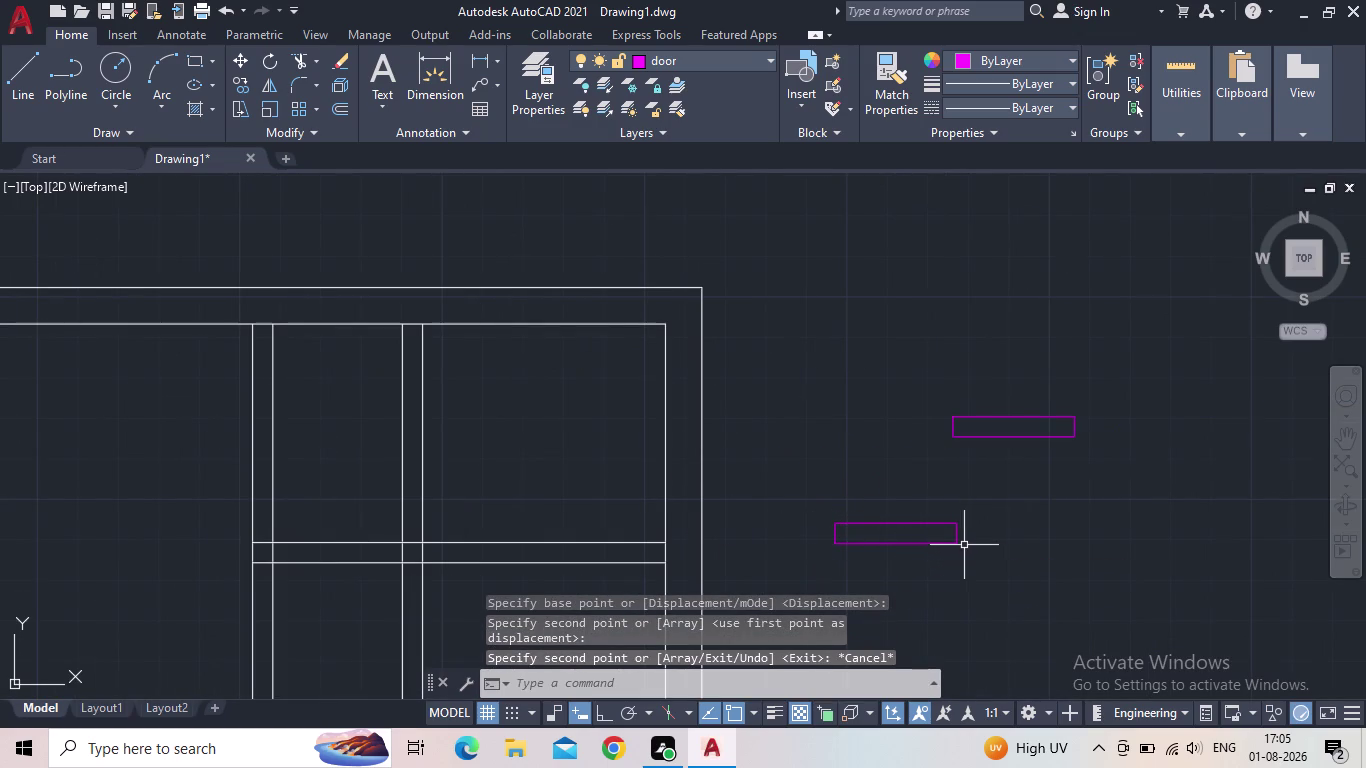
Erase the two stray rectangles beside the plan and zoom out to the whole plan.
drag(986, 558, 976, 554)
click(845, 487)
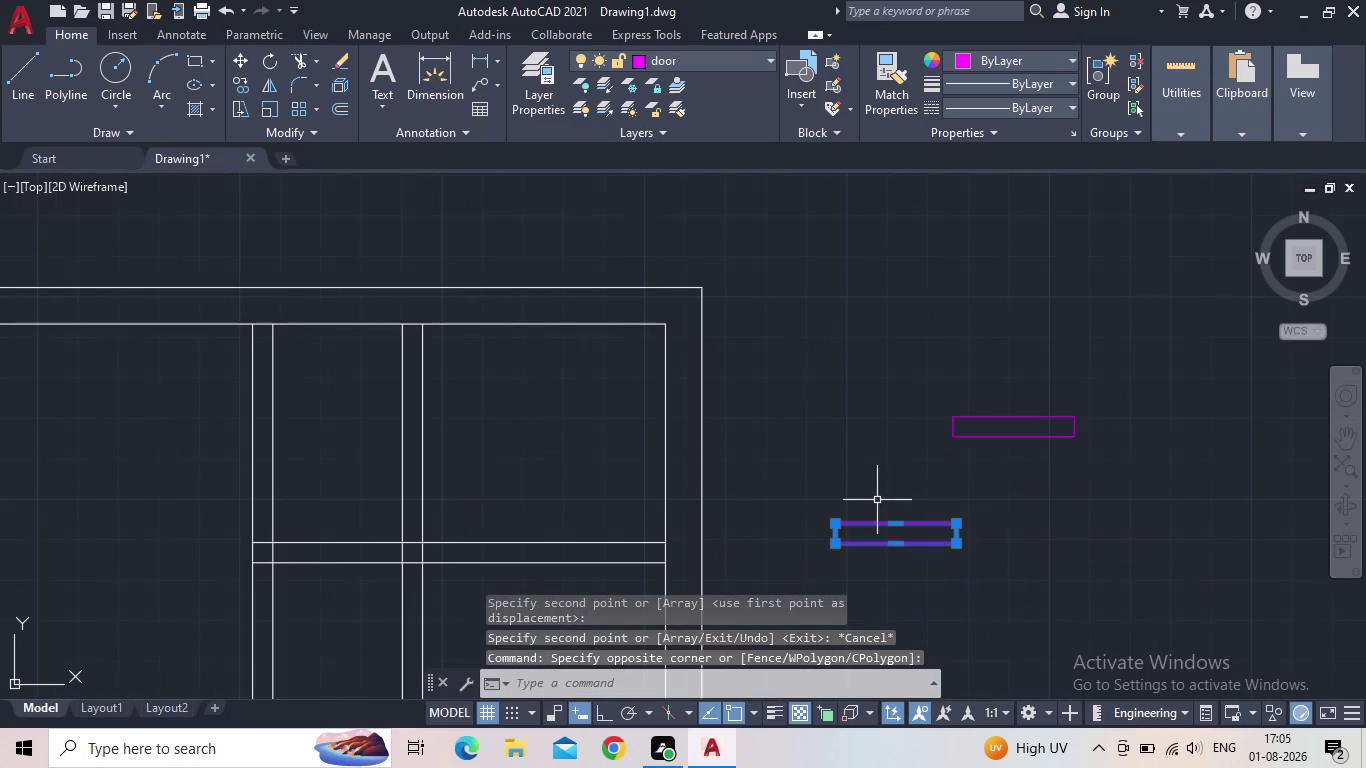
middle_drag(862, 484, 810, 426)
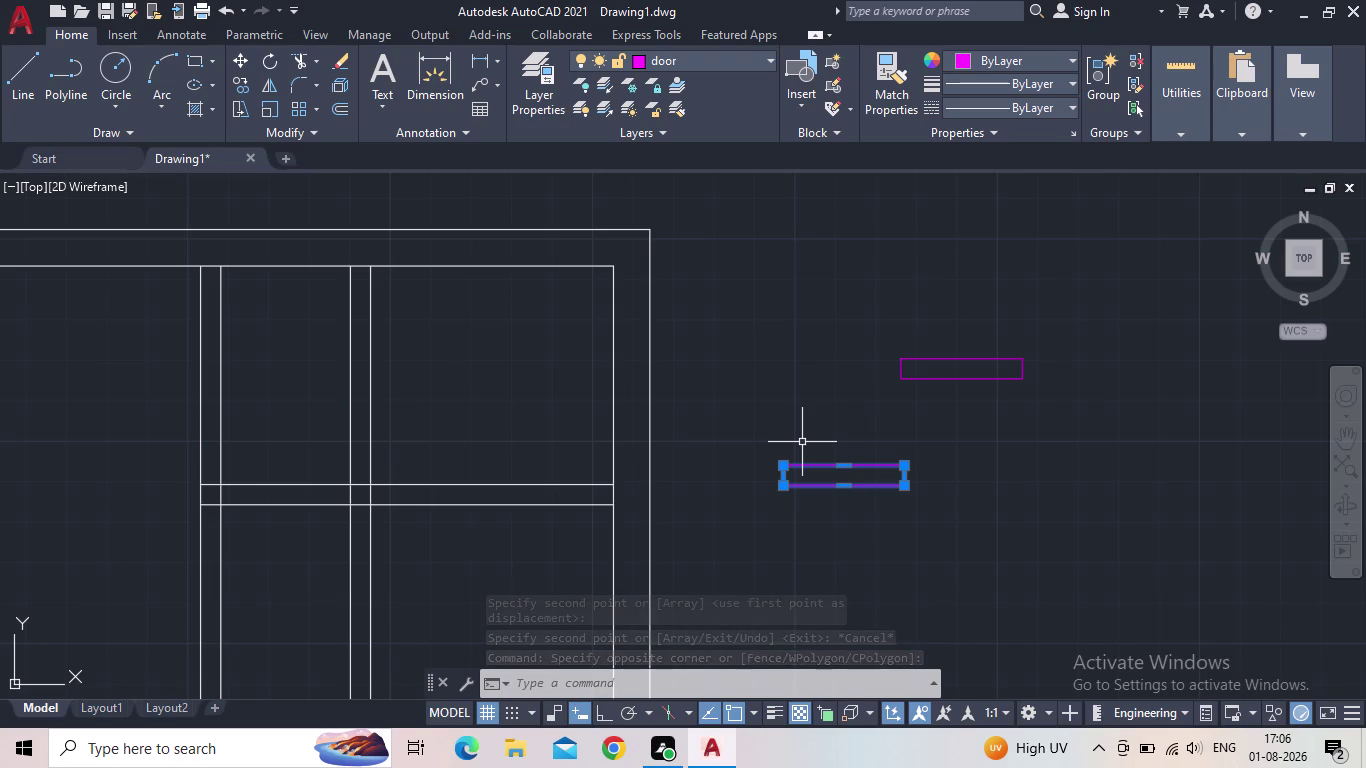
drag(802, 442, 1135, 269)
click(1063, 334)
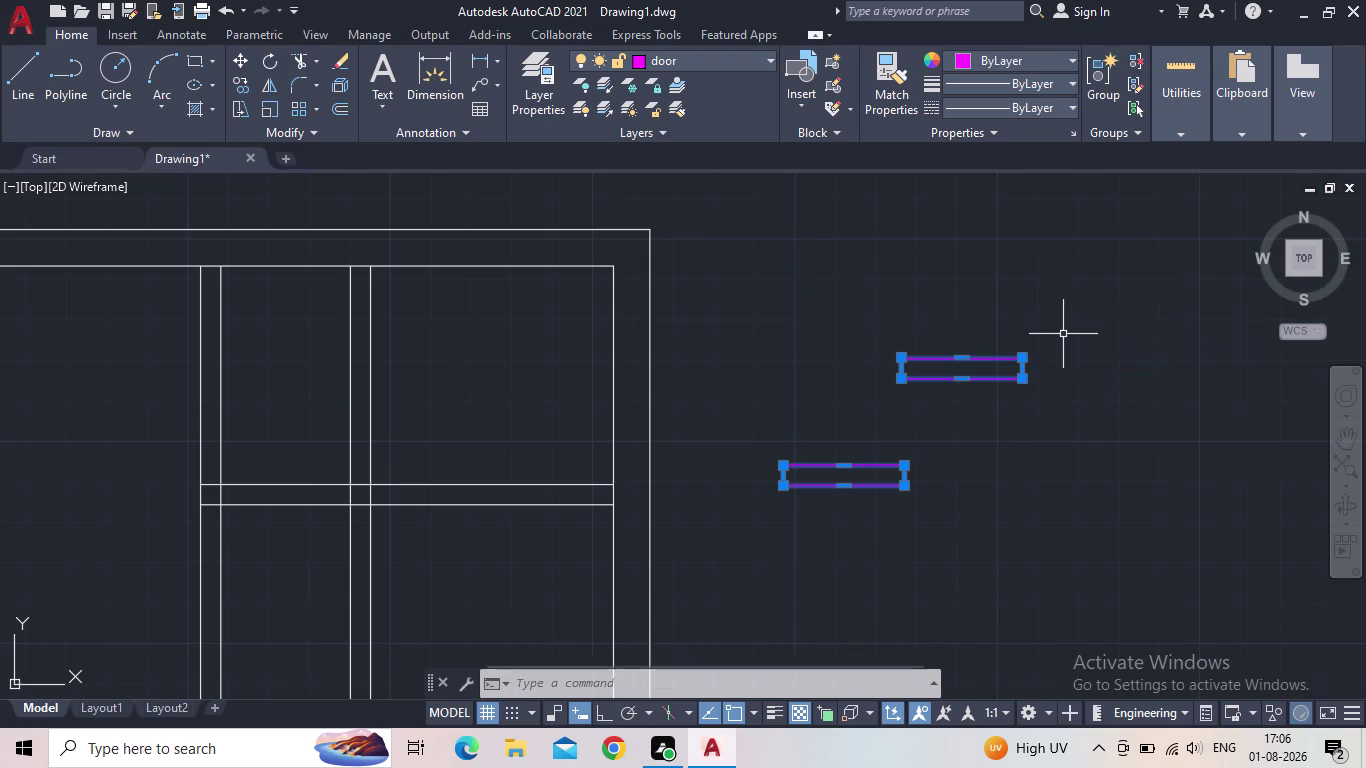
key(Delete)
scroll(down, 3)
scroll(down, 3)
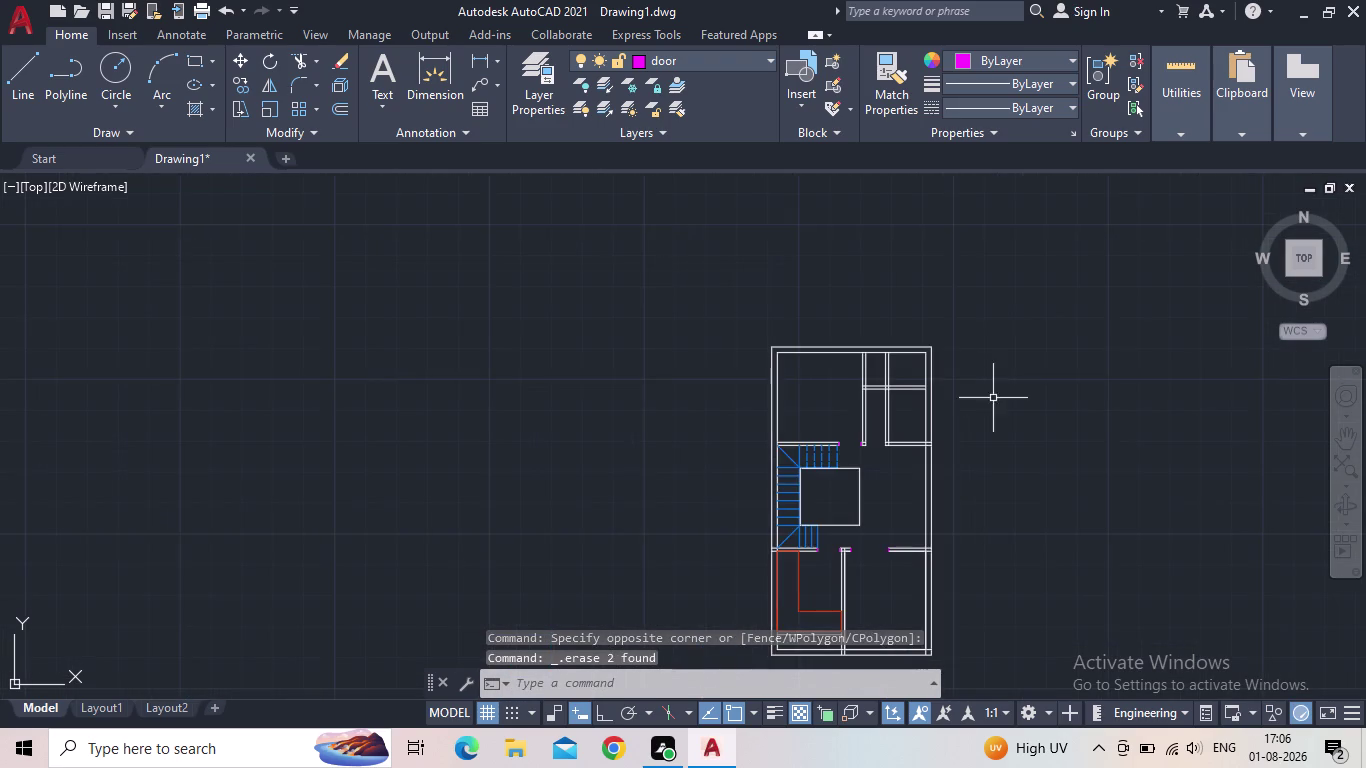
middle_drag(994, 403, 850, 360)
Open Save Drawing As and choose the INTENSHIP CAD DESK folder as destination.
click(109, 14)
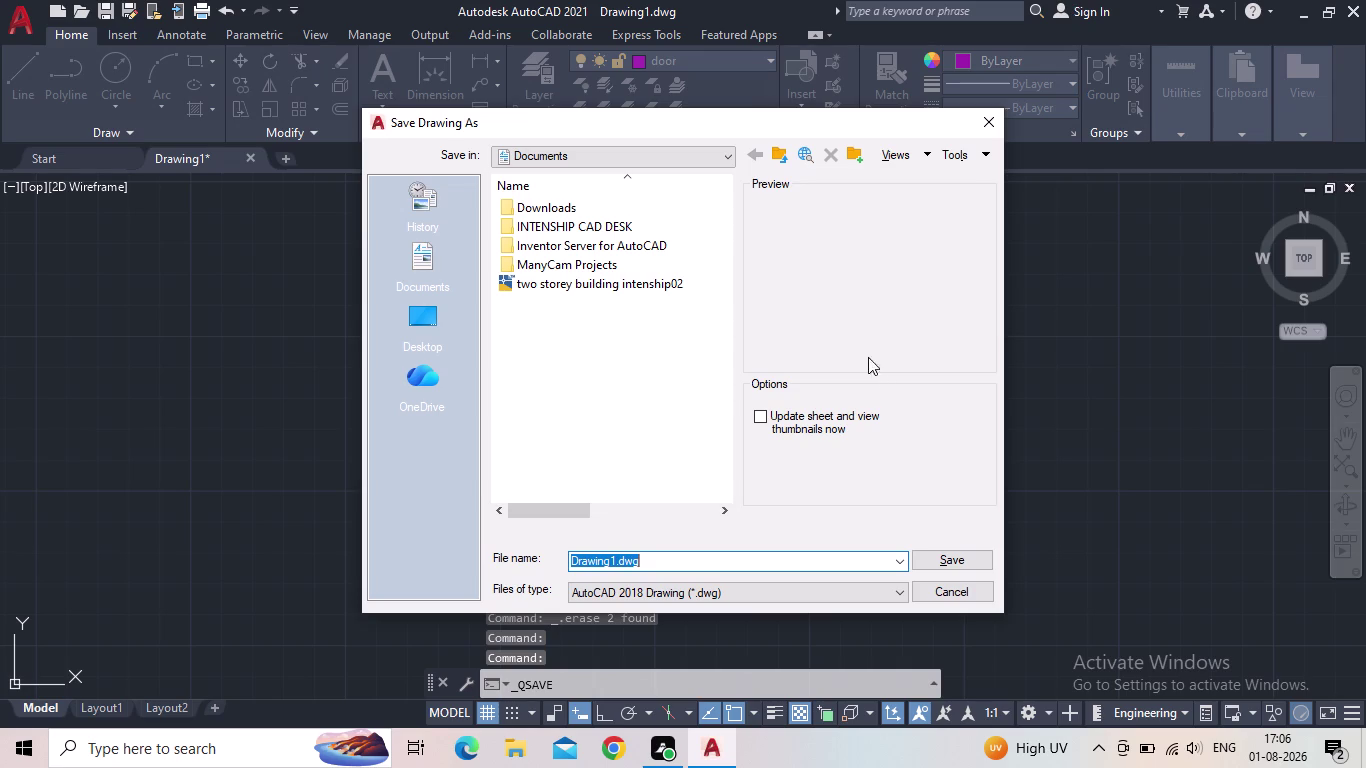
double_click(563, 224)
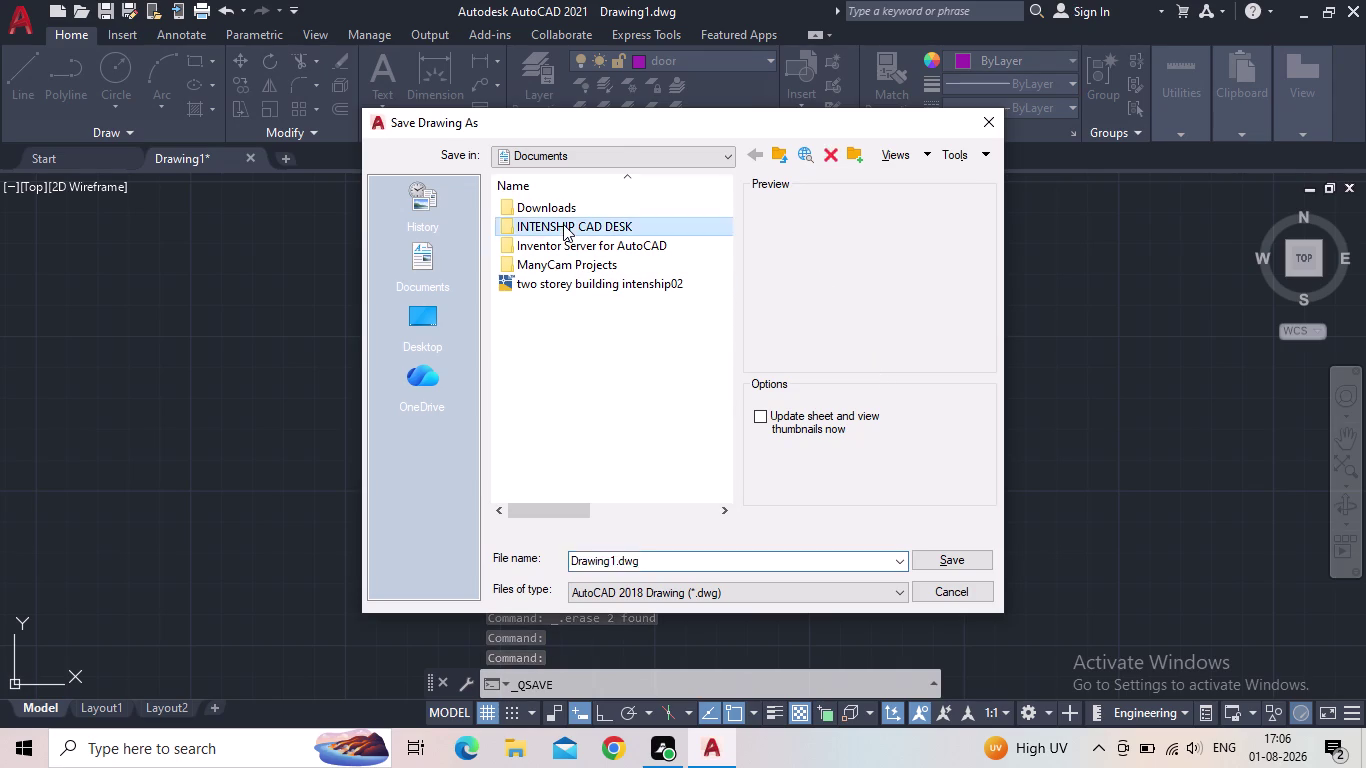
click(684, 558)
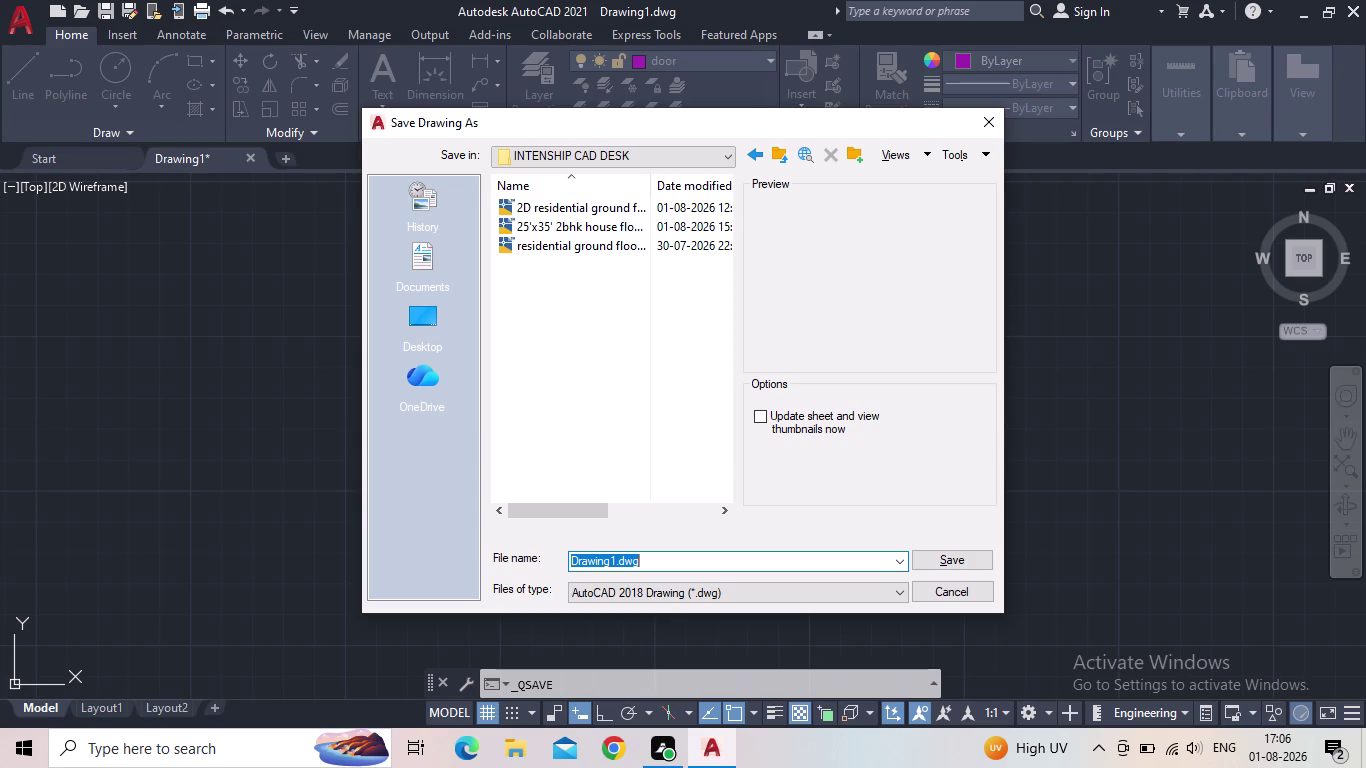
Enter the file name 20'x40' EAST FACING DUPLEX HOUSE PLAN 04.
text(20)
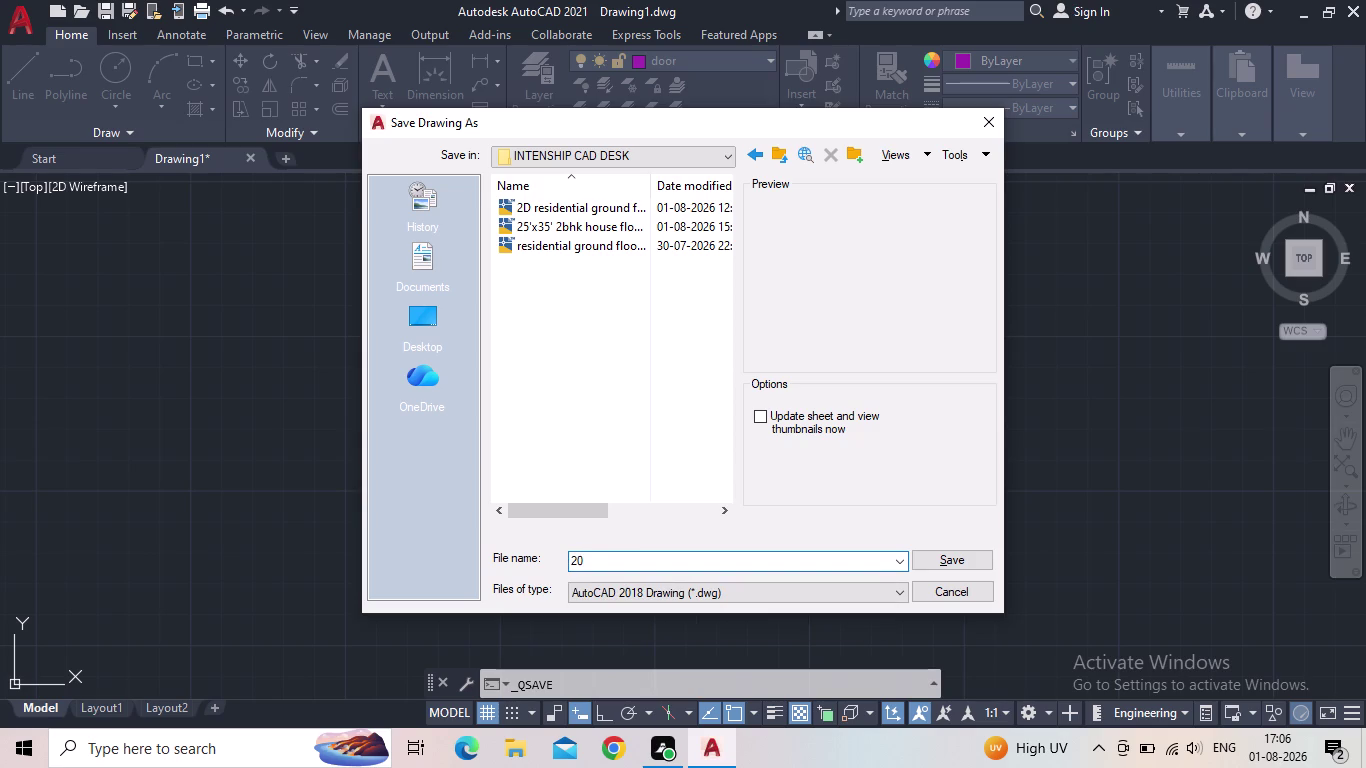
text(x40)
key(Left)
key(Left)
key(Left)
key(apostrophe)
key(Right)
key(Right)
key(Right)
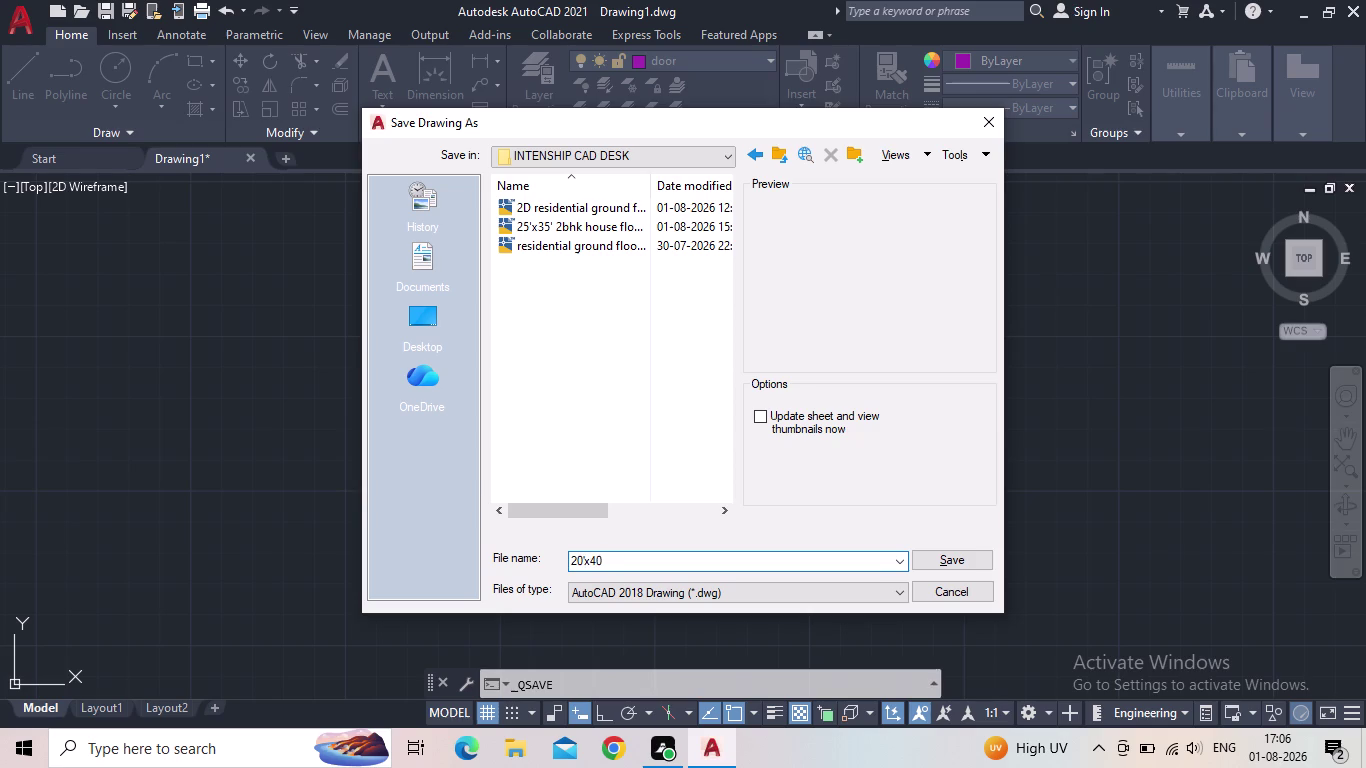
key(apostrophe)
key(space)
text(eaa)
key(BackSpace)
key(BackSpace)
key(BackSpace)
text(EASST)
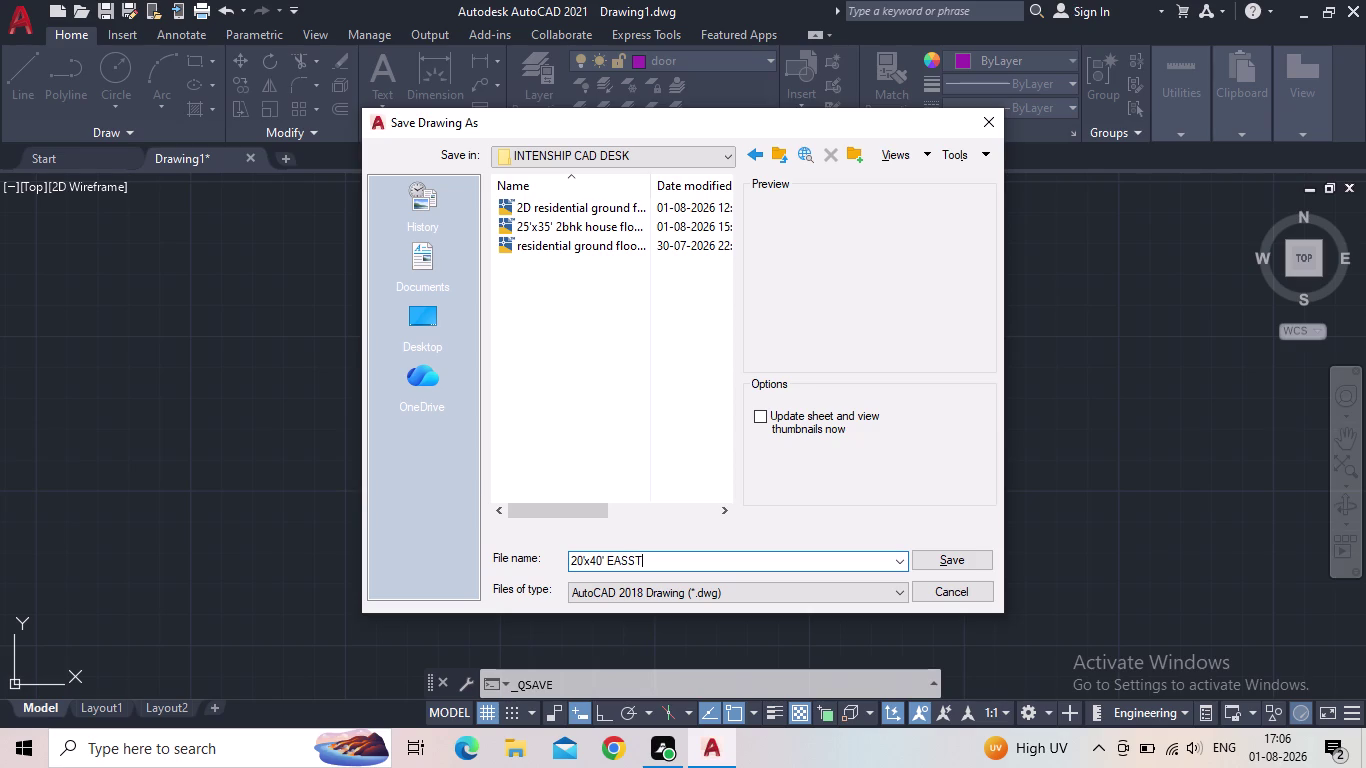
key(space)
key(BackSpace)
key(BackSpace)
key(BackSpace)
text(T)
key(space)
text(FAV)
key(BackSpace)
text(CING)
key(space)
text(DU)
text(PLEX)
key(space)
text(HOUSE)
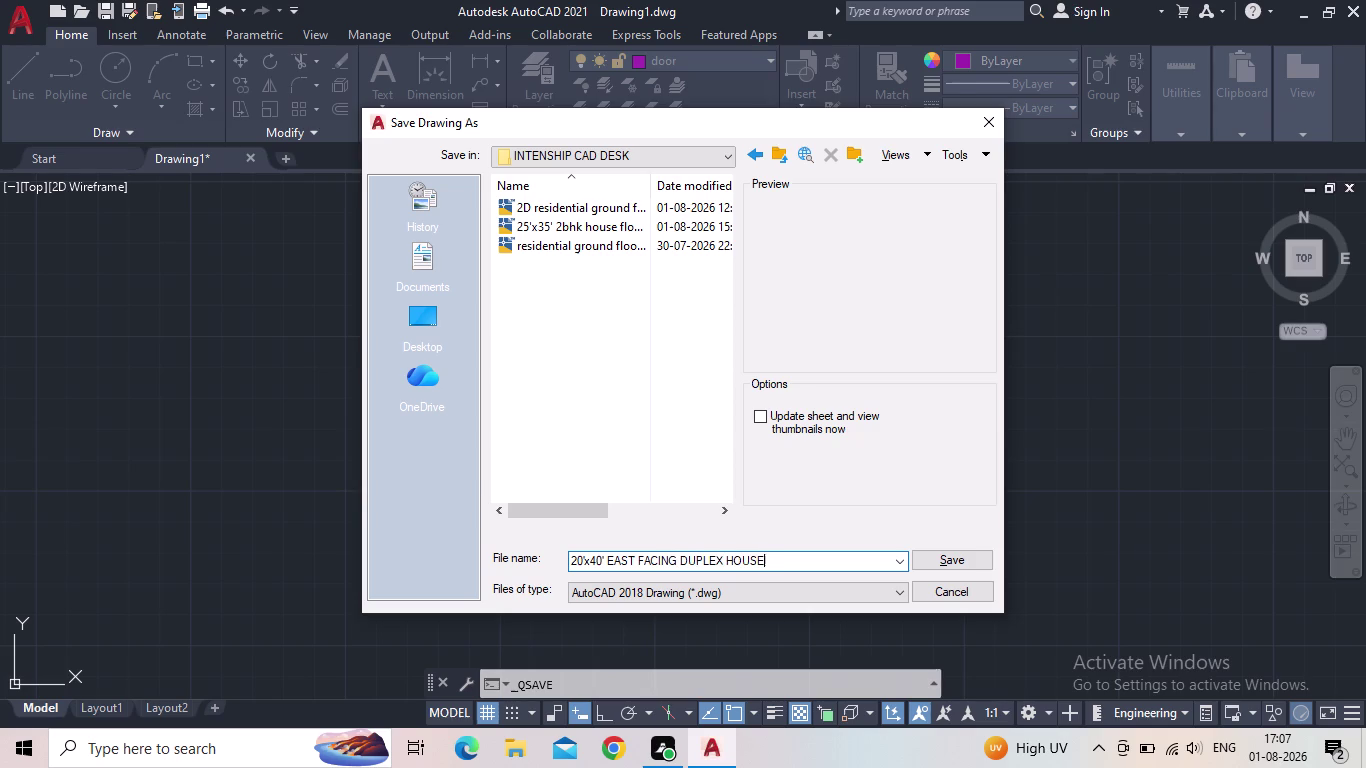
key(space)
text(PLAN)
key(space)
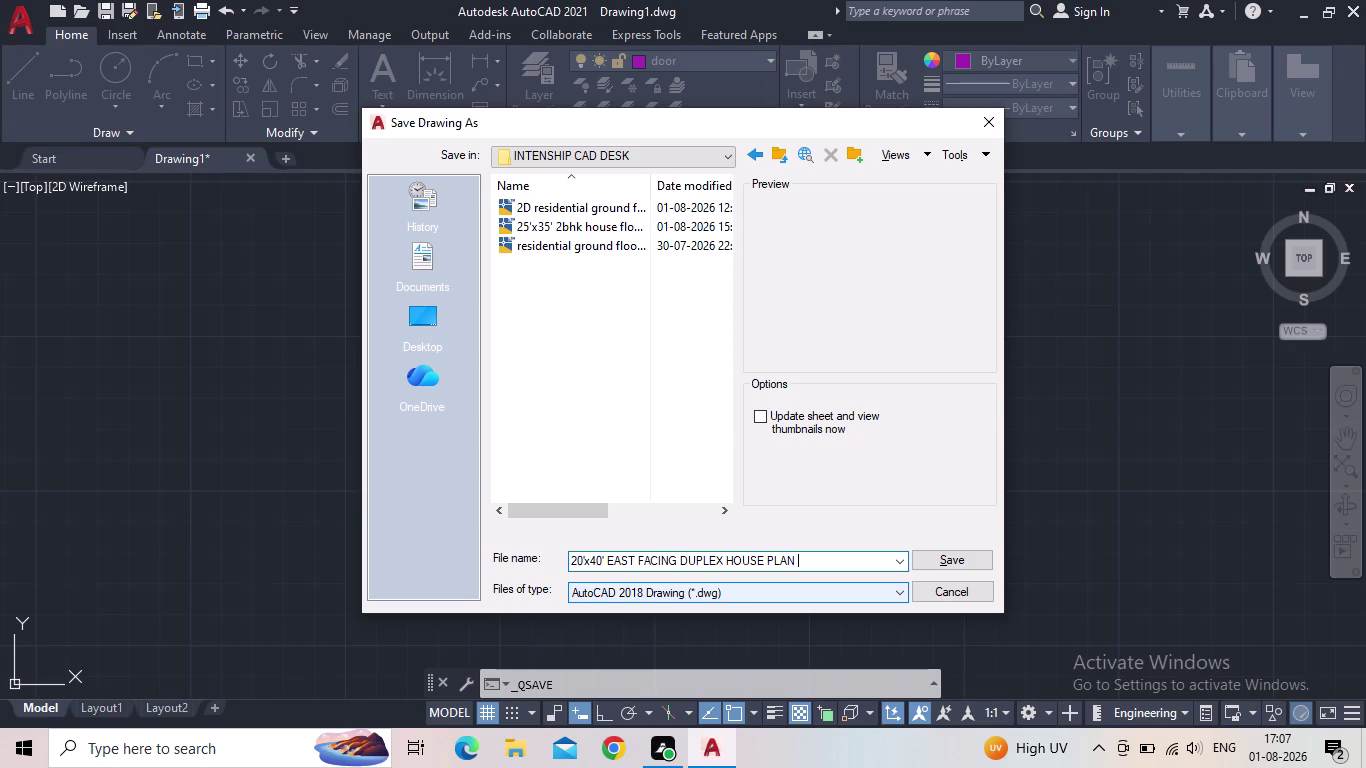
key(0)
key(4)
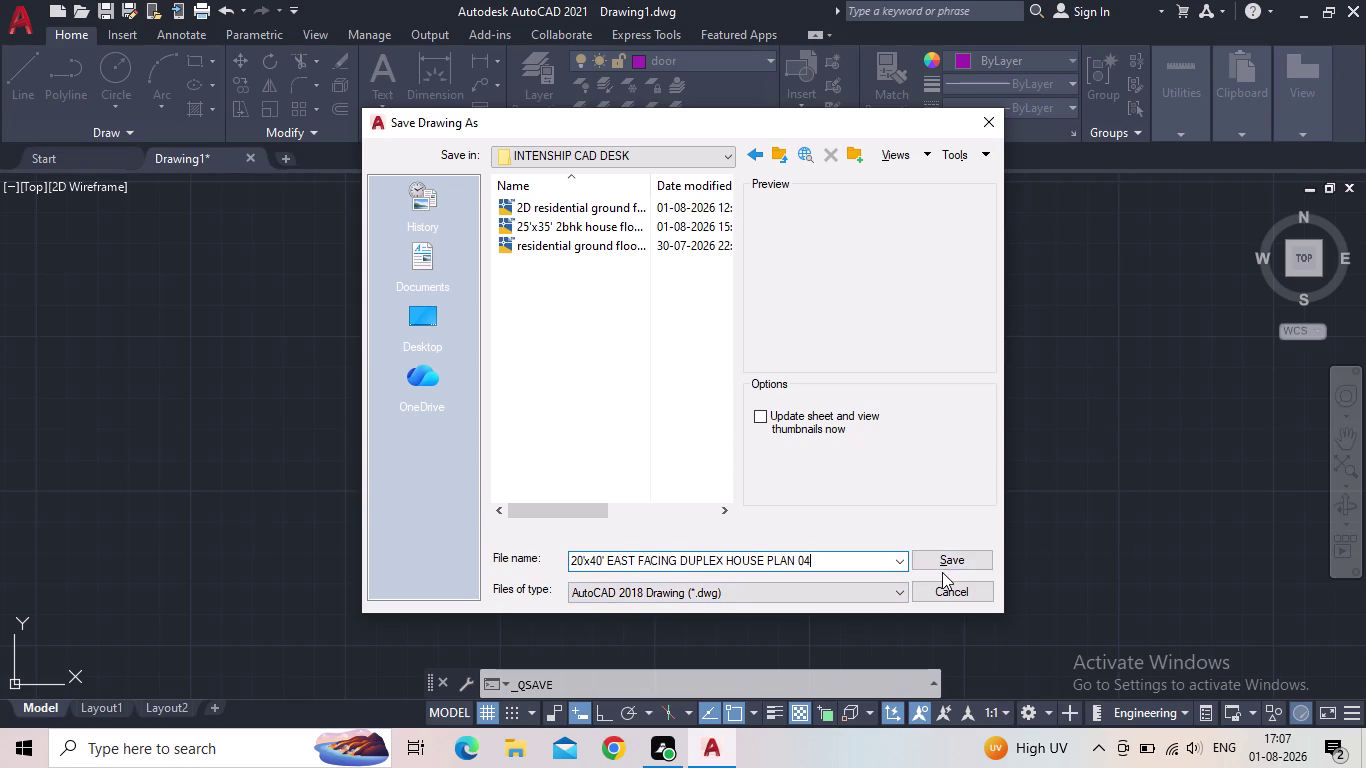
Check the existing drawing names, then save under the new name.
click(417, 259)
double_click(578, 229)
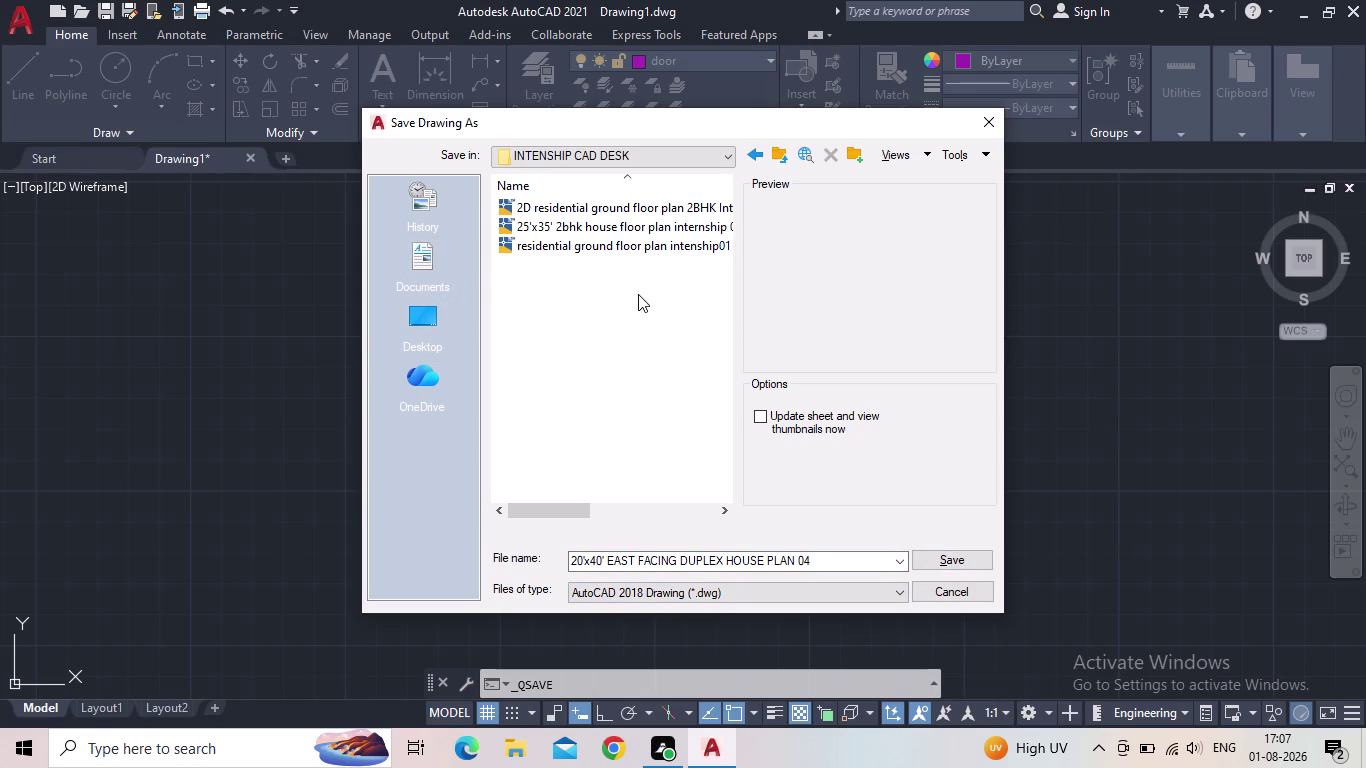
click(950, 564)
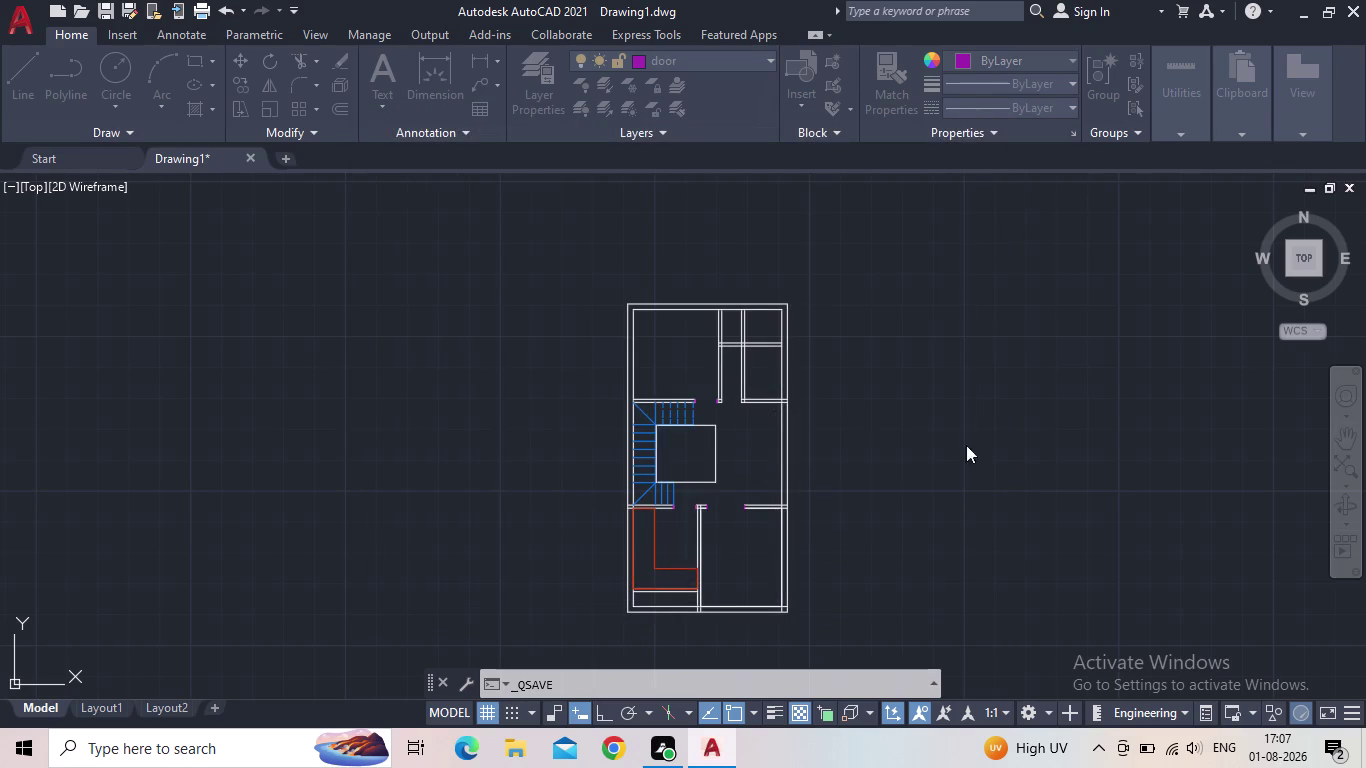
Start a rectangle right of the plan, but cancel after the mistyped 5: length.
middle_drag(862, 455, 779, 421)
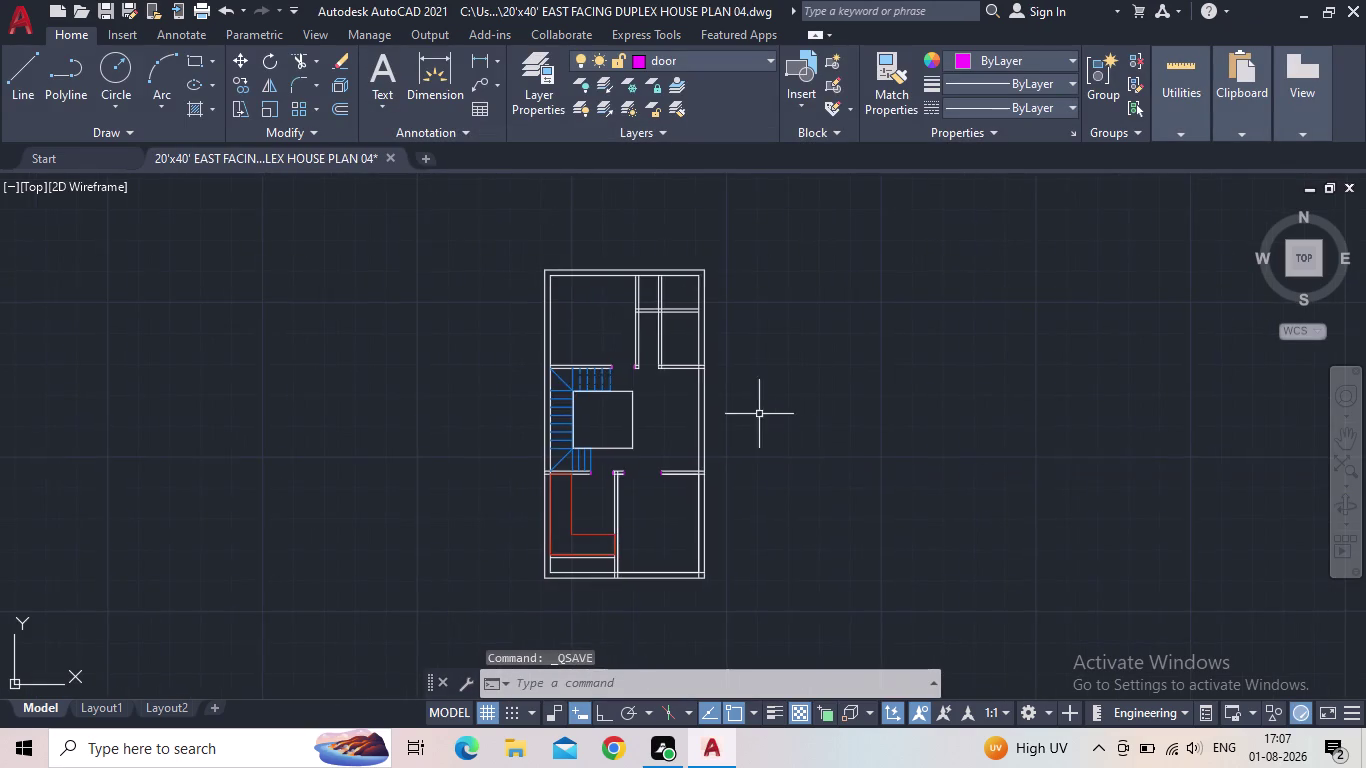
scroll(up, 3)
scroll(down, 3)
scroll(up, 3)
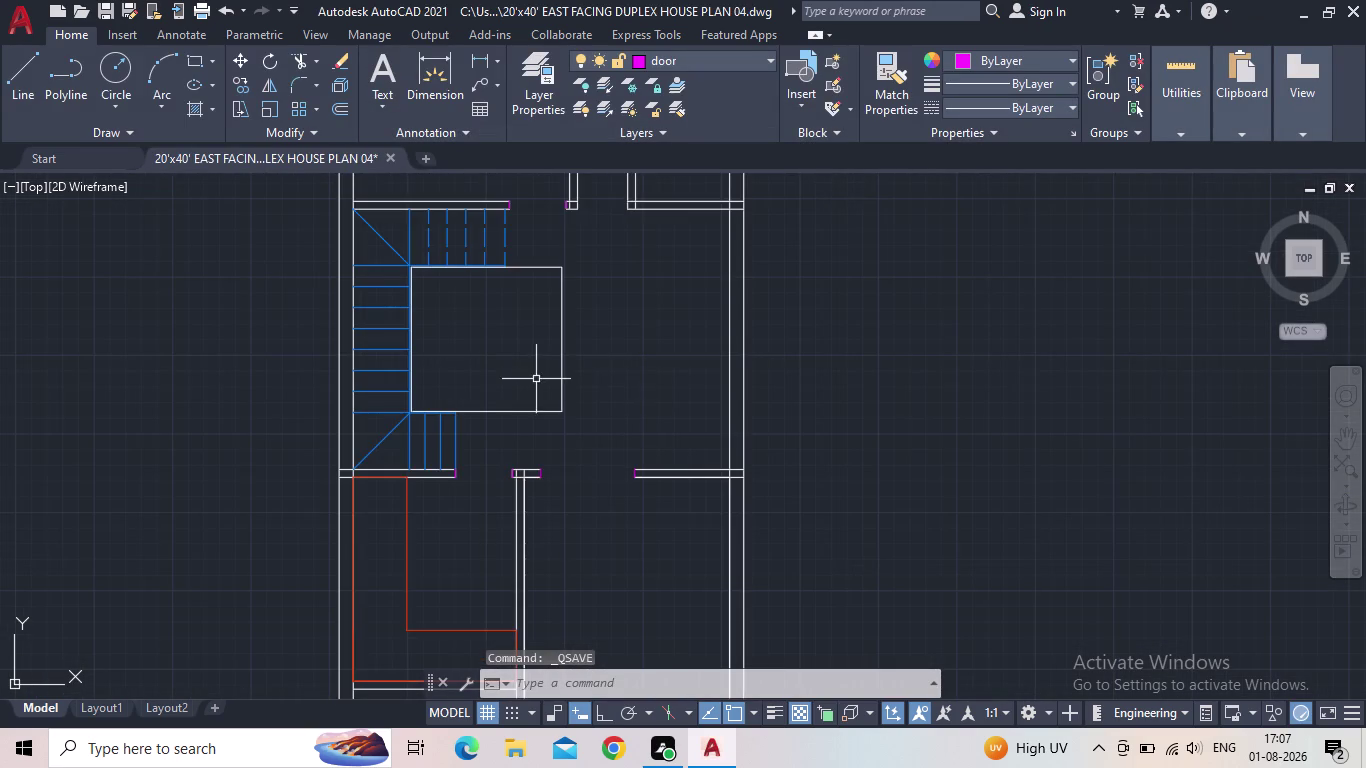
scroll(down, 3)
middle_drag(648, 376, 585, 438)
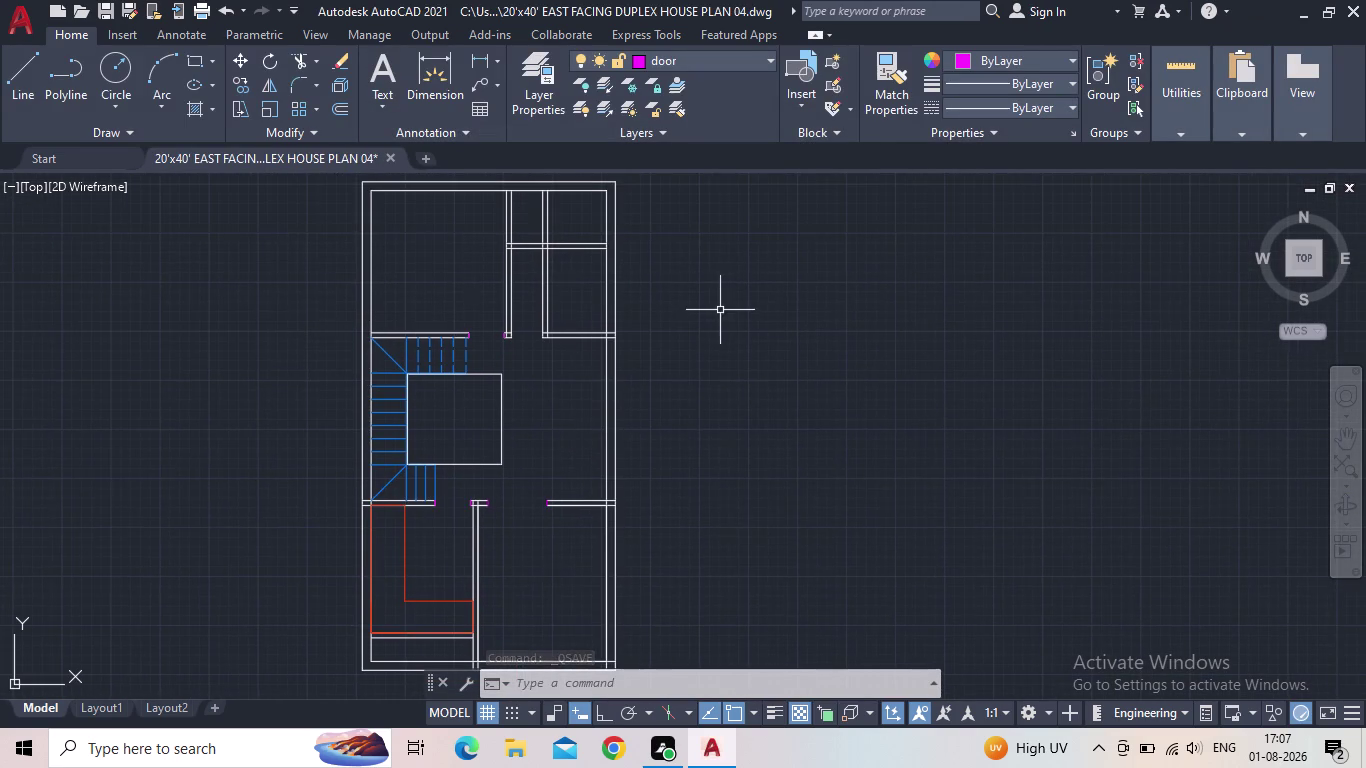
scroll(down, 3)
scroll(up, 3)
key(r)
key(e)
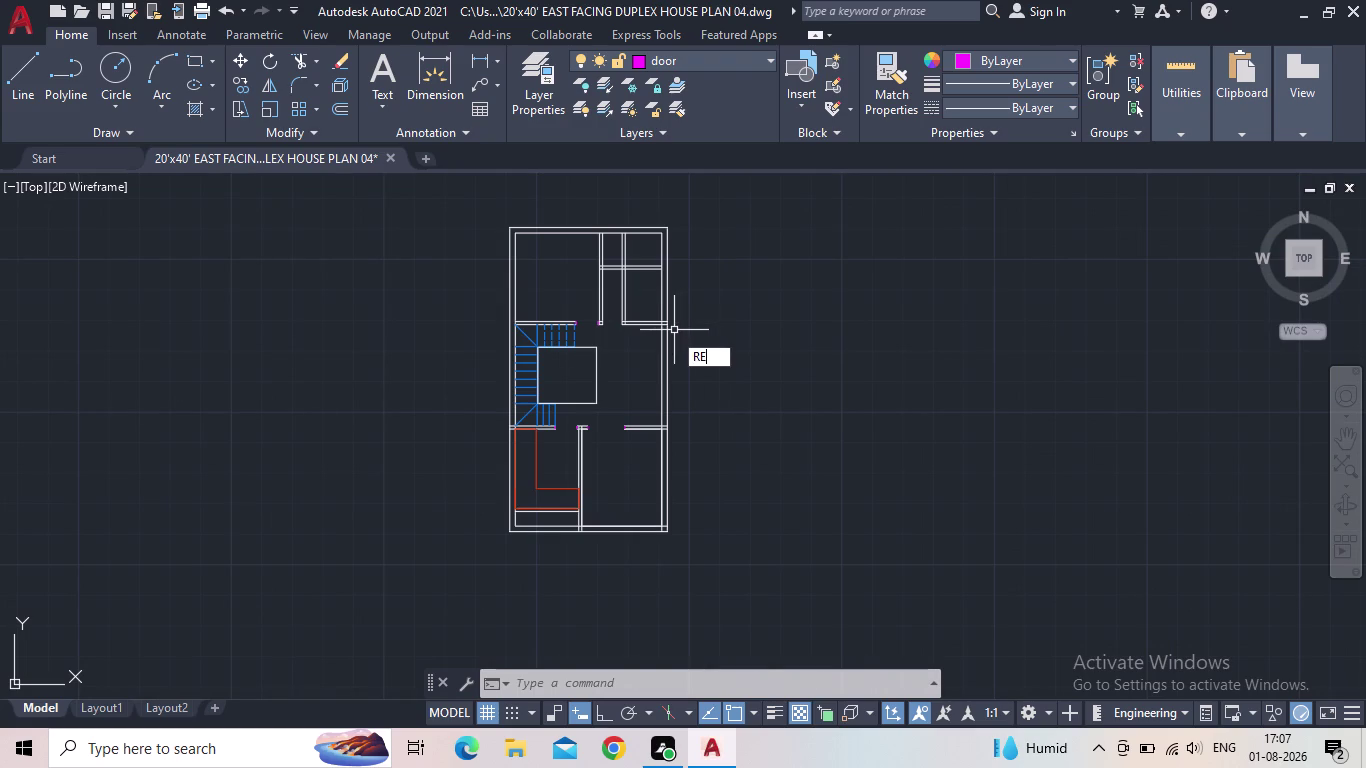
key(c)
key(space)
scroll(up, 3)
drag(738, 290, 748, 310)
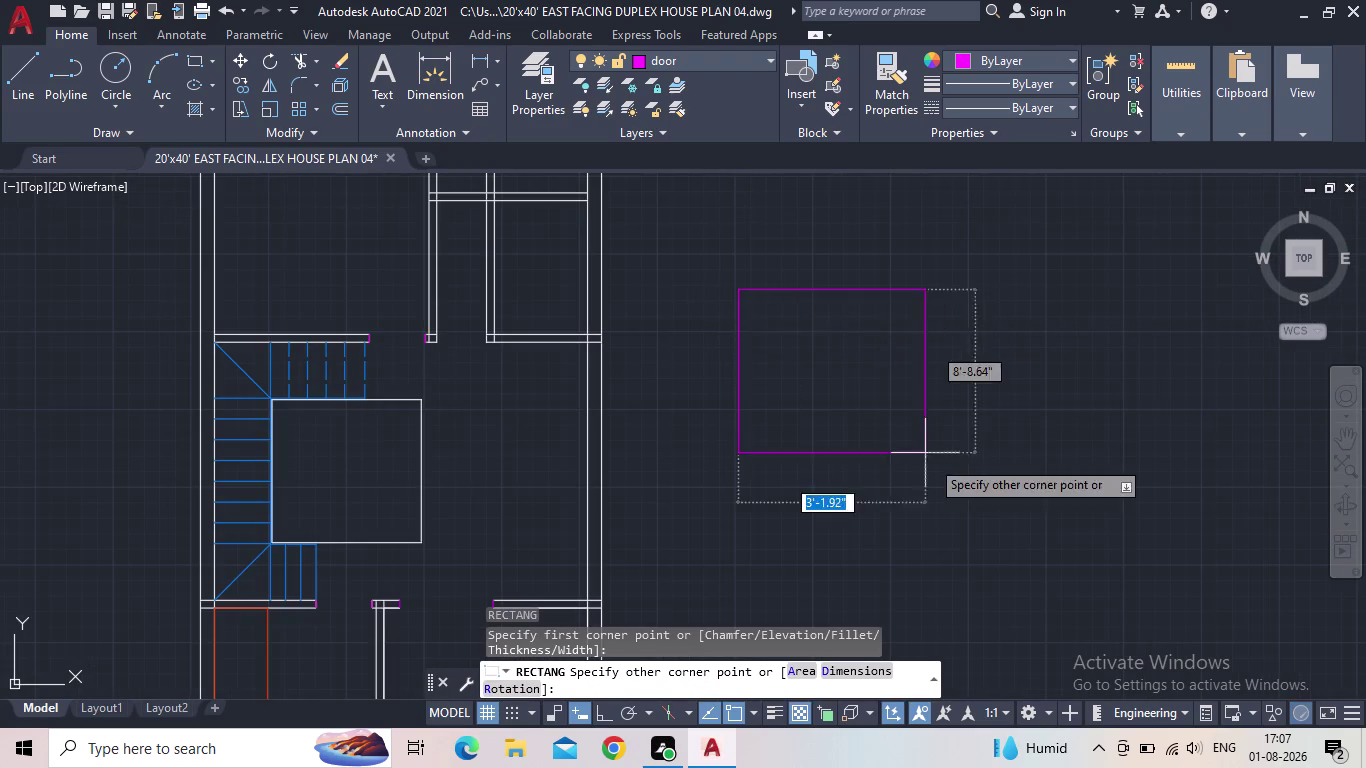
key(d)
key(Return)
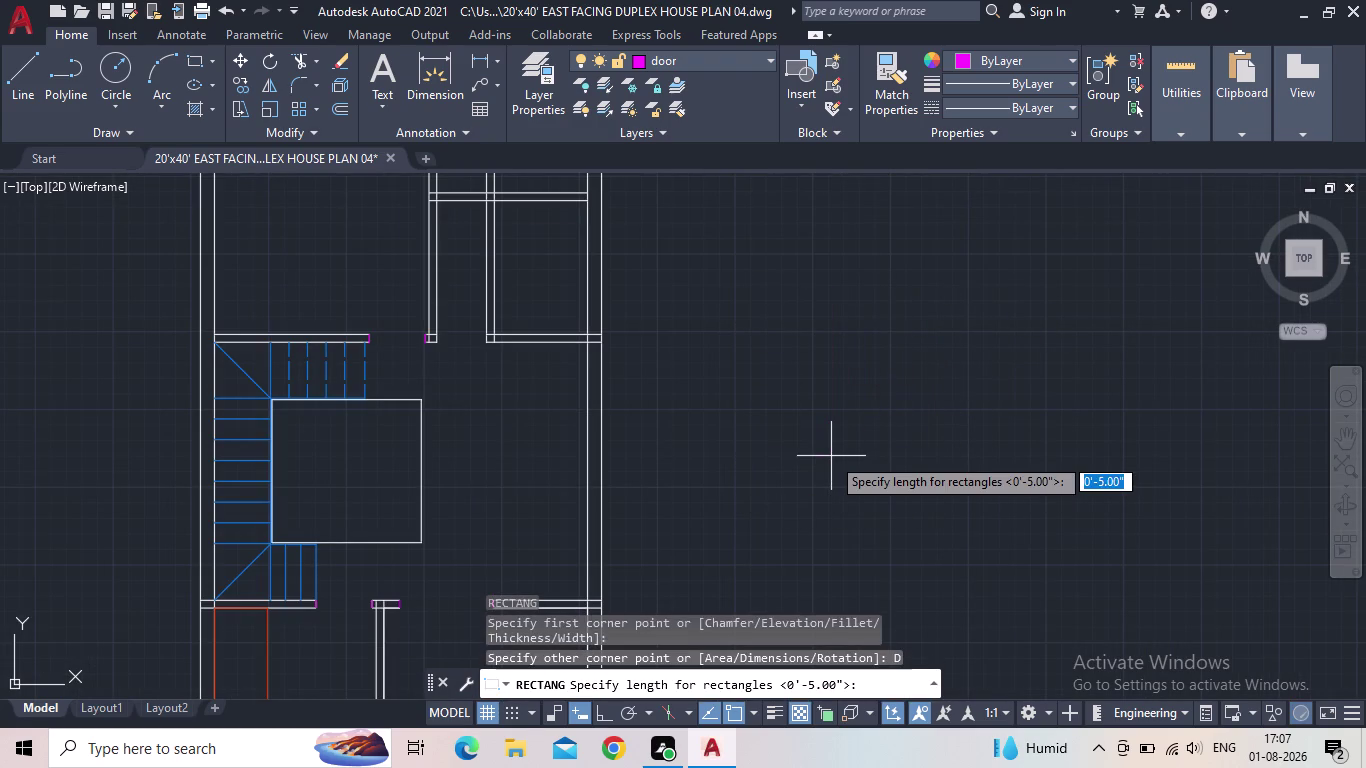
text(5:)
key(Return)
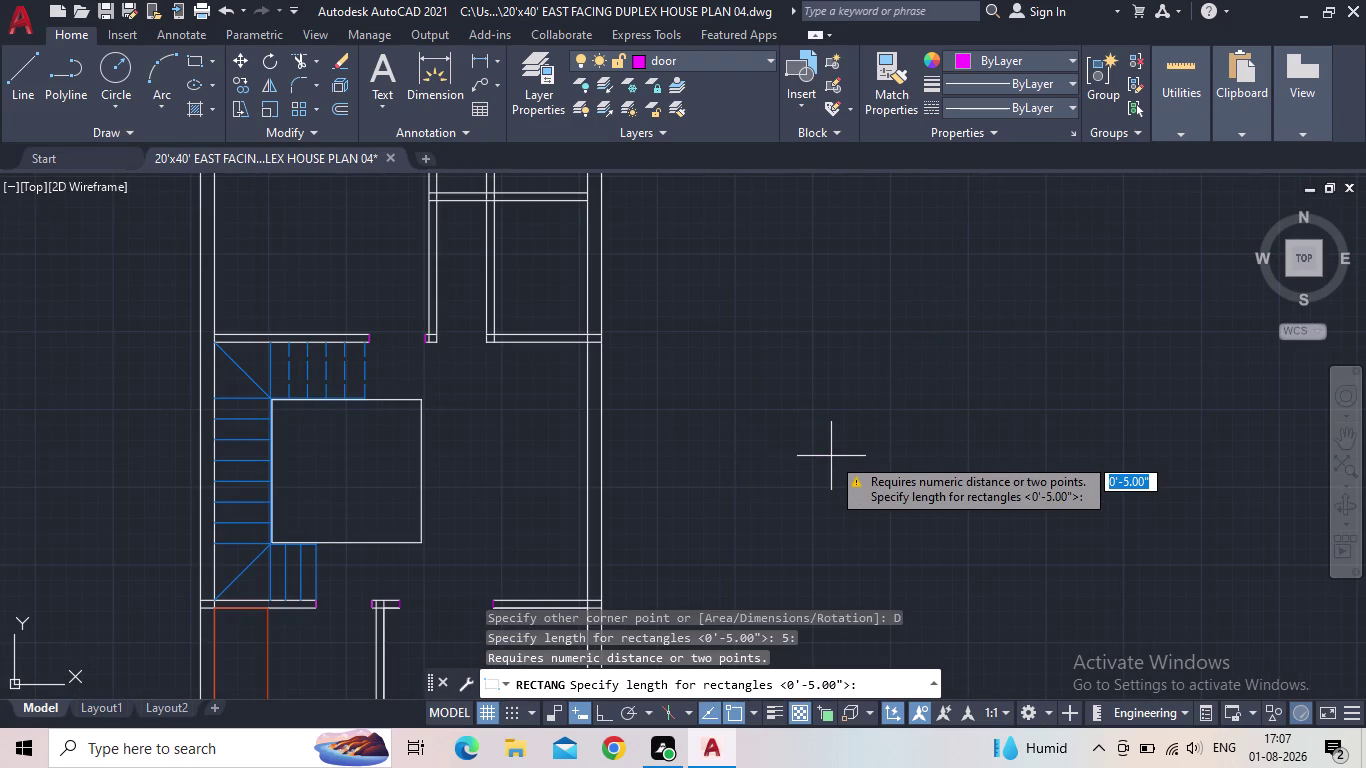
key(Escape)
Briefly start the Offset command and cancel it.
key(o)
key(Return)
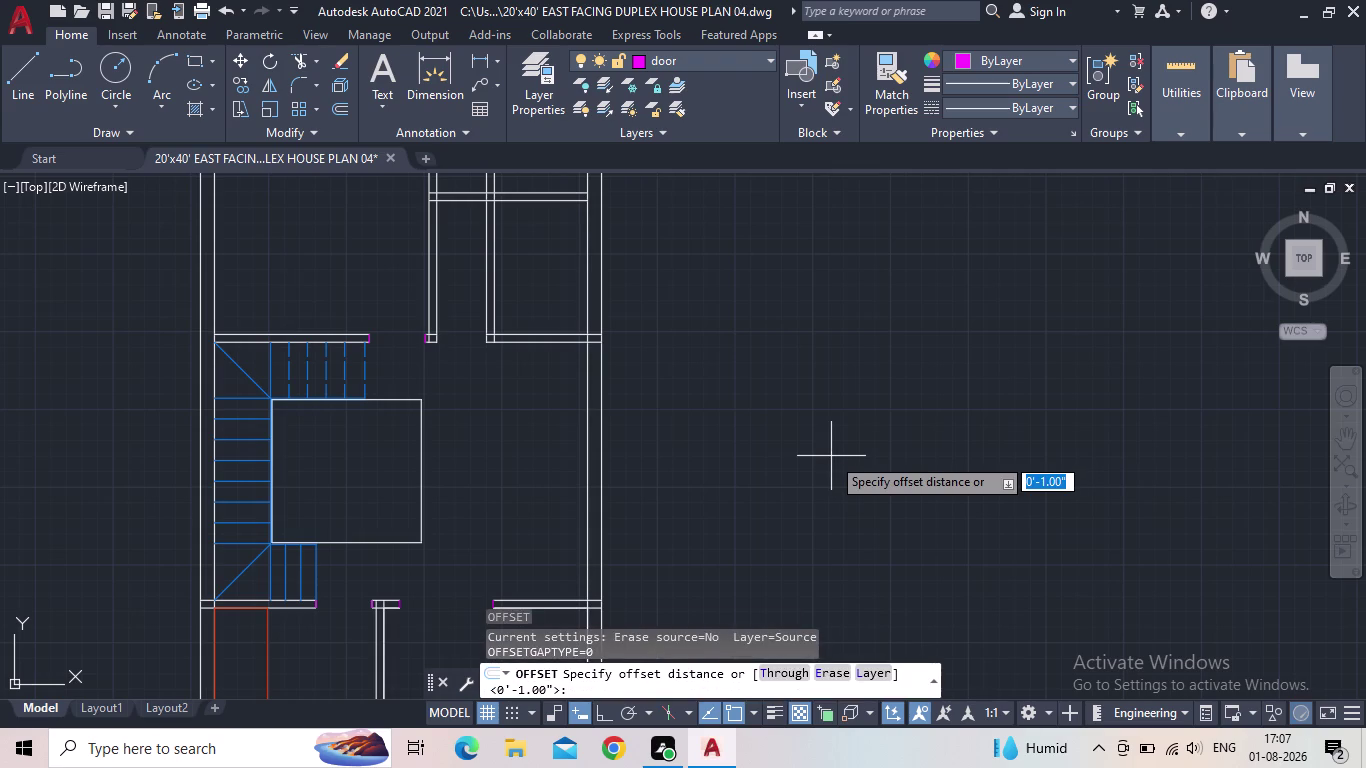
key(Escape)
Restart the rectangle beside the plan and enter a 5" length via Dimensions.
text(RE)
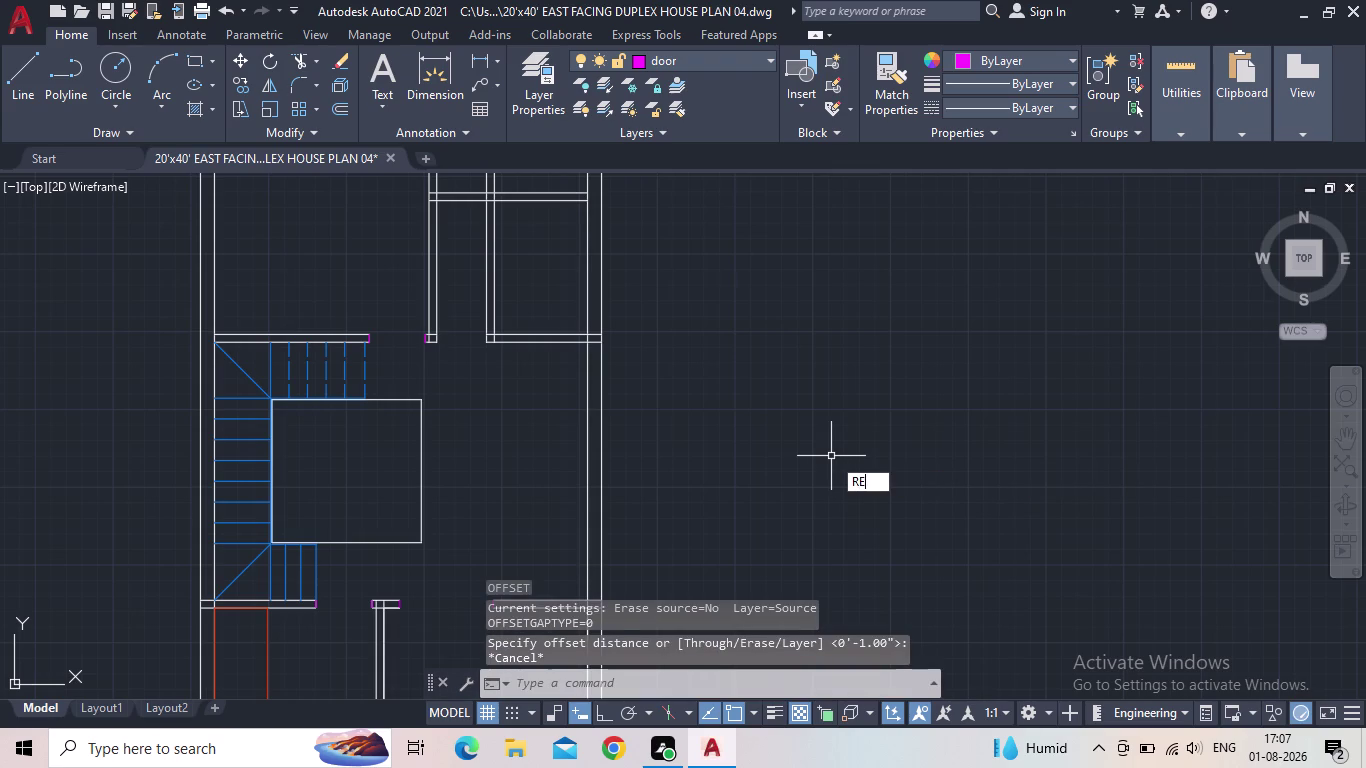
text(C)
key(space)
drag(763, 305, 777, 309)
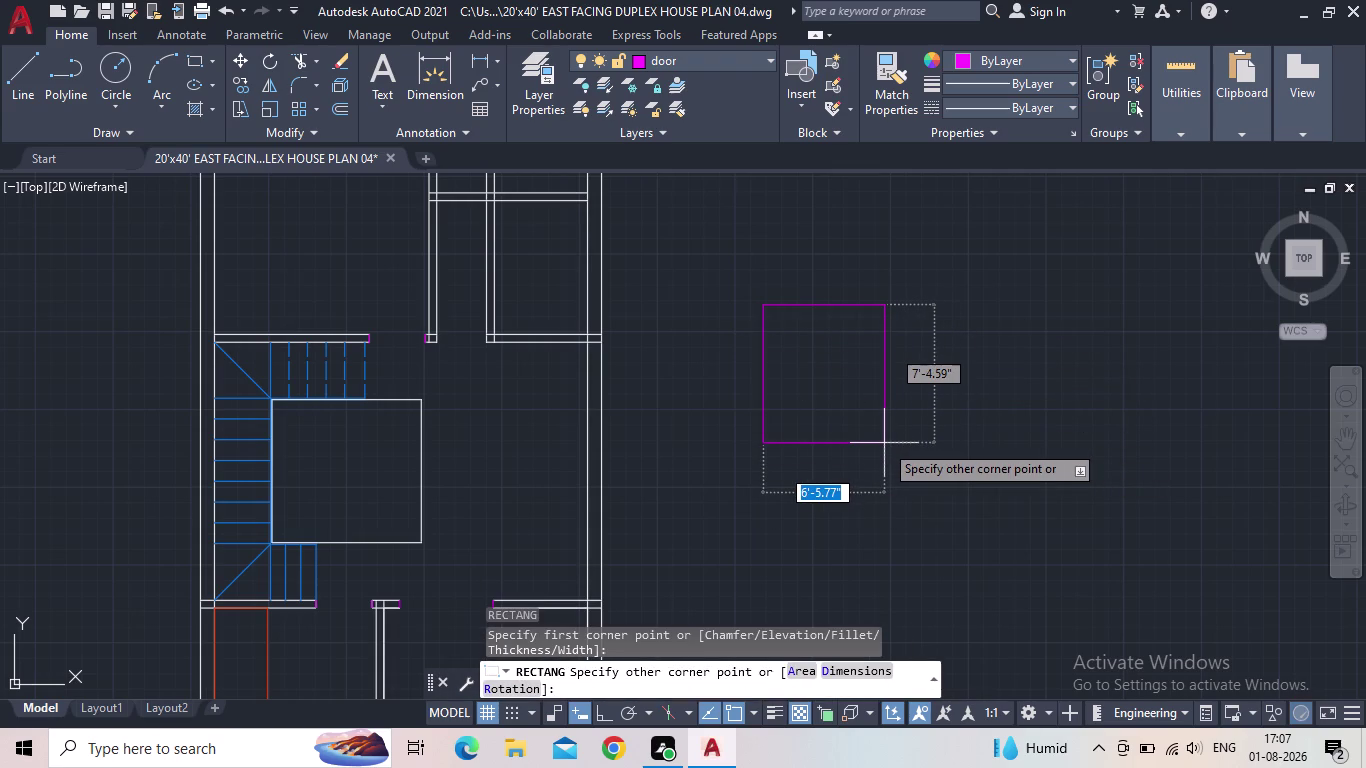
key(d)
key(Return)
text(5)
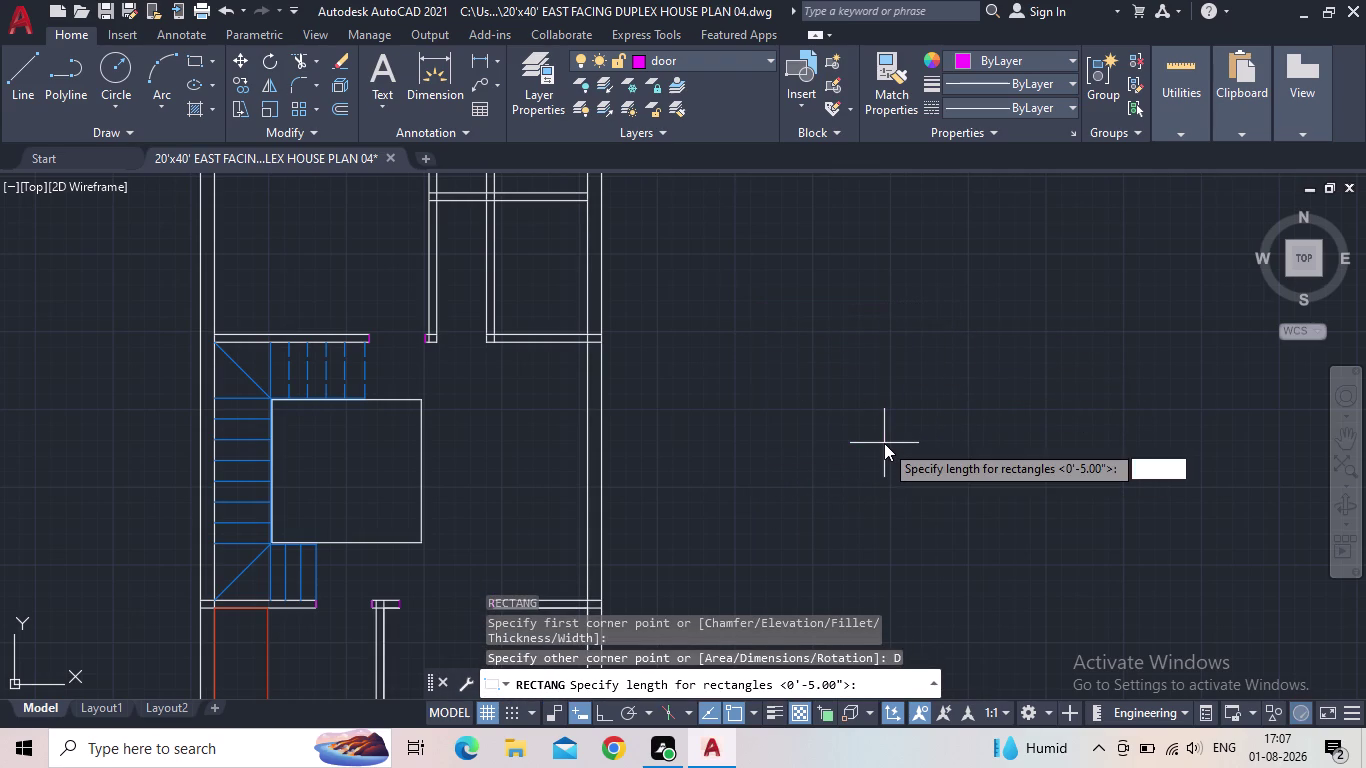
text(")
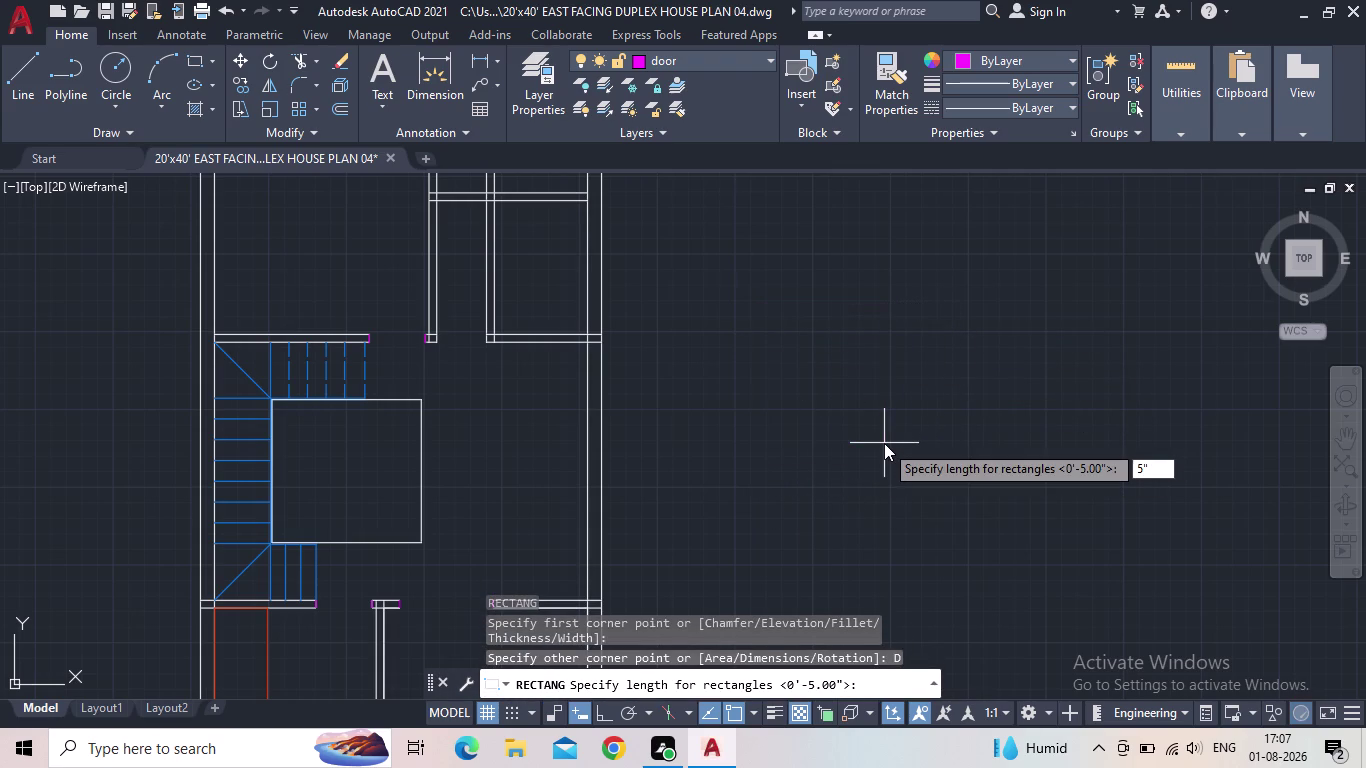